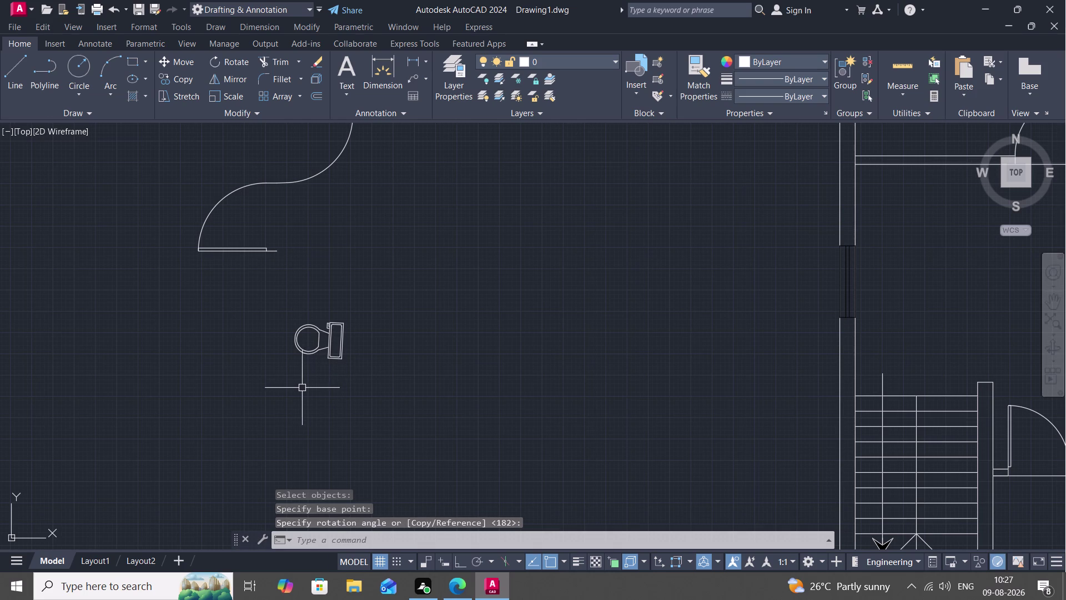
Start a copy (CO) of the toilet fixture, using the toilet itself as the base point.
text(CO)
key(space)
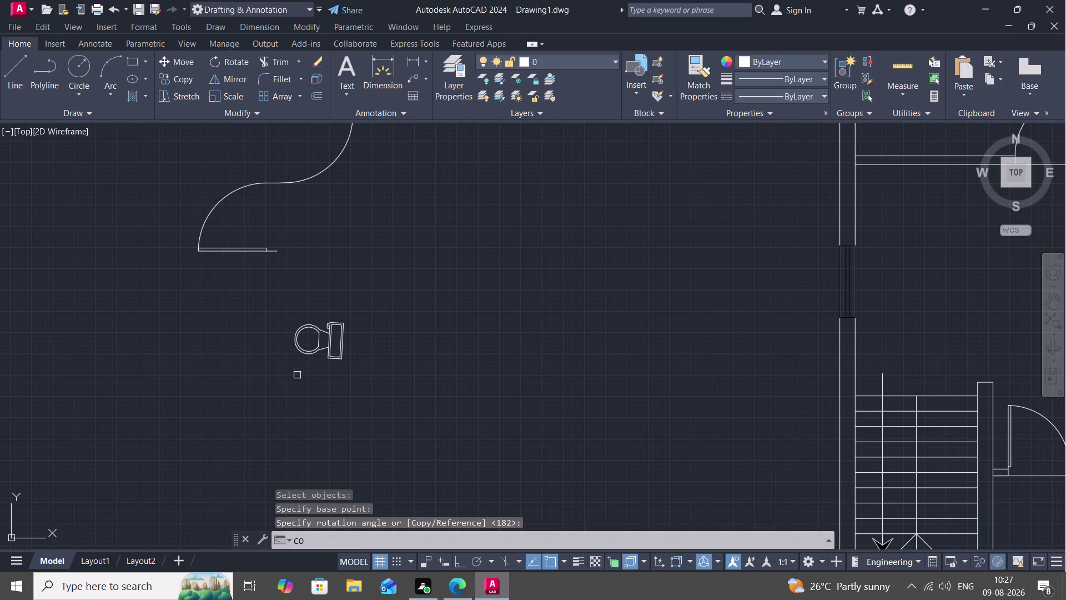
click(339, 346)
right_click(339, 346)
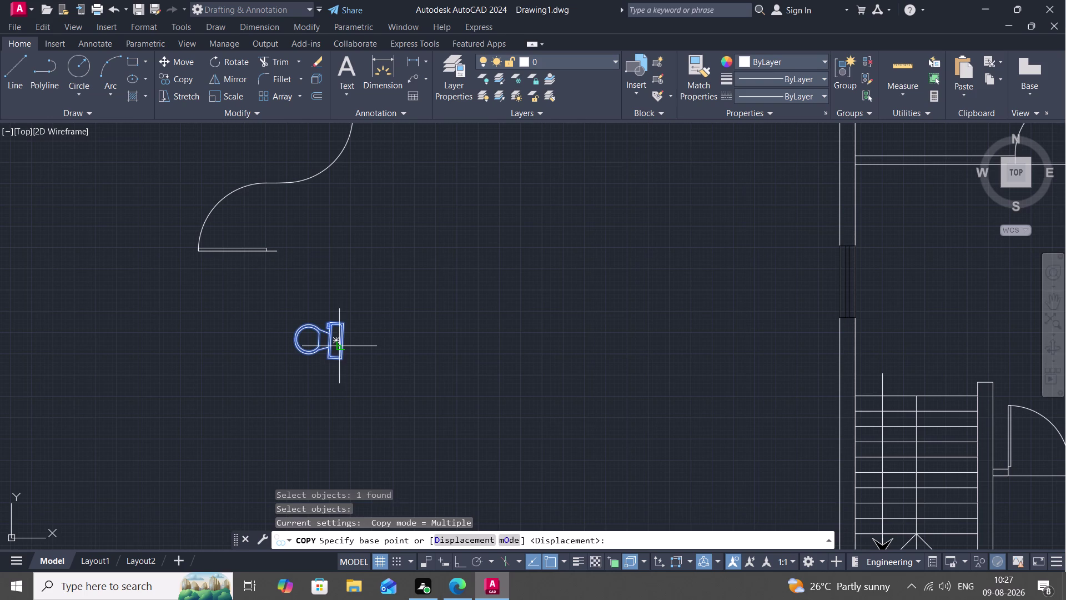
click(339, 346)
Place the toilet copy against the toilet room's right wall and select it.
scroll(down, 3)
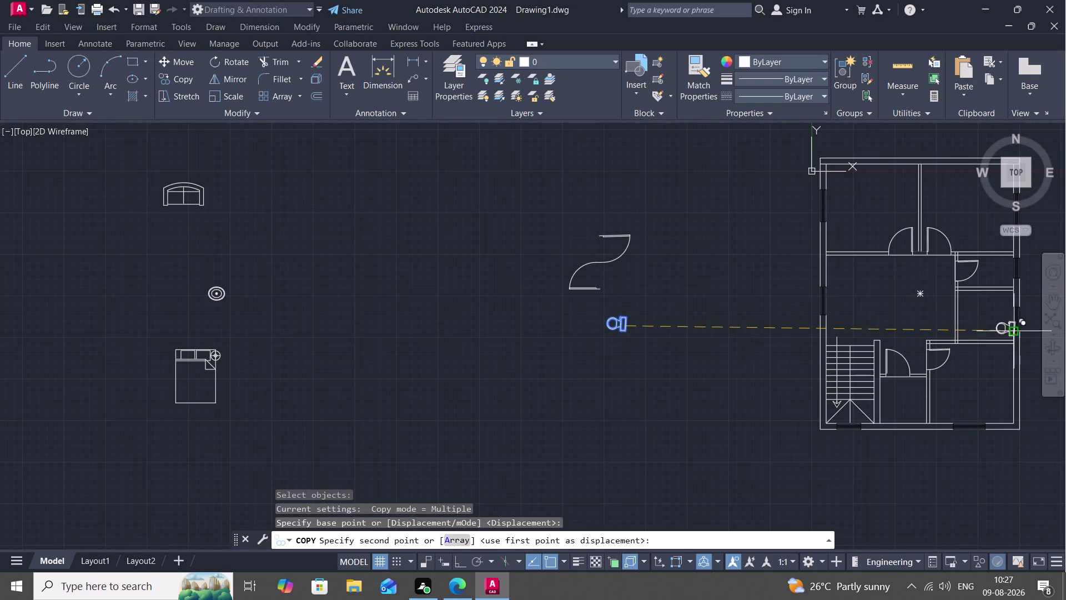
scroll(down, 3)
middle_drag(966, 267, 827, 310)
scroll(up, 3)
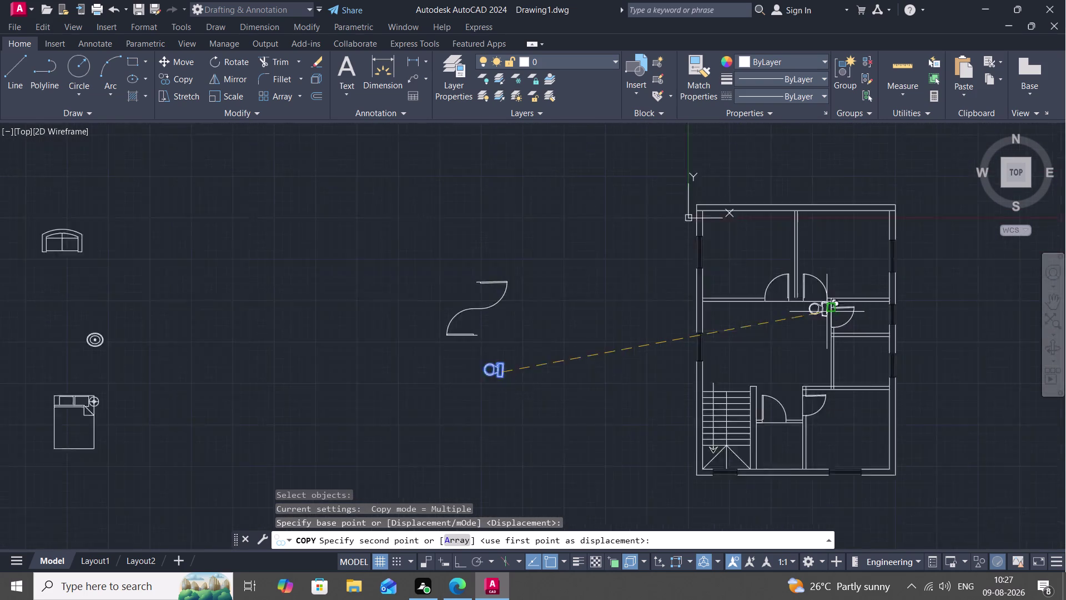
scroll(down, 3)
scroll(up, 3)
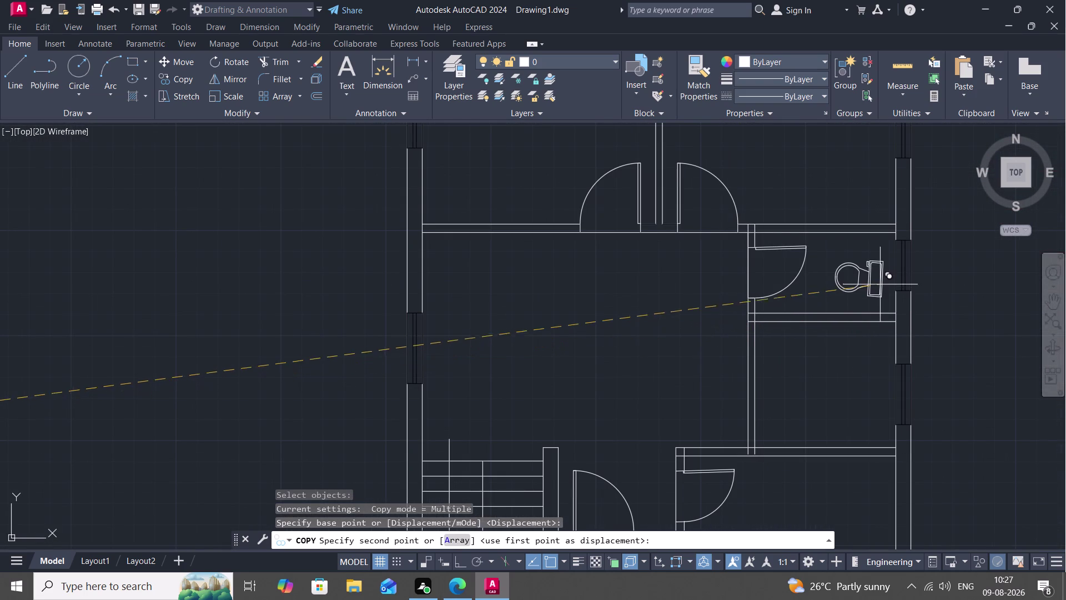
scroll(up, 3)
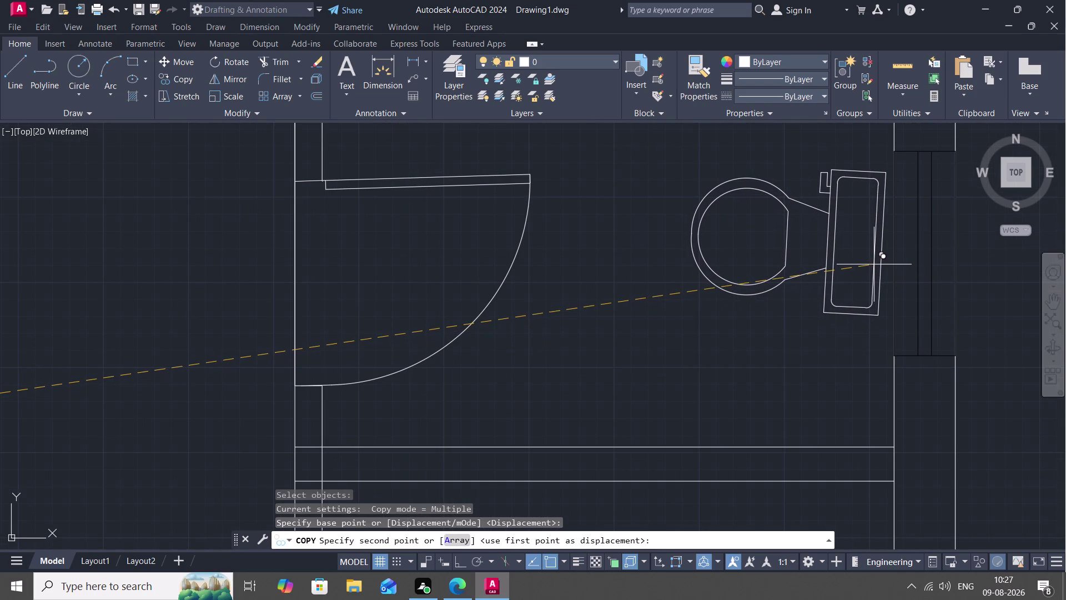
click(873, 264)
key(Escape)
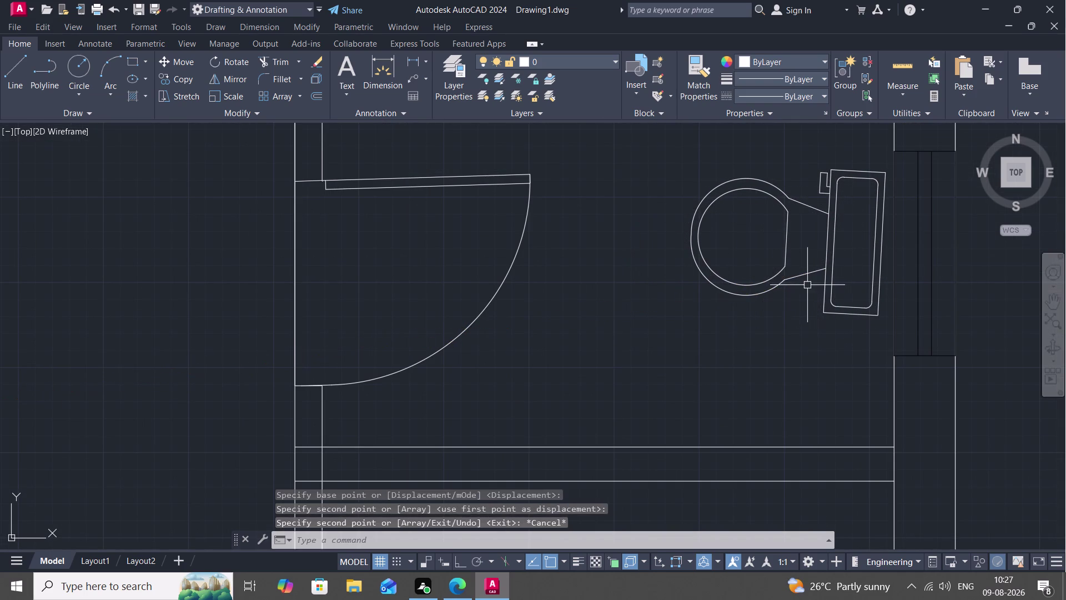
click(780, 275)
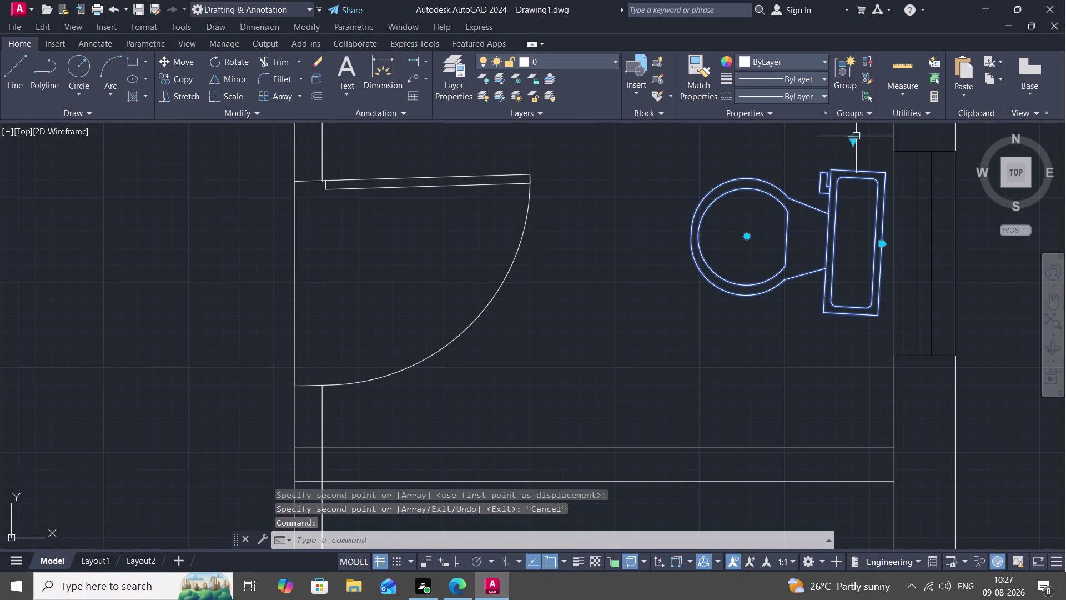
Try the Elongated (Front) toilet style, then revert it to Pullchain (Plan).
click(856, 138)
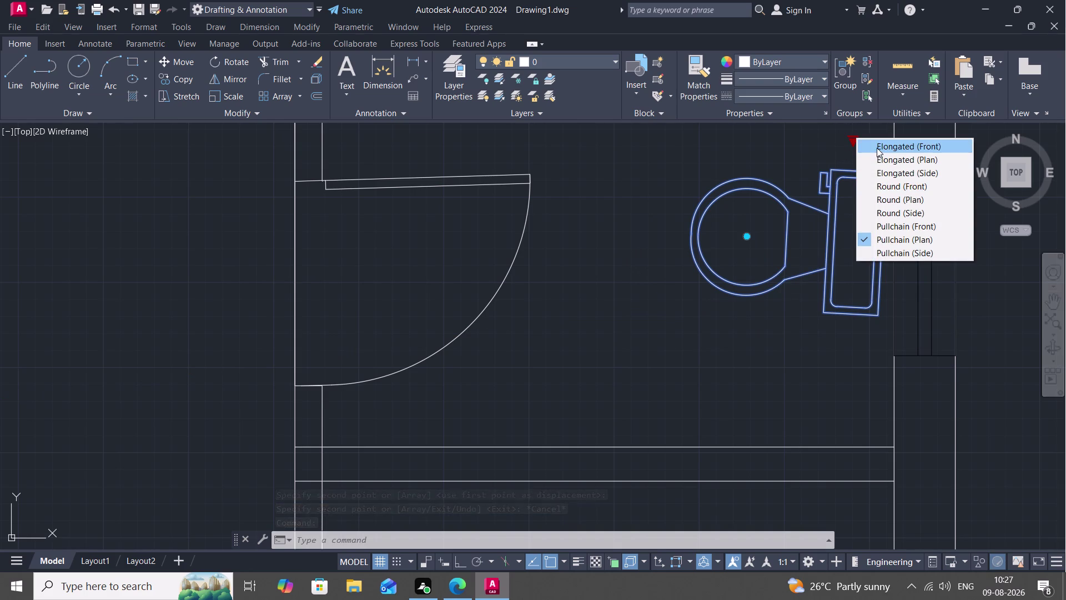
click(876, 147)
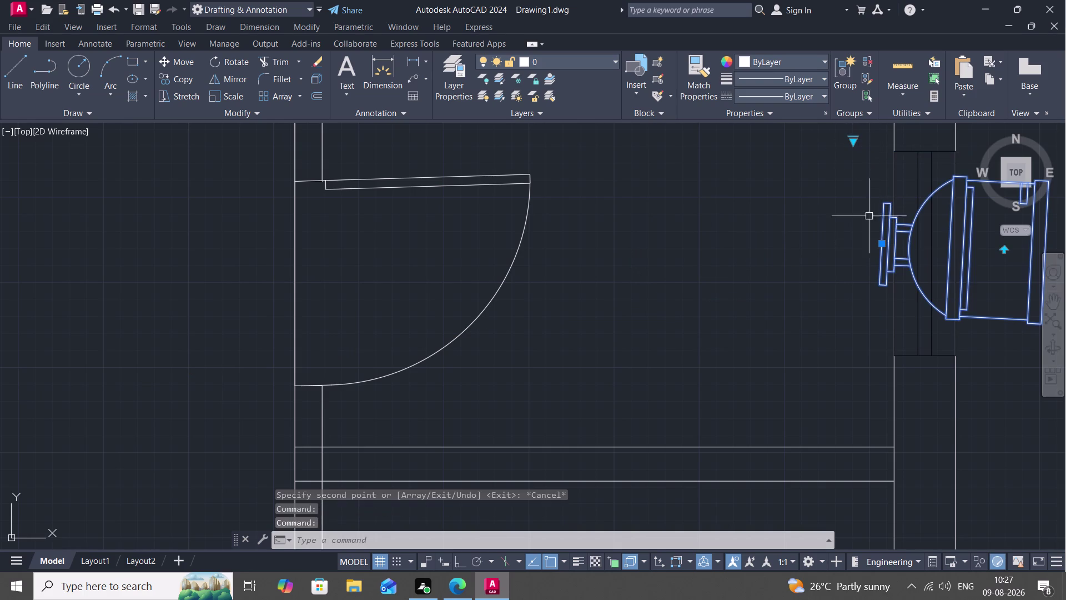
click(854, 141)
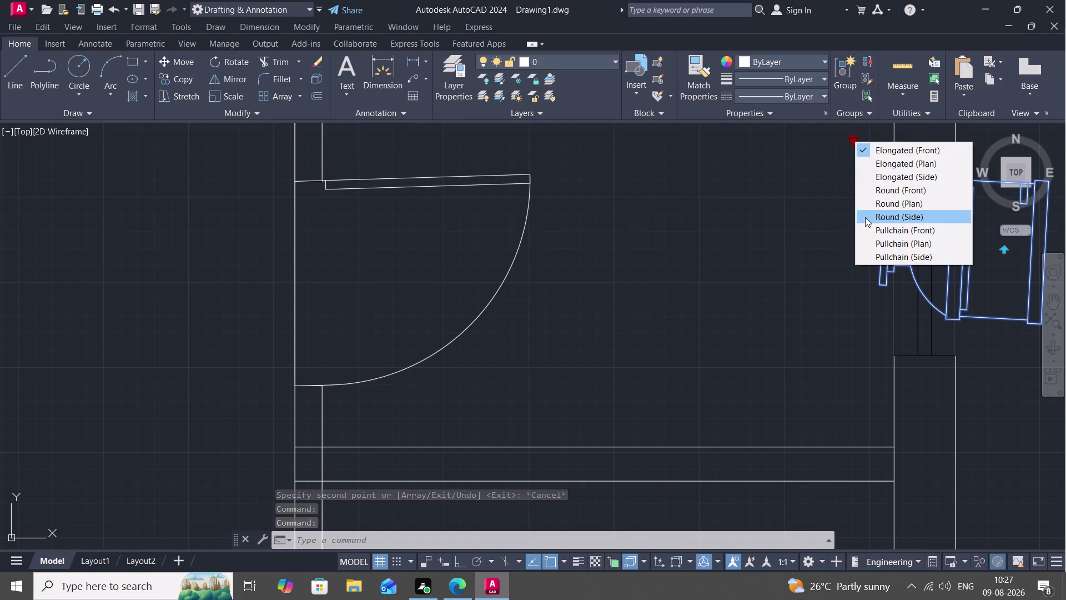
click(870, 246)
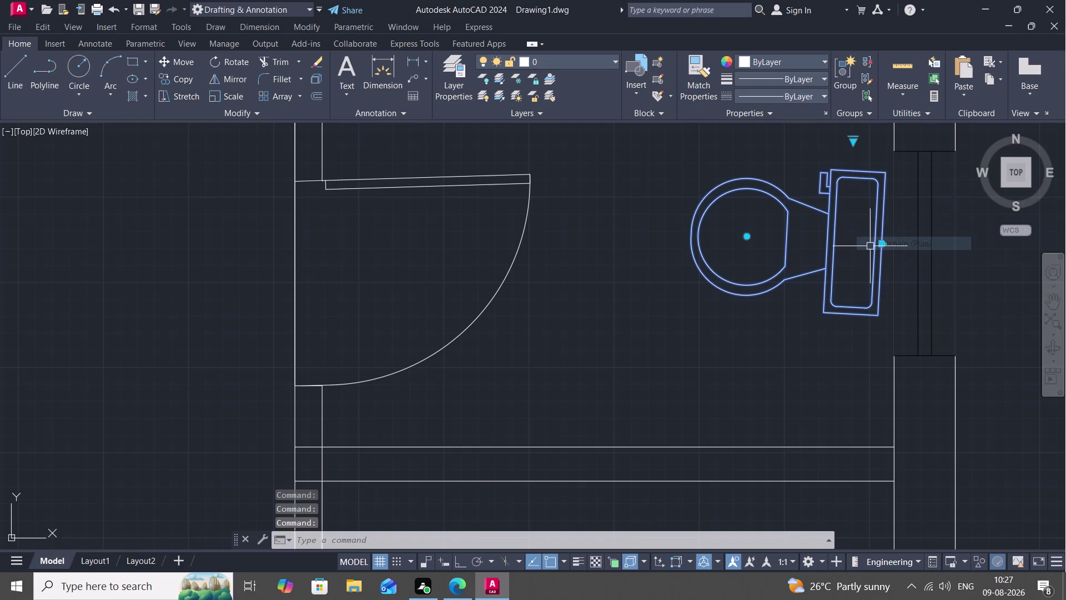
key(Escape)
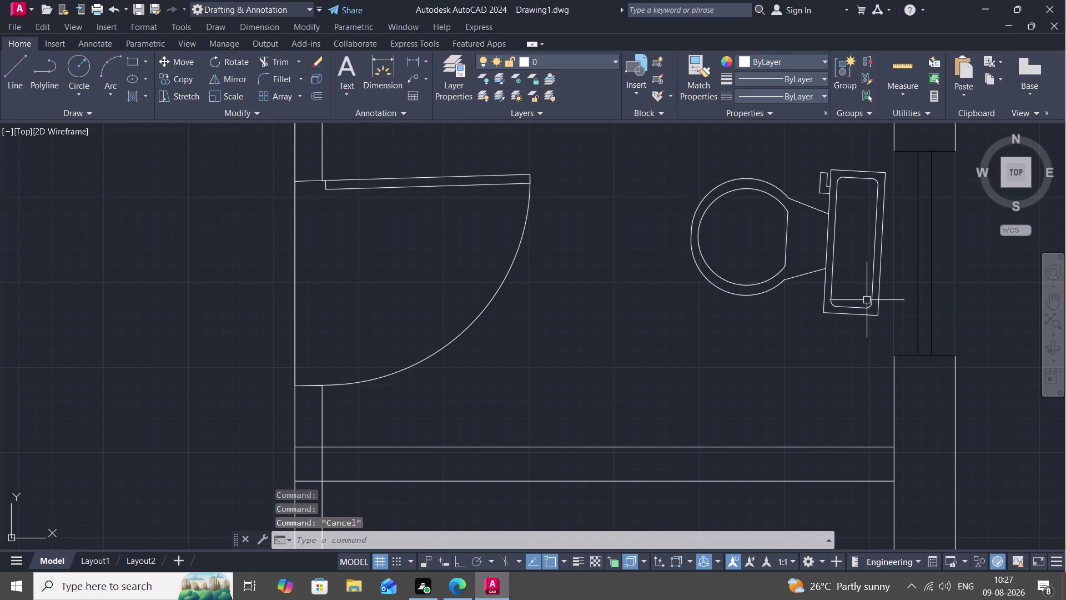
Move the copied toilet slightly to the left.
text(M)
key(space)
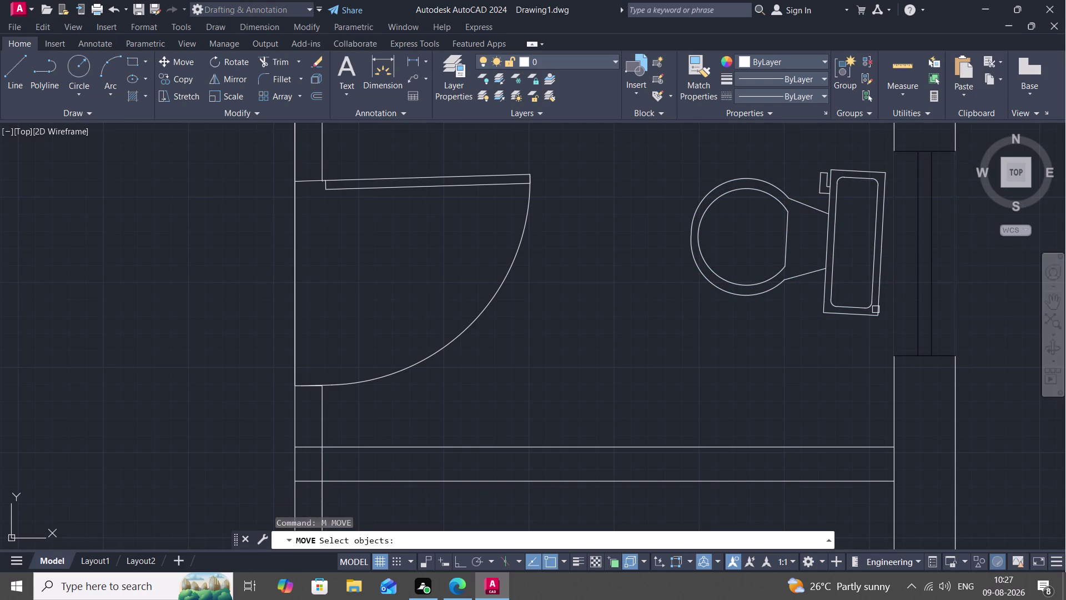
click(879, 269)
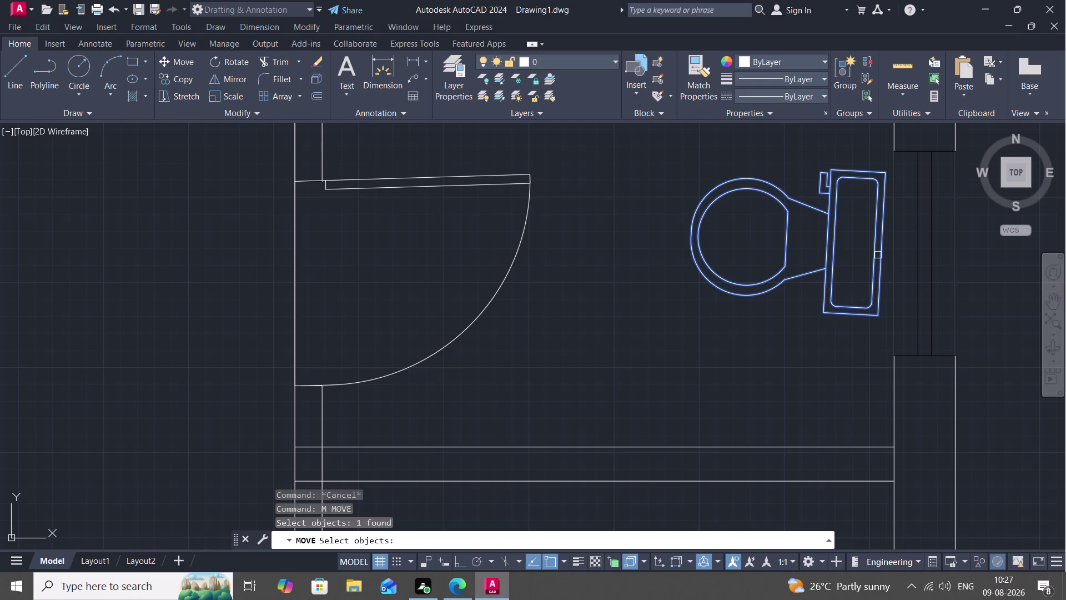
click(878, 255)
right_click(878, 255)
click(884, 249)
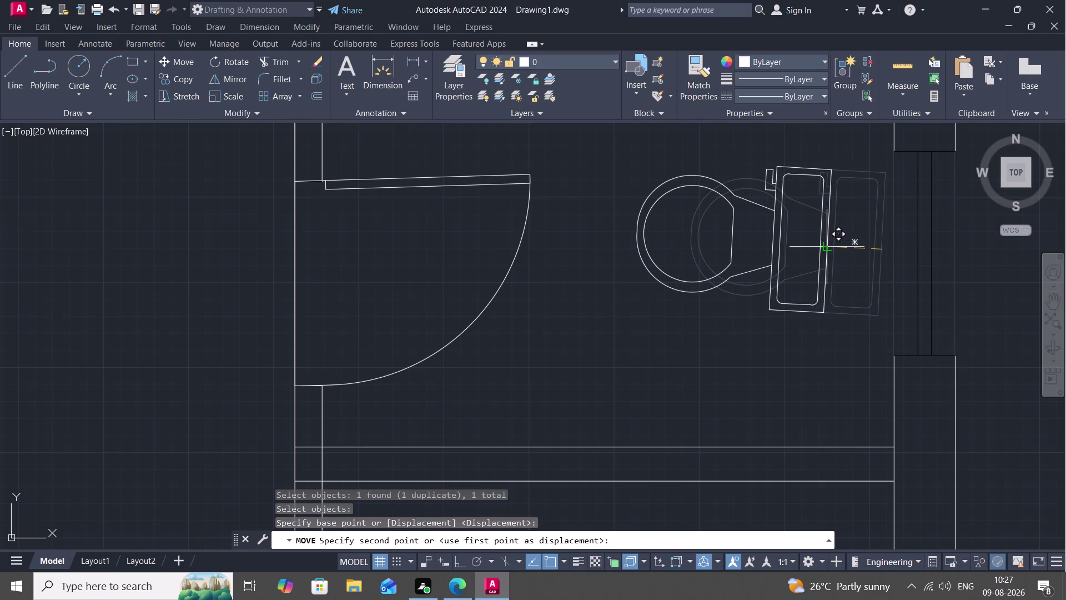
click(826, 246)
key(Escape)
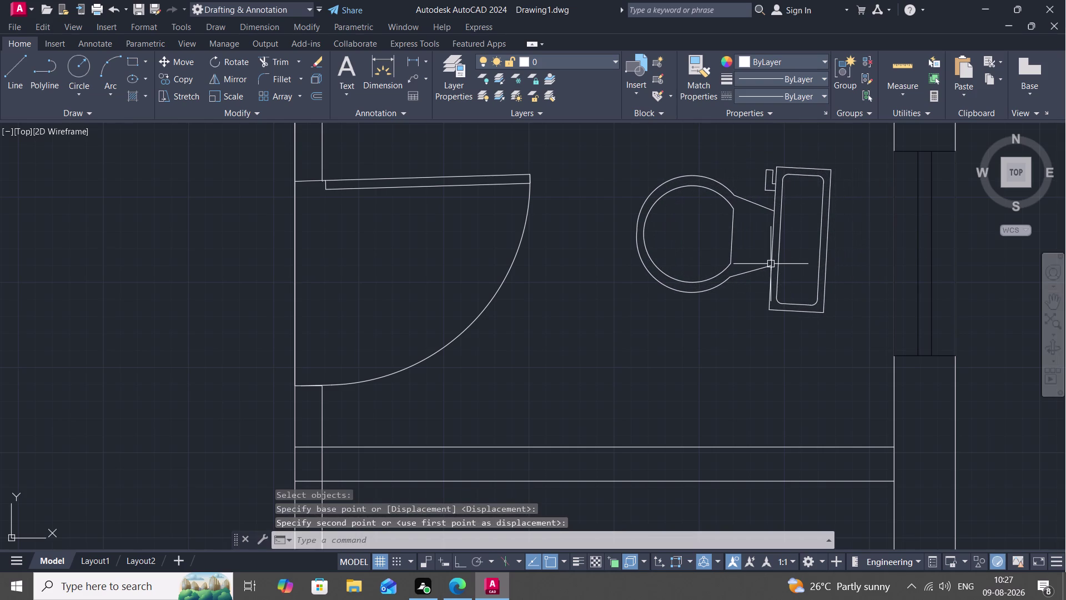
Rotate the toilet so it sits upright in the toilet room.
key(r)
key(o)
key(space)
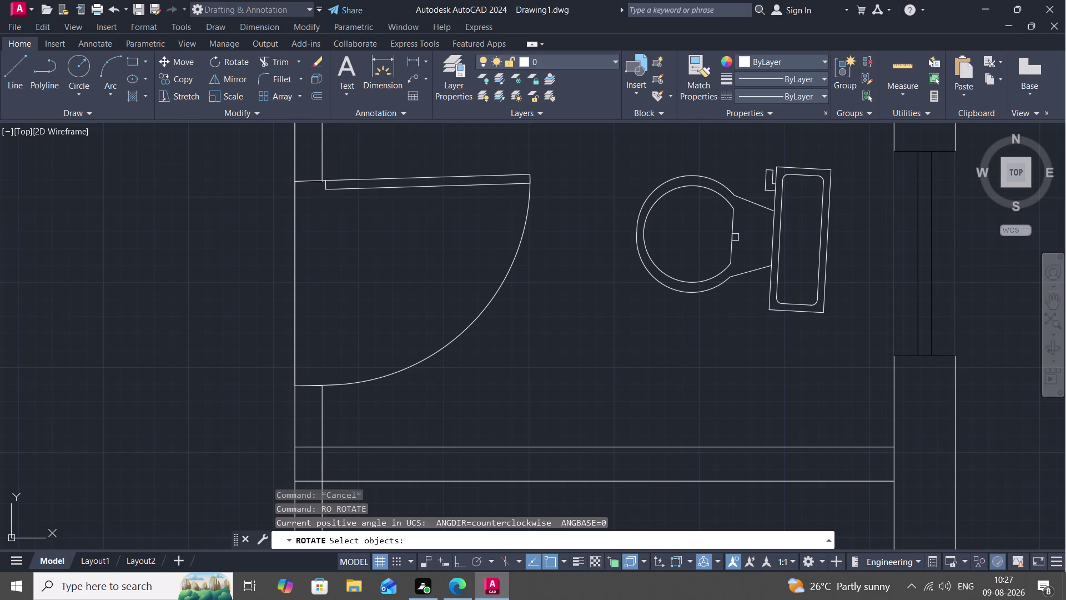
click(735, 237)
right_click(735, 237)
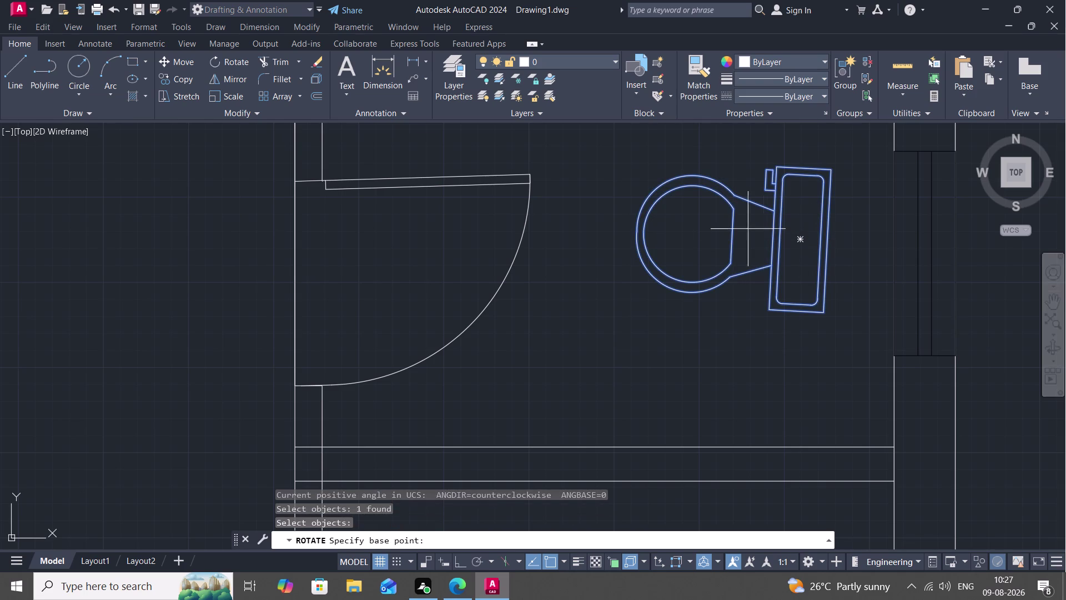
click(638, 231)
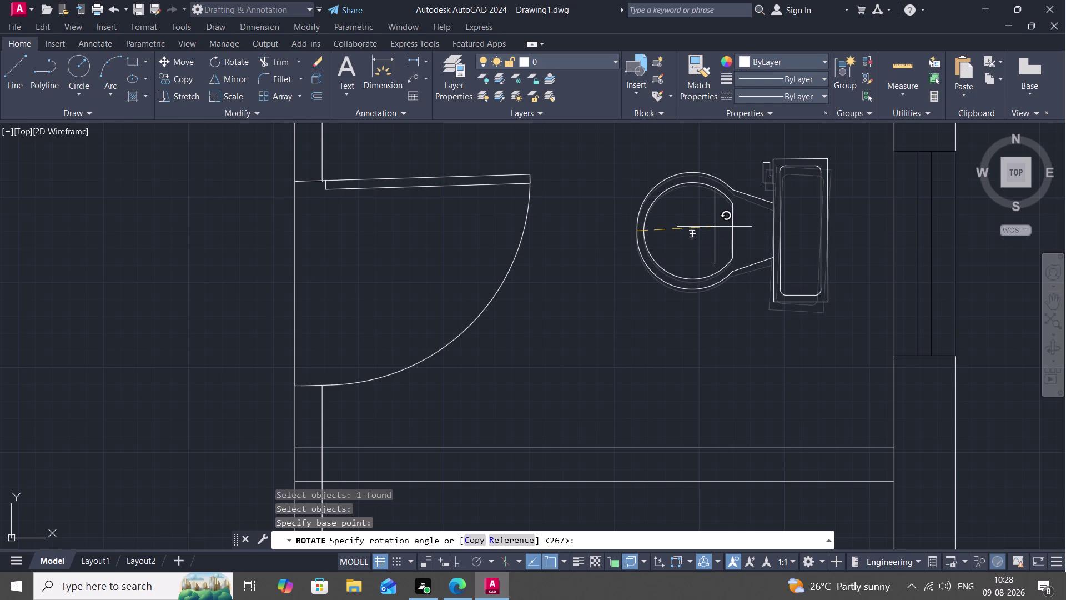
click(714, 227)
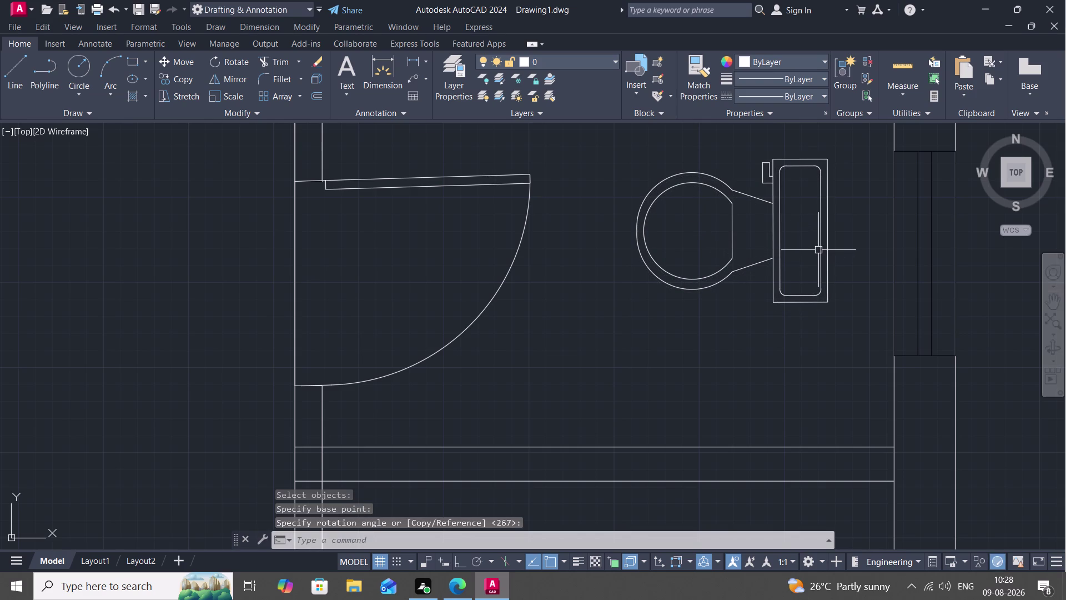
Move the toilet right so its tank rests against the right wall.
text(M)
key(space)
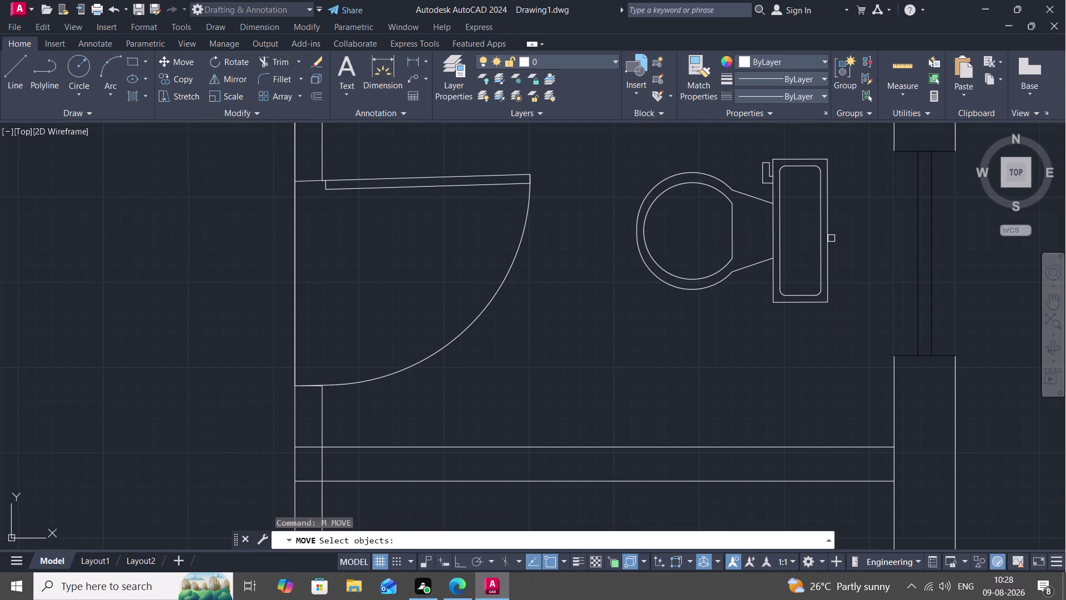
click(830, 234)
right_click(829, 234)
click(829, 234)
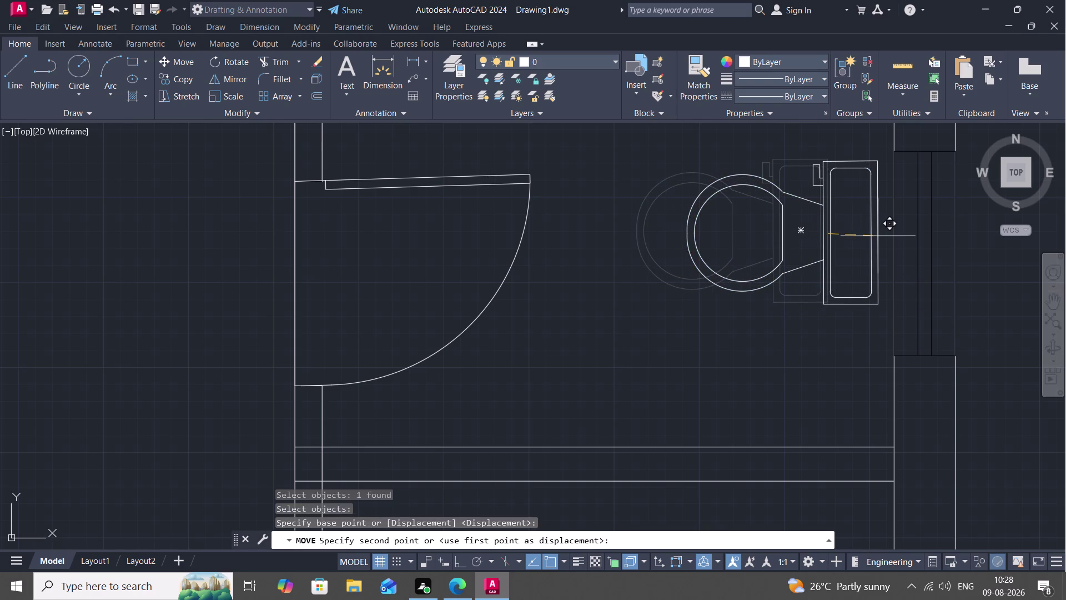
click(878, 235)
scroll(down, 3)
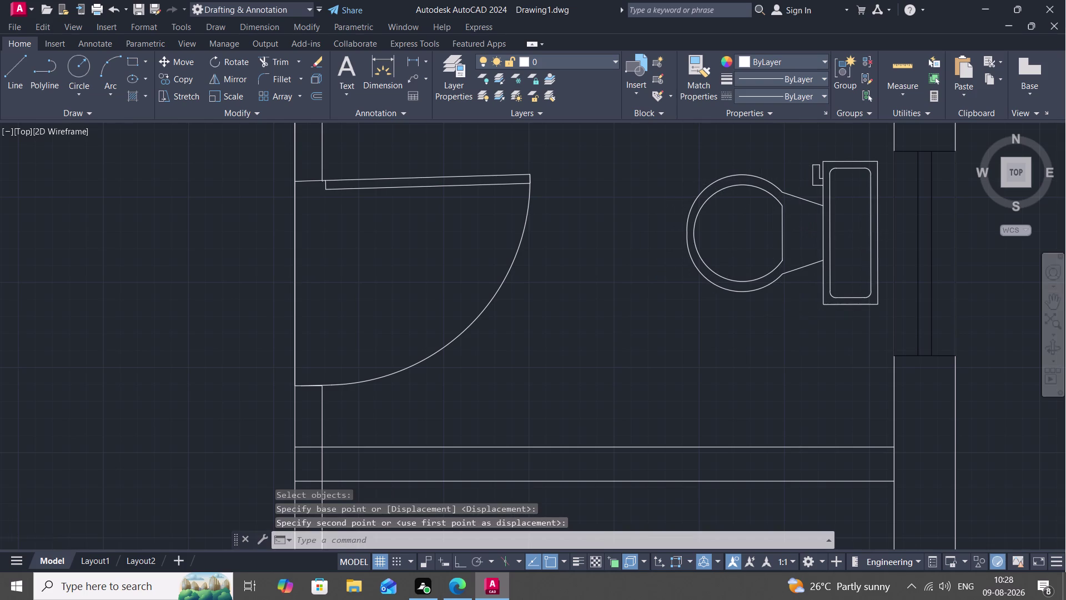
scroll(down, 3)
scroll(down, 3)
scroll(down, 3)
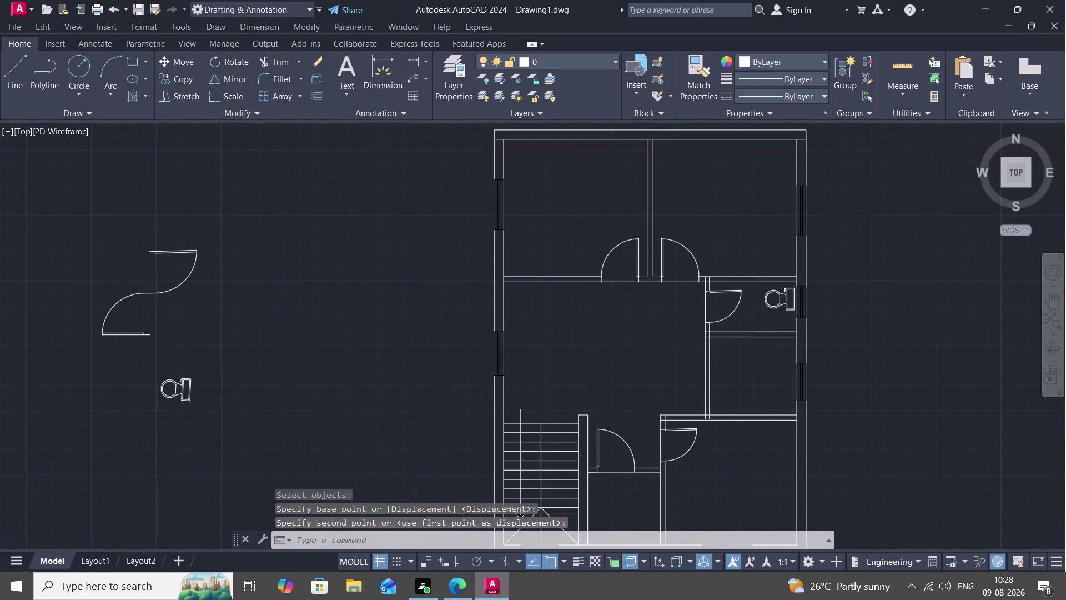
click(764, 61)
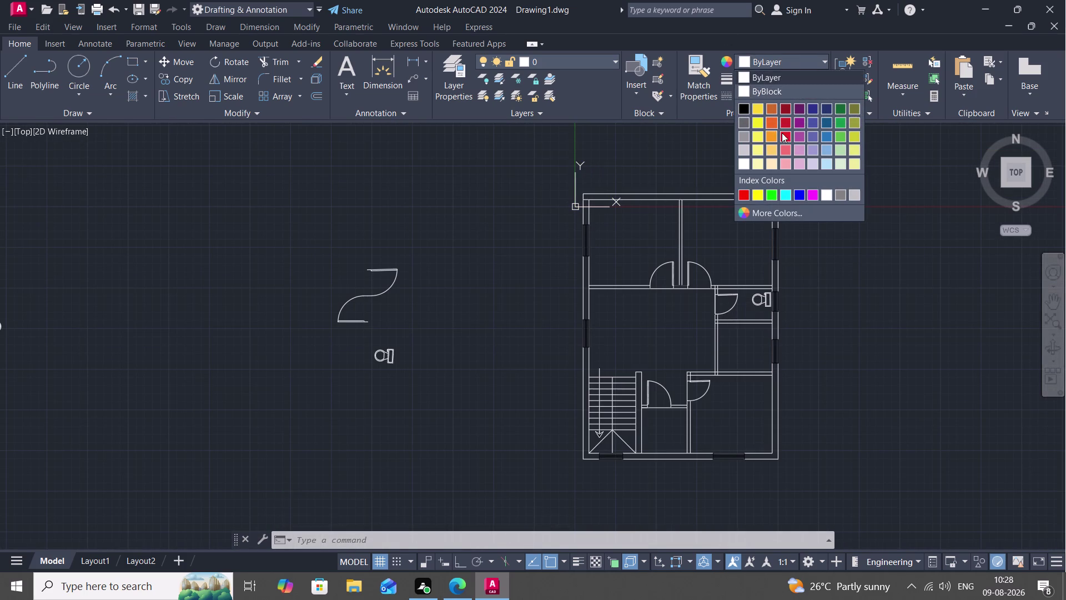
Make blue the current colour and turn the first right-wall window blue.
click(800, 197)
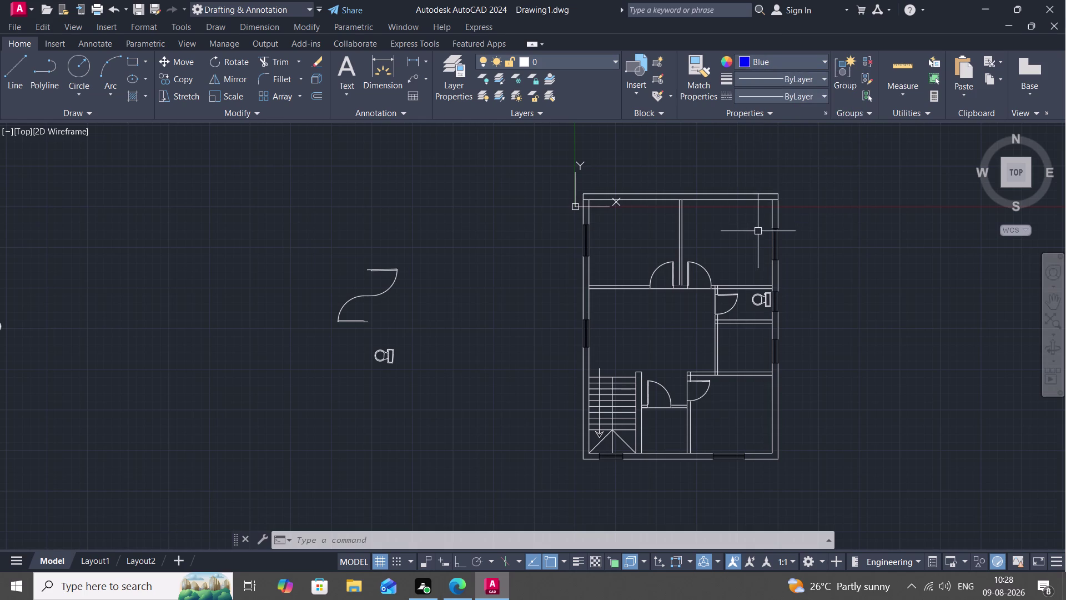
click(701, 62)
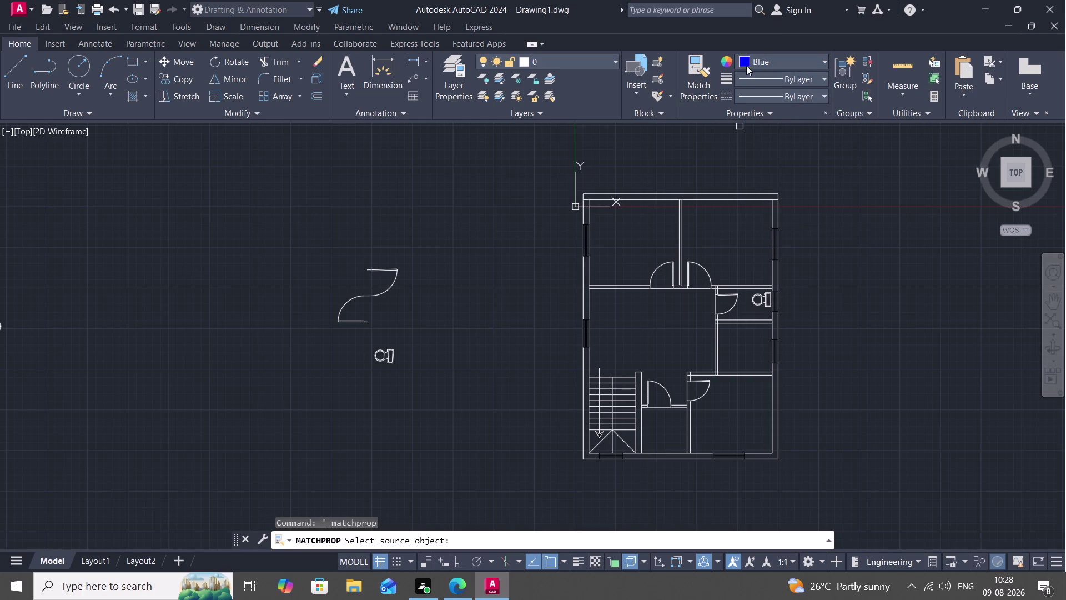
key(space)
click(775, 251)
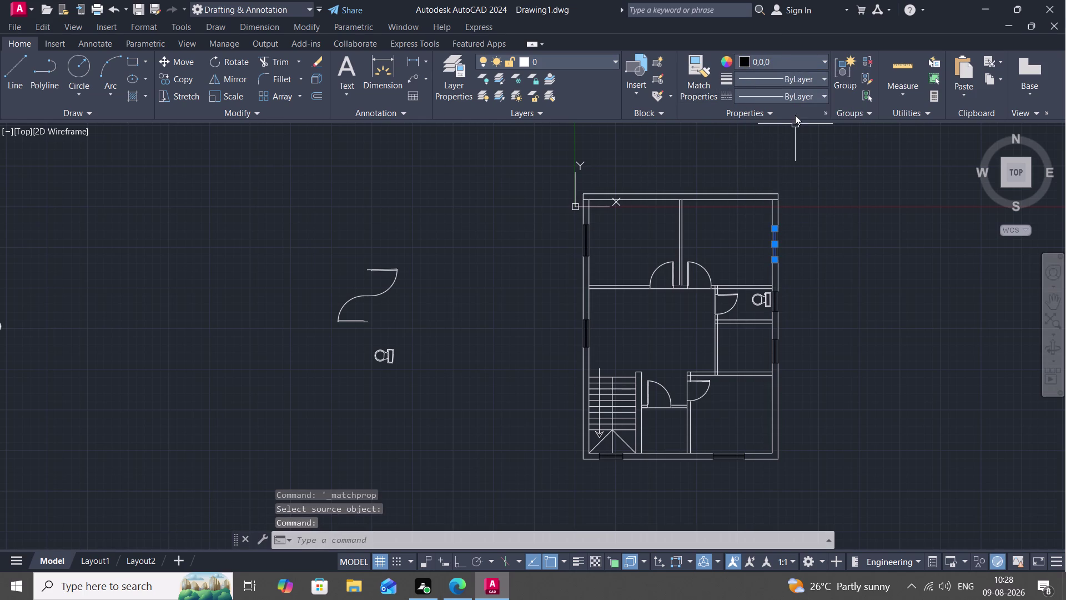
click(781, 56)
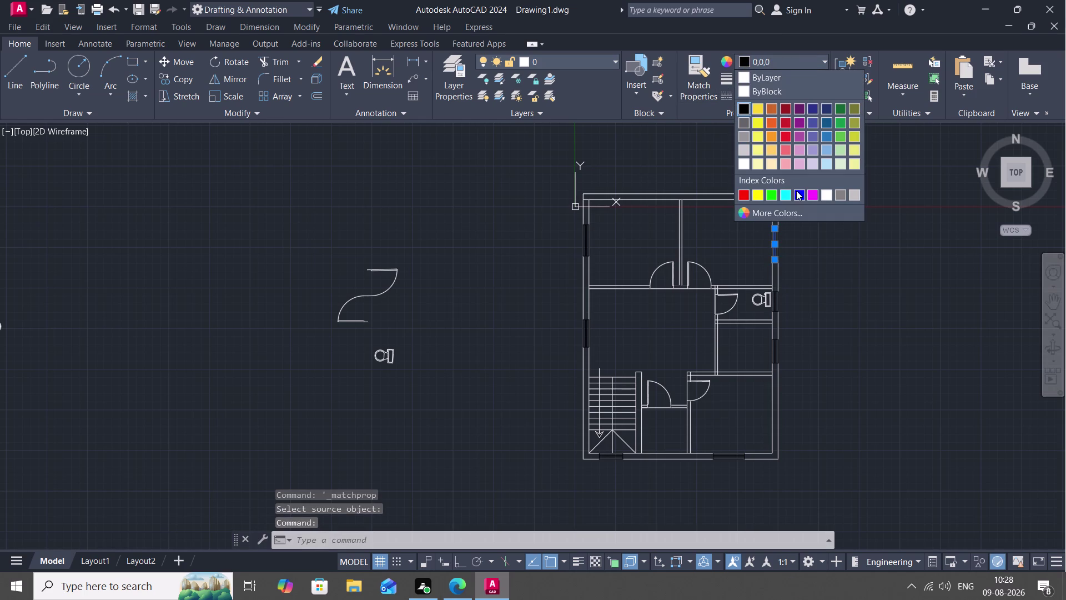
click(801, 194)
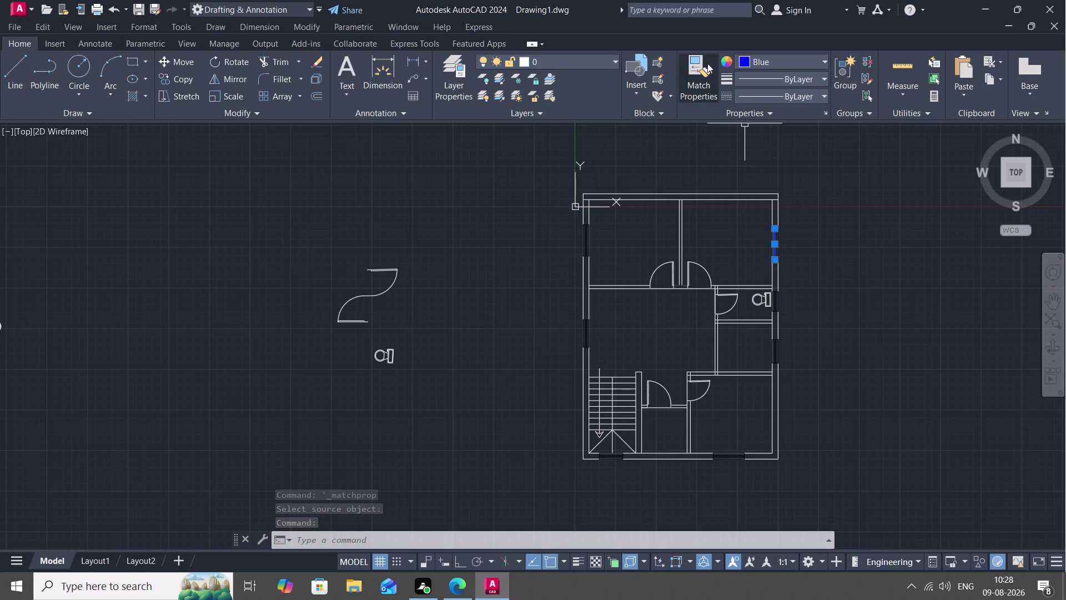
click(702, 64)
key(space)
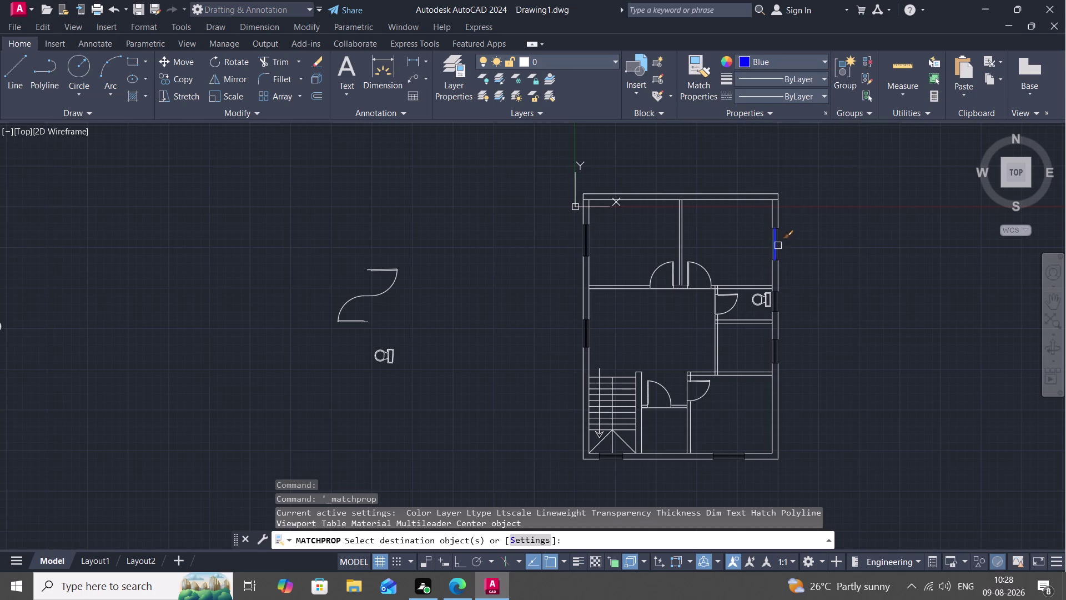
scroll(up, 3)
scroll(up, 3)
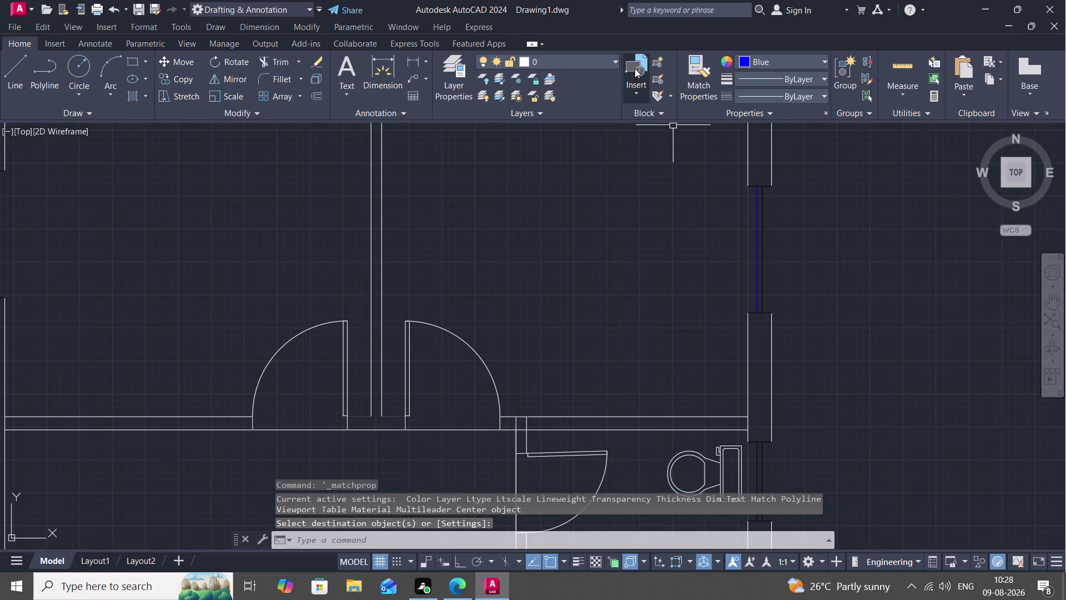
Match the blue window's properties onto that window's remaining lines and lower edge.
click(700, 68)
click(754, 241)
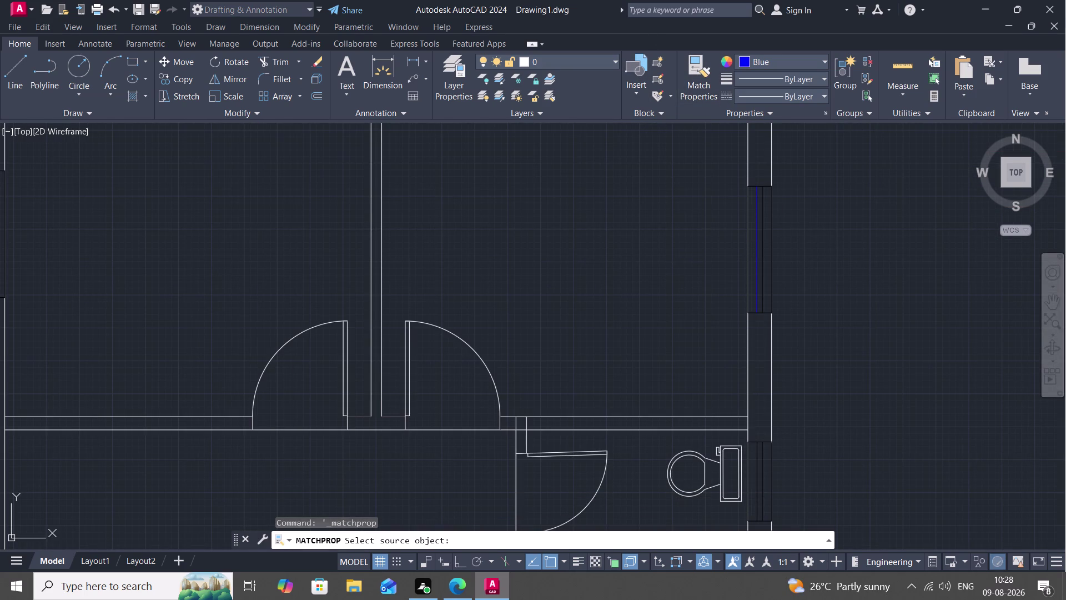
click(763, 246)
click(772, 250)
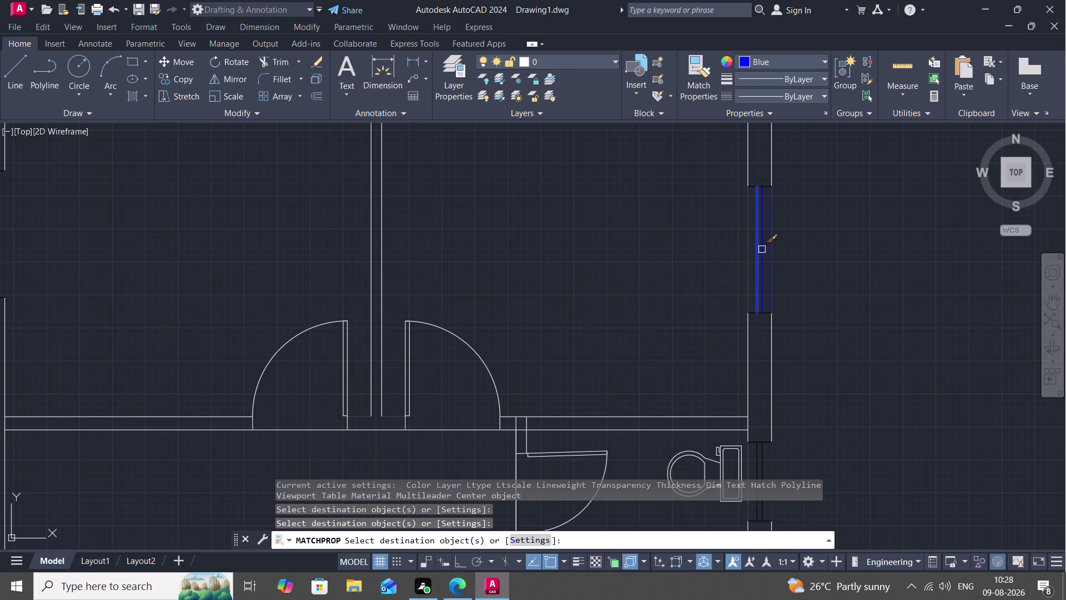
click(747, 243)
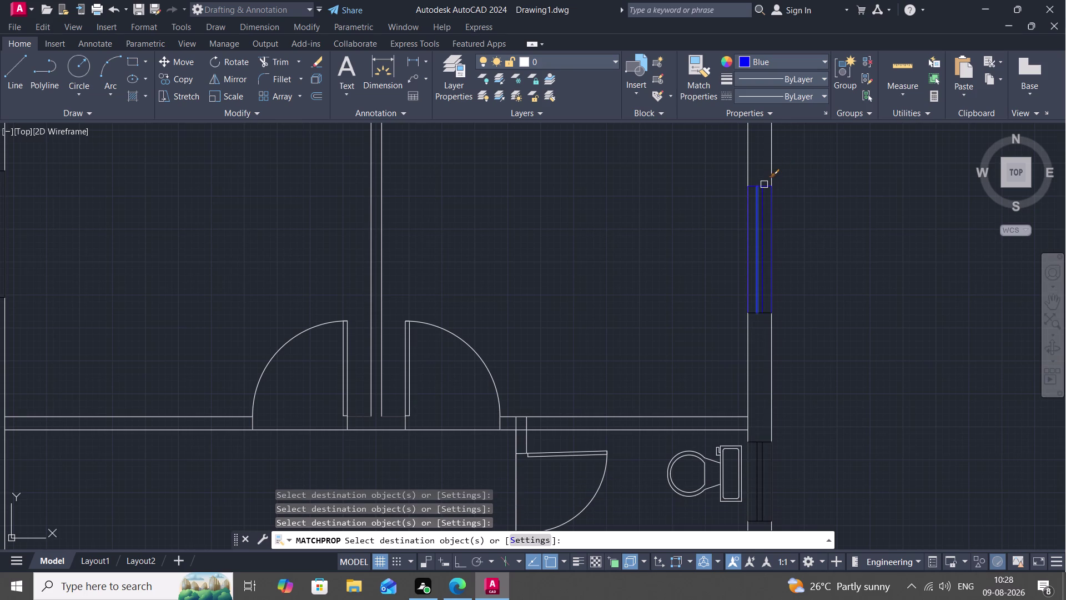
click(770, 187)
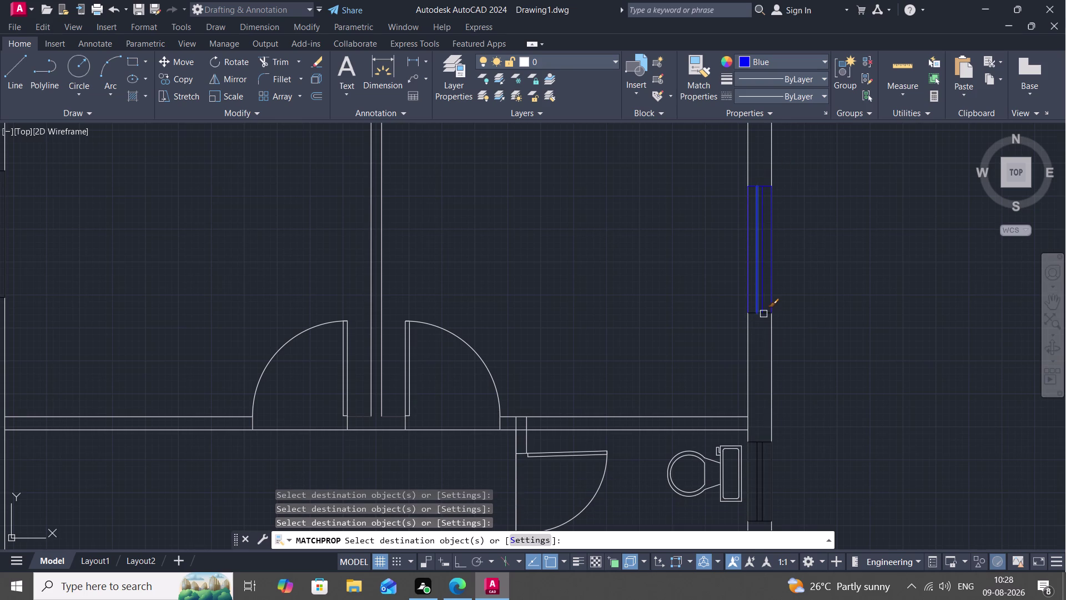
click(763, 314)
scroll(up, 3)
click(757, 311)
scroll(up, 3)
scroll(down, 3)
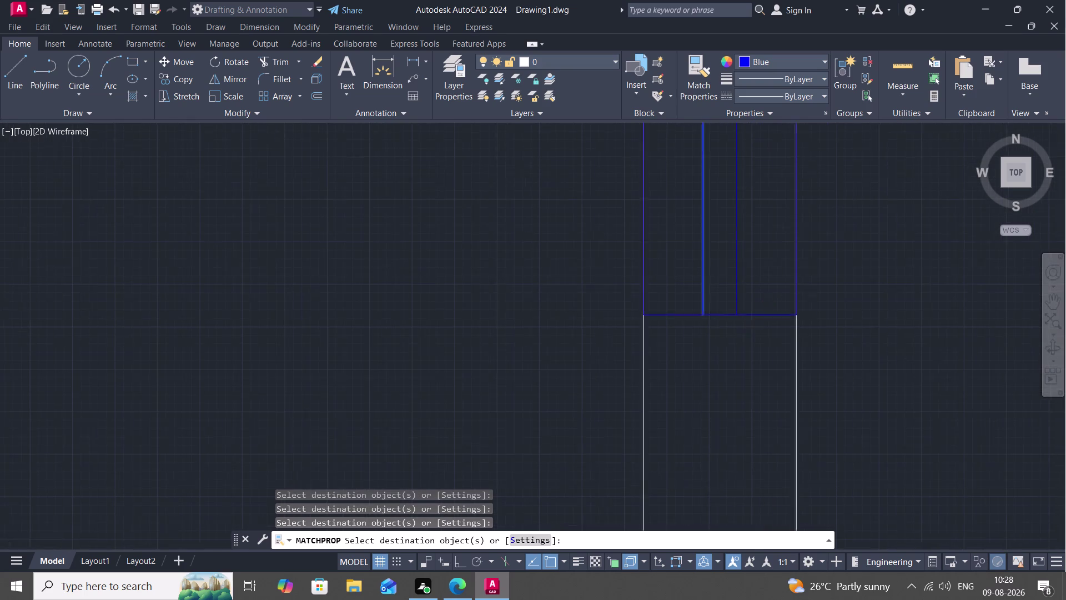
scroll(down, 3)
Turn the next right-wall window's edge and side lines blue.
middle_drag(739, 332, 697, 36)
scroll(down, 3)
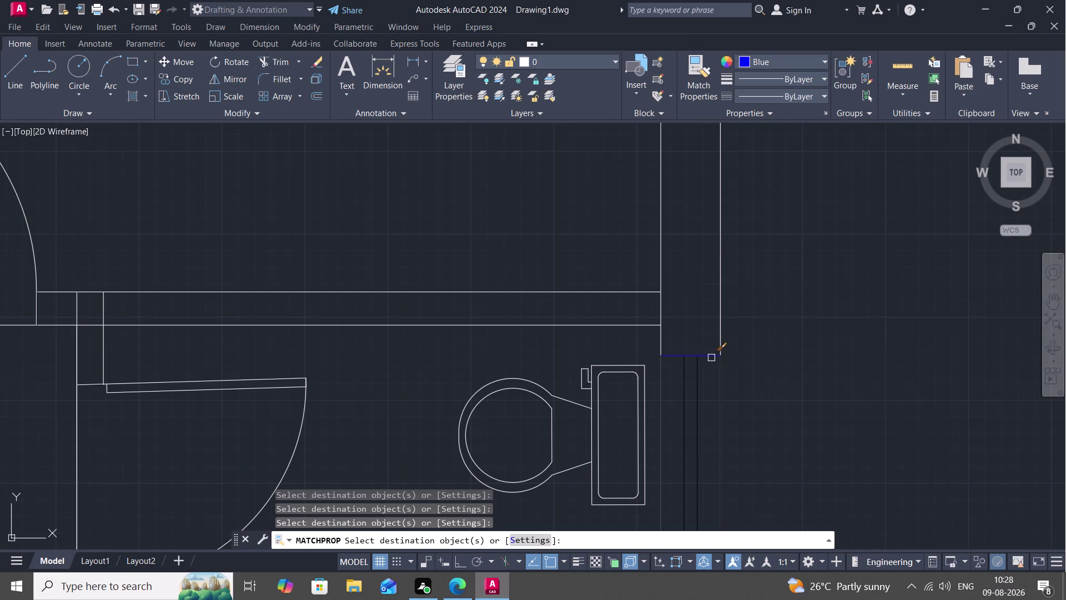
click(712, 358)
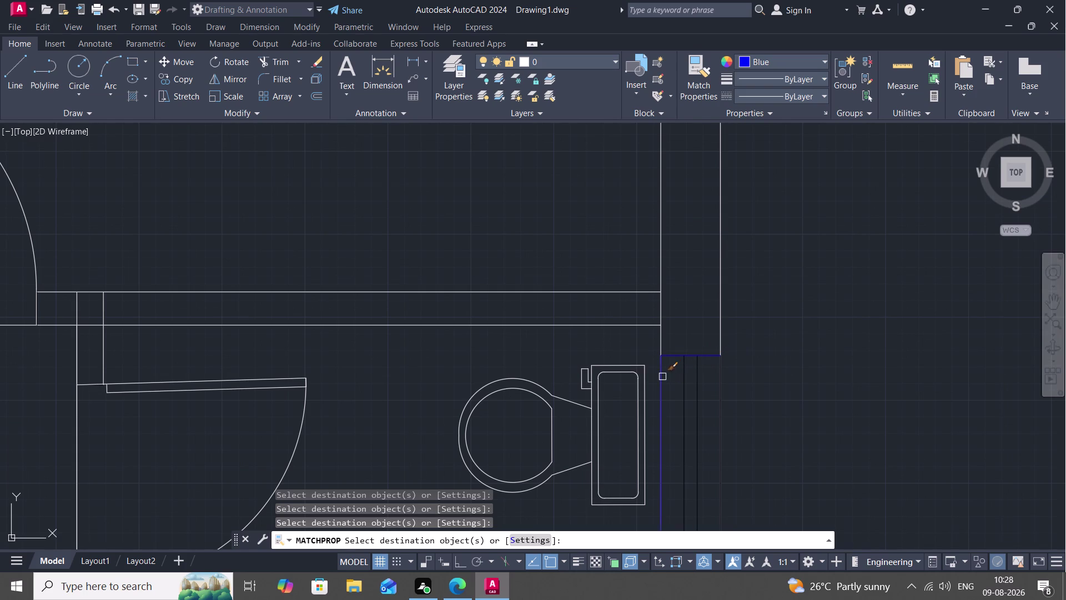
click(661, 376)
click(685, 370)
click(699, 374)
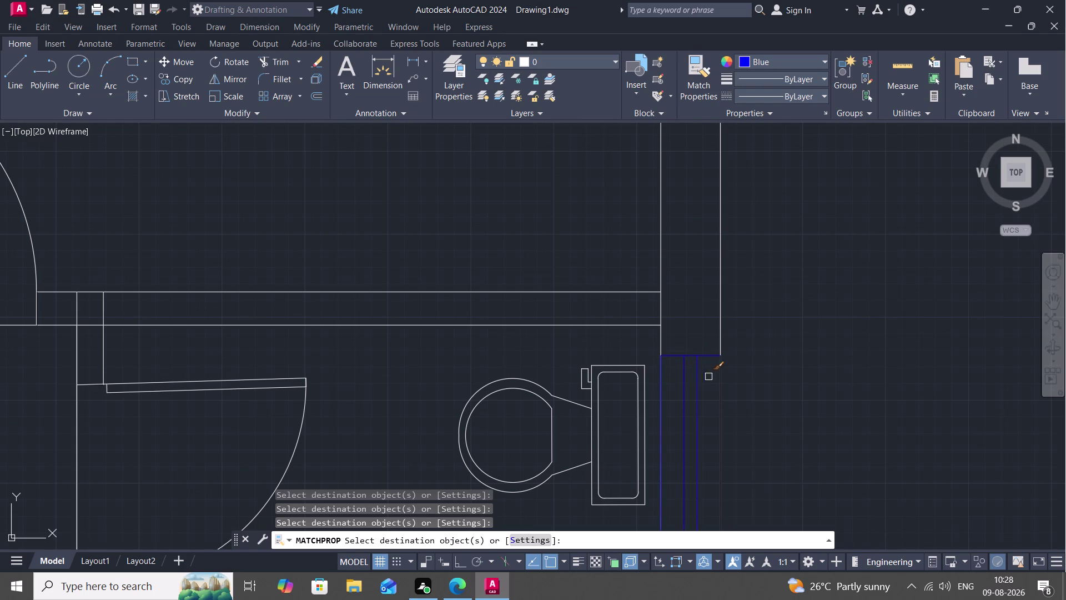
click(721, 382)
scroll(down, 3)
Turn the window beside the toilet blue.
middle_drag(706, 377, 766, 157)
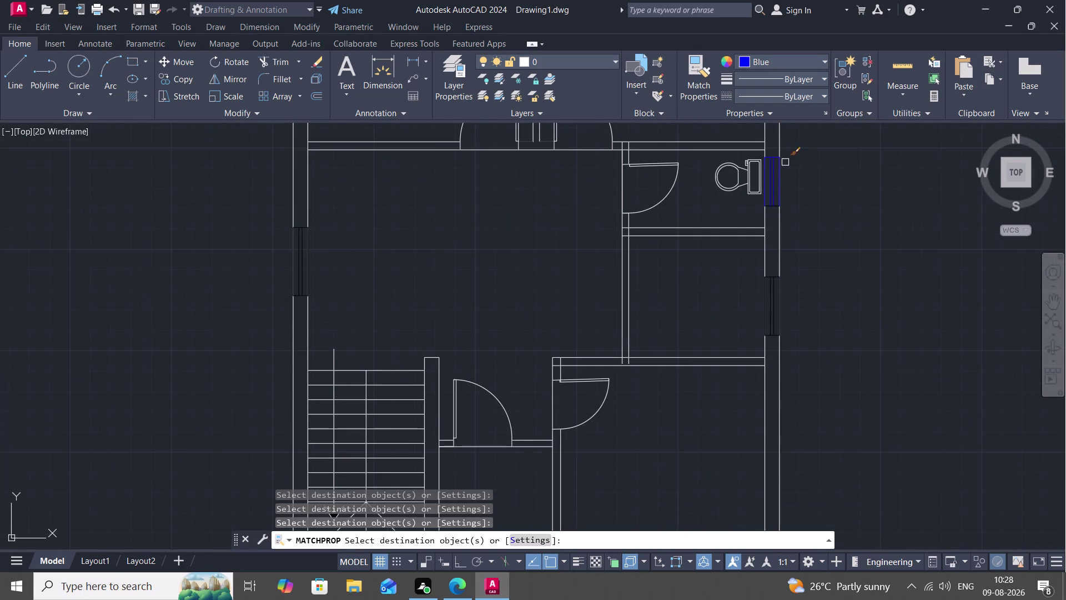
scroll(down, 3)
scroll(up, 3)
click(735, 187)
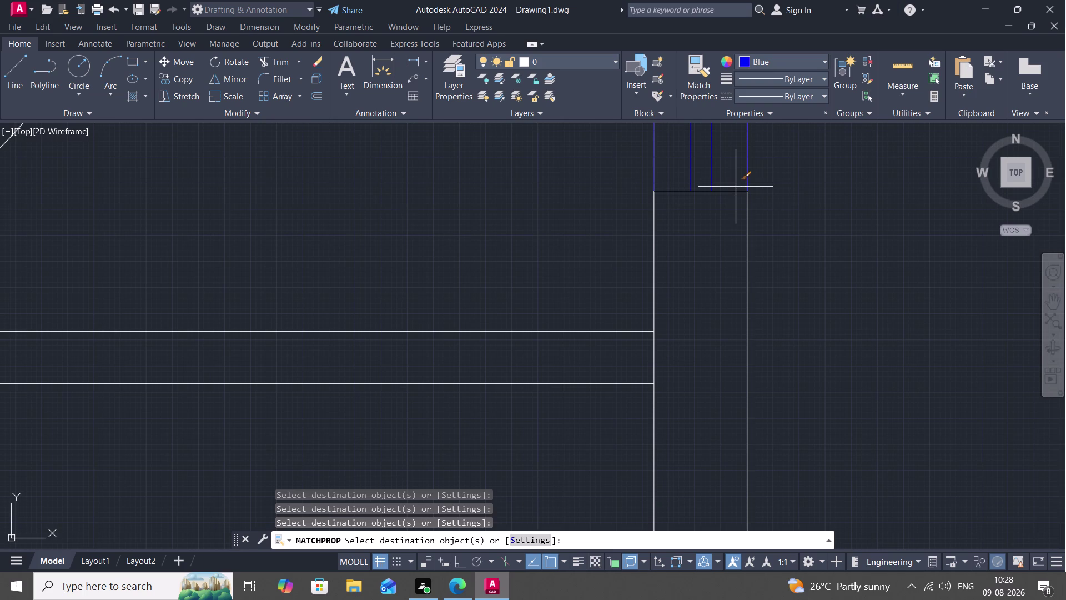
click(732, 191)
scroll(down, 3)
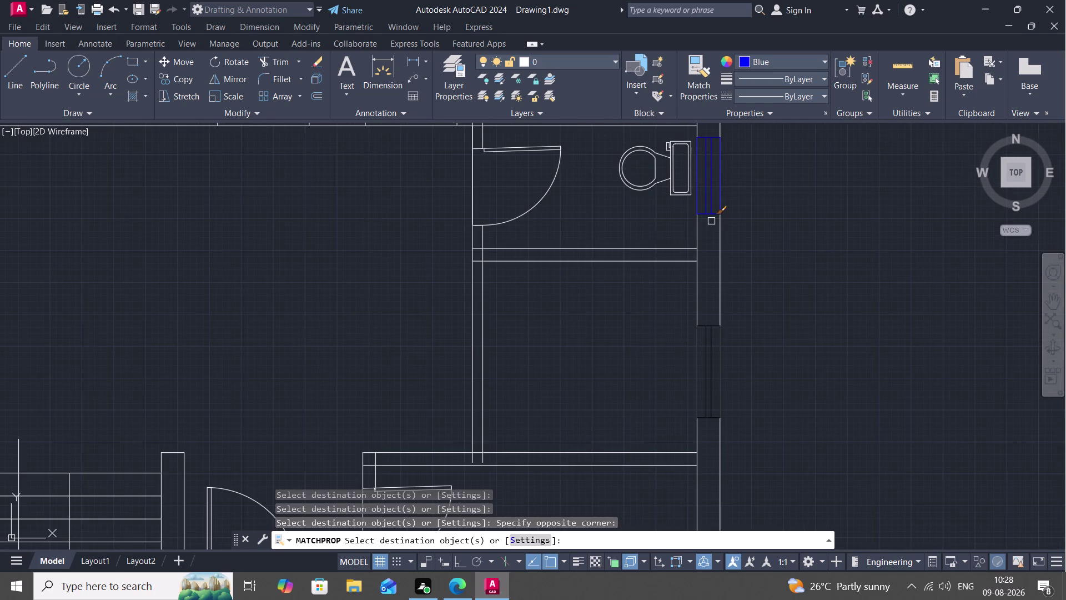
scroll(down, 3)
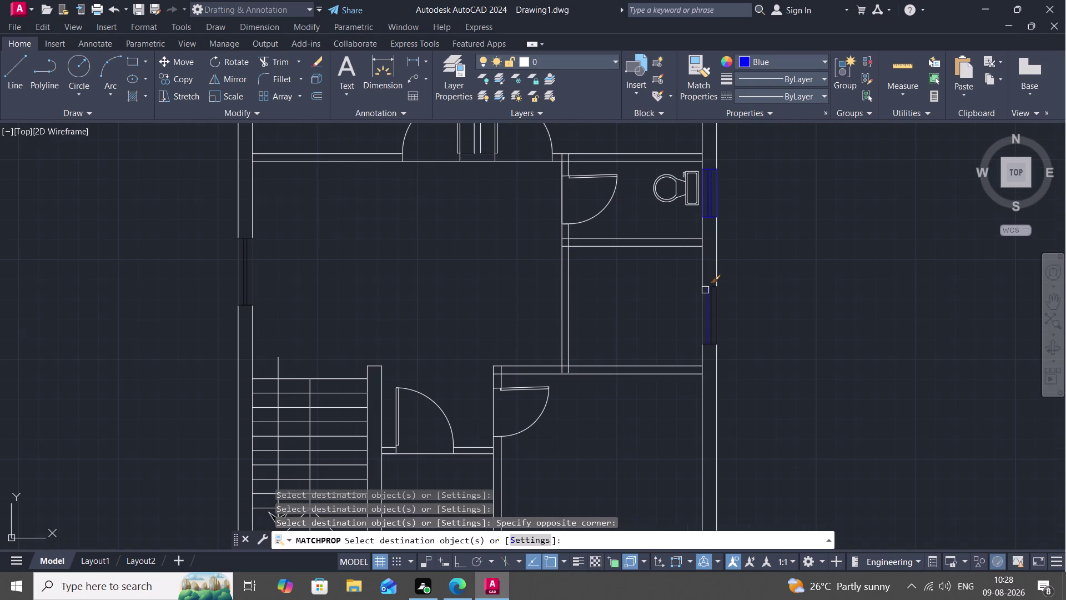
scroll(up, 3)
Match the blue window onto the next window's edge and the lower window's lines.
key(space)
key(space)
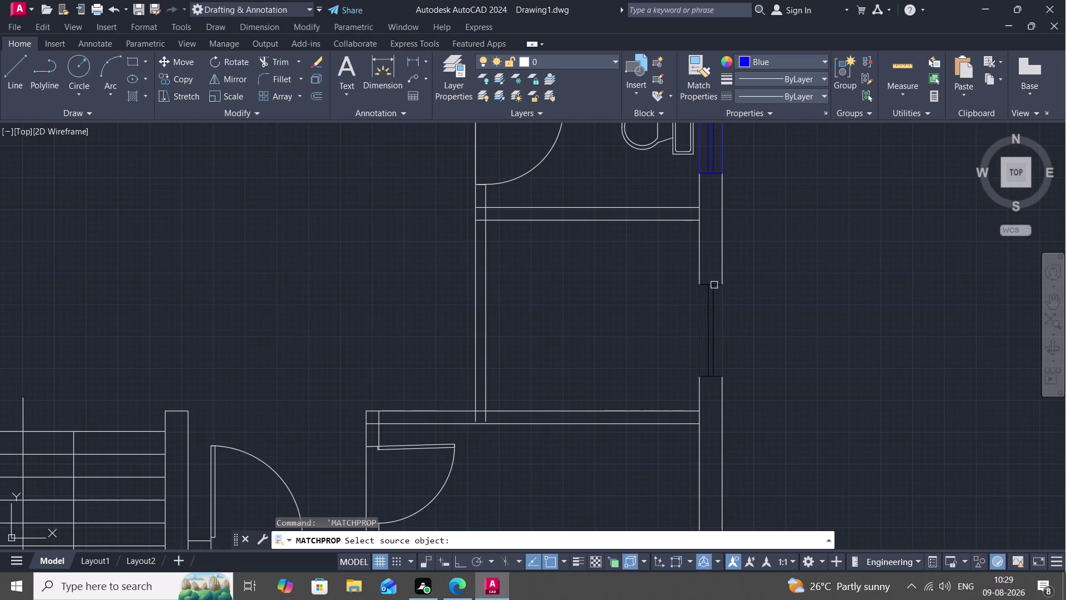
click(714, 286)
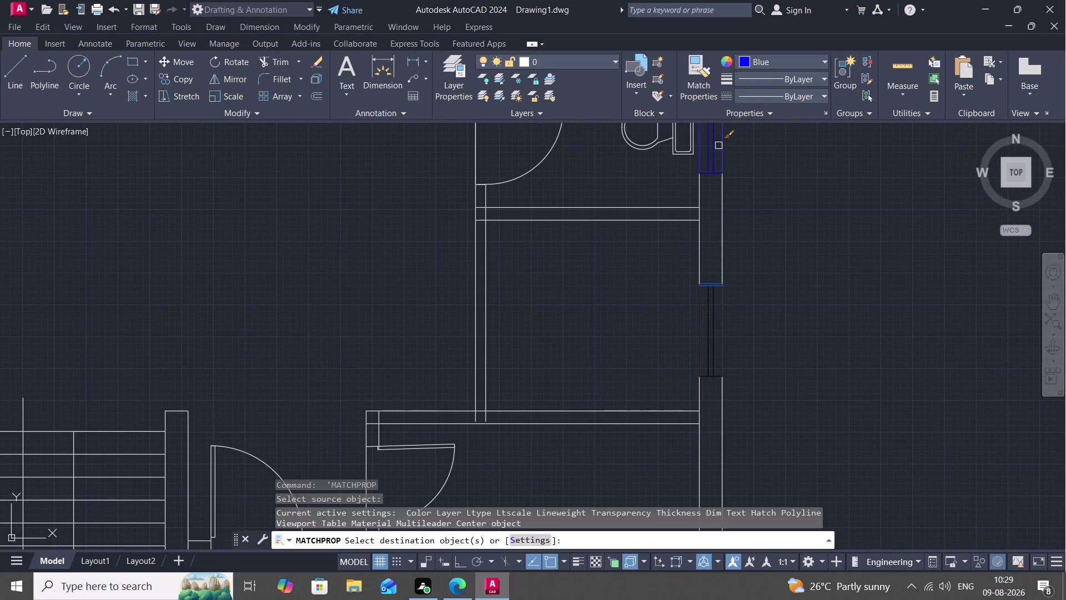
click(693, 72)
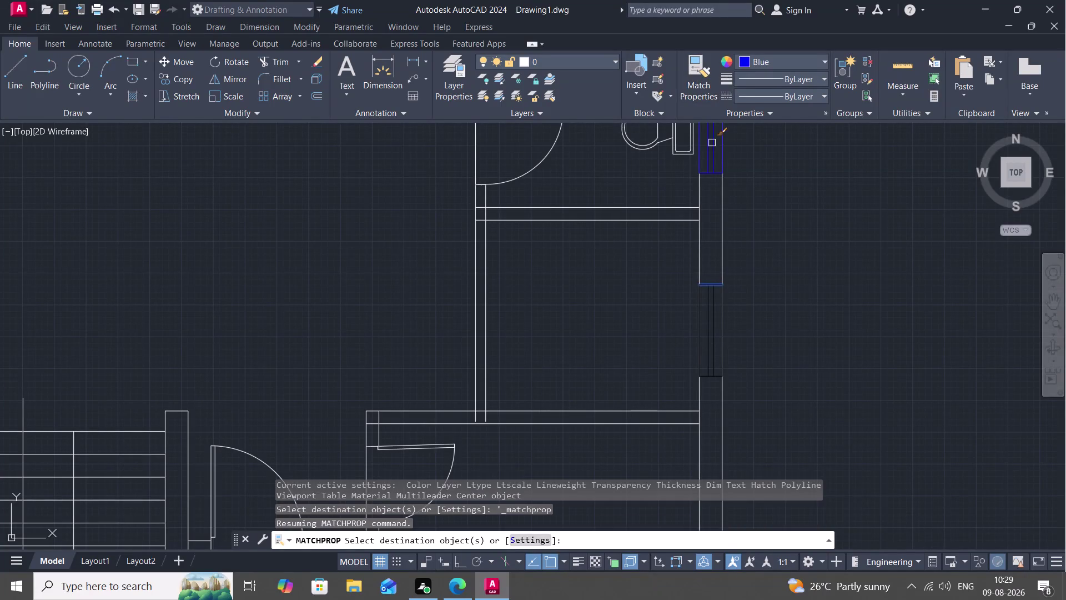
click(711, 153)
click(716, 302)
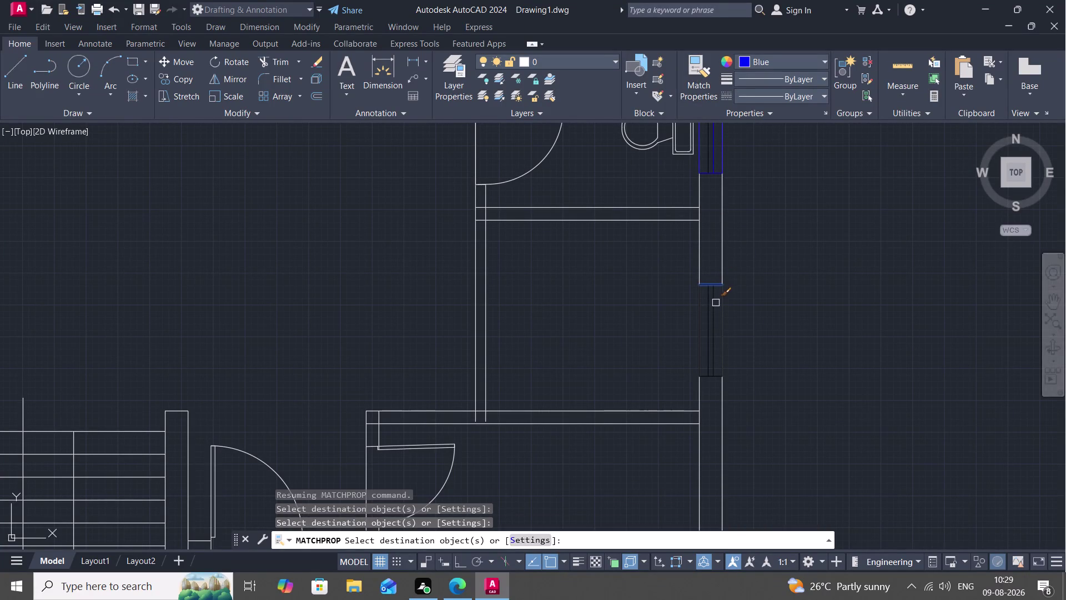
scroll(up, 3)
key(space)
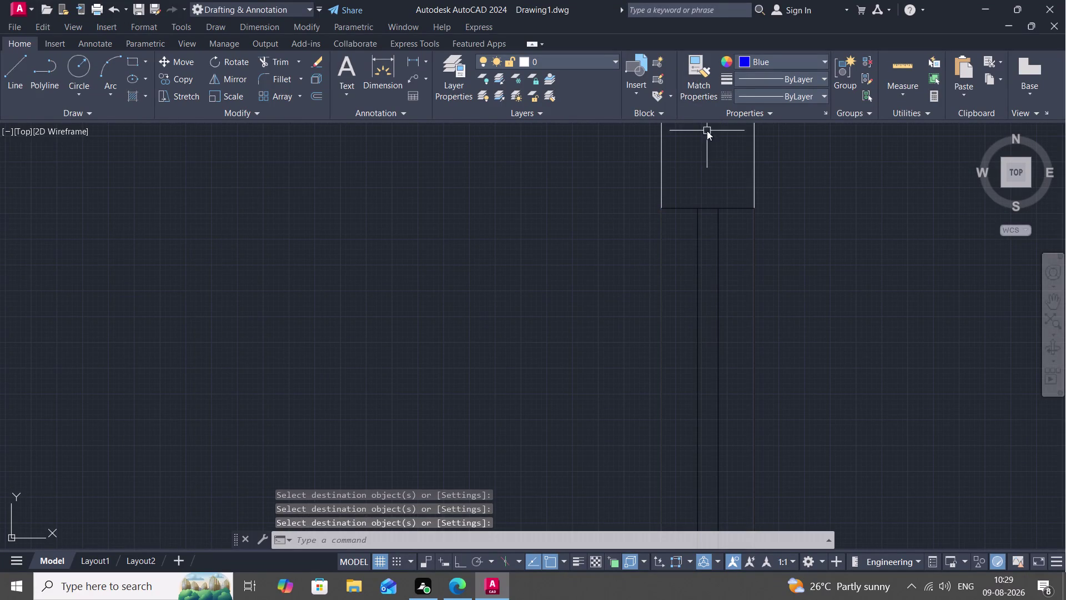
Match the blue window's properties onto all remaining lines of the lower right-wall window.
click(709, 80)
scroll(down, 3)
middle_drag(704, 153, 686, 297)
click(696, 173)
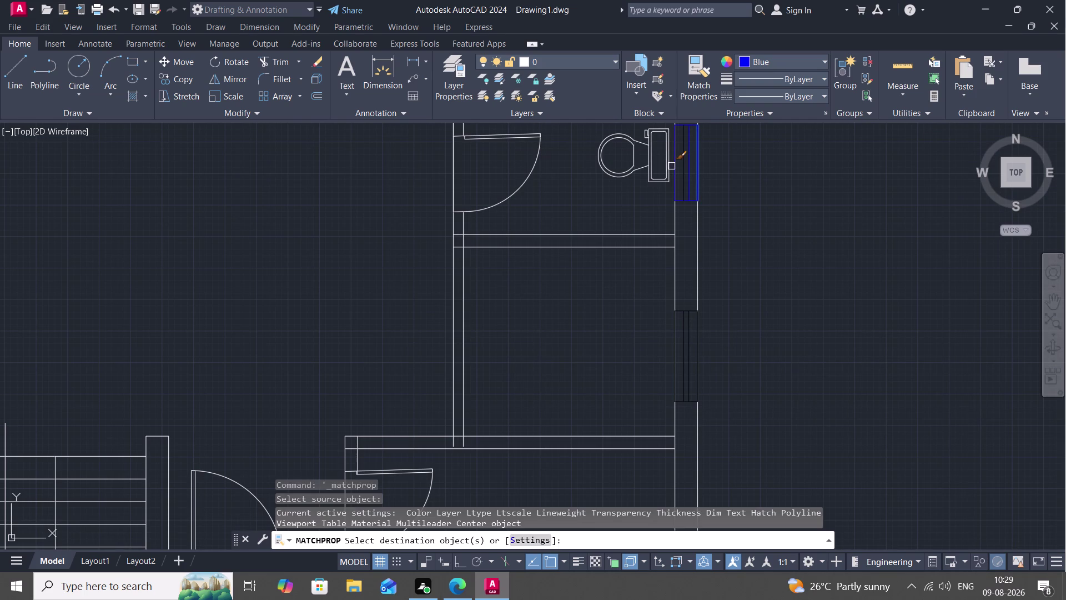
click(684, 170)
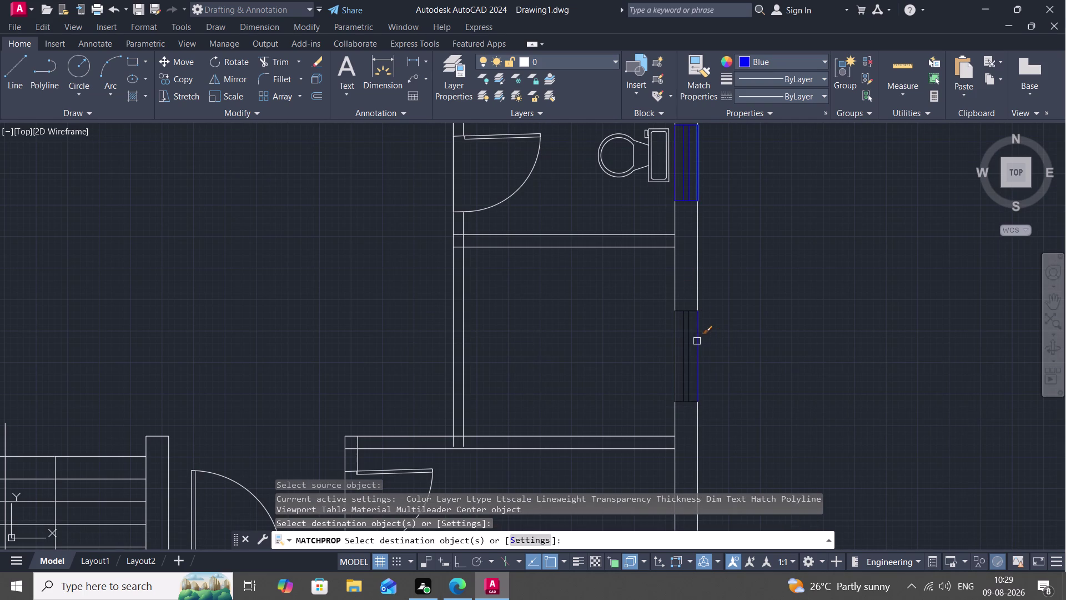
click(696, 341)
click(676, 343)
click(683, 342)
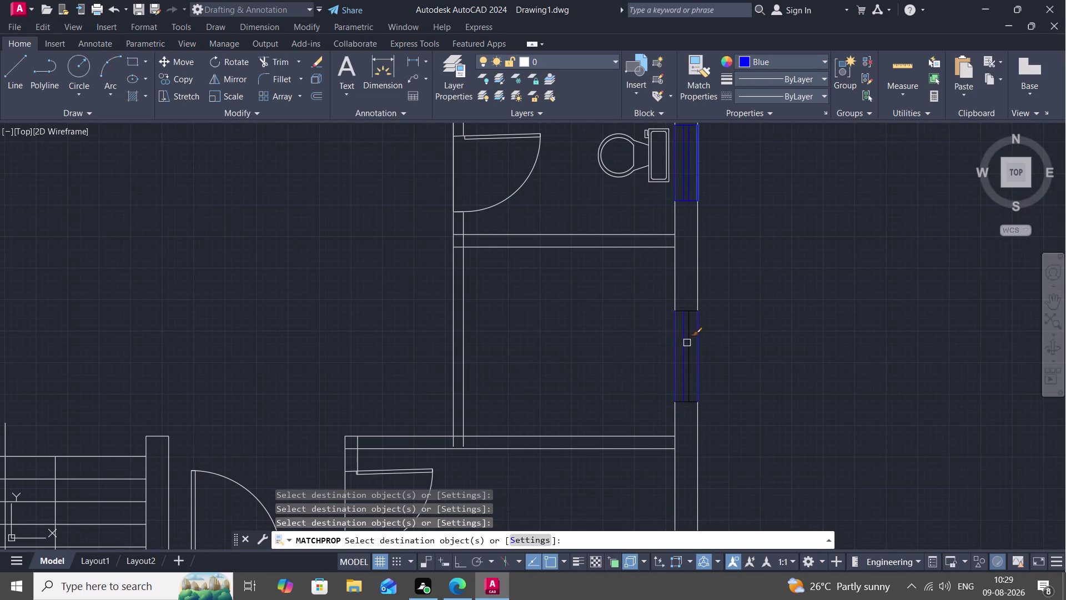
click(689, 344)
click(693, 310)
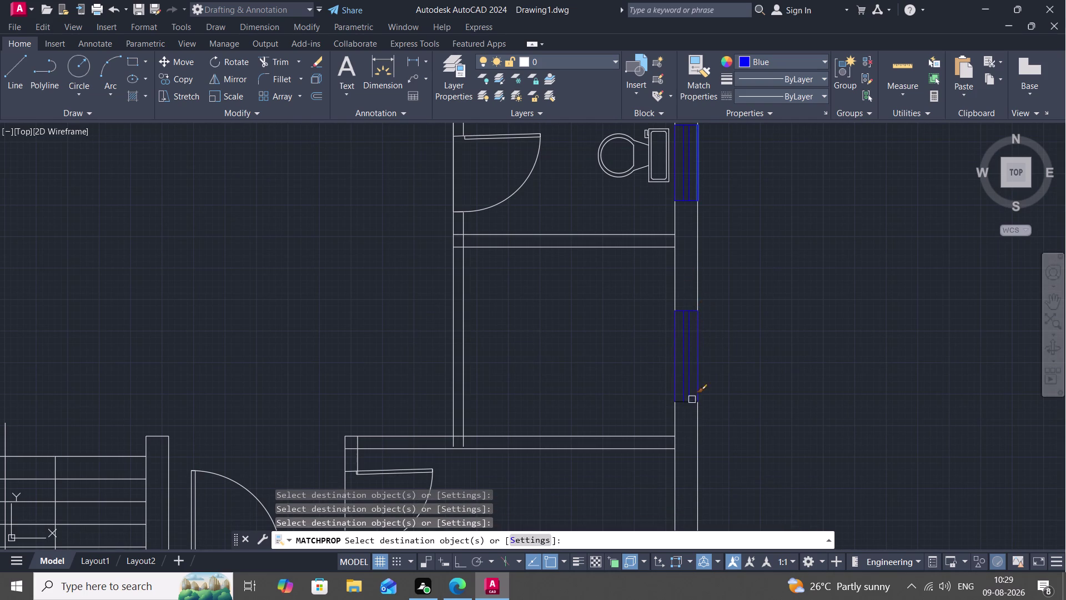
scroll(up, 3)
click(692, 400)
scroll(down, 3)
scroll(down, 3)
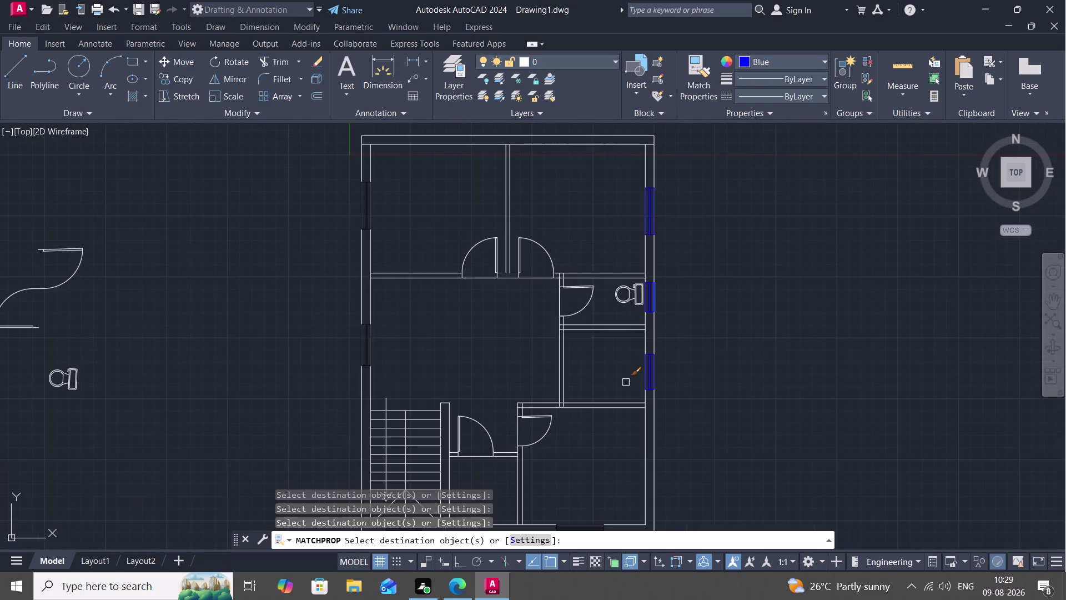
Turn the first bottom-wall window's lines blue.
scroll(up, 3)
middle_drag(625, 382, 662, 192)
click(605, 426)
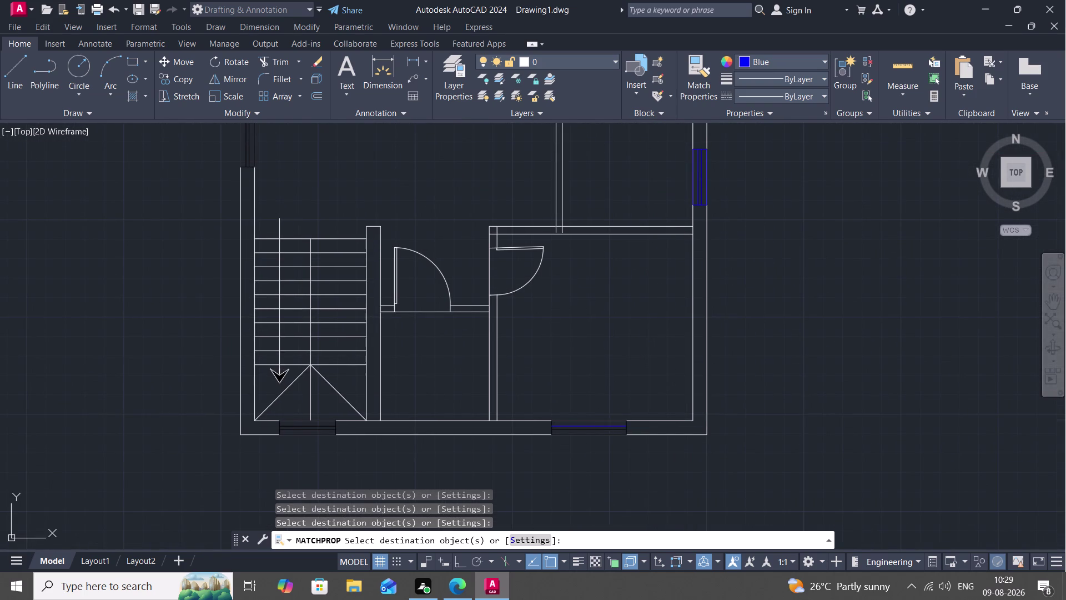
click(609, 435)
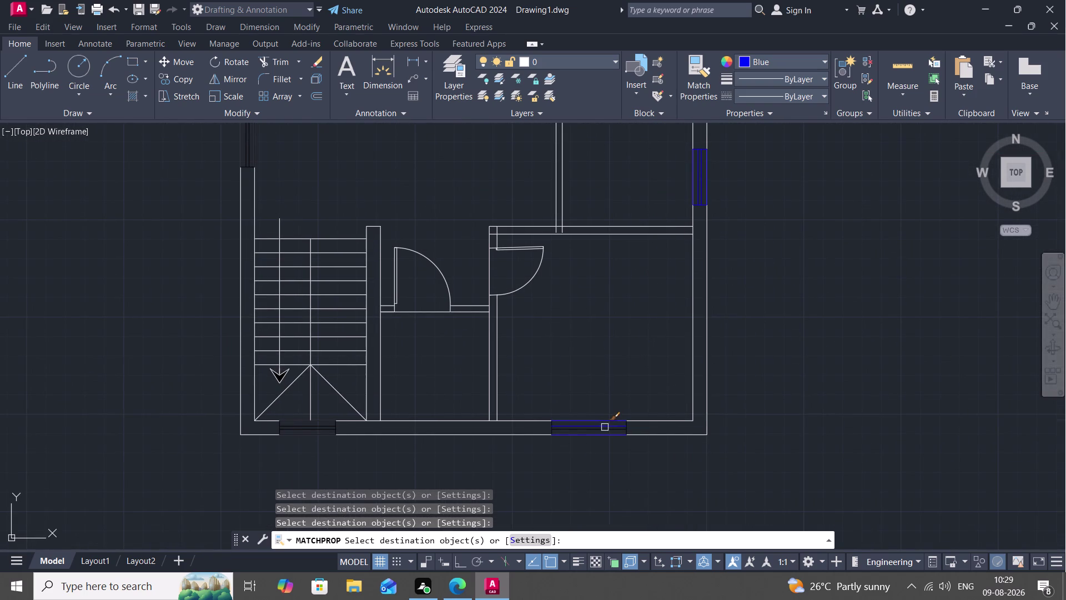
click(604, 427)
click(611, 419)
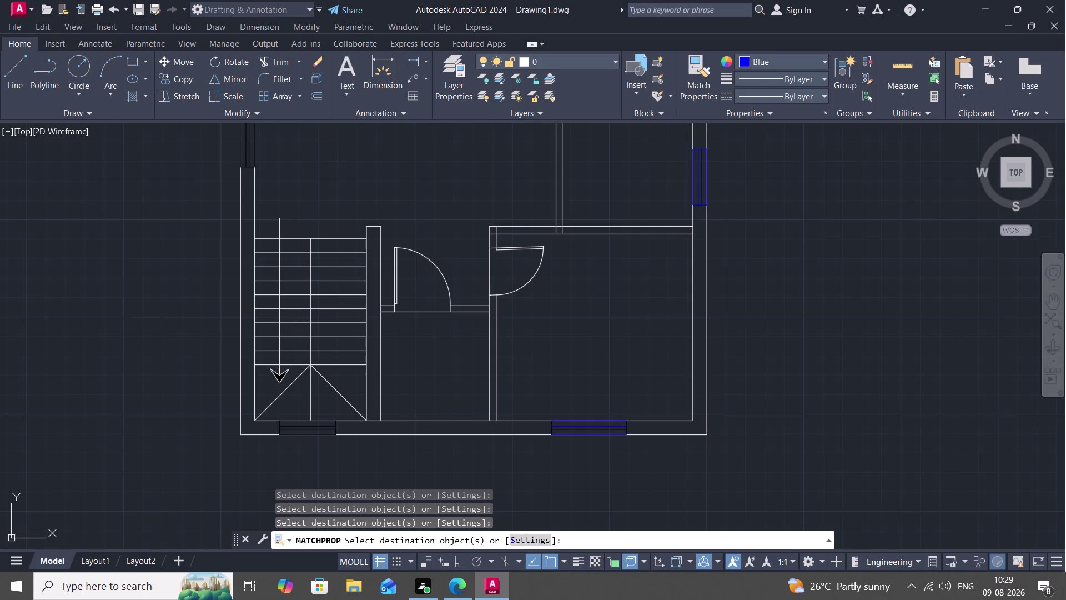
Turn the remaining lines of that bottom window blue.
scroll(down, 3)
scroll(up, 3)
scroll(down, 3)
scroll(up, 3)
click(605, 429)
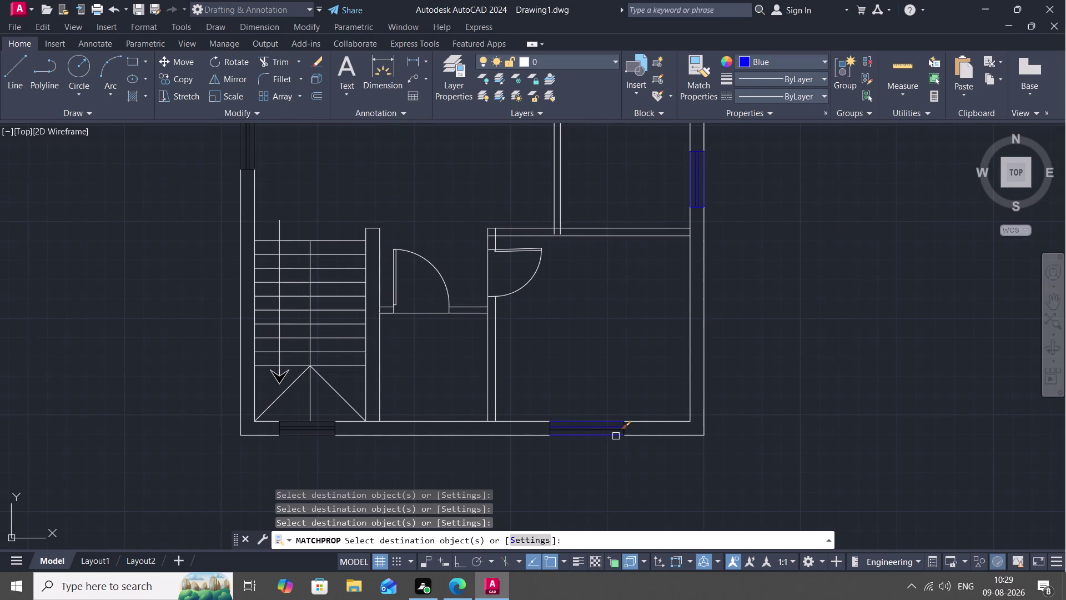
click(614, 428)
scroll(up, 3)
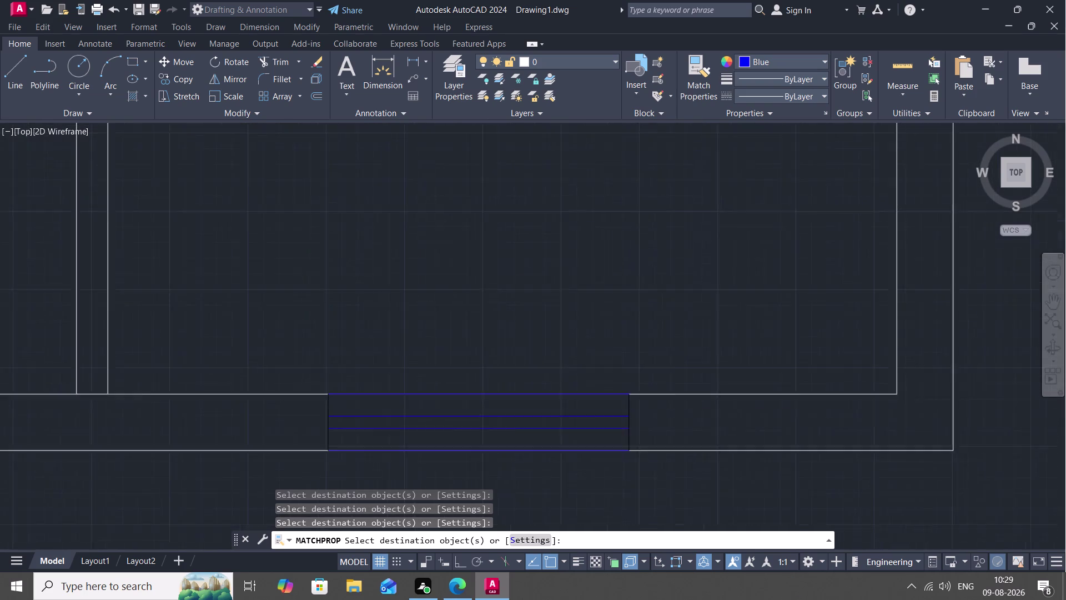
click(633, 435)
click(616, 427)
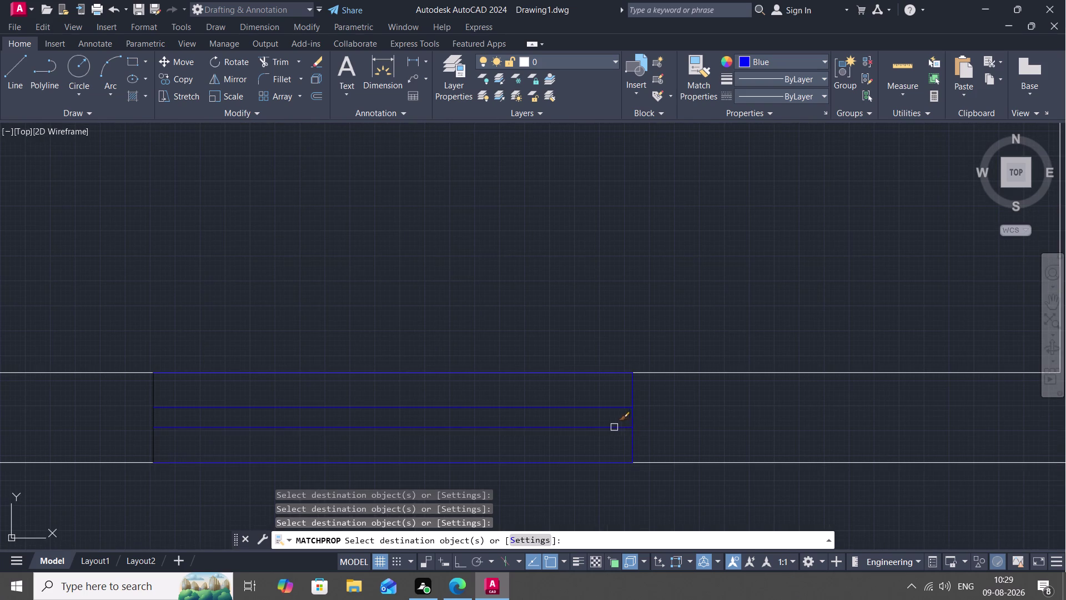
scroll(down, 3)
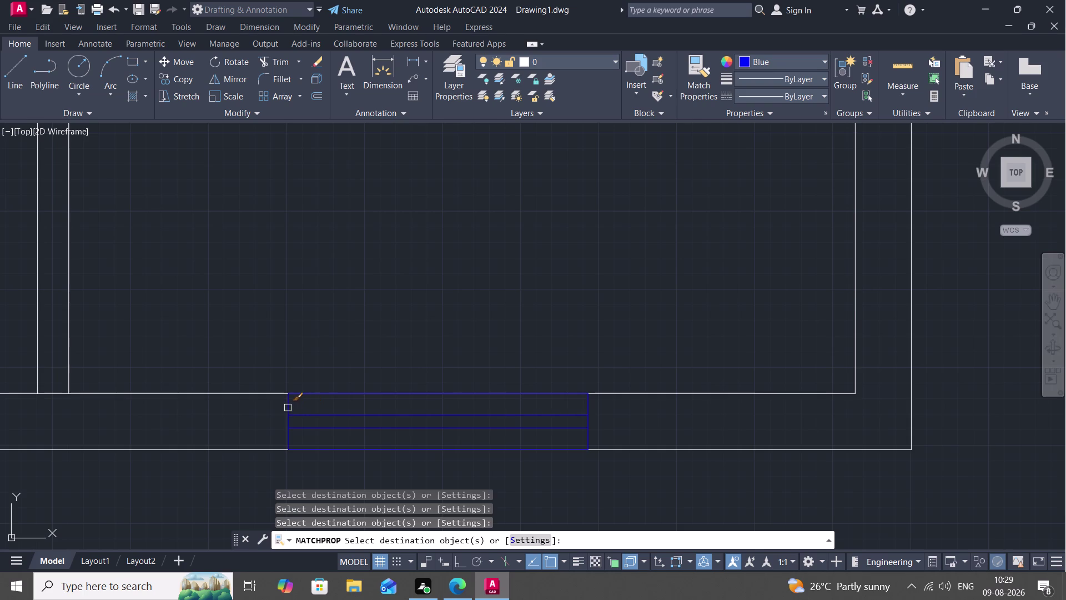
Turn the bottom-left window's lines blue.
click(287, 406)
scroll(down, 3)
scroll(down, 3)
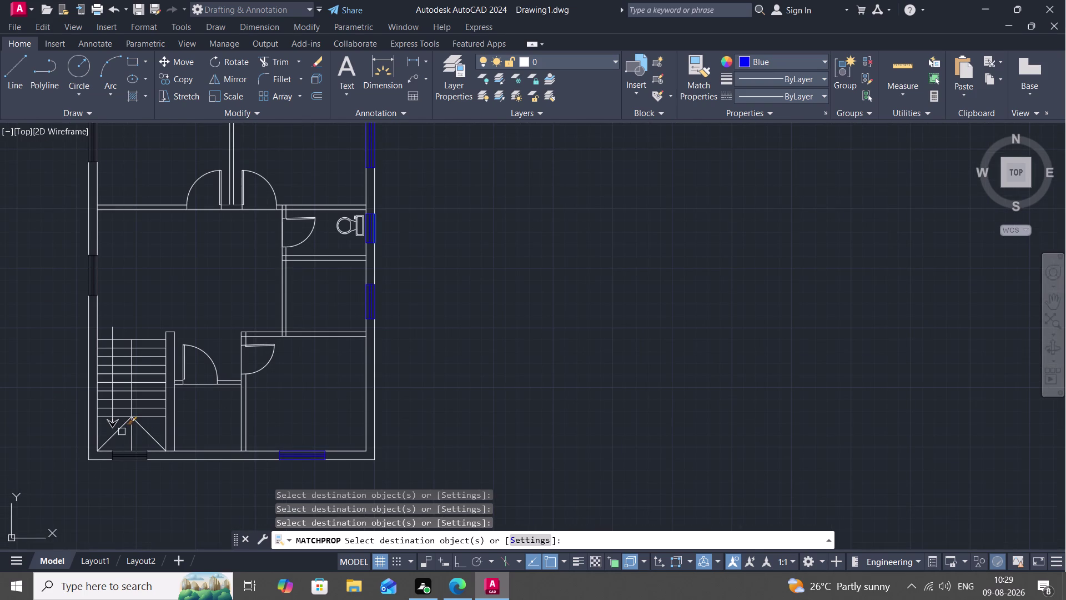
middle_drag(131, 455, 564, 311)
scroll(up, 3)
click(575, 314)
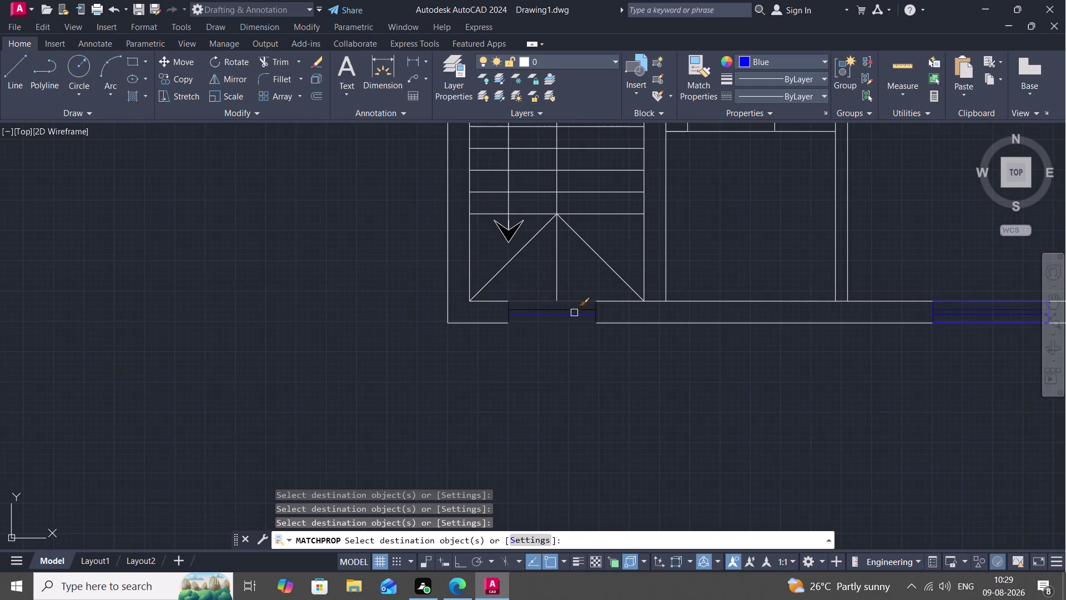
click(577, 307)
scroll(up, 3)
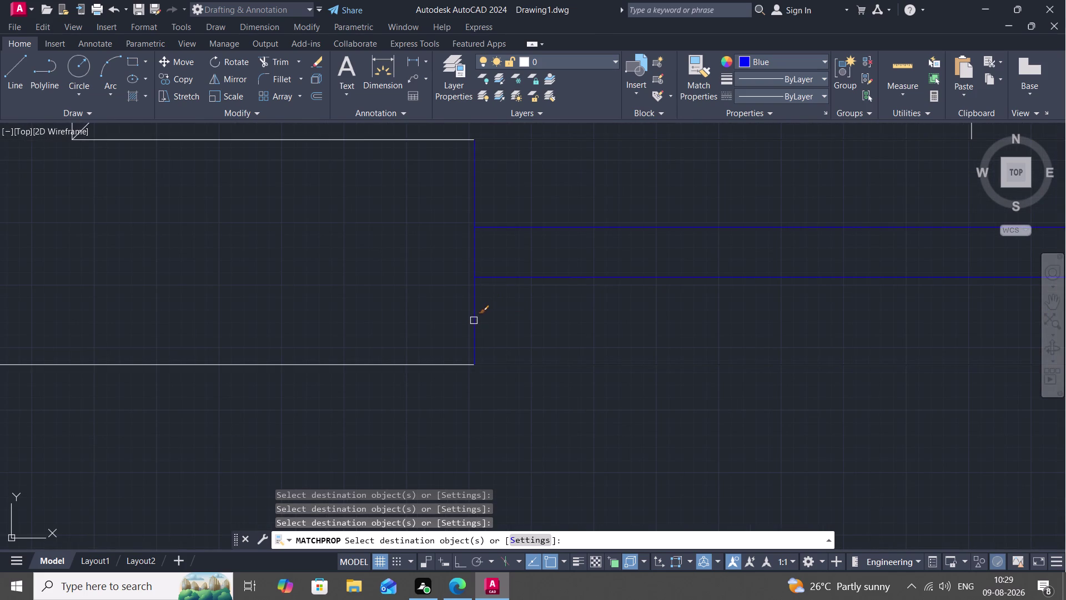
click(473, 321)
click(525, 362)
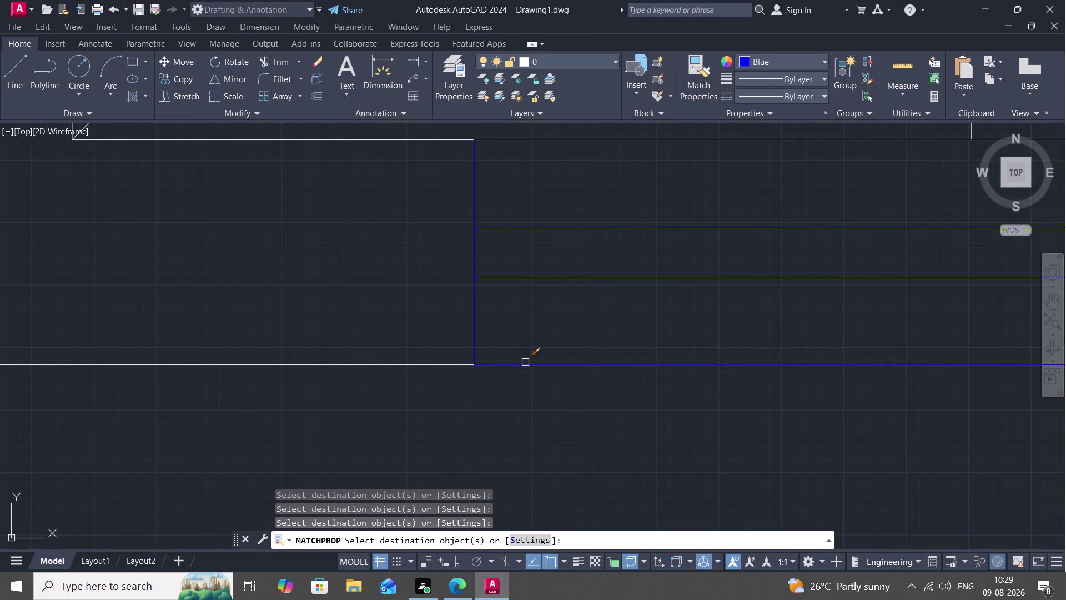
Turn the last lower window lines blue and pan up the floor plan.
scroll(down, 3)
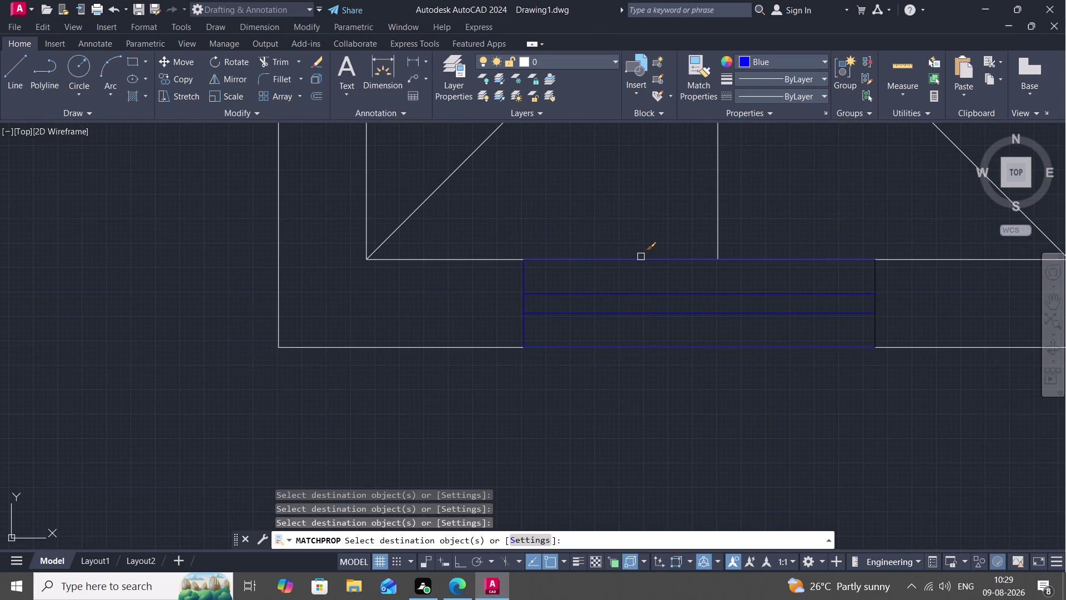
click(640, 256)
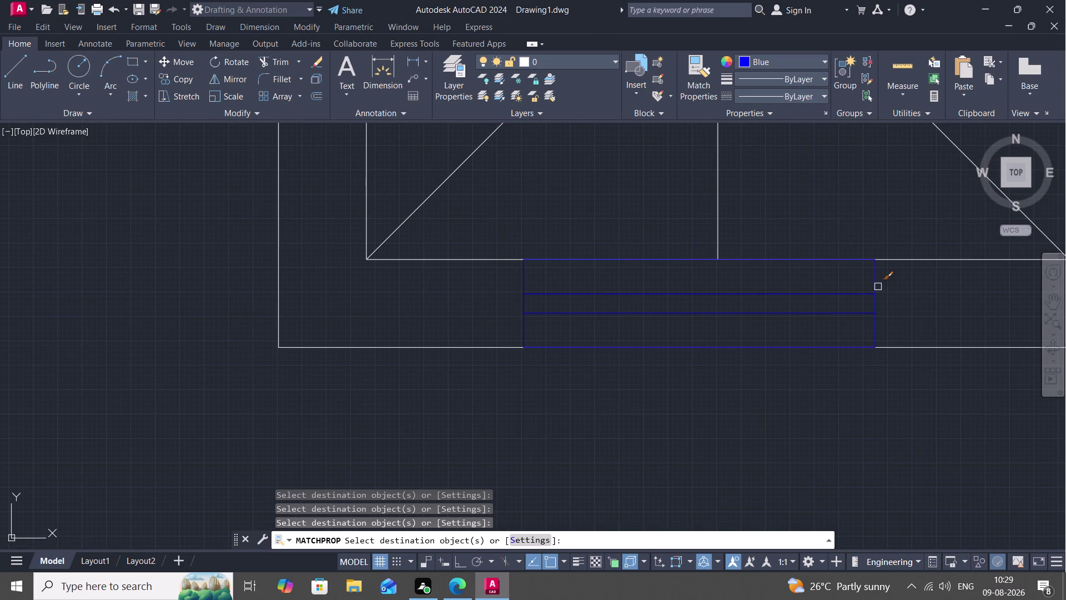
click(876, 279)
scroll(down, 3)
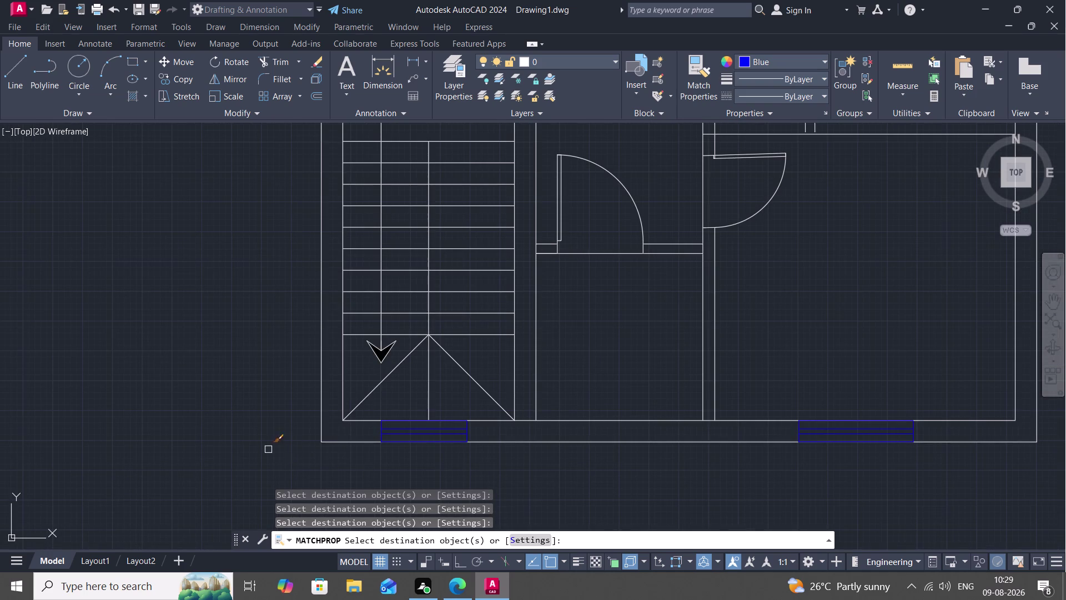
scroll(down, 3)
middle_drag(172, 309, 277, 489)
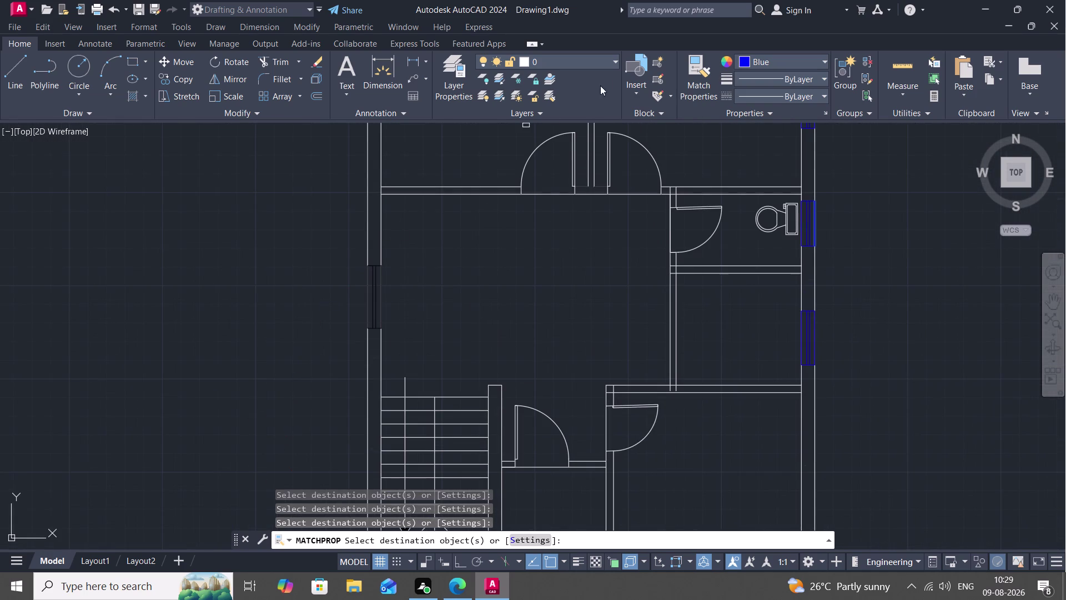
Match the upper left-wall window lines to the blue window properties.
click(374, 284)
scroll(up, 3)
click(359, 289)
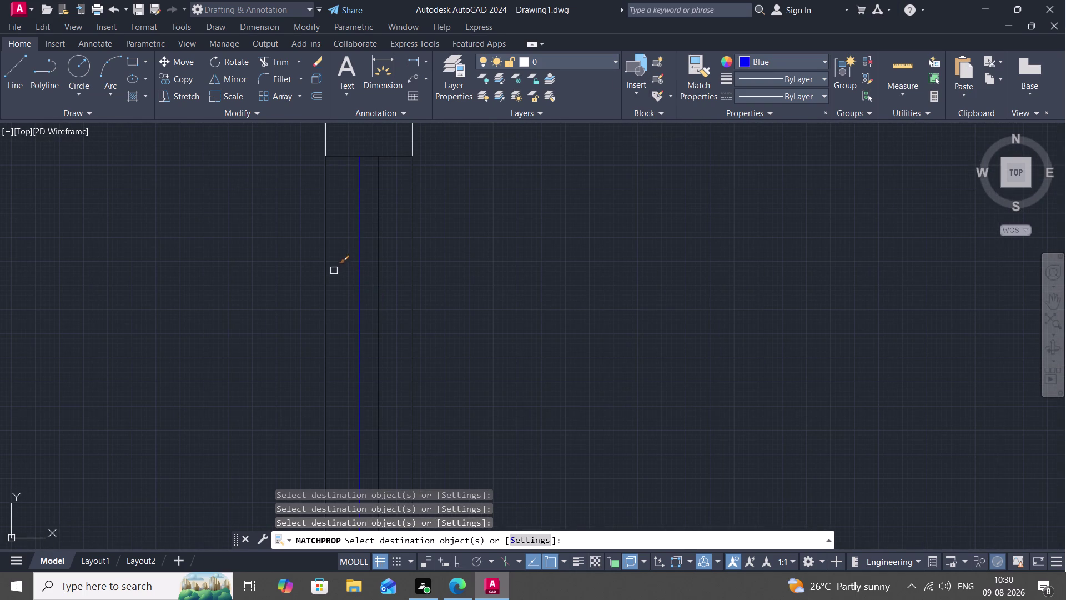
click(325, 265)
click(348, 159)
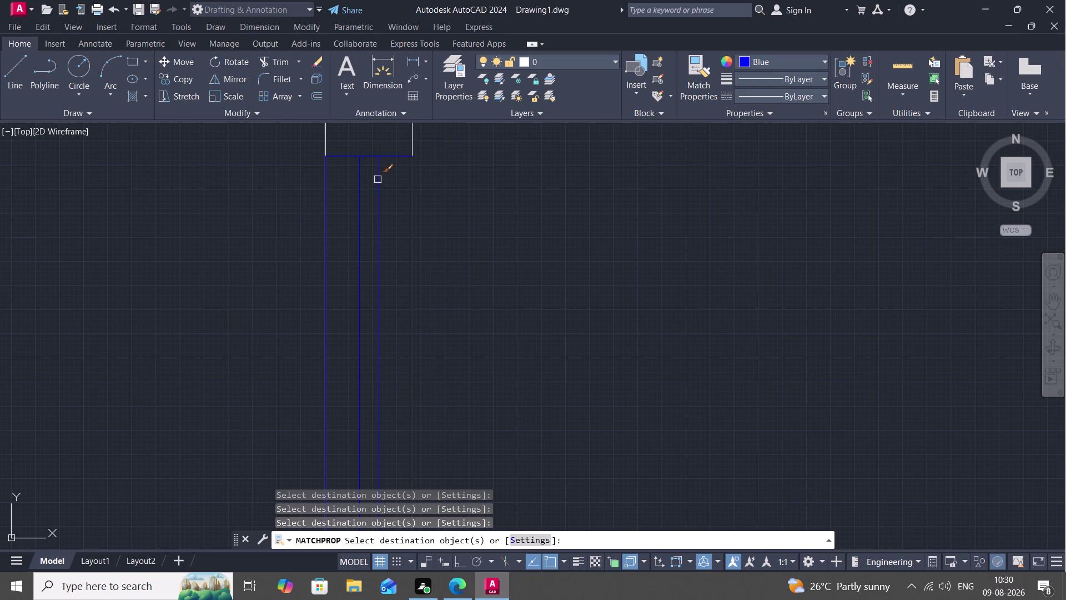
click(380, 180)
click(412, 213)
scroll(down, 3)
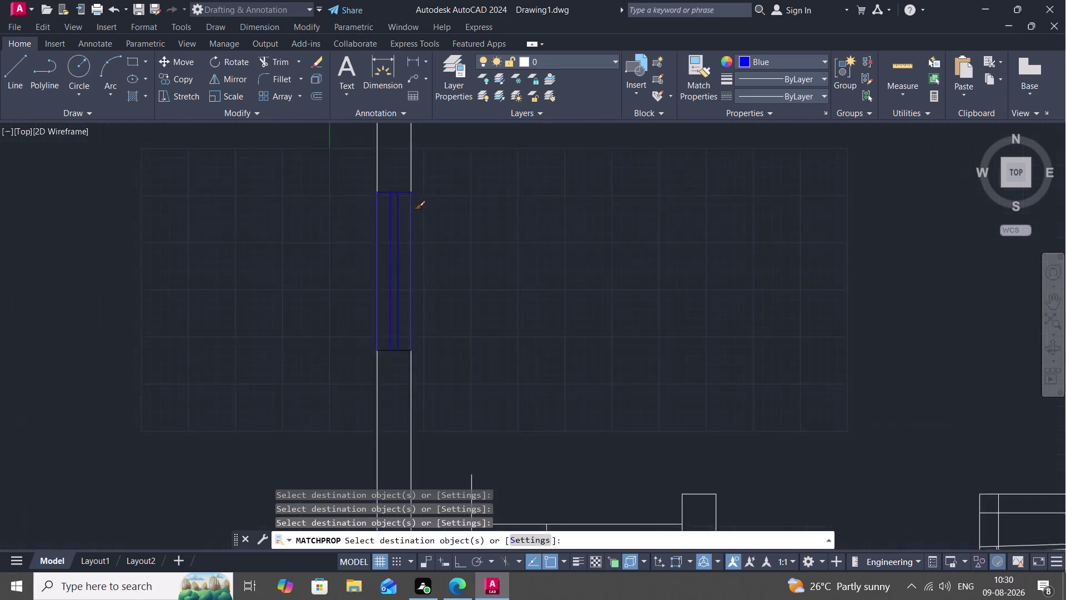
scroll(up, 3)
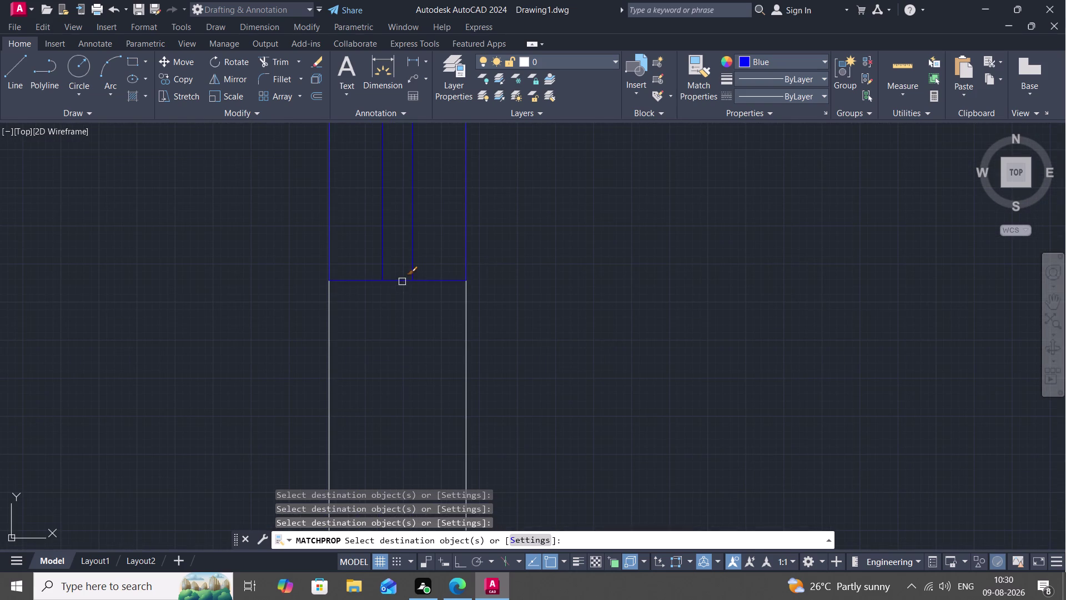
click(402, 280)
scroll(down, 3)
scroll(down, 3)
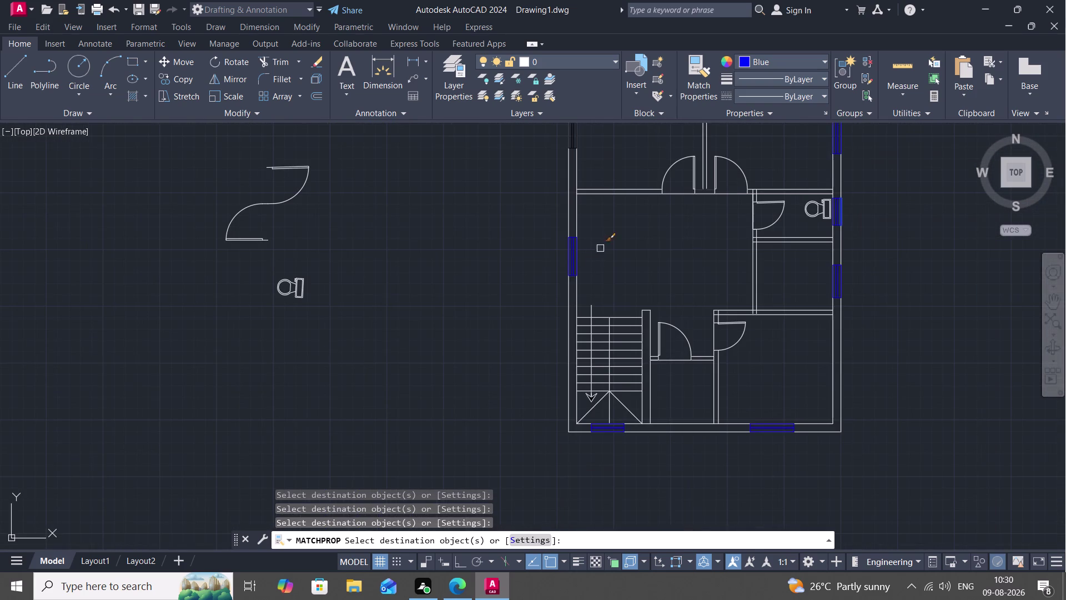
Turn the lower left-wall window lines blue, then end Match Properties.
middle_drag(602, 247, 557, 360)
scroll(up, 3)
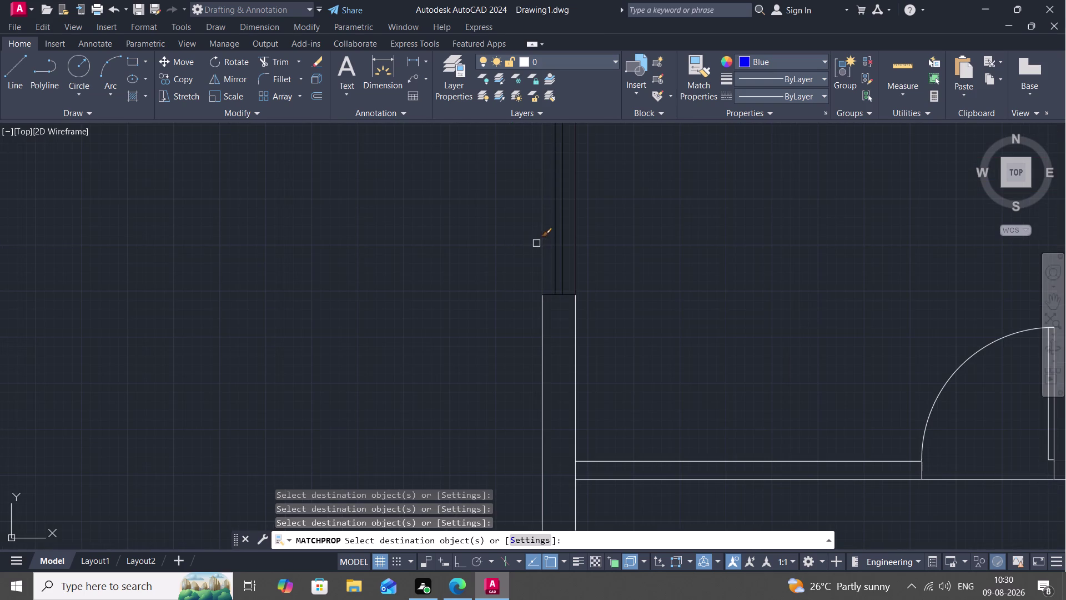
click(544, 236)
drag(554, 232, 559, 231)
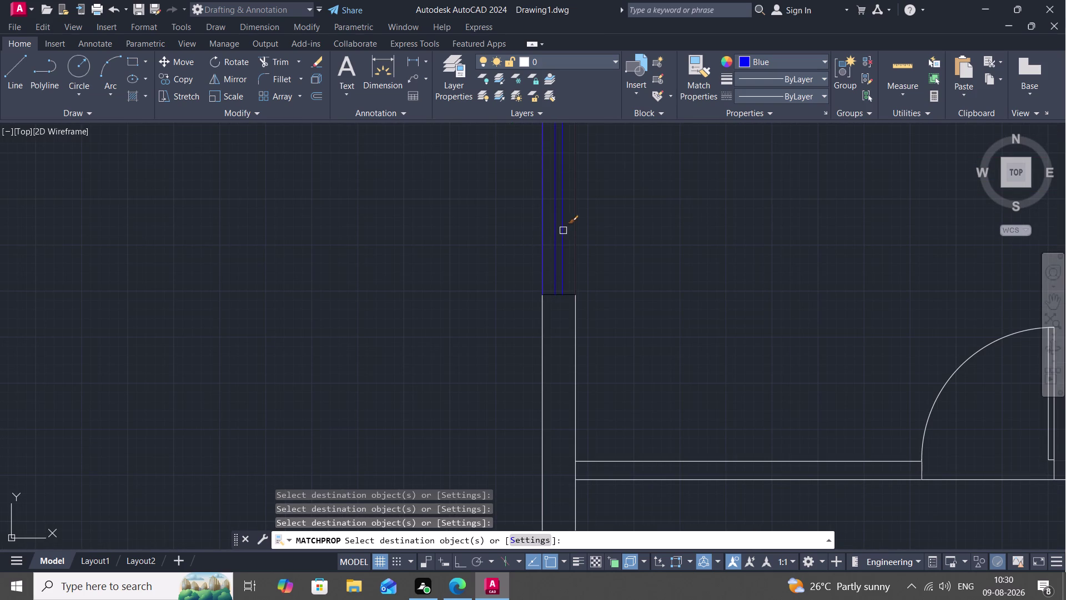
click(563, 230)
click(574, 237)
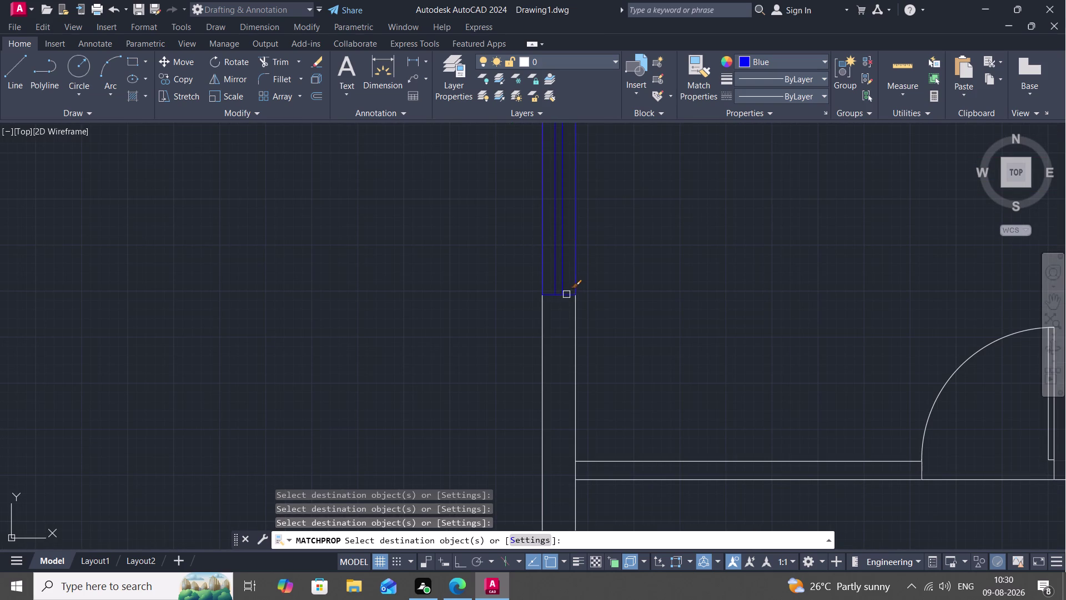
click(566, 294)
scroll(down, 3)
scroll(up, 3)
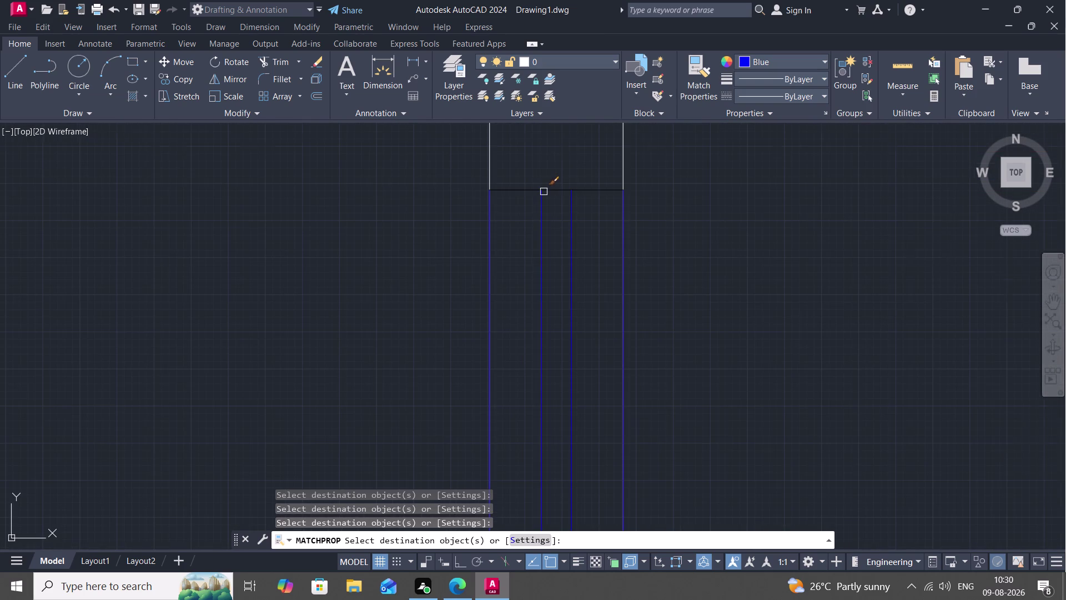
click(552, 192)
scroll(down, 3)
scroll(down, 3)
middle_drag(850, 392, 583, 324)
scroll(down, 3)
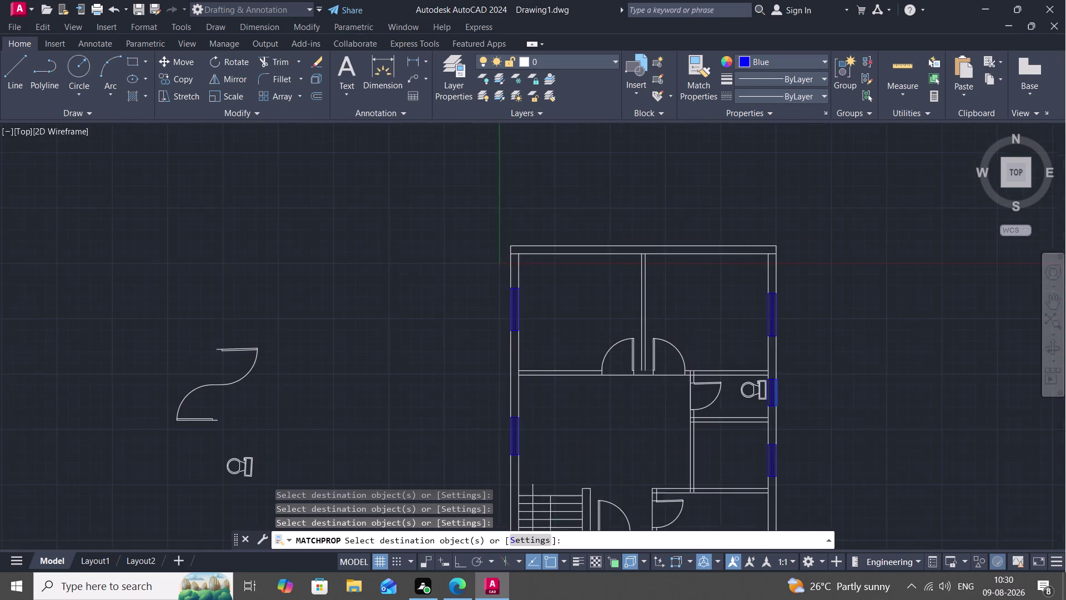
key(Escape)
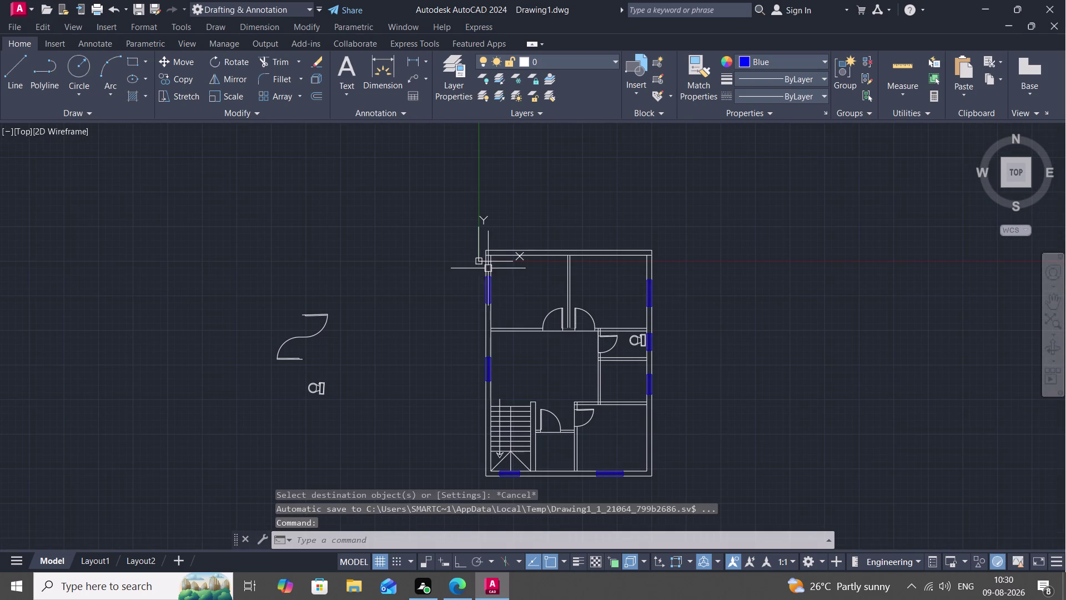
scroll(up, 3)
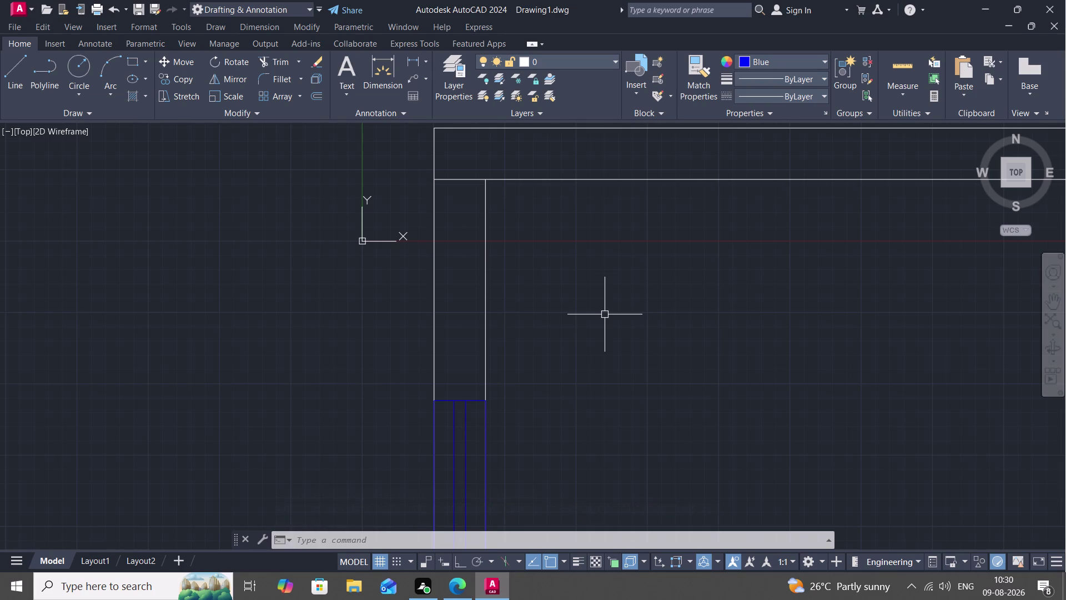
text(J)
key(space)
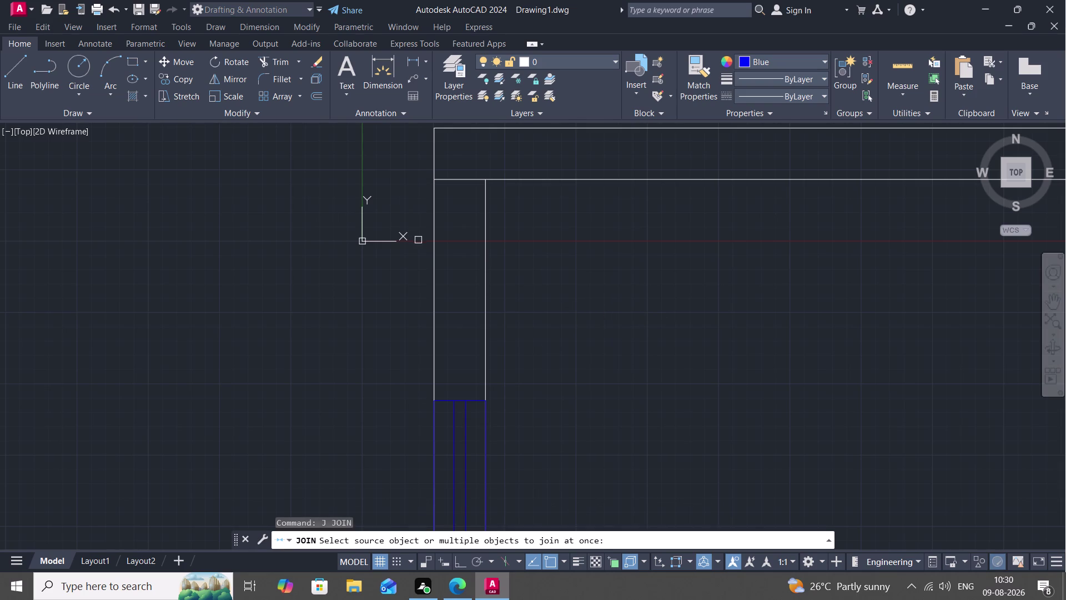
click(432, 253)
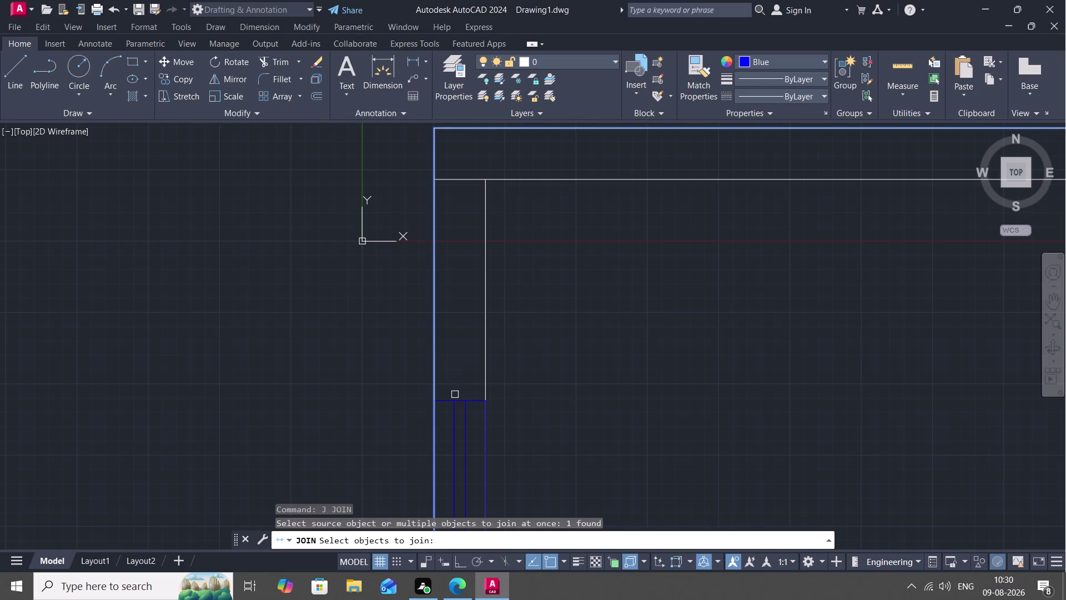
click(460, 397)
click(484, 378)
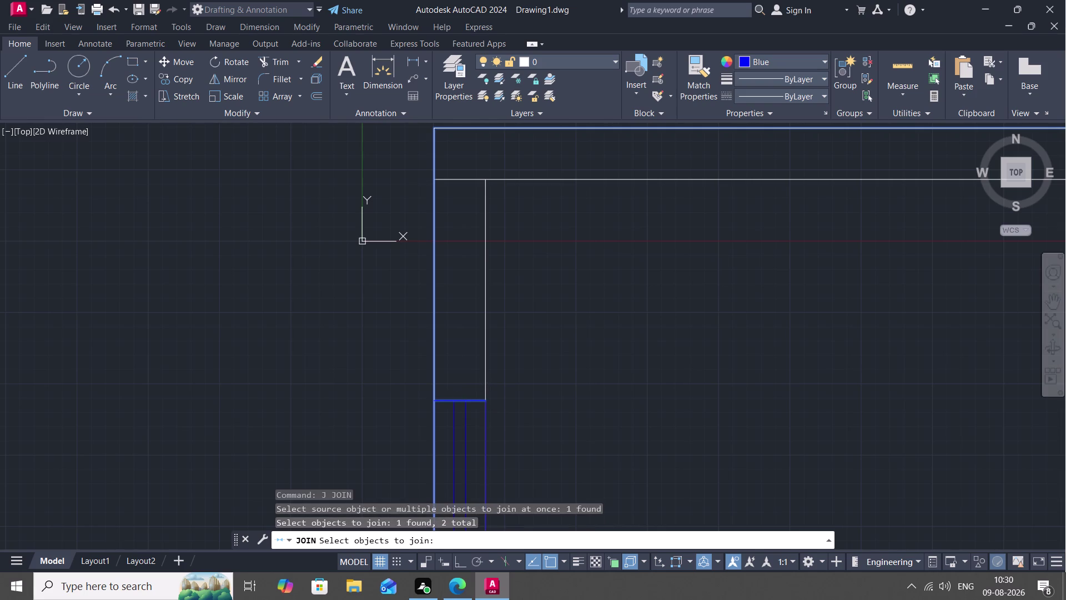
click(529, 177)
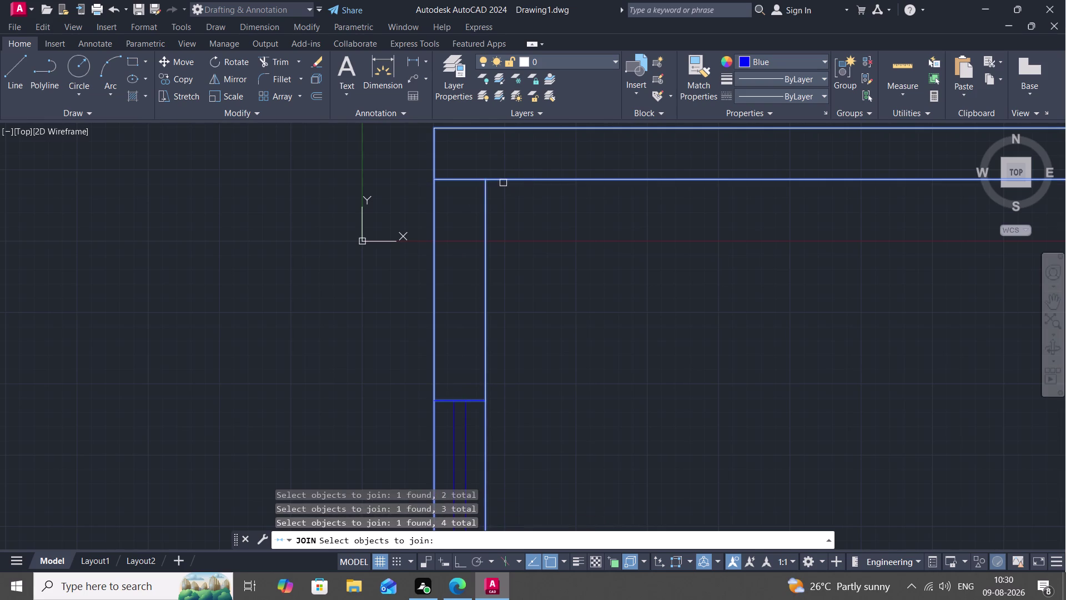
key(Return)
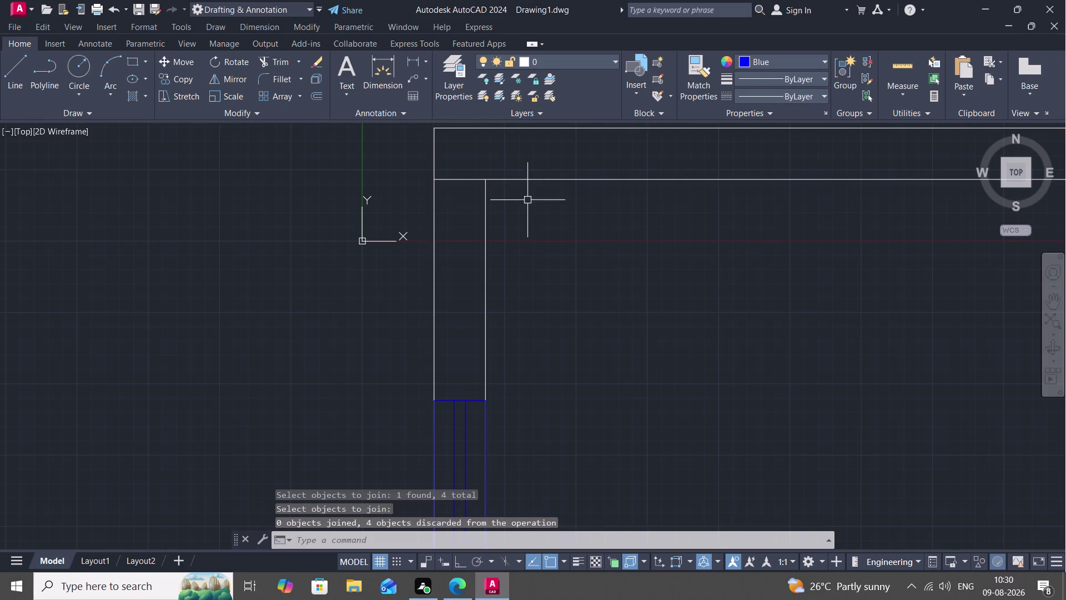
key(h)
key(space)
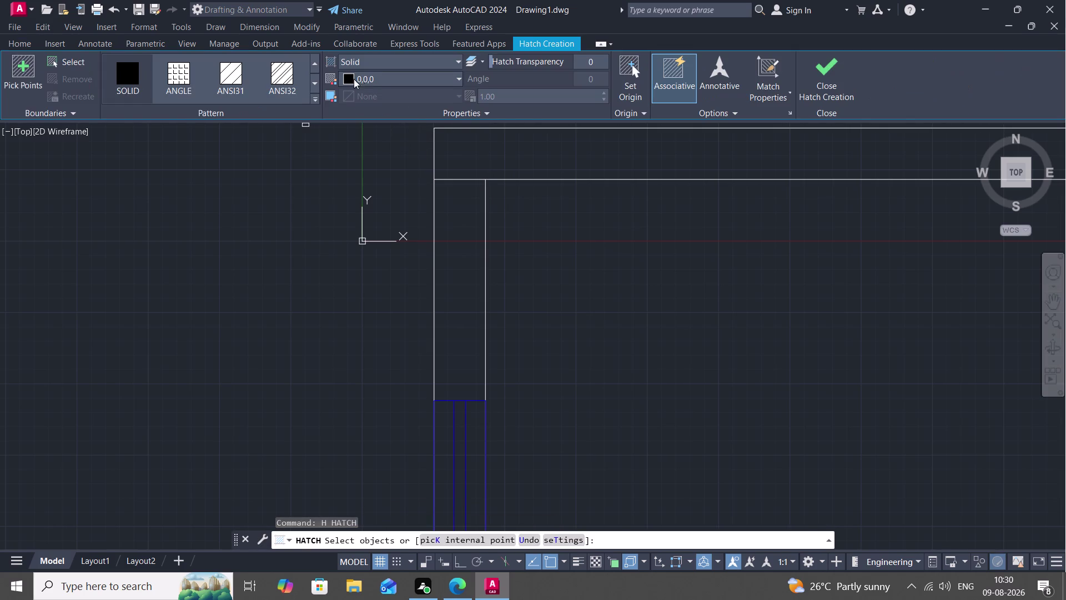
Set the Solid hatch colour to black and pick two wall boundary objects to fill.
click(370, 72)
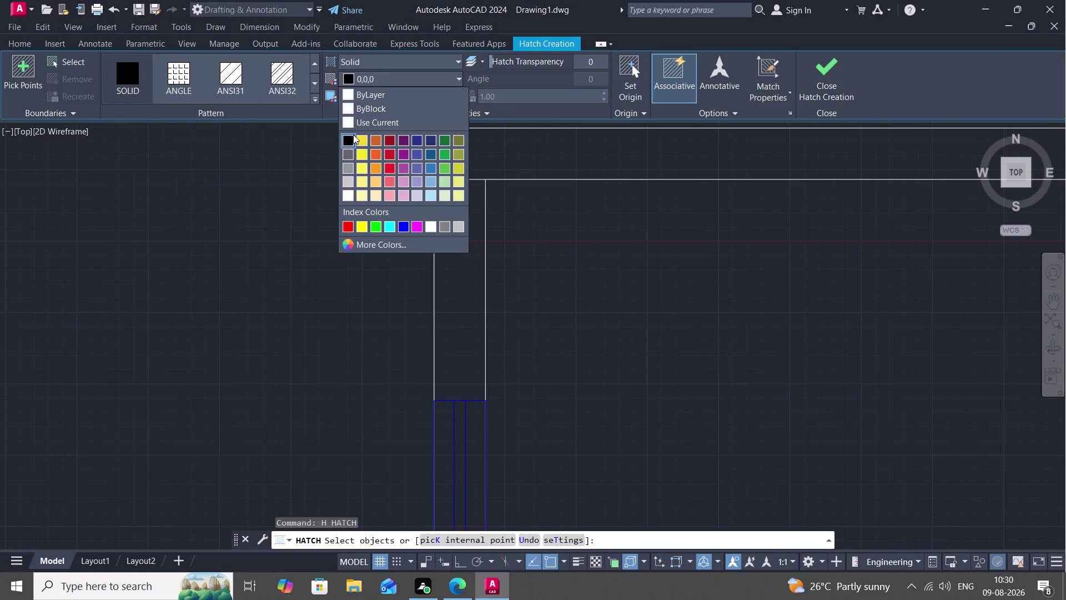
click(350, 136)
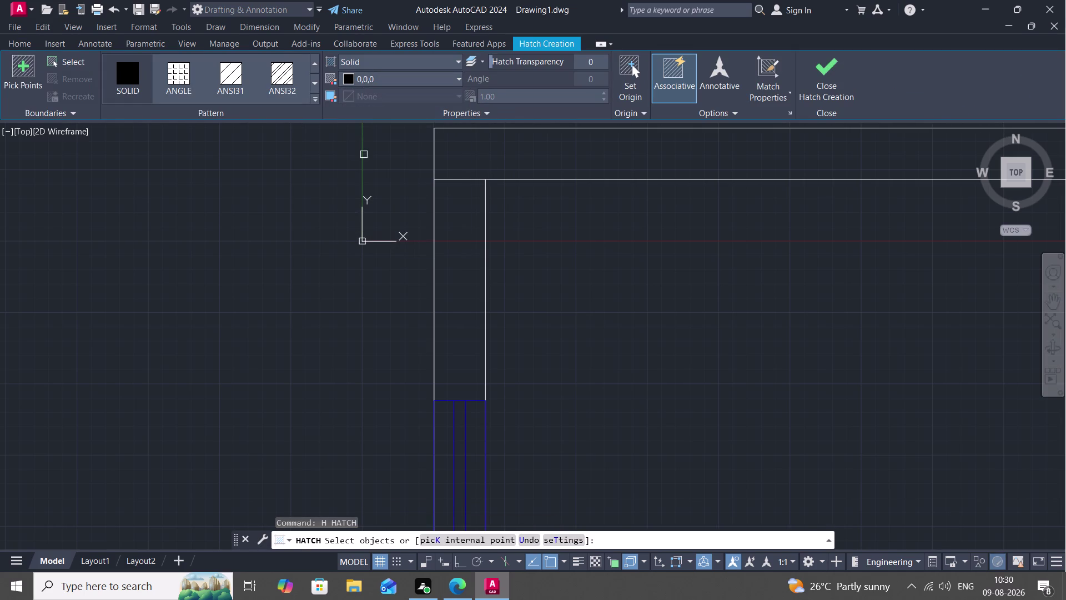
click(432, 229)
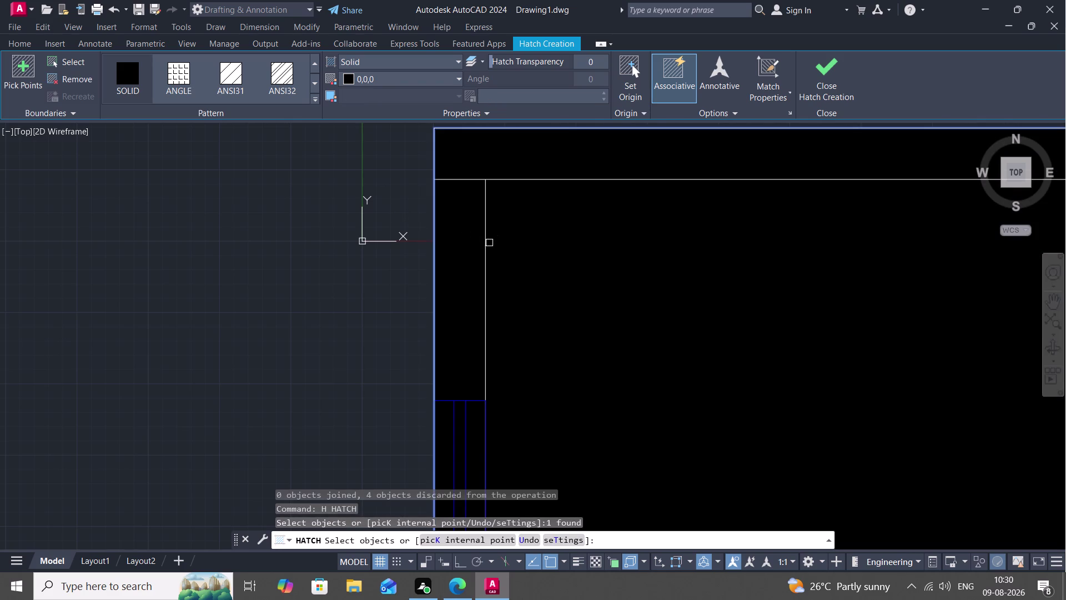
click(486, 239)
key(Escape)
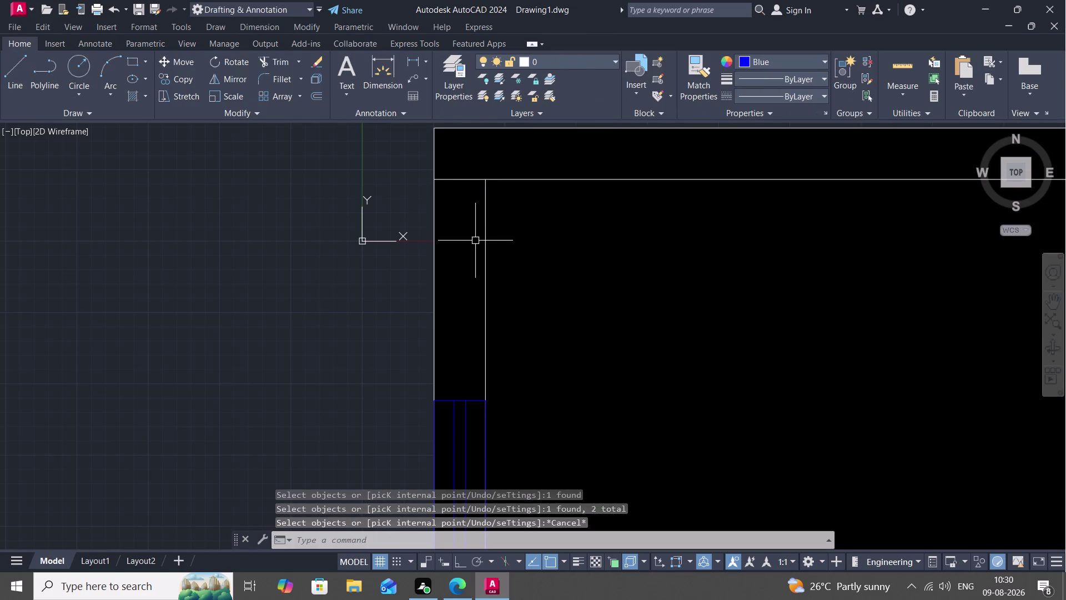
click(520, 248)
key(Delete)
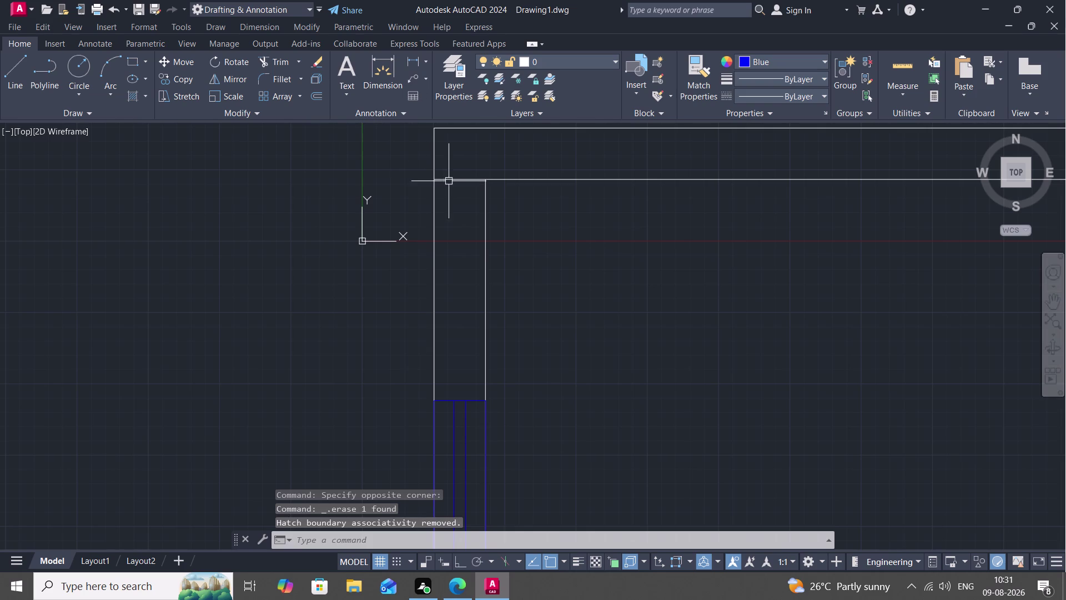
click(503, 181)
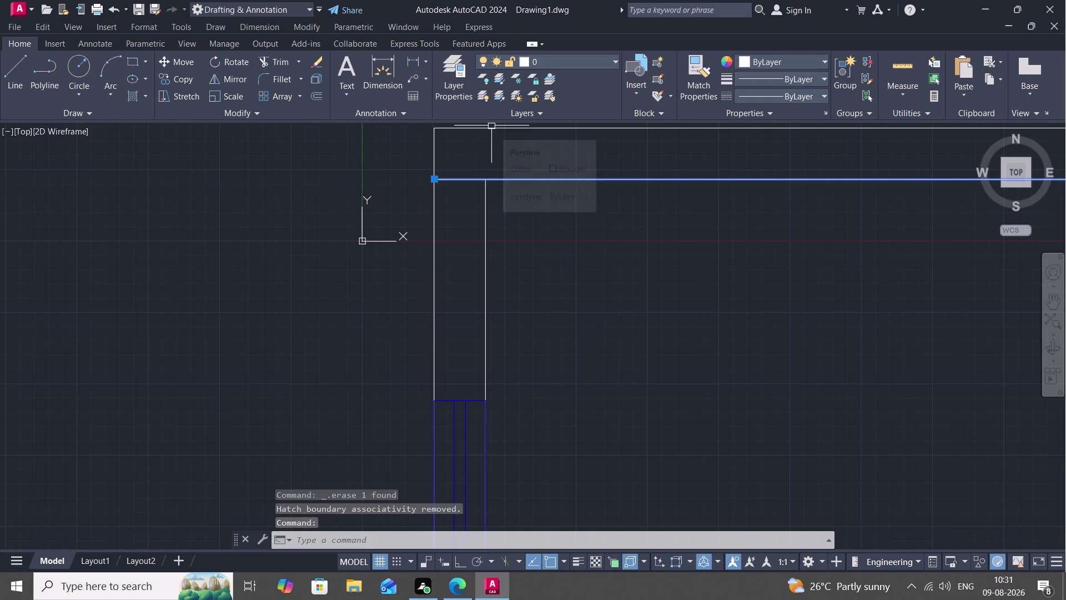
click(491, 125)
key(h)
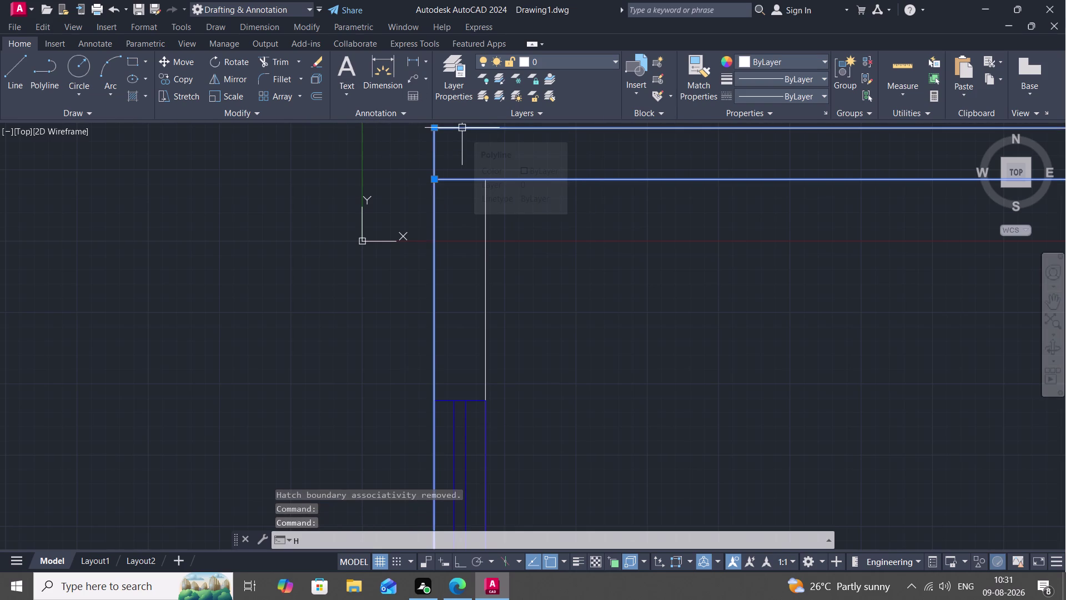
key(Escape)
key(t)
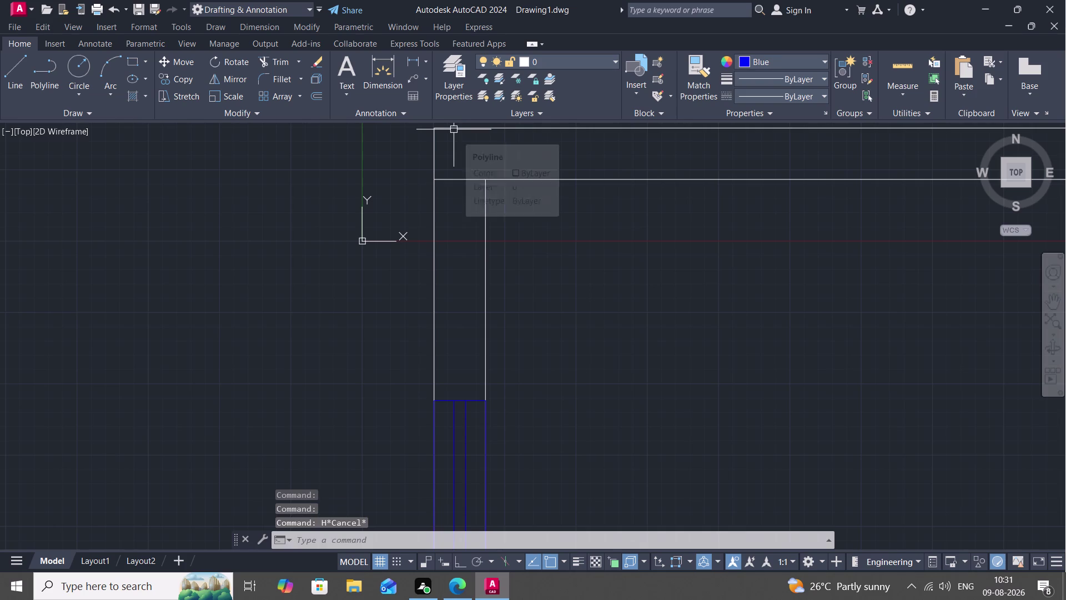
text(R)
key(space)
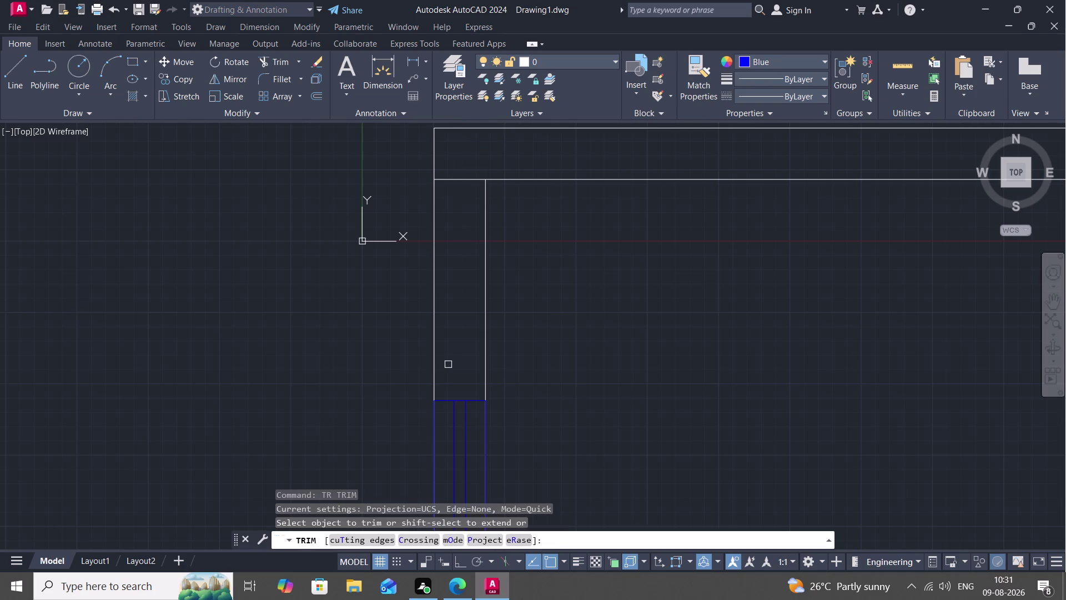
key(Escape)
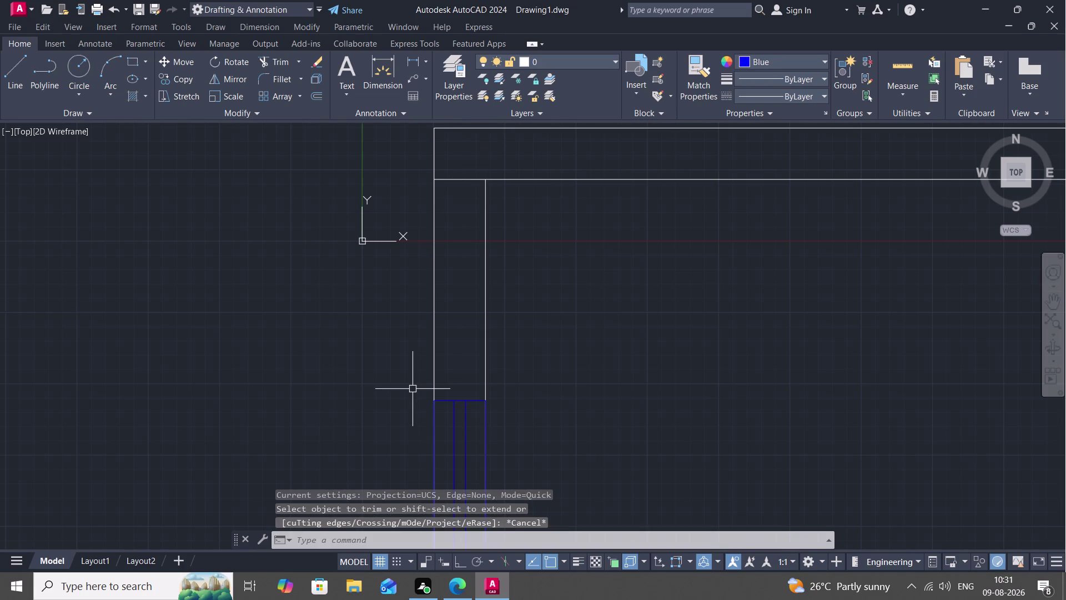
text(L)
key(space)
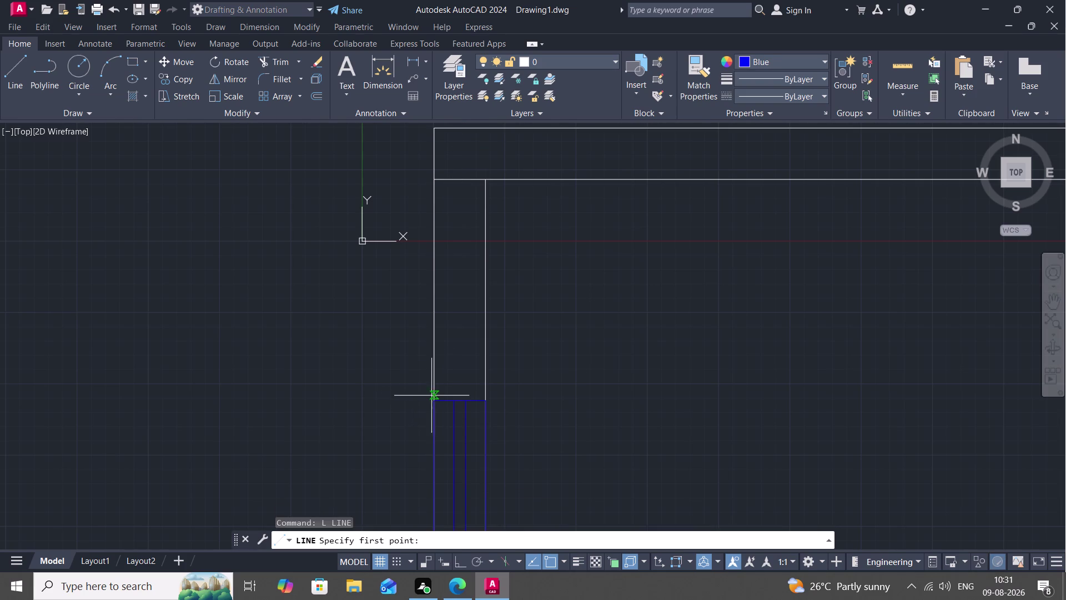
click(430, 398)
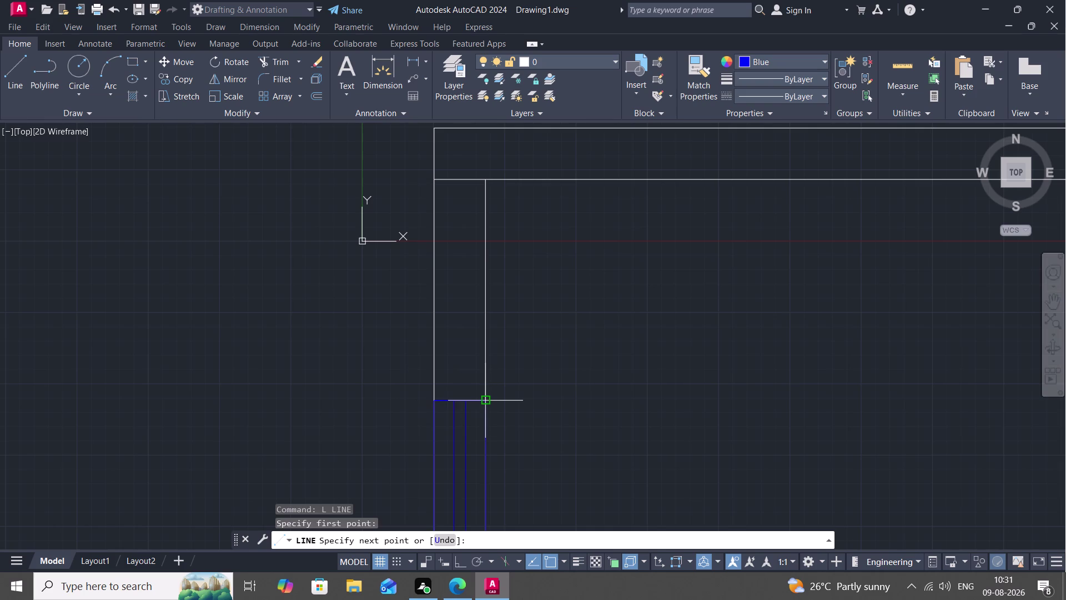
click(484, 398)
key(Escape)
key(b)
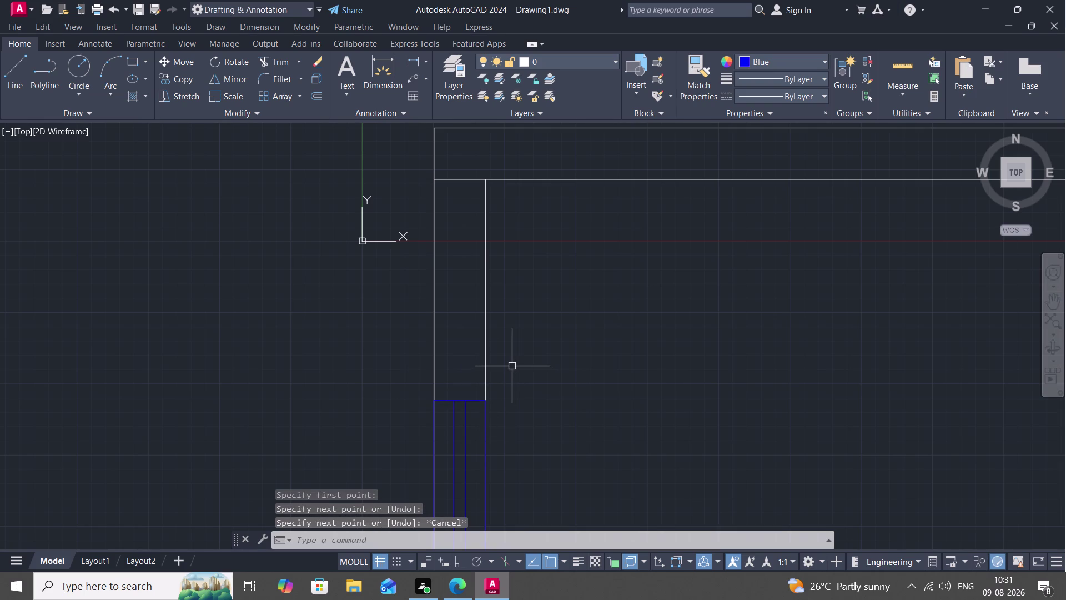
key(r)
key(space)
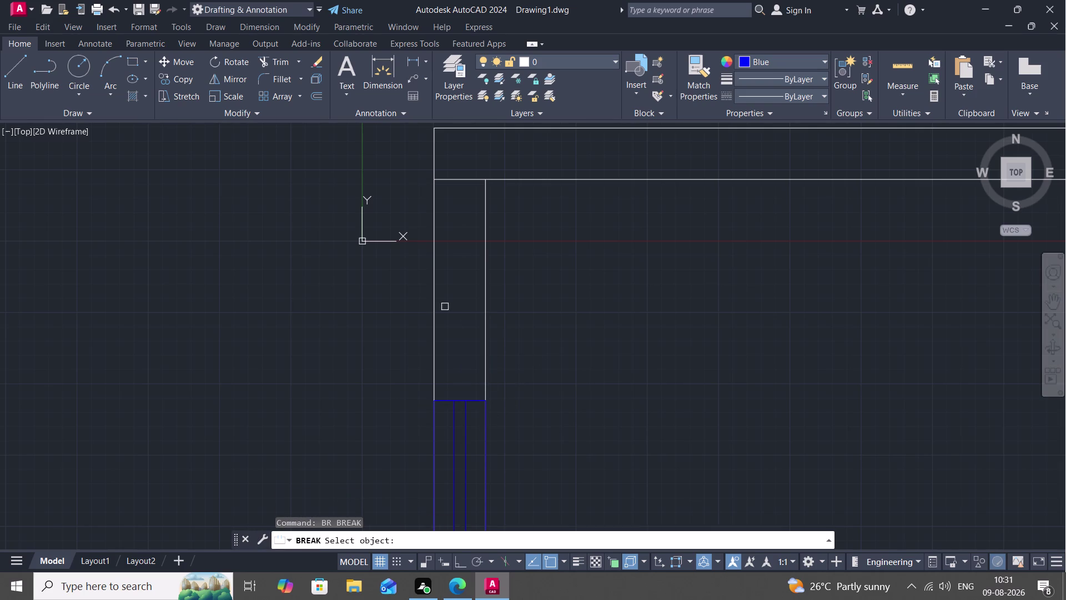
Abandon Break and switch to Break at Point using the BREA alias.
click(432, 287)
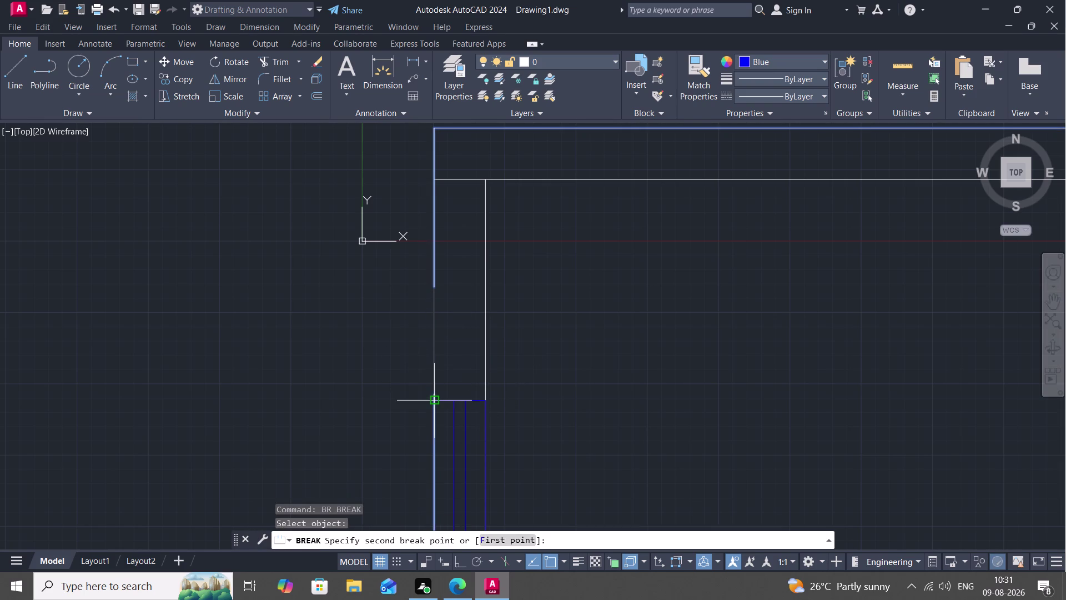
key(Escape)
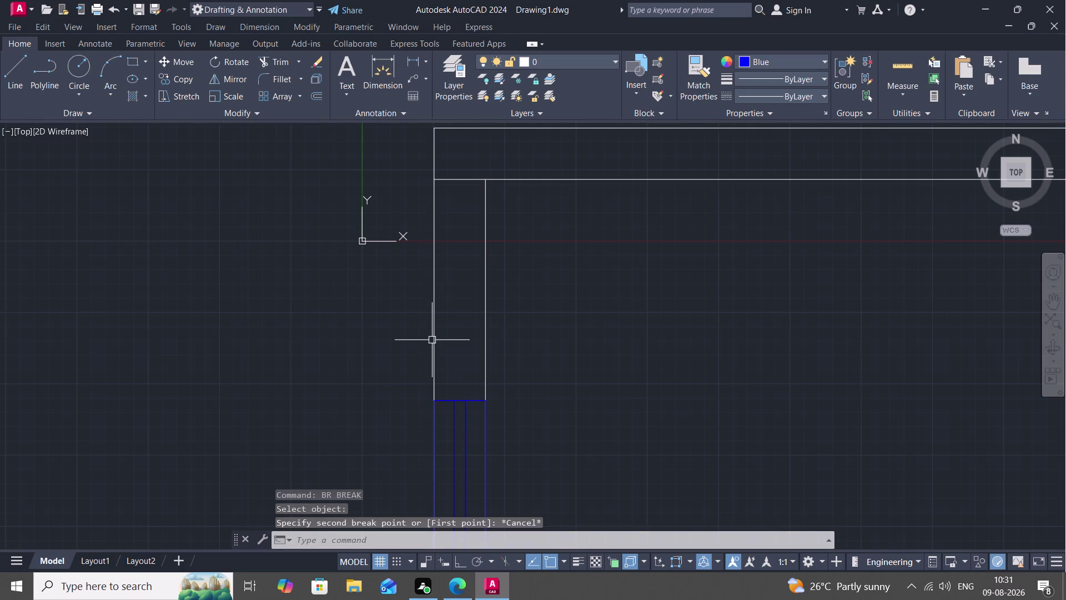
key(b)
key(r)
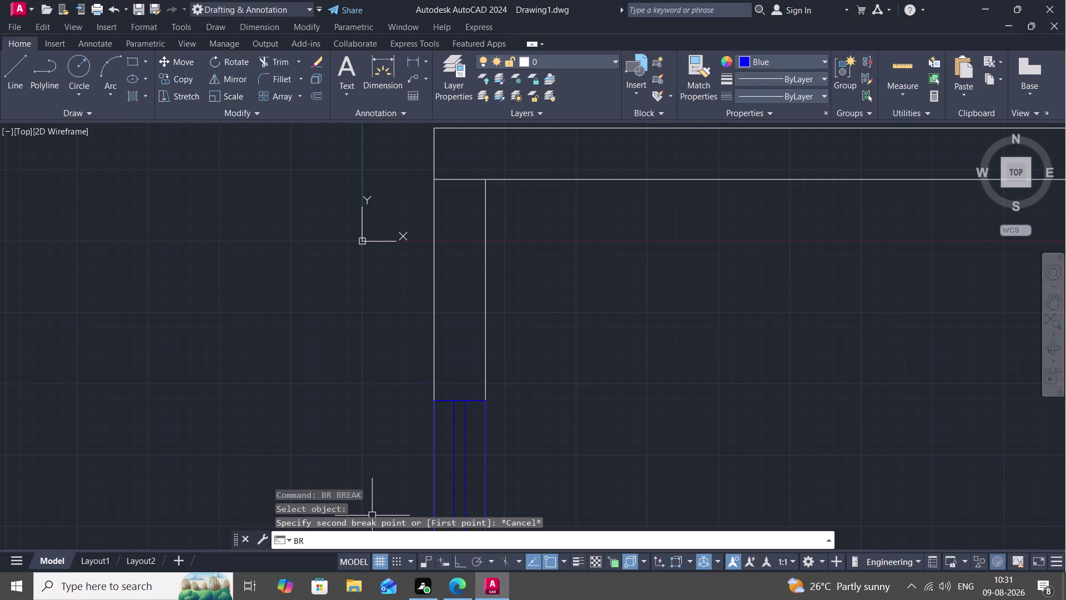
scroll(down, 3)
key(e)
key(a)
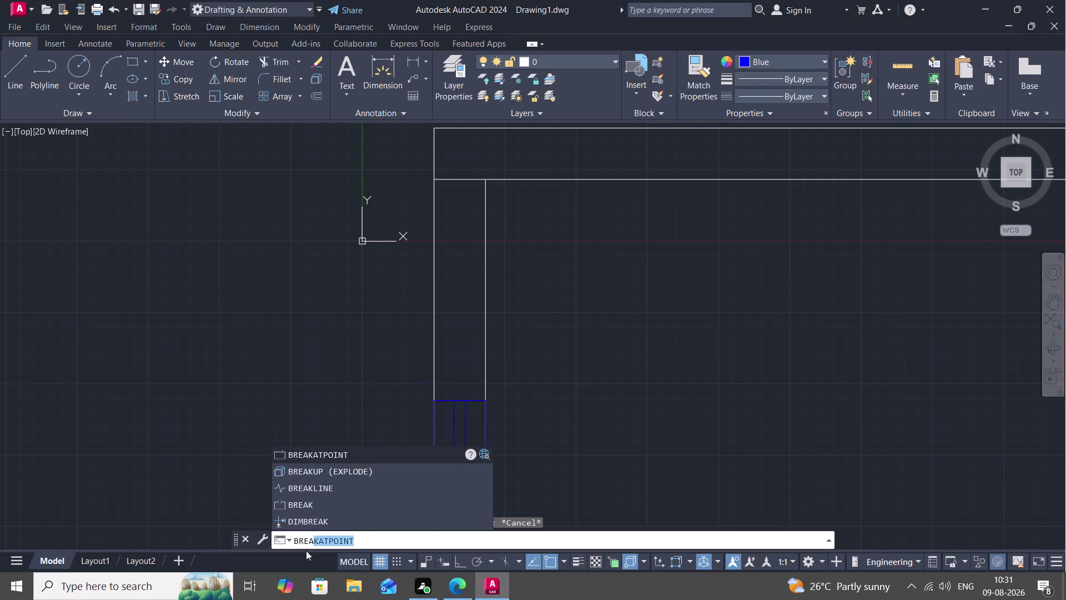
click(336, 451)
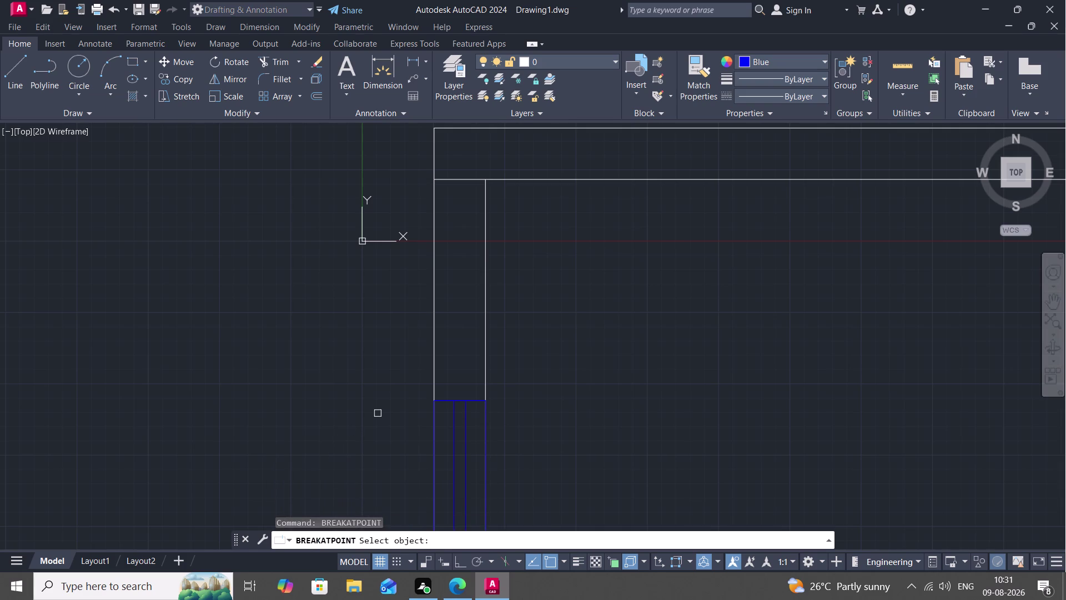
Split both left wall lines at the window top and the inner top line at its corner.
click(434, 352)
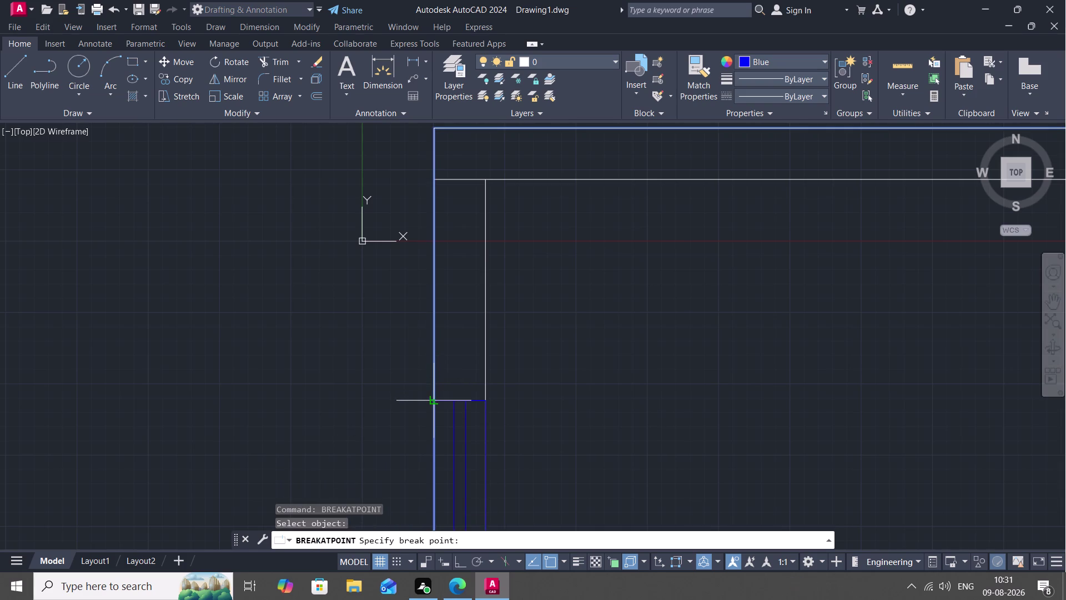
click(434, 399)
key(space)
click(486, 355)
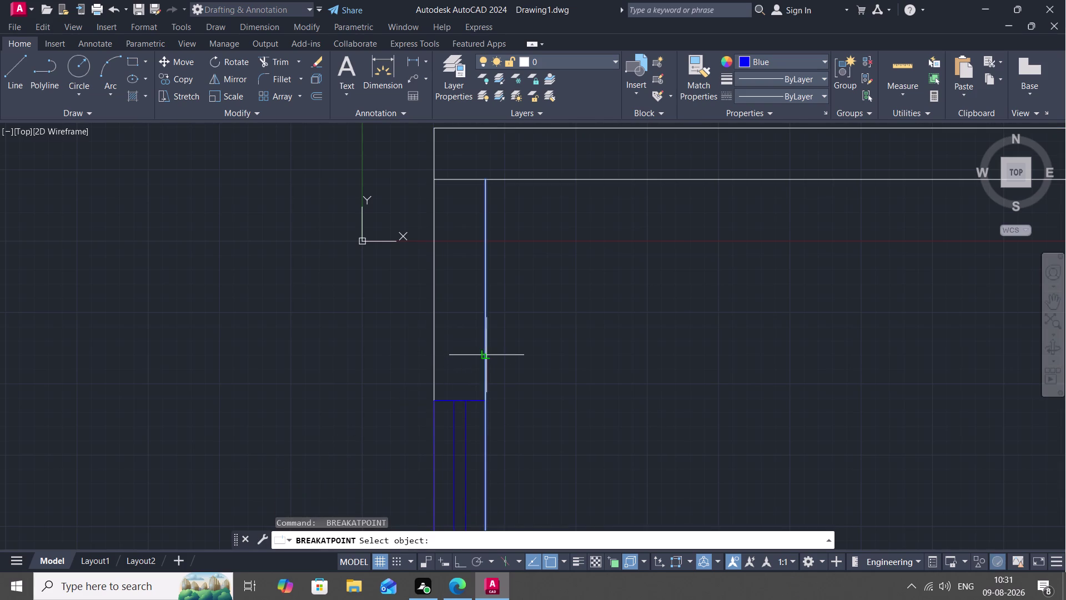
click(485, 397)
key(space)
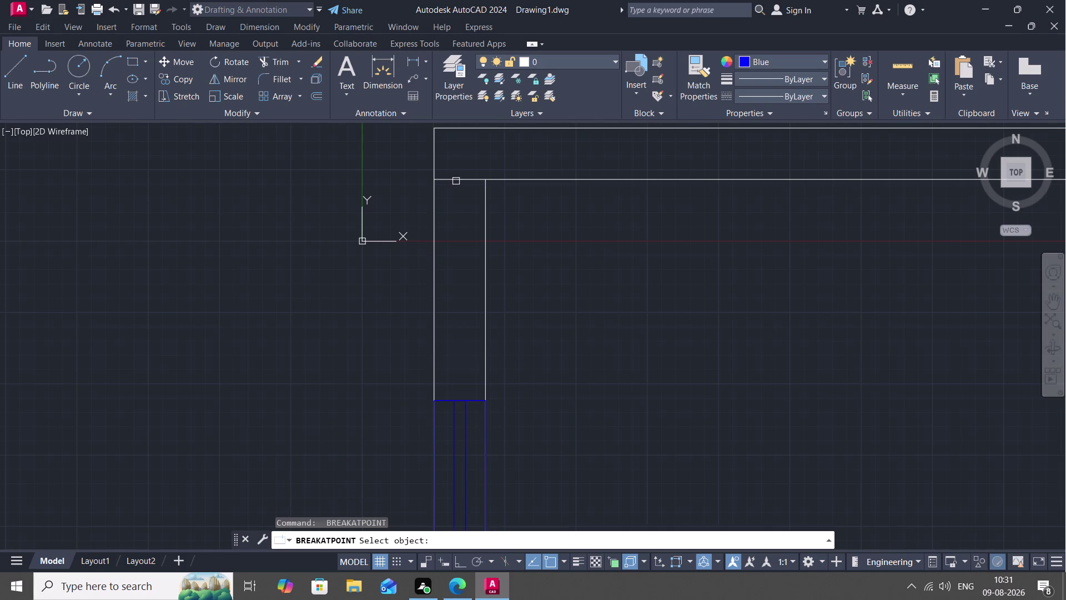
click(505, 180)
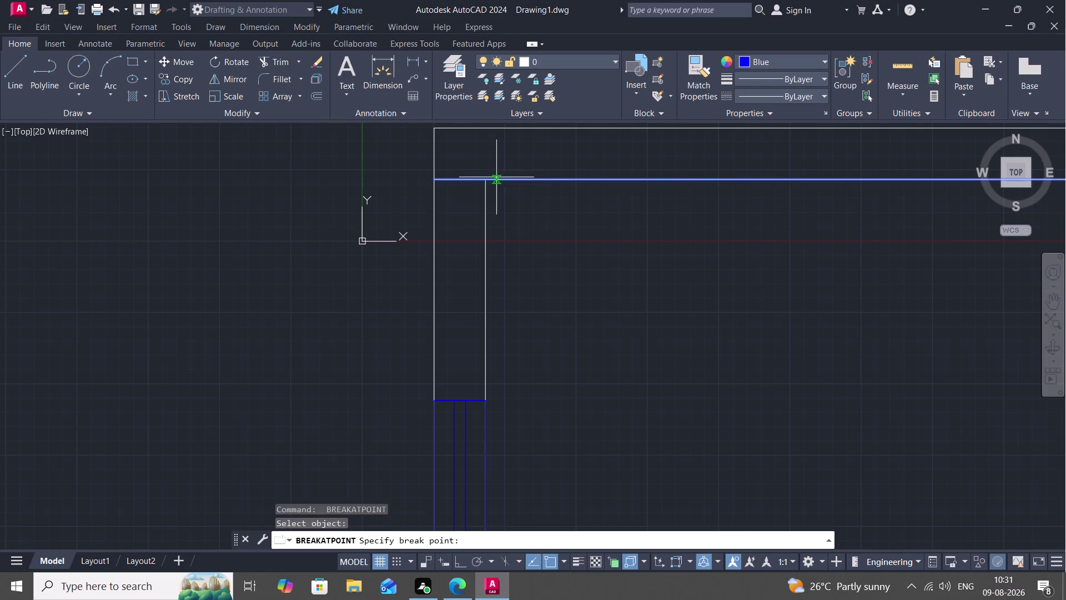
click(486, 180)
key(space)
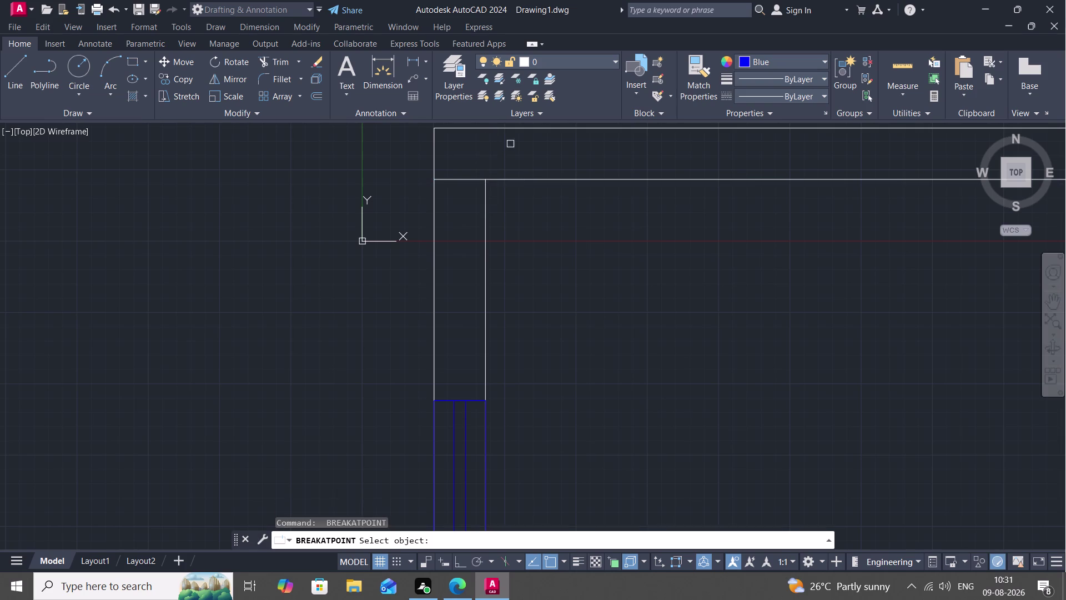
scroll(down, 3)
middle_drag(540, 156, 431, 185)
Split the inner top wall line at its right corner and the inner right wall above the window.
scroll(down, 3)
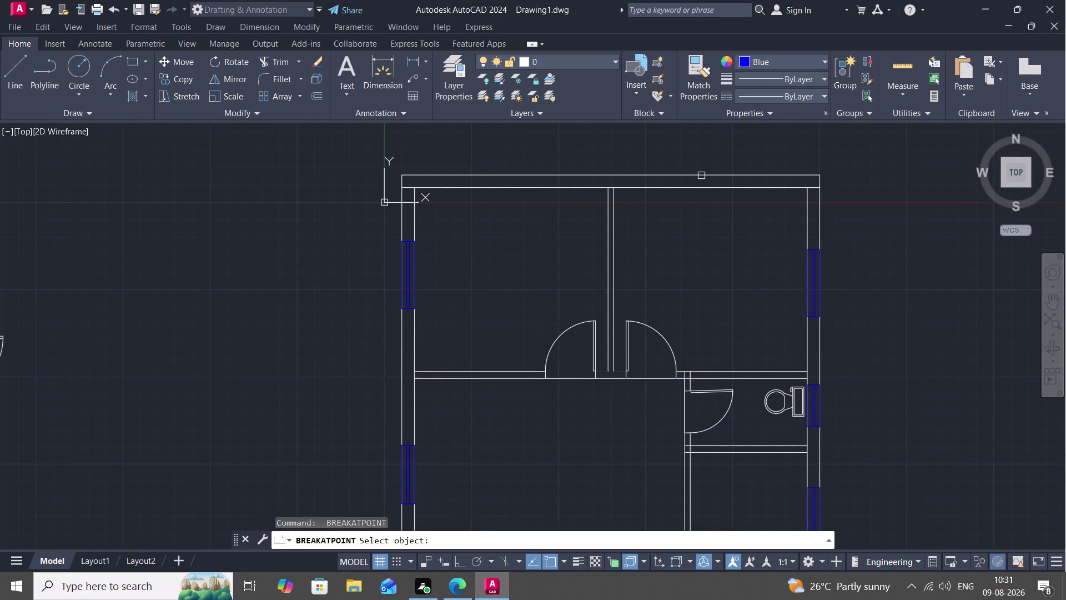
click(712, 187)
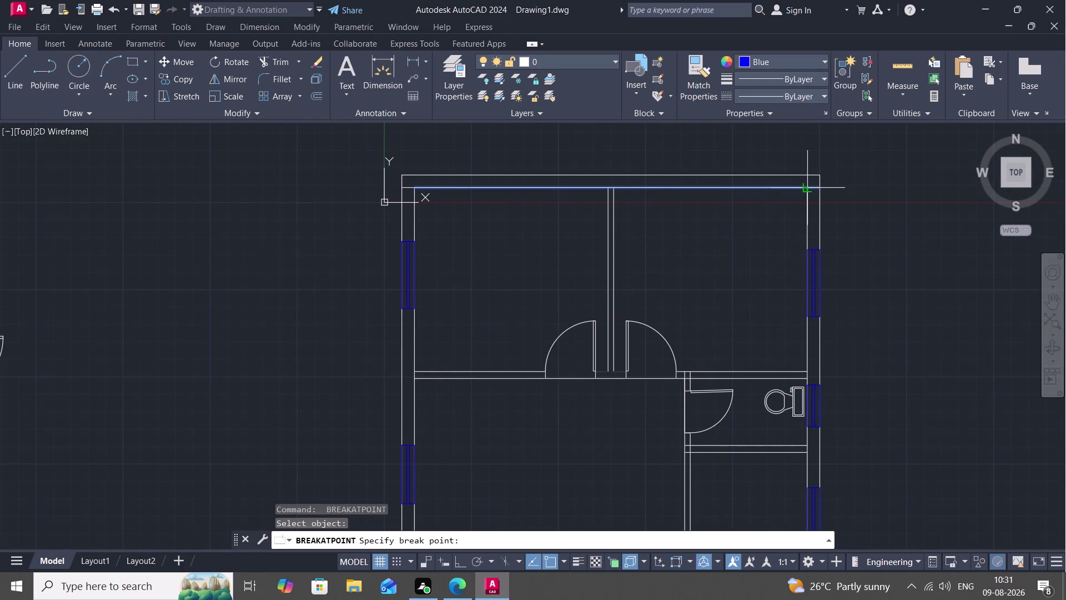
click(809, 189)
key(space)
click(807, 229)
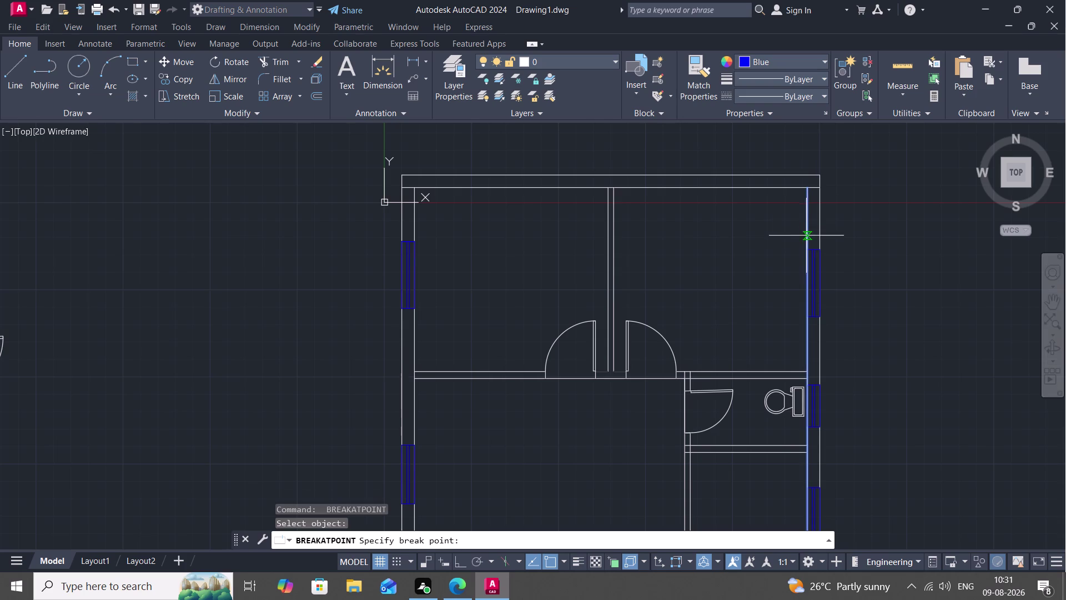
click(807, 246)
key(space)
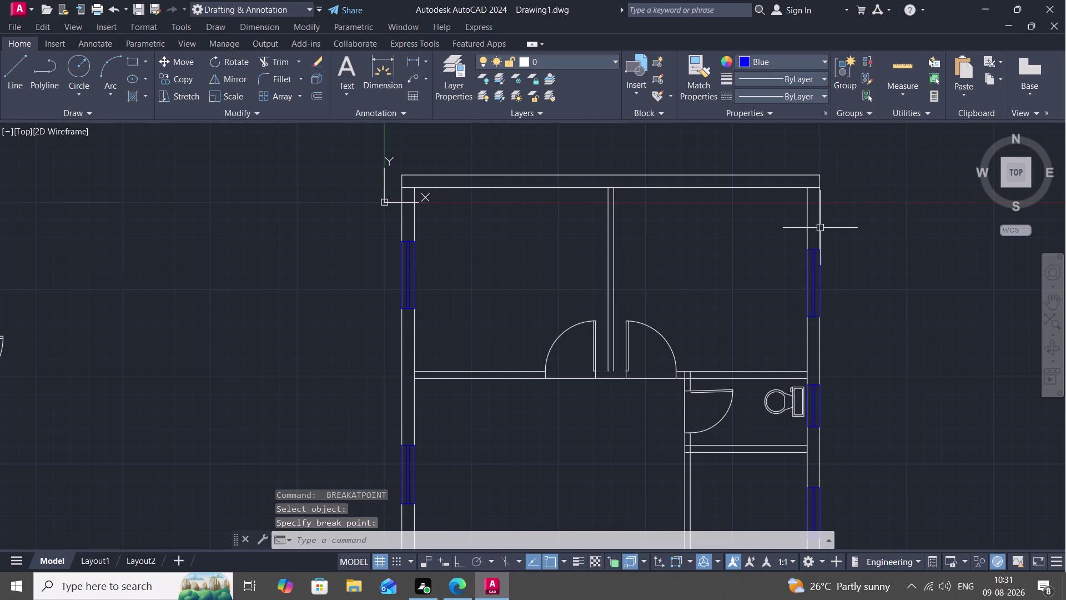
click(820, 228)
click(819, 245)
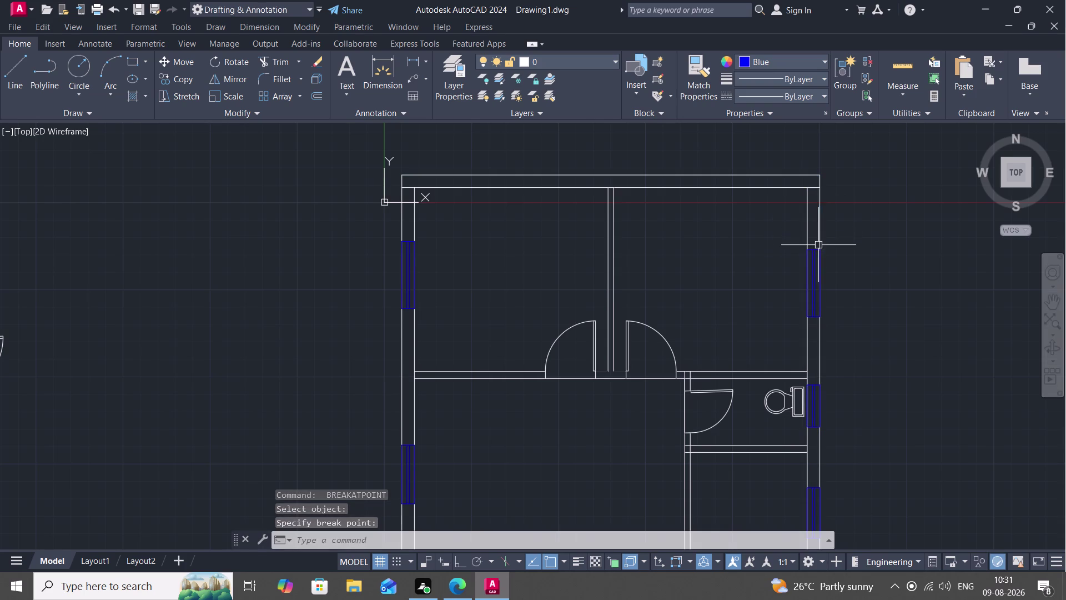
key(space)
click(818, 201)
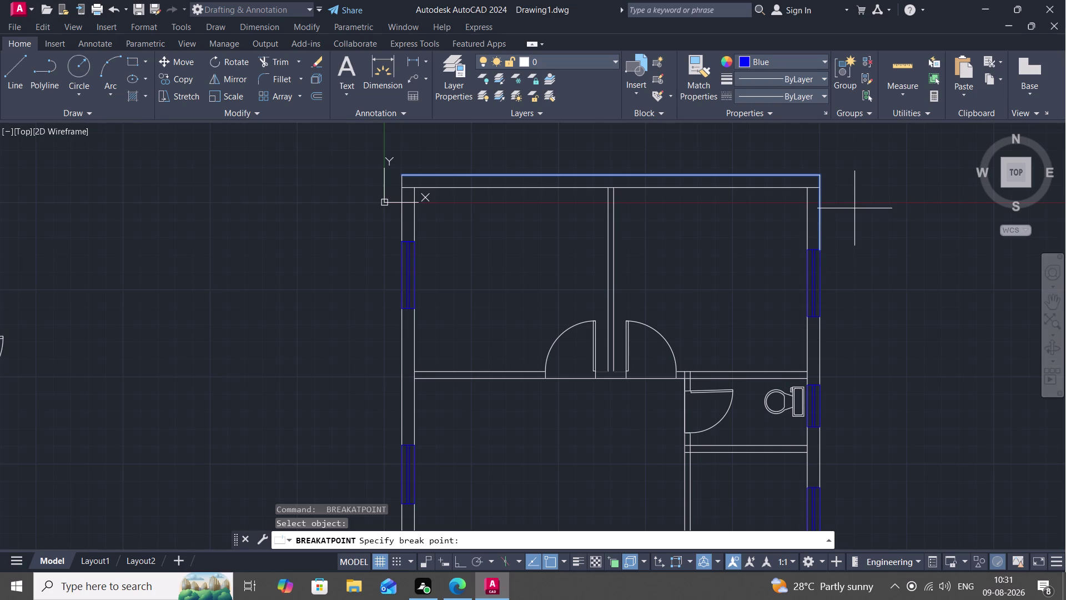
key(Escape)
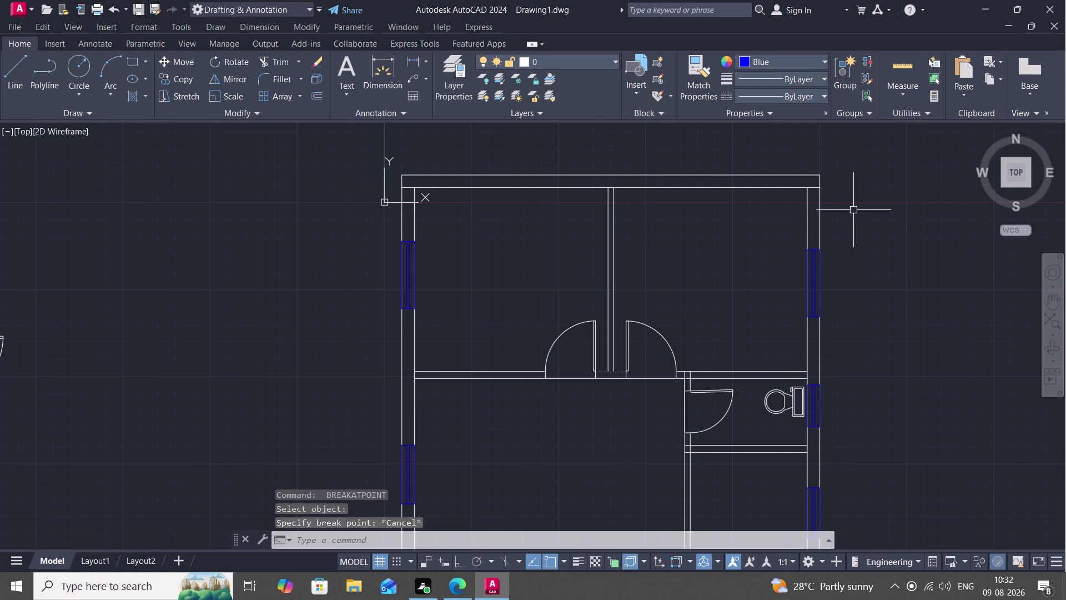
Trim two stray wall-line segments at the top corners.
key(t)
key(r)
key(space)
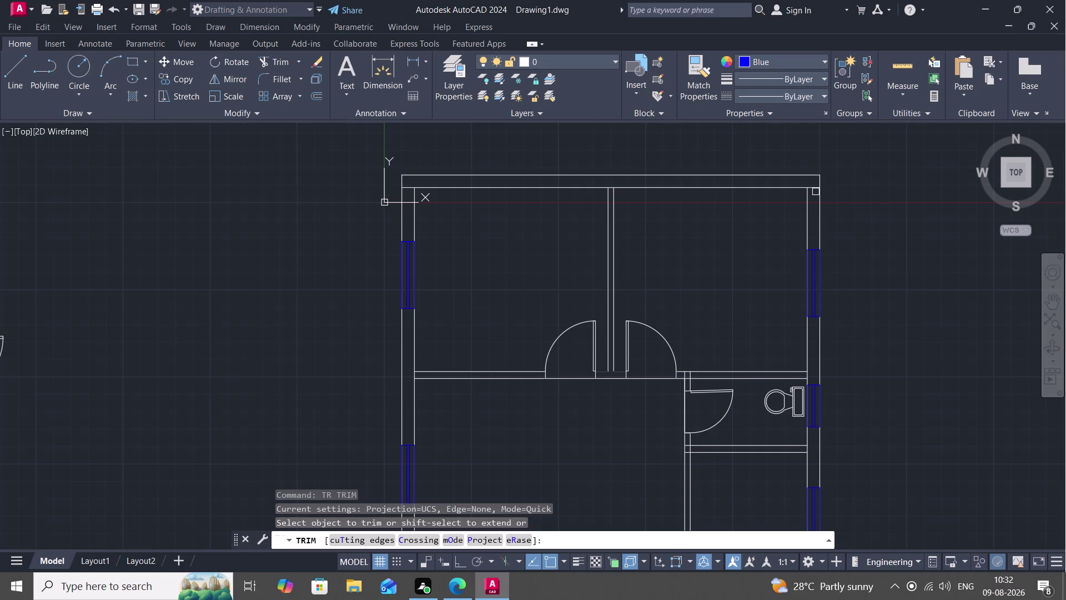
click(813, 190)
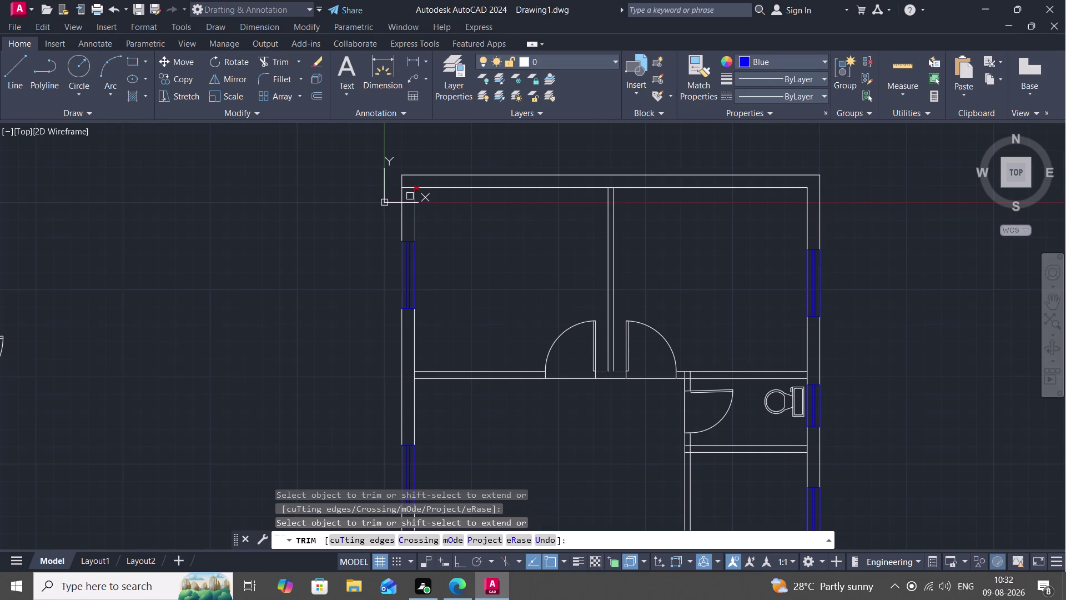
click(406, 185)
key(Escape)
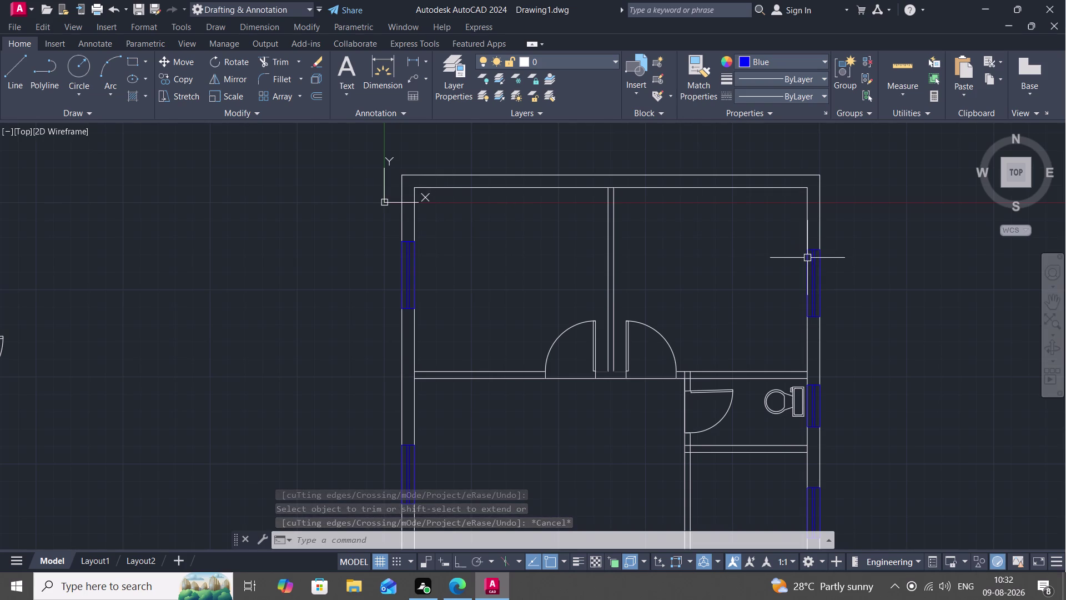
Draw the window line across the right wall and pan back to the full plan.
key(l)
key(space)
scroll(up, 3)
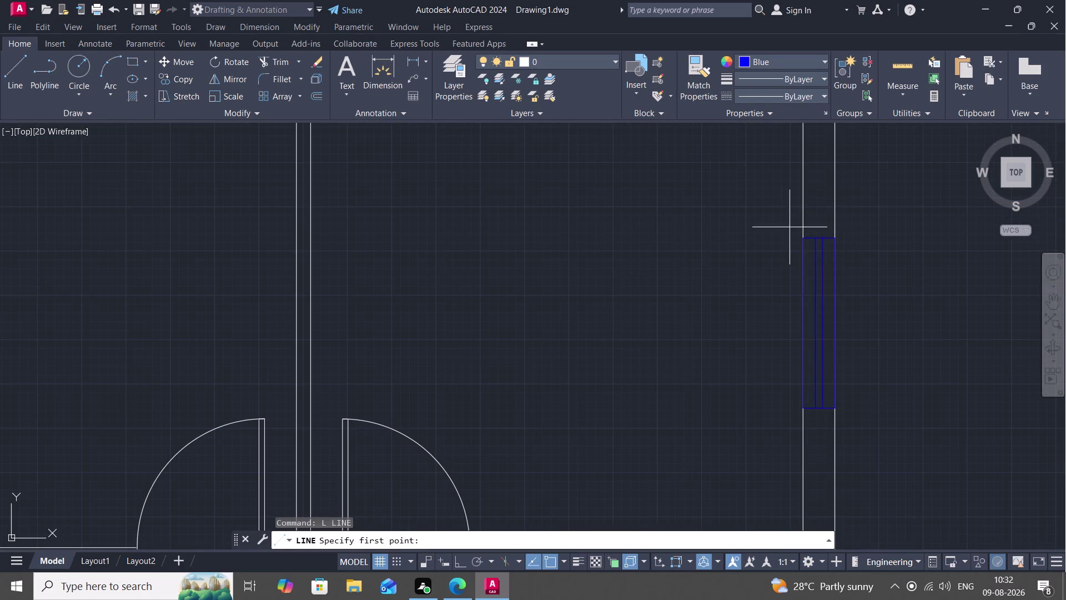
click(803, 237)
click(833, 234)
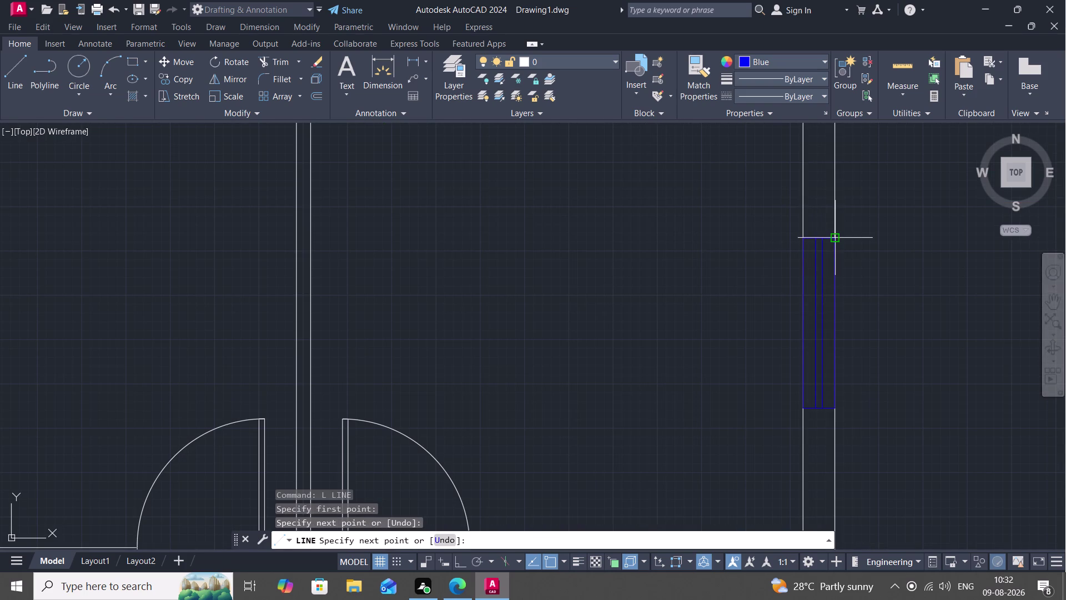
scroll(down, 3)
middle_drag(713, 213, 718, 215)
key(Escape)
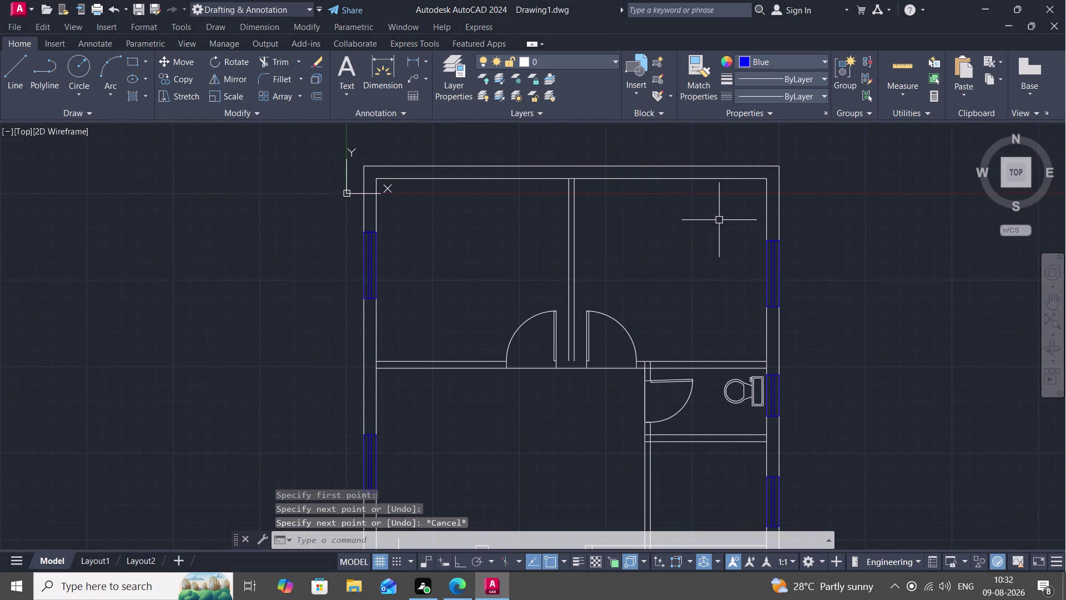
middle_drag(711, 256, 735, 324)
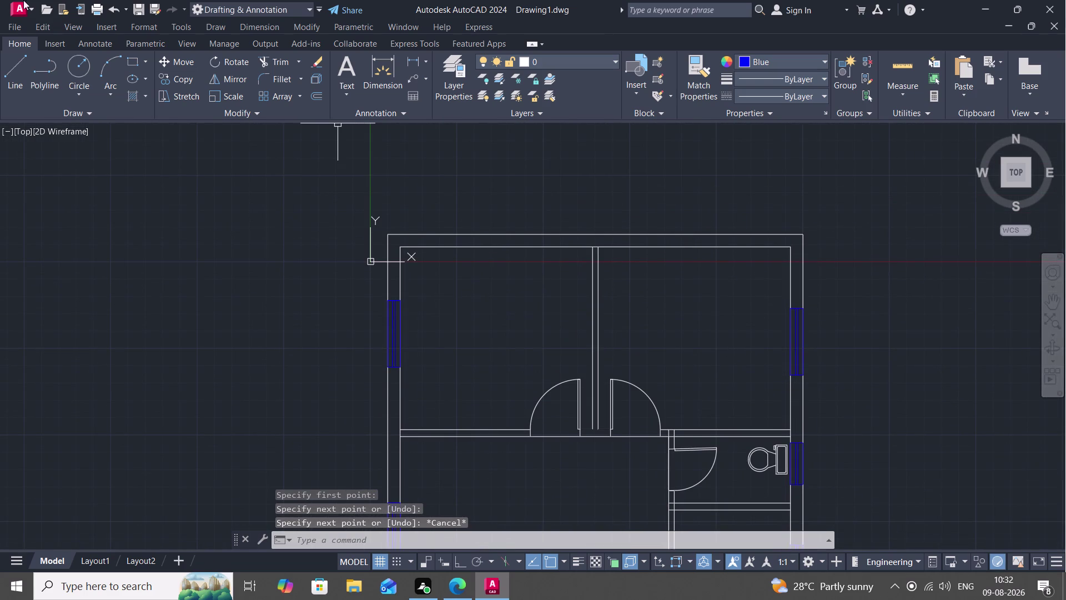
text(H)
key(space)
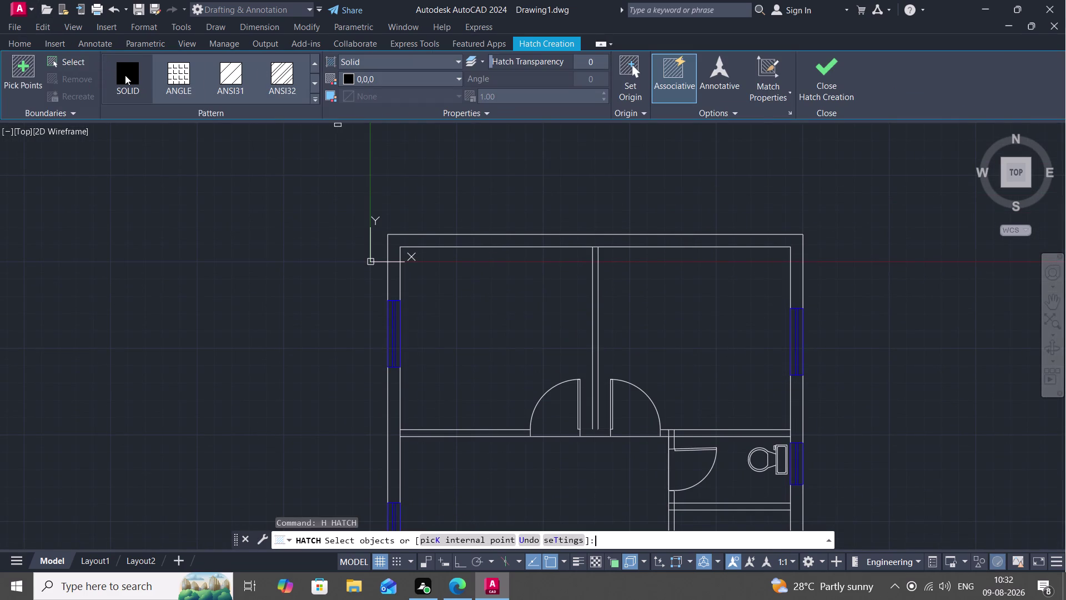
click(280, 75)
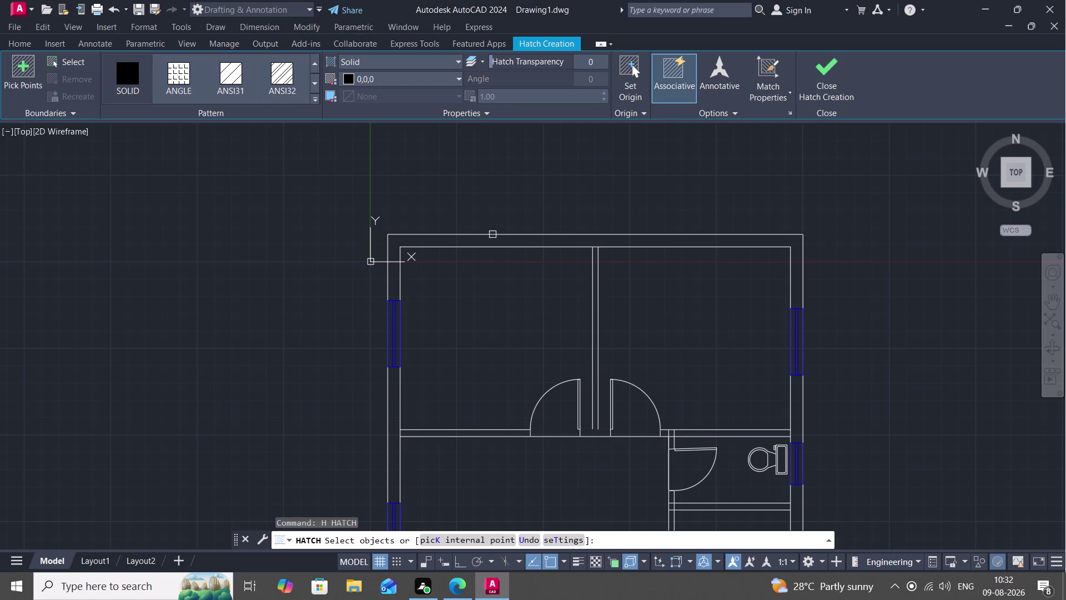
click(492, 232)
click(496, 246)
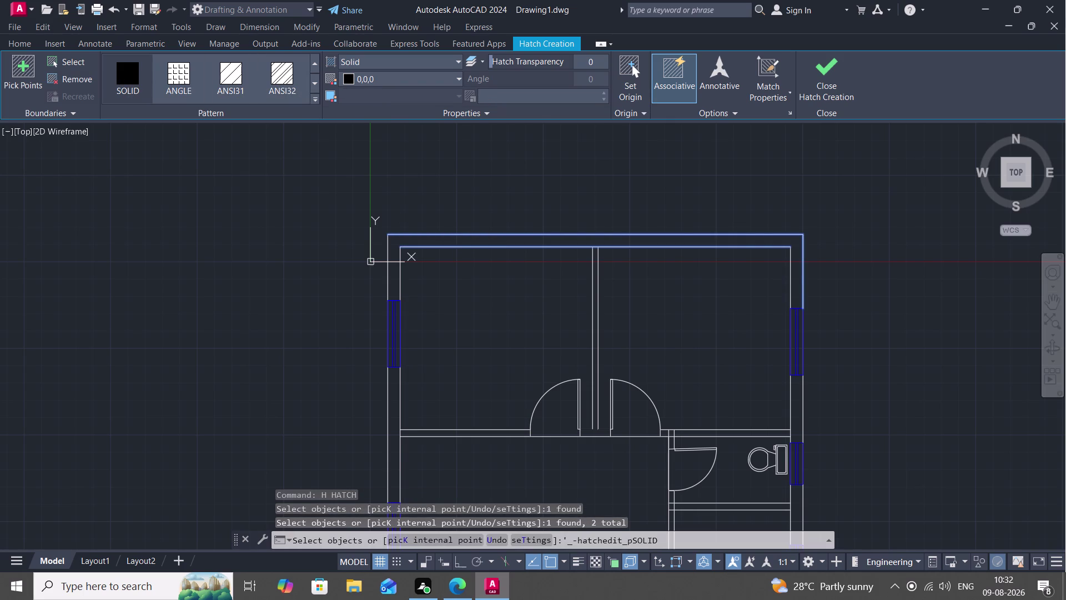
click(399, 285)
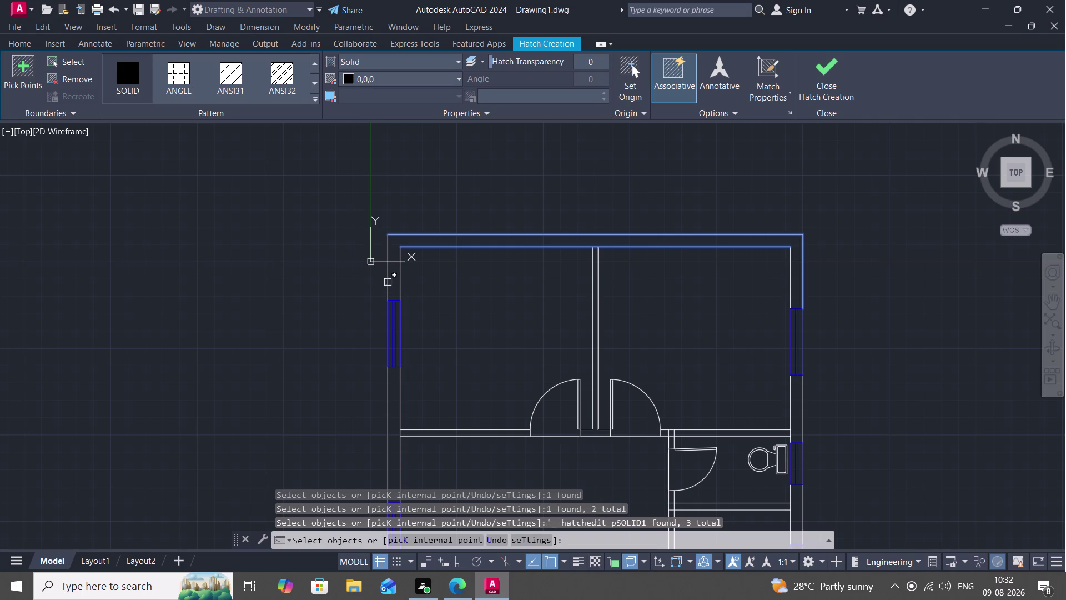
click(385, 276)
click(386, 275)
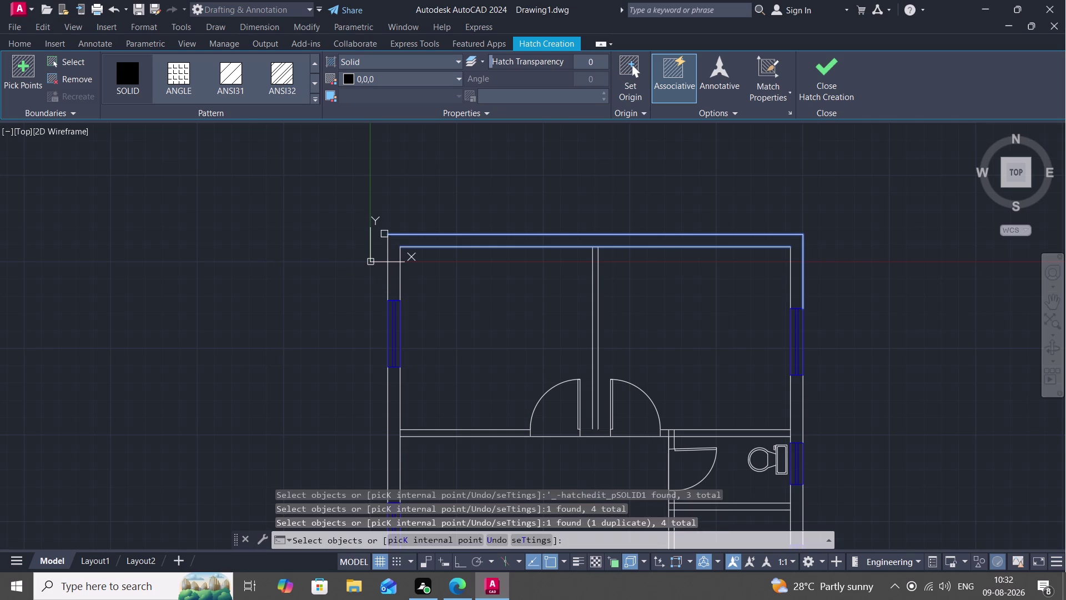
key(space)
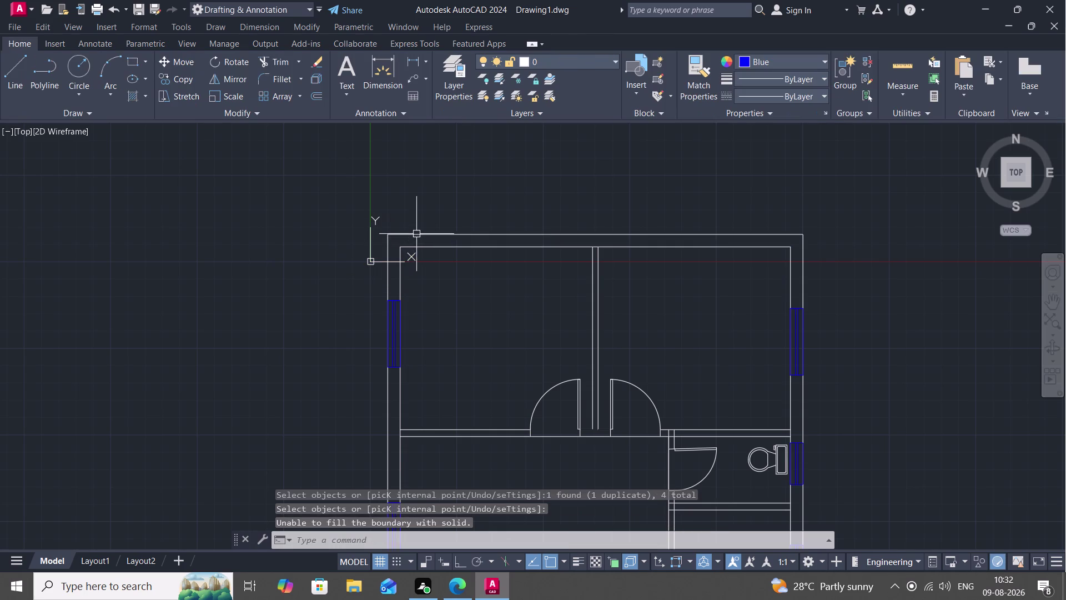
key(y)
key(space)
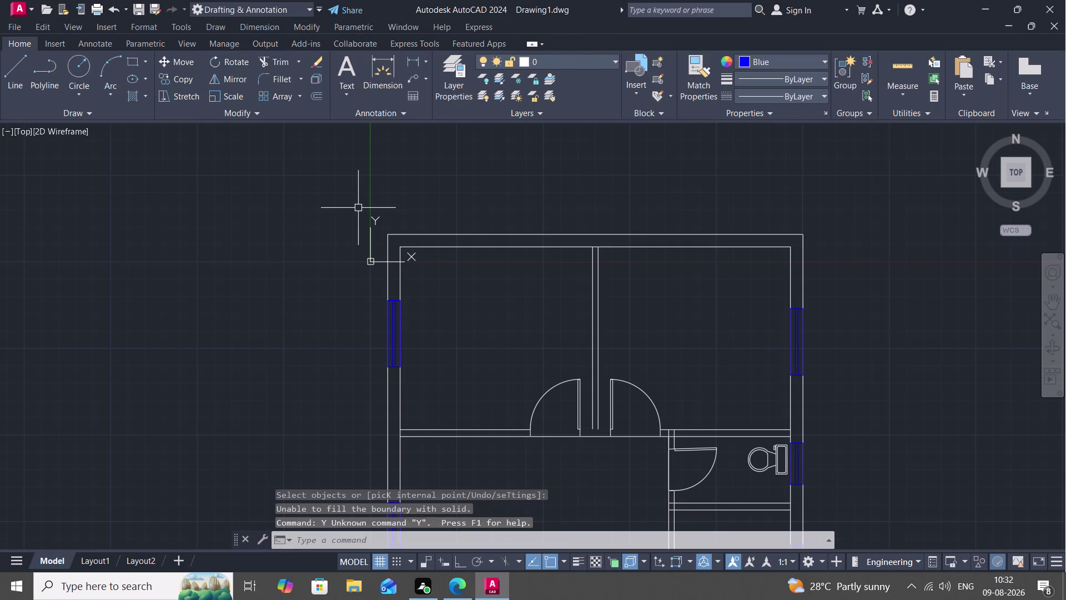
text(H)
key(space)
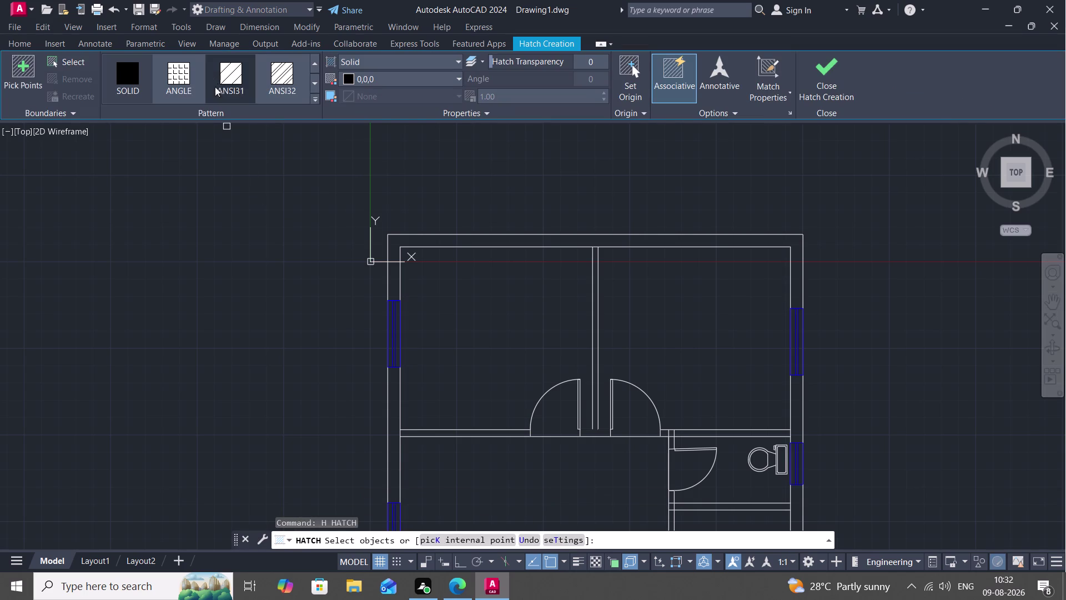
click(119, 83)
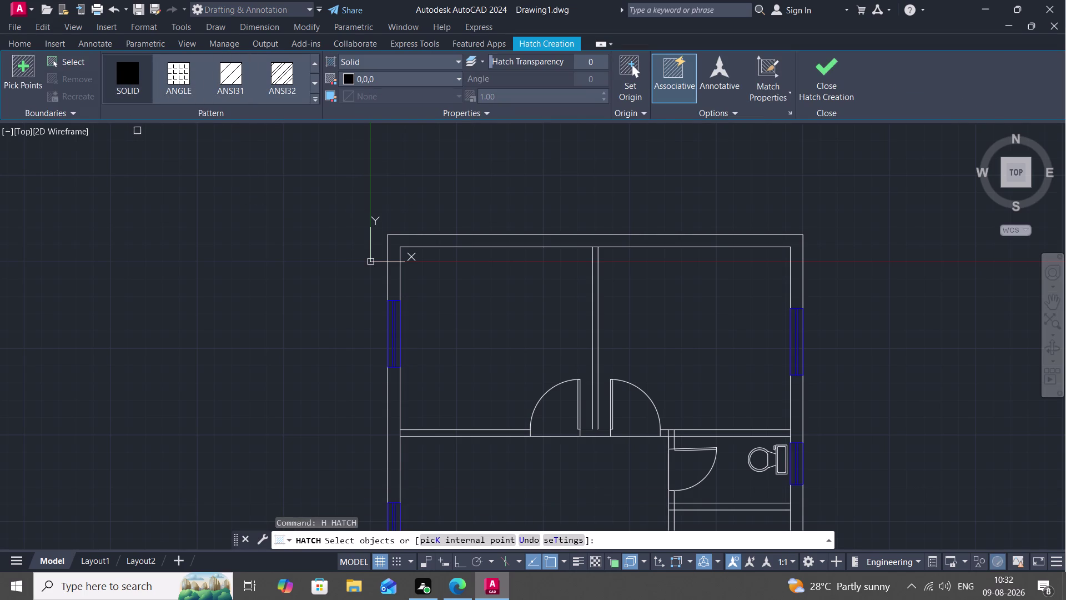
click(450, 234)
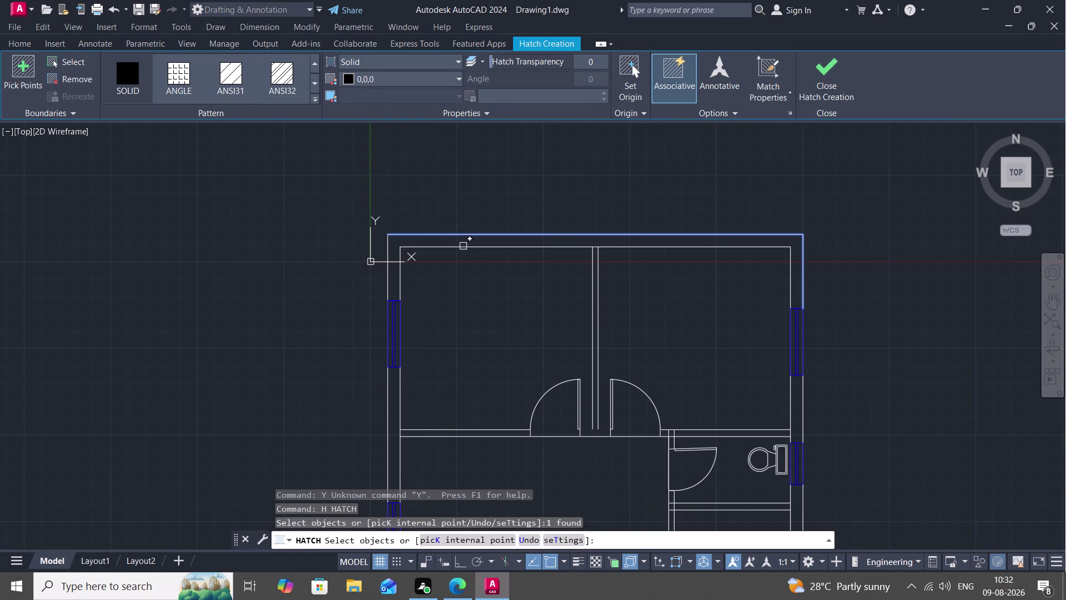
click(464, 247)
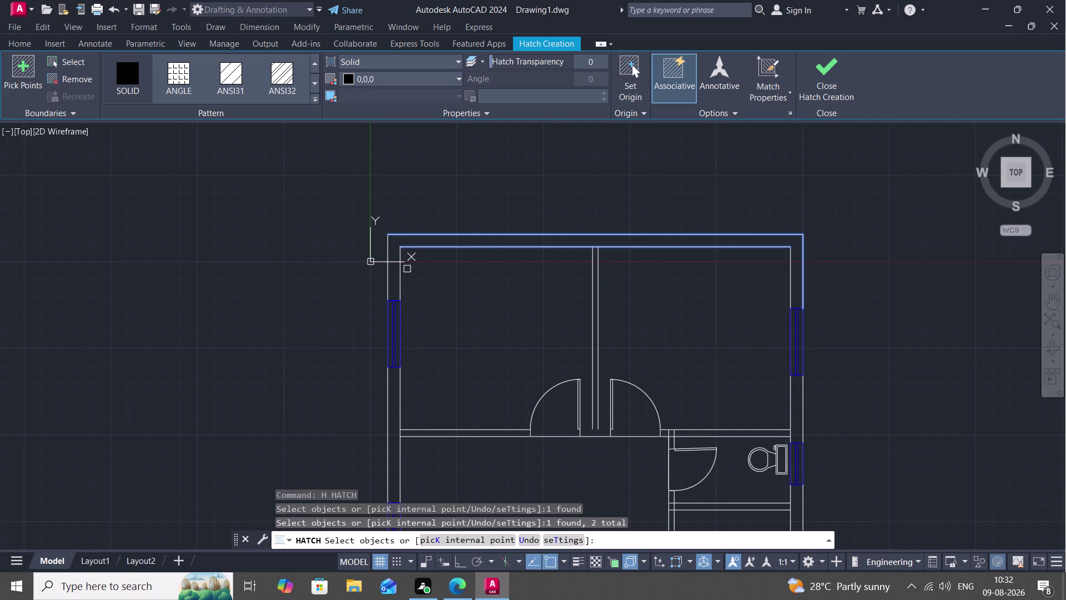
click(401, 276)
click(387, 279)
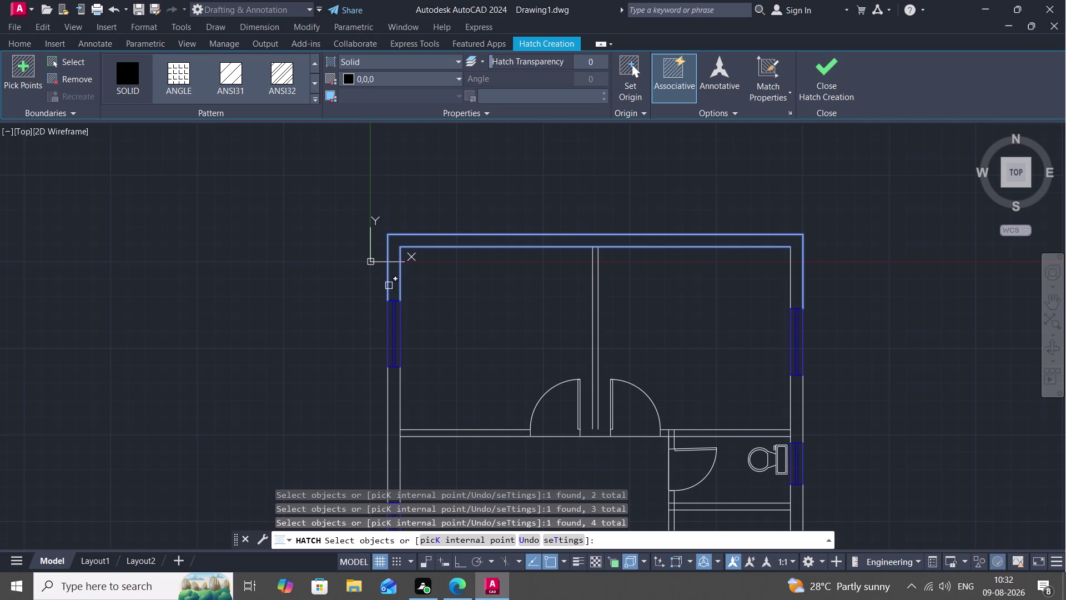
click(393, 297)
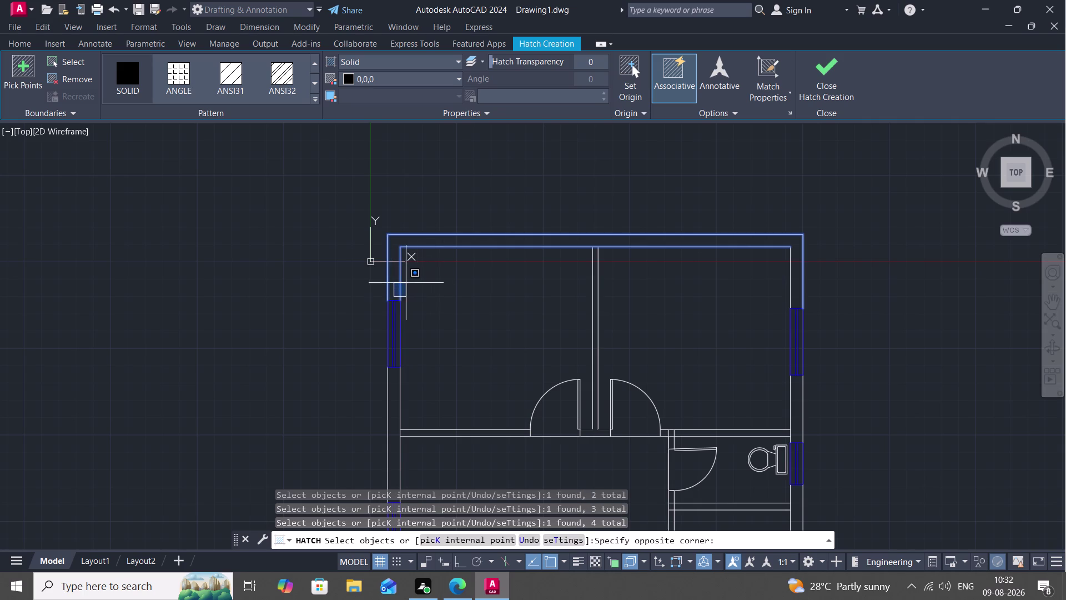
key(Escape)
click(404, 78)
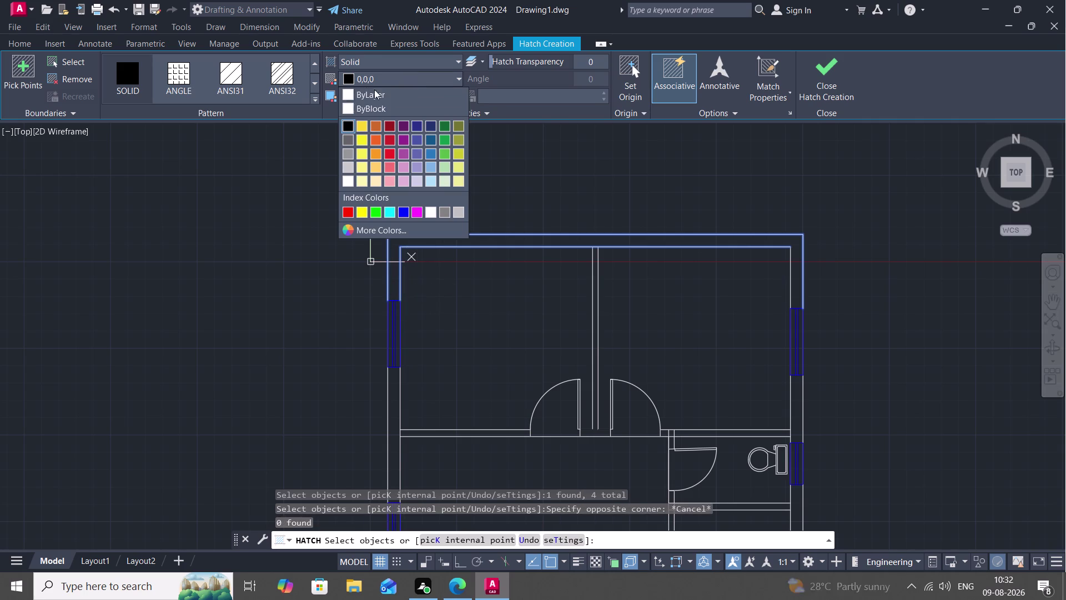
click(347, 127)
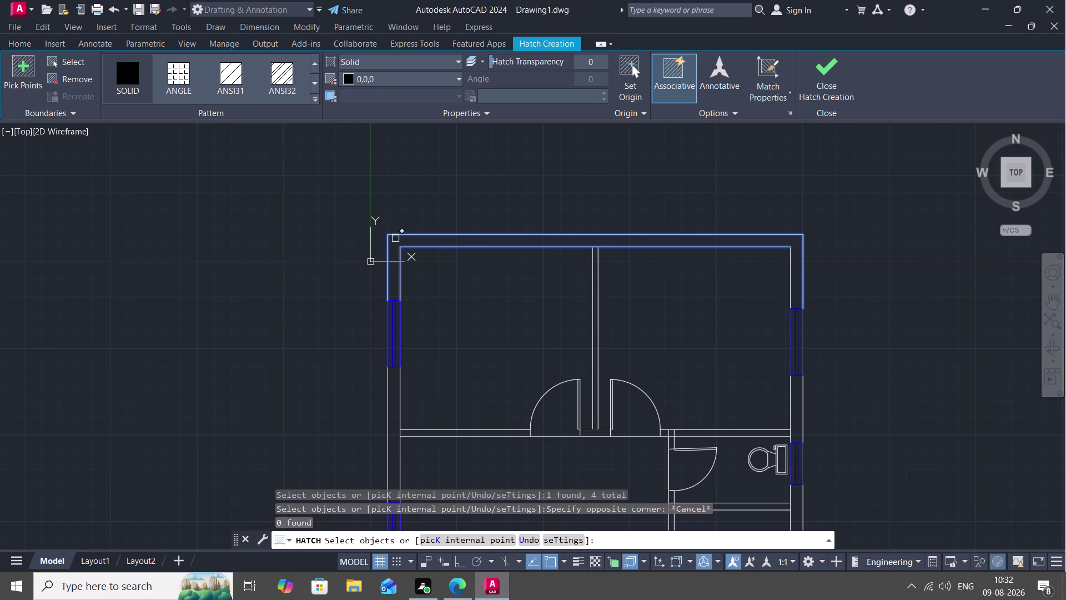
click(791, 275)
click(798, 309)
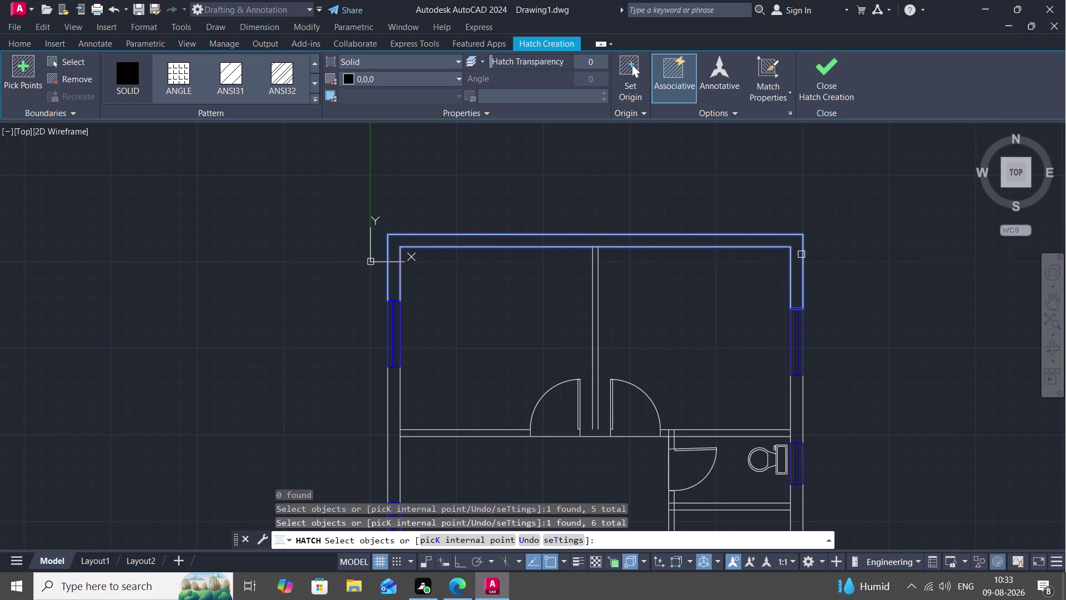
key(Escape)
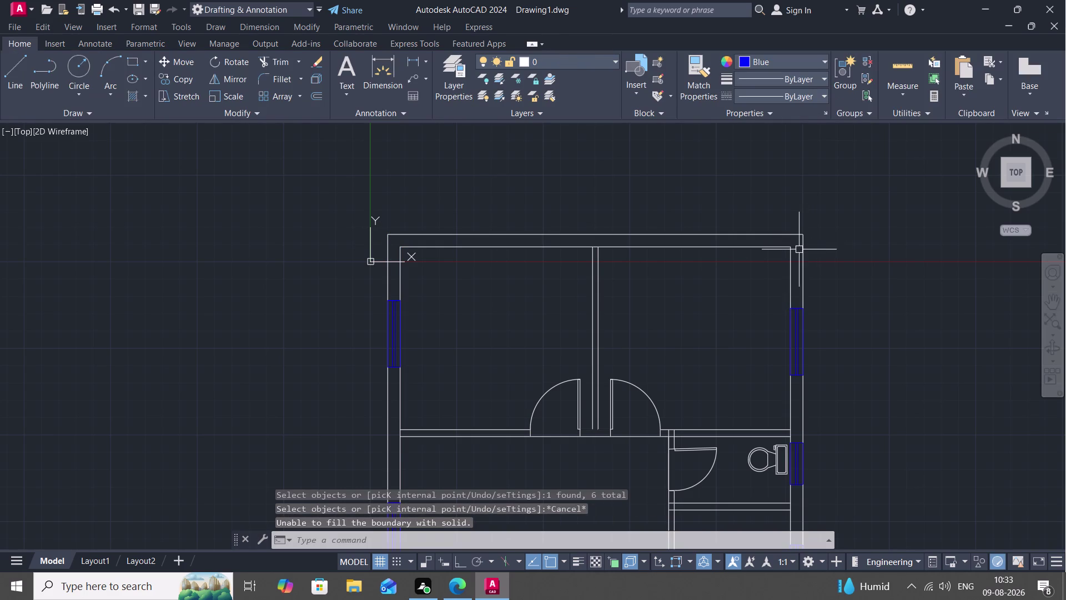
Start JOIN and select the left wall segments, including the short wall end.
key(j)
key(space)
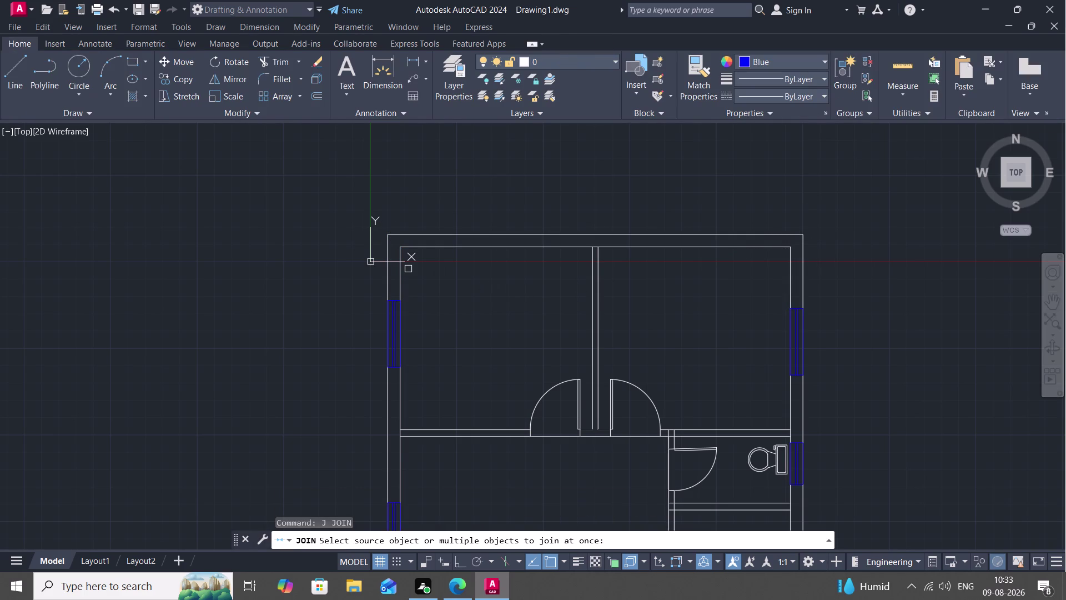
click(404, 272)
key(Escape)
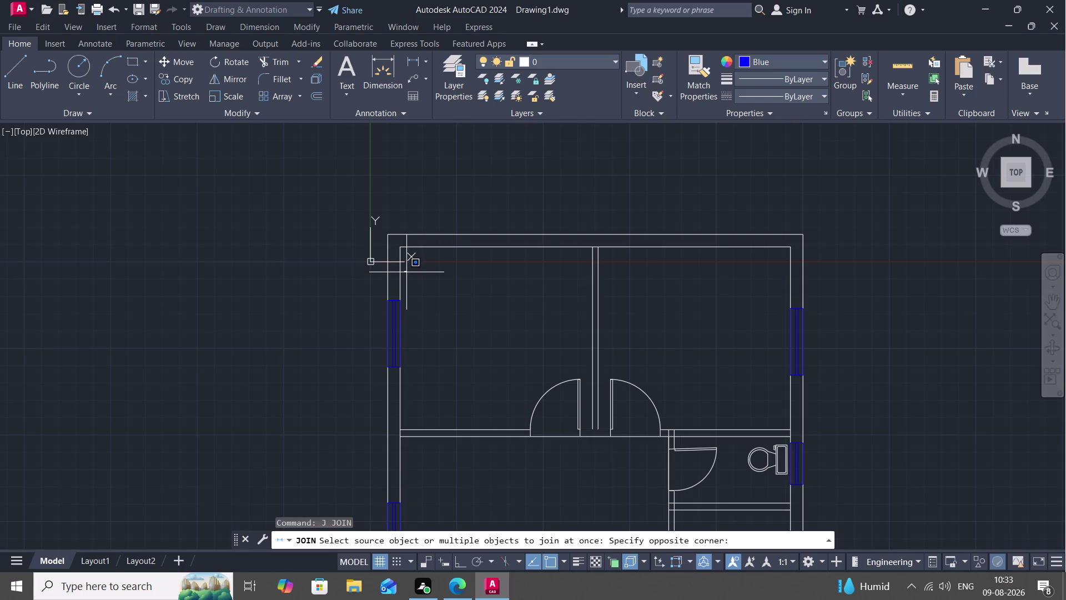
click(401, 274)
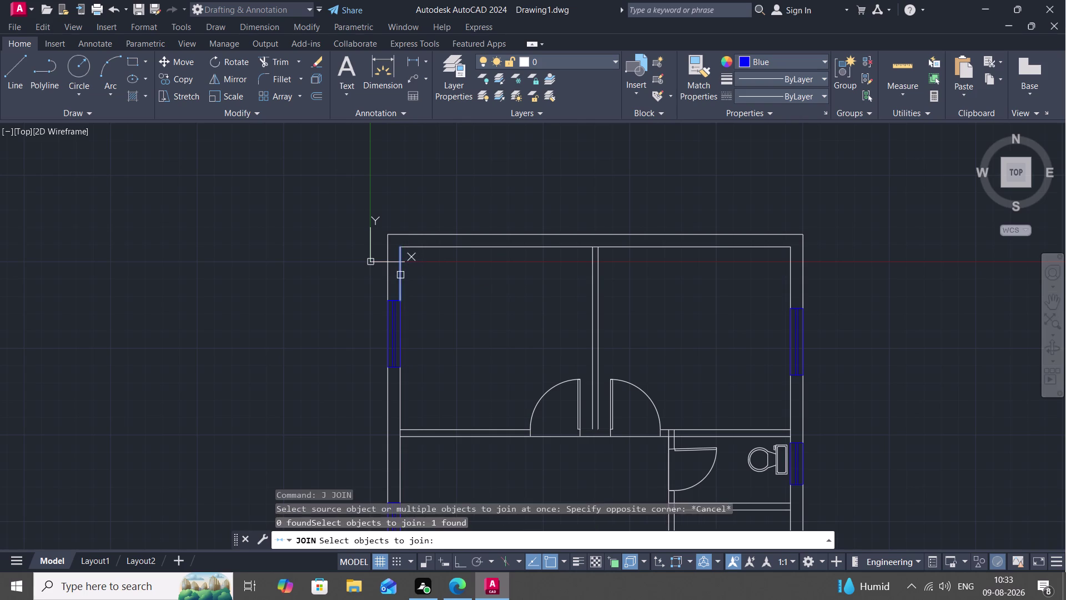
click(386, 268)
click(393, 296)
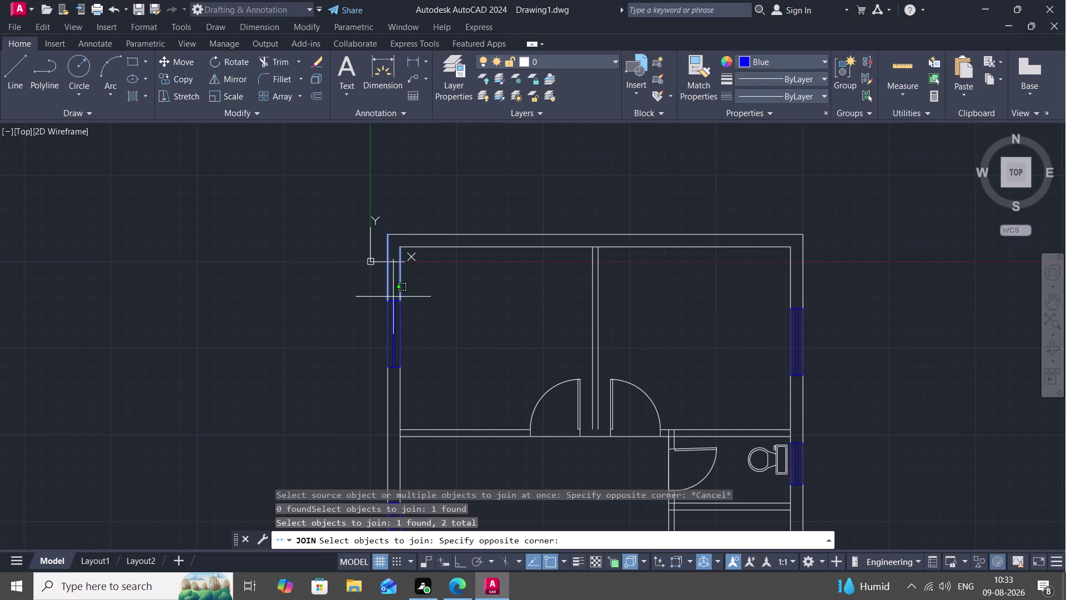
scroll(up, 3)
key(Escape)
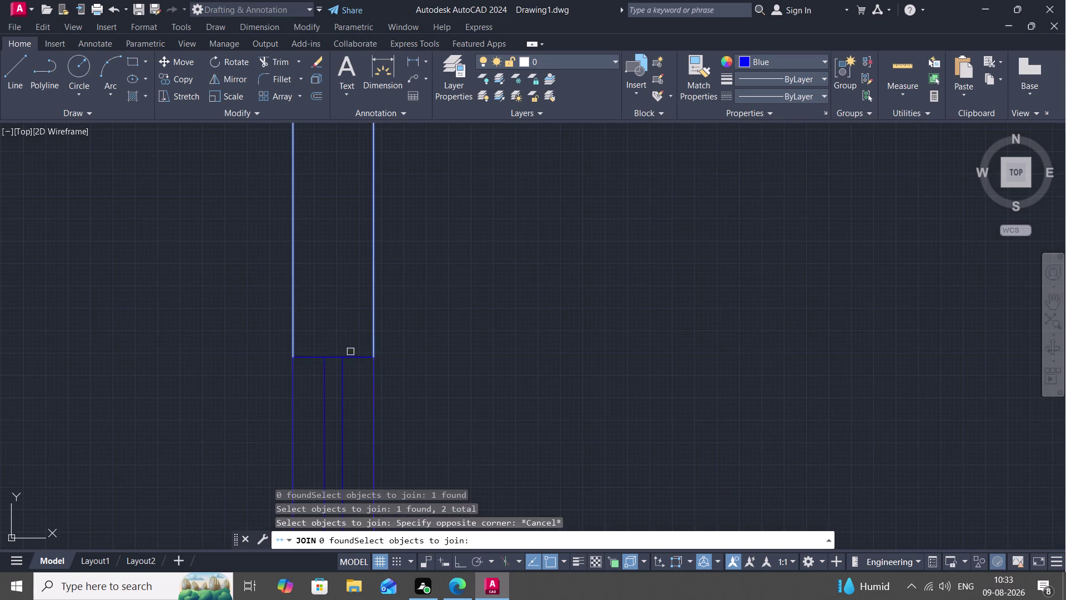
click(356, 356)
scroll(down, 3)
middle_drag(350, 229, 349, 234)
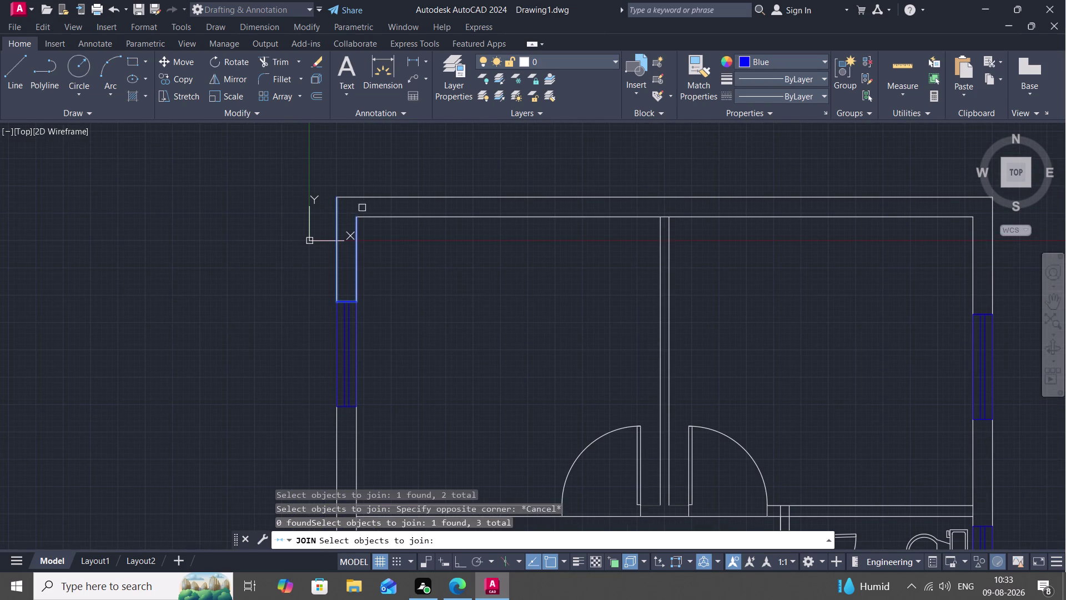
Add the outer and inner top lines and two right wall segments, joining them into one polyline.
click(390, 199)
click(412, 219)
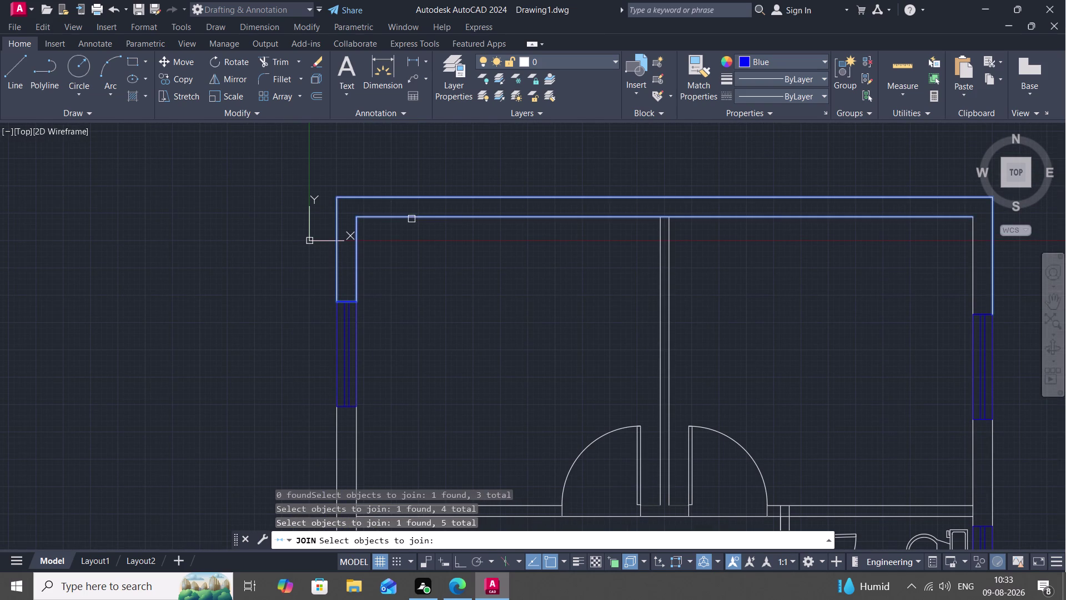
click(974, 278)
click(983, 311)
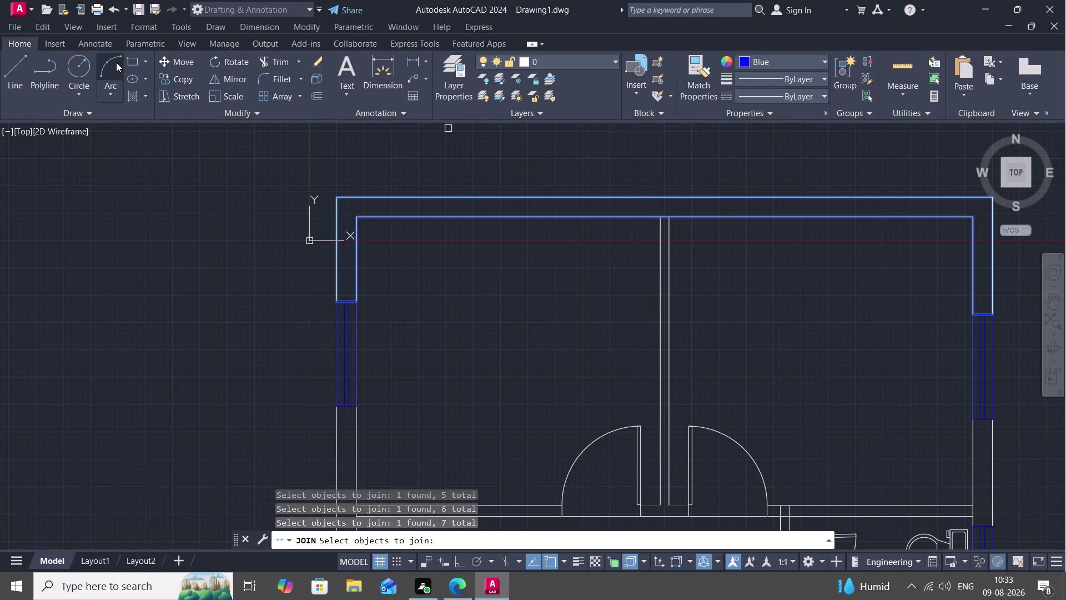
key(Return)
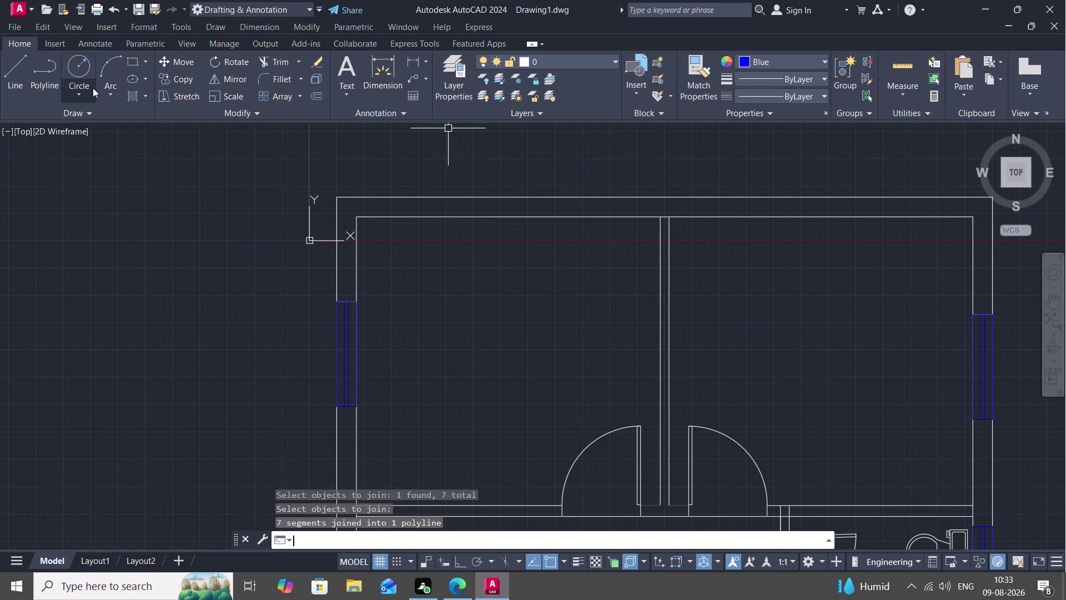
key(h)
key(space)
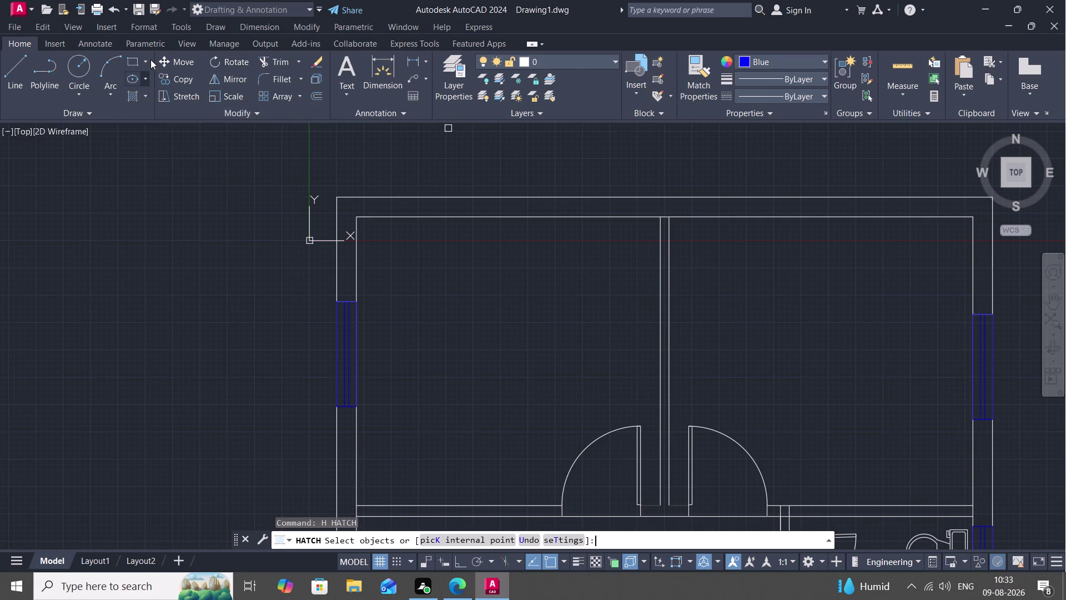
Fill the joined top wall polyline with the solid black hatch.
click(127, 82)
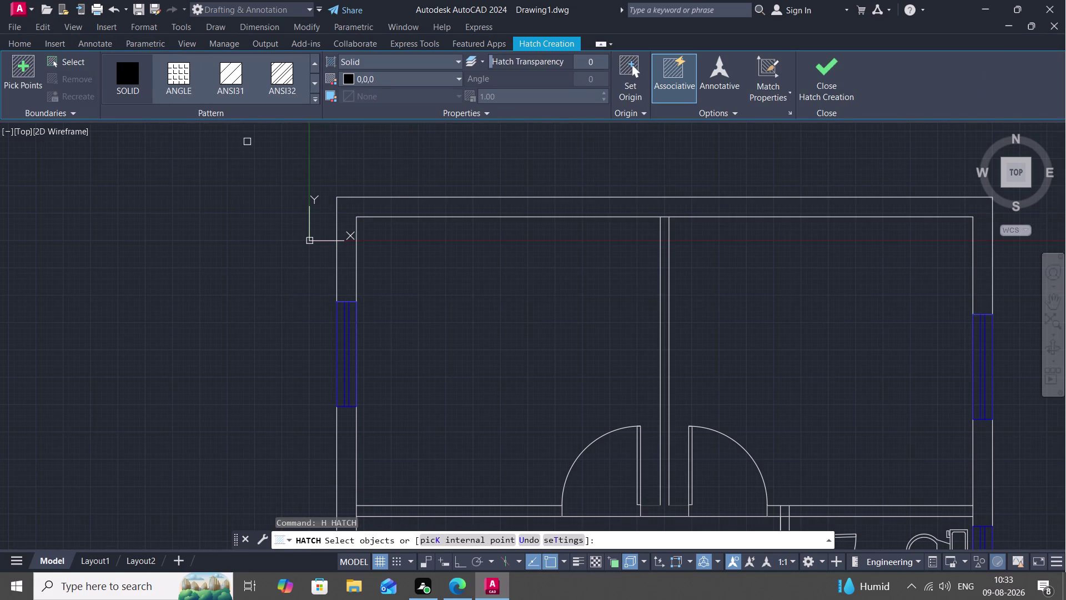
click(396, 198)
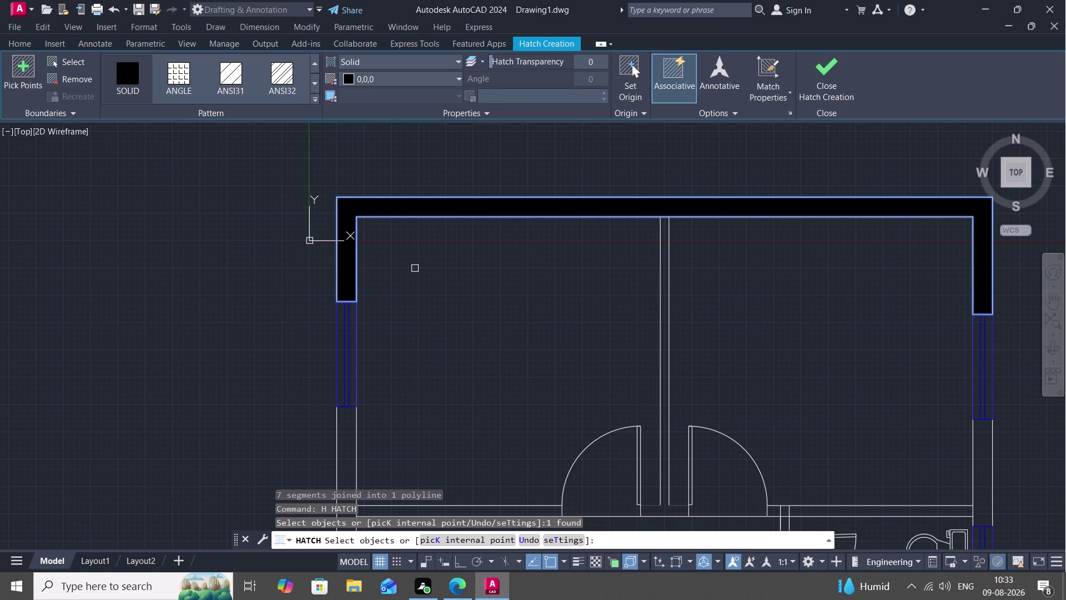
key(Escape)
scroll(down, 3)
scroll(up, 3)
scroll(down, 3)
scroll(up, 3)
scroll(down, 3)
Pan and zoom around the plan to inspect the top wall fill and central doorway.
middle_drag(411, 276, 463, 83)
scroll(down, 3)
middle_drag(473, 140, 476, 216)
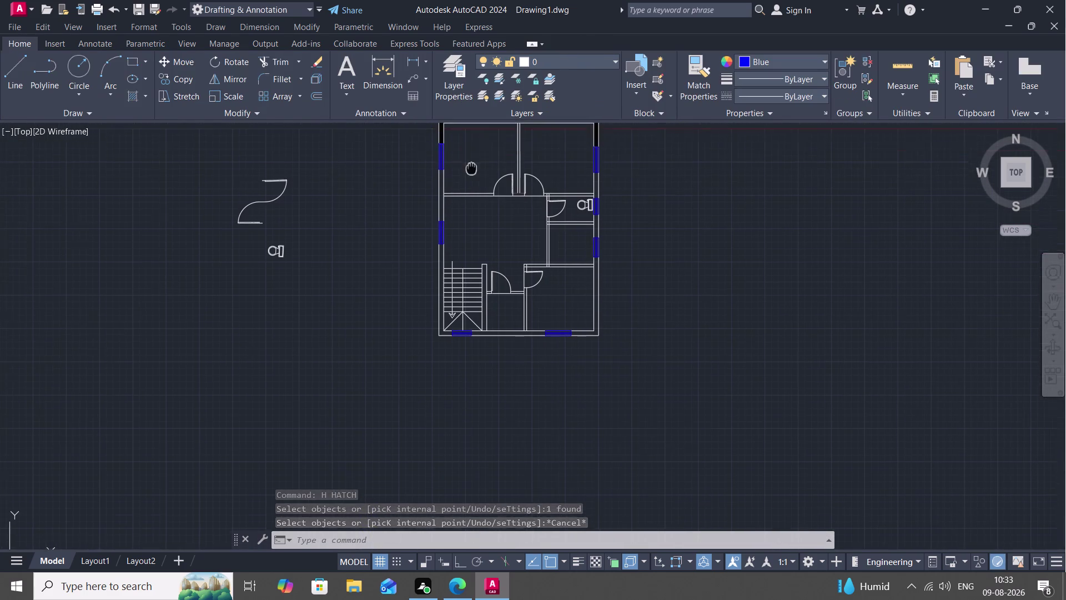
middle_drag(476, 216, 470, 288)
scroll(up, 3)
scroll(down, 3)
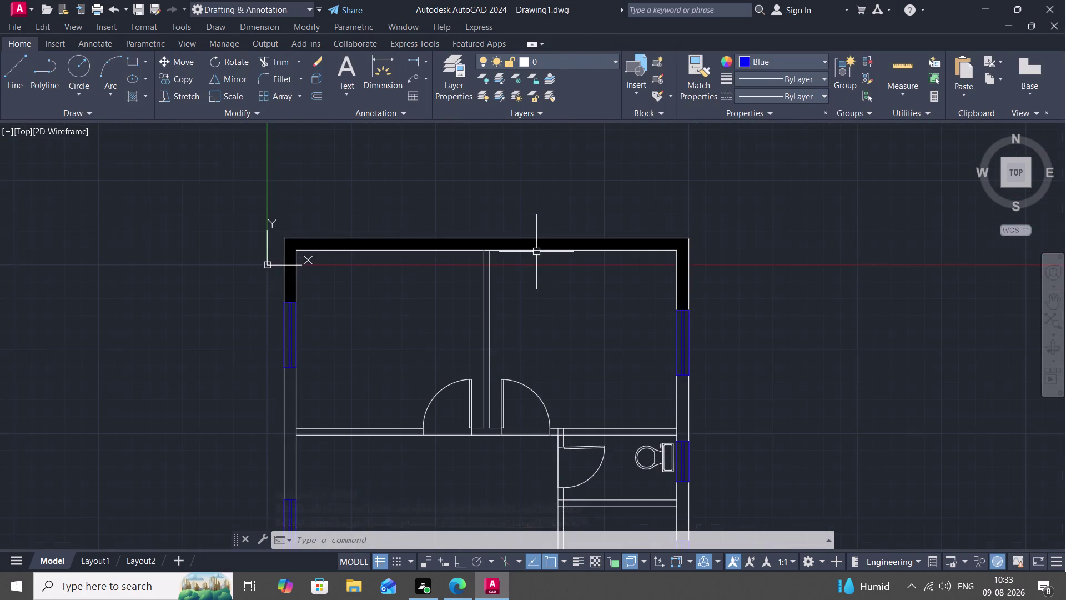
scroll(up, 3)
middle_drag(536, 250, 584, 99)
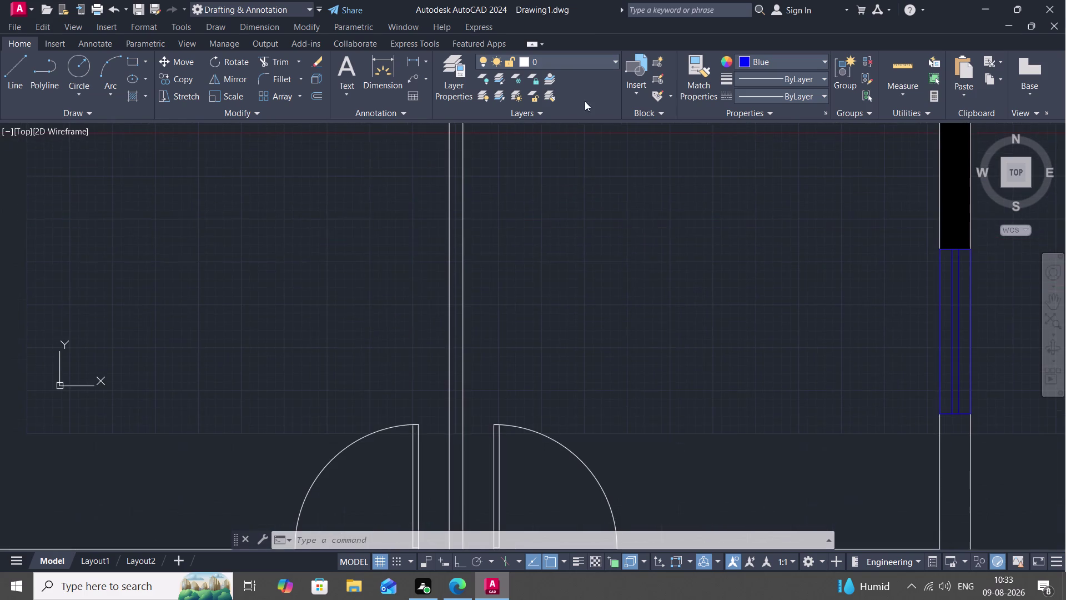
scroll(up, 3)
scroll(down, 3)
scroll(up, 3)
scroll(down, 3)
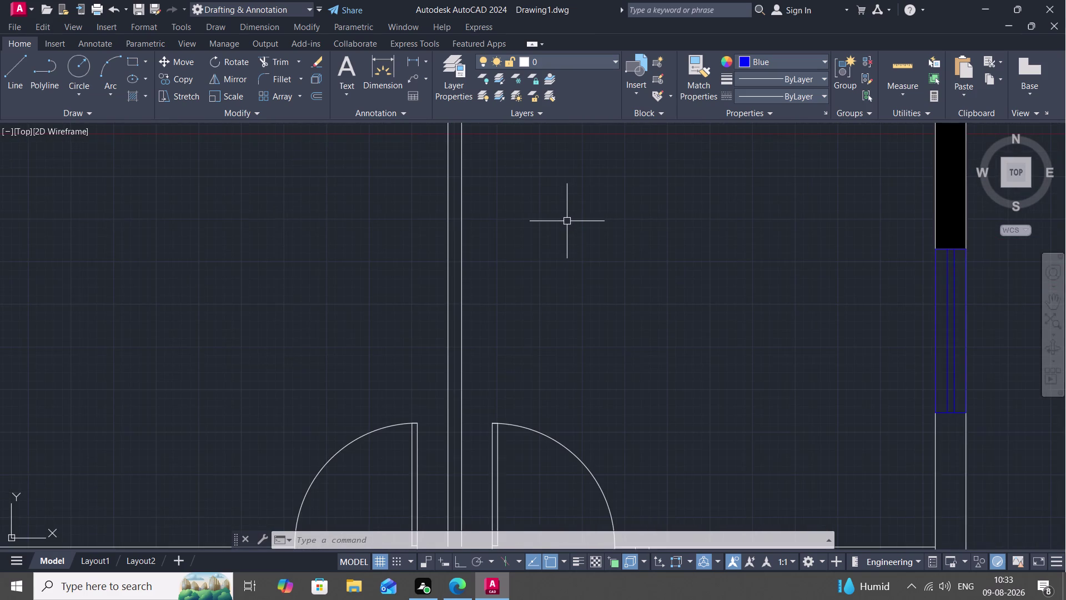
scroll(down, 3)
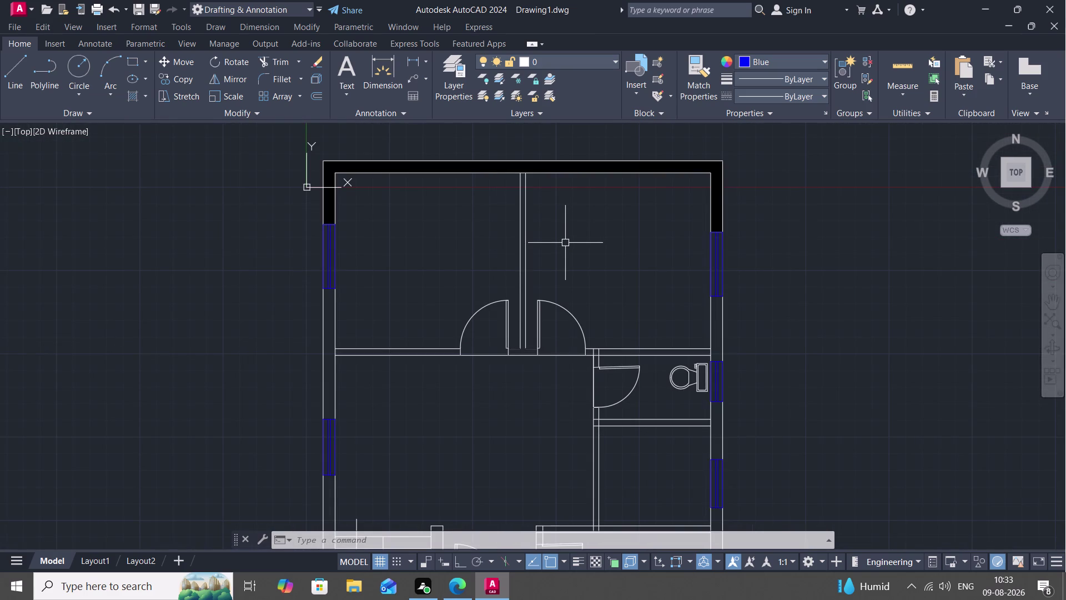
Try joining two wall segments at the doorway, then abandon the join.
key(j)
key(space)
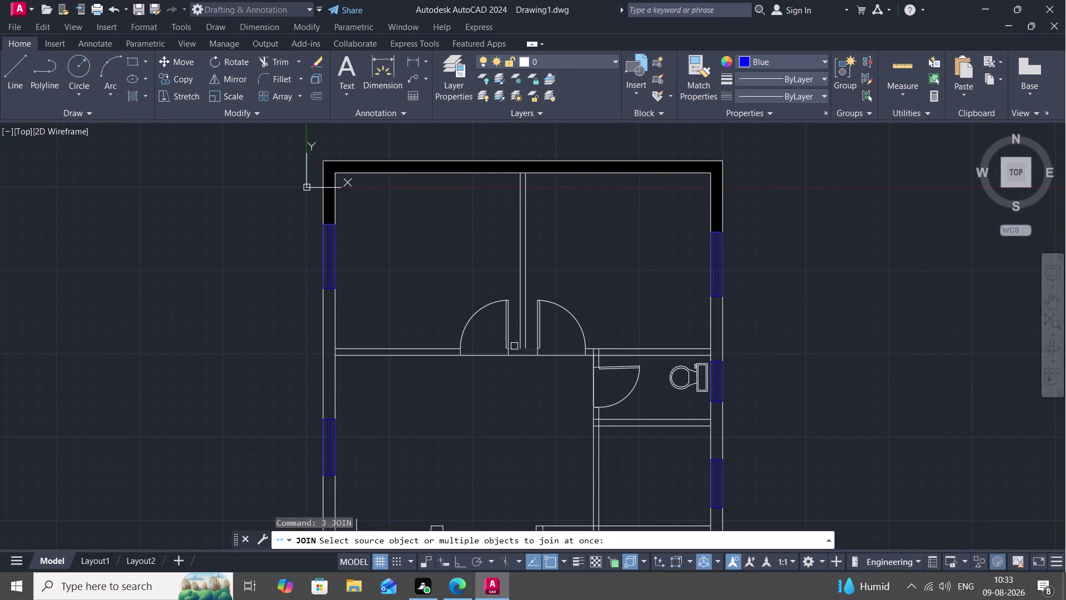
click(514, 346)
scroll(up, 3)
scroll(down, 3)
scroll(up, 3)
scroll(down, 3)
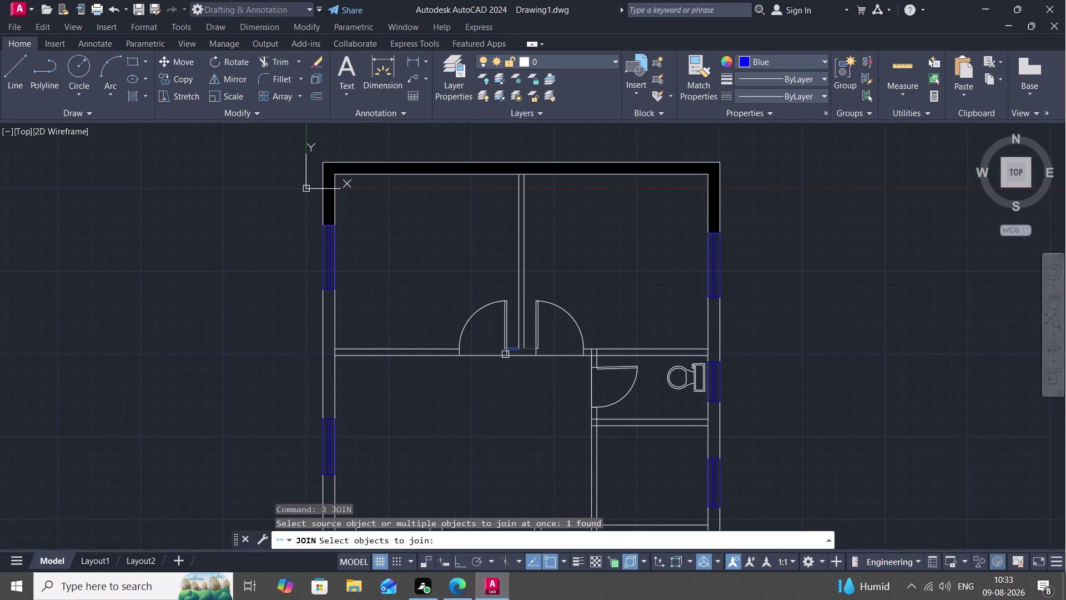
scroll(up, 3)
scroll(down, 3)
scroll(up, 3)
click(497, 350)
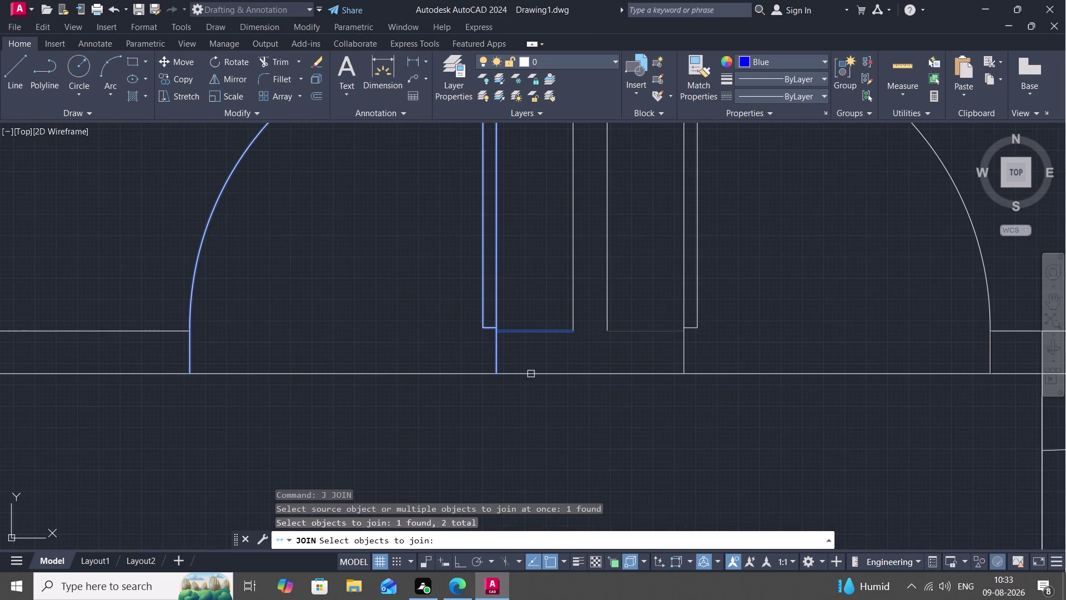
key(Escape)
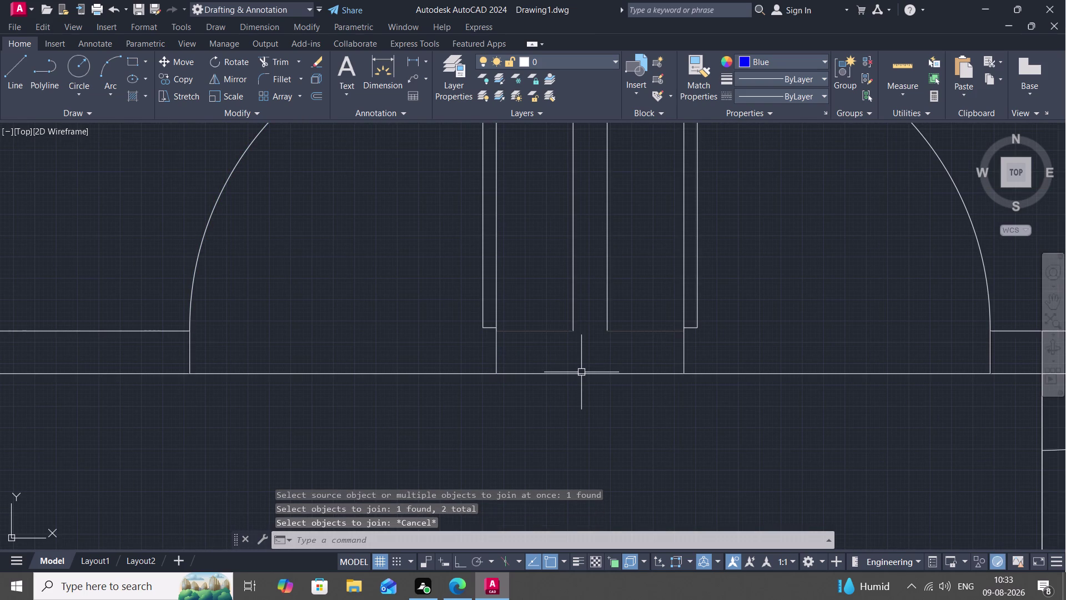
Draw short vertical lines from the left and right jamb ends down to the lower wall line.
key(l)
key(space)
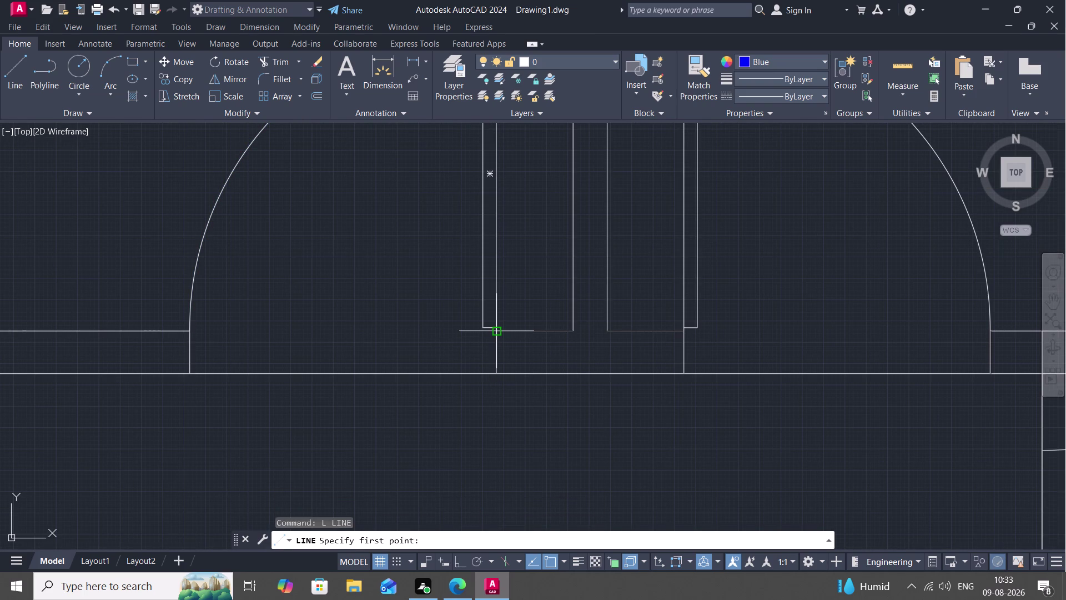
click(495, 334)
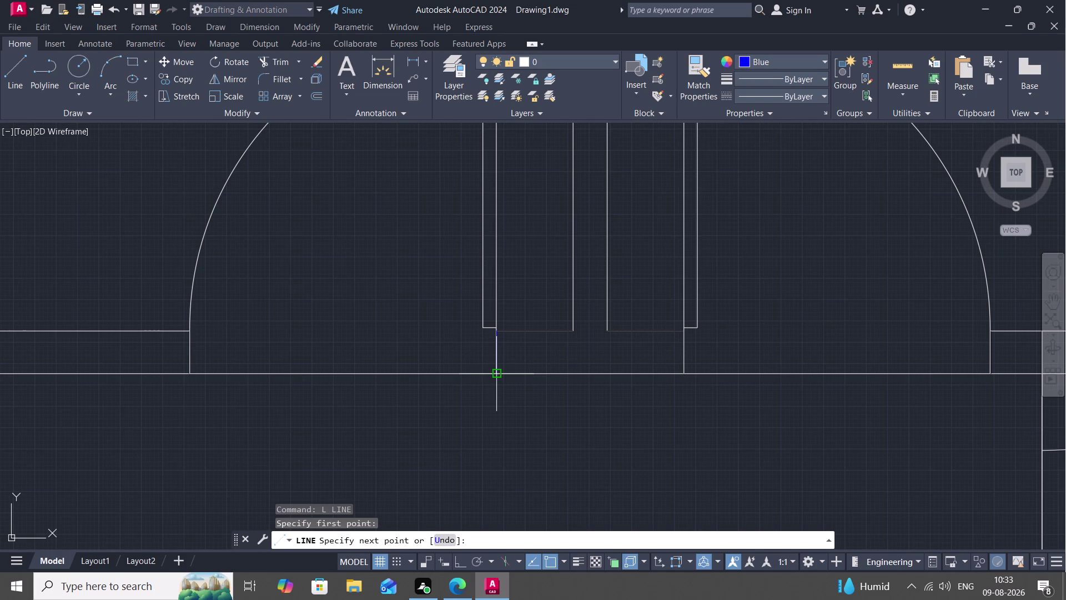
click(495, 377)
key(space)
key(space)
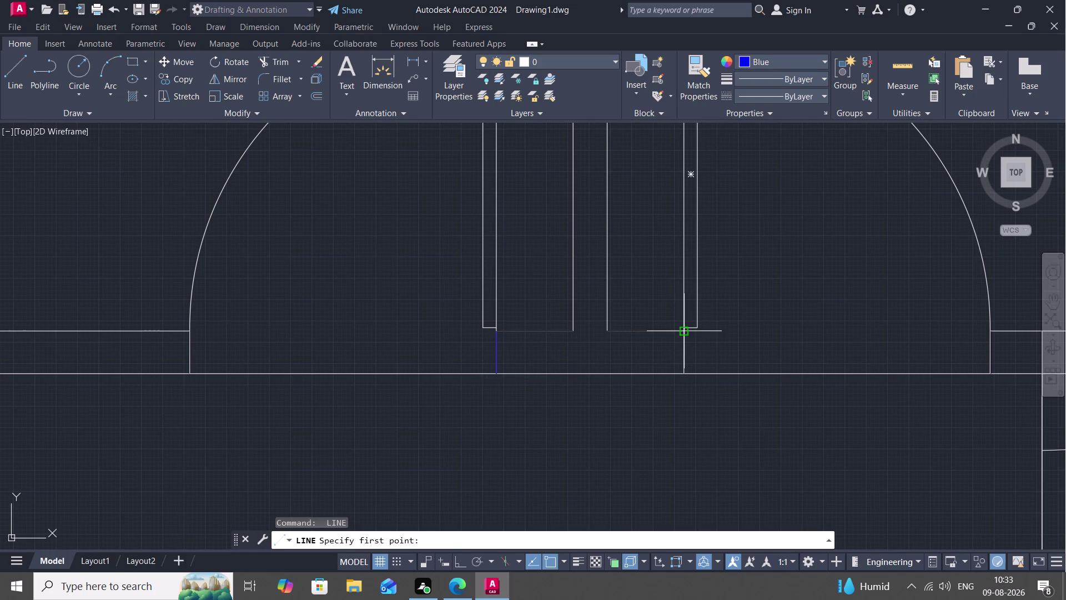
click(683, 331)
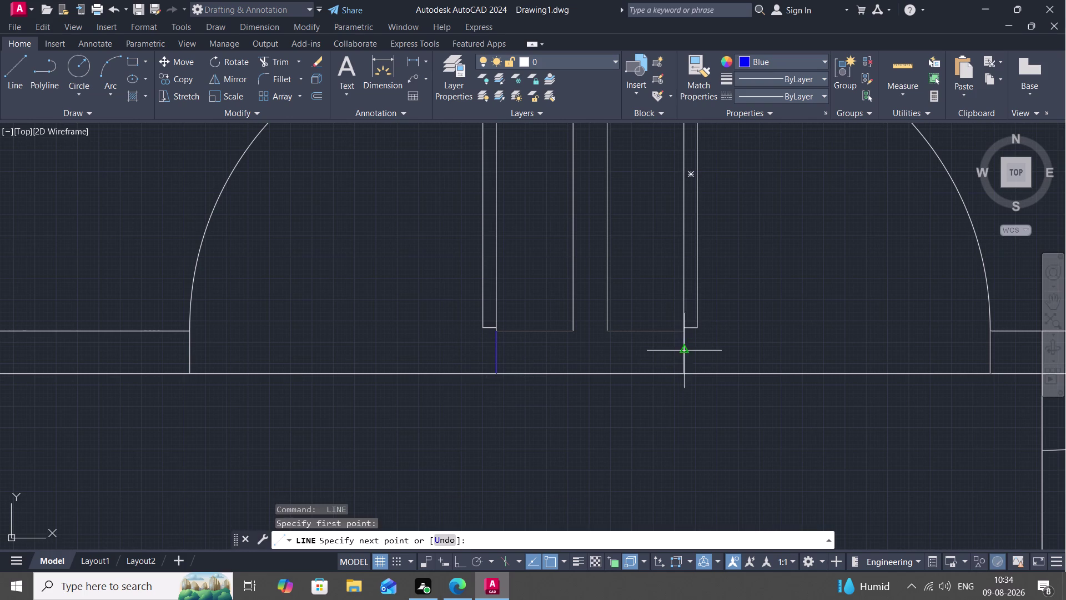
click(680, 377)
key(space)
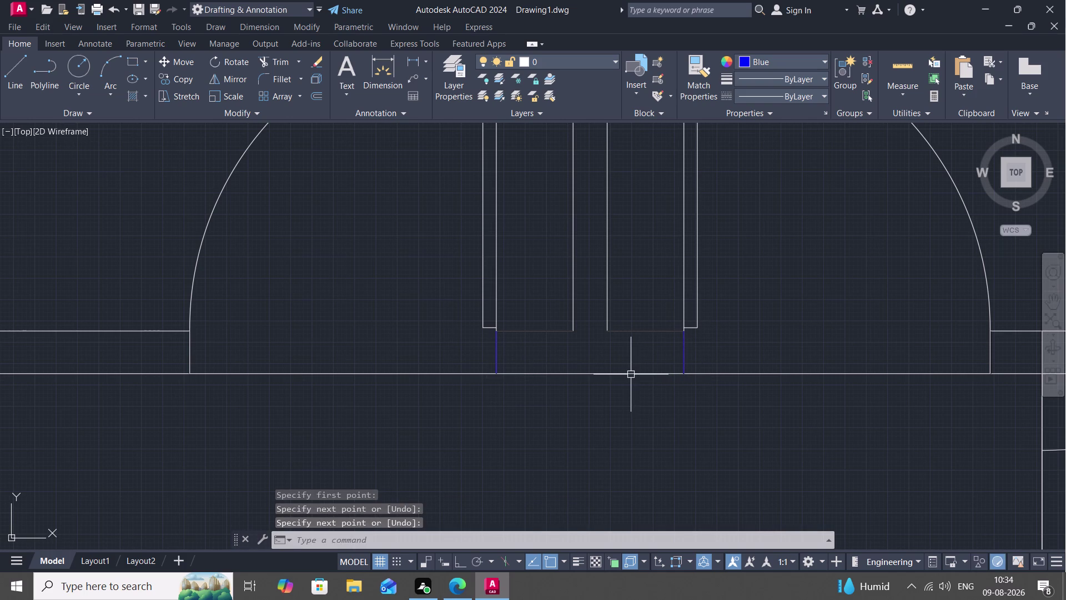
key(j)
key(space)
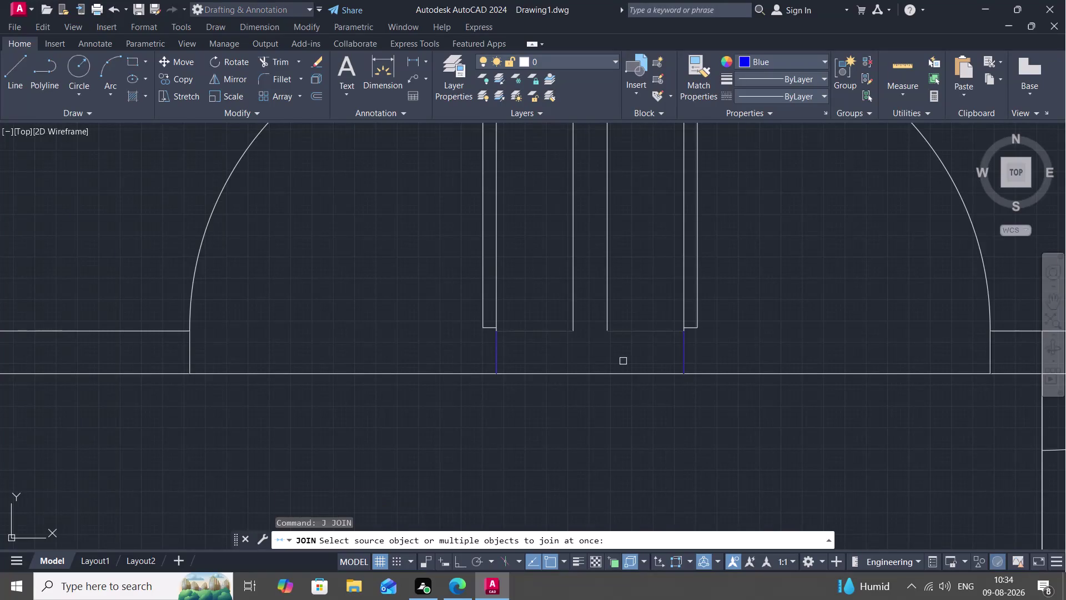
Cancel the join and attempt to enter the BREAK command, correcting a typo.
click(626, 374)
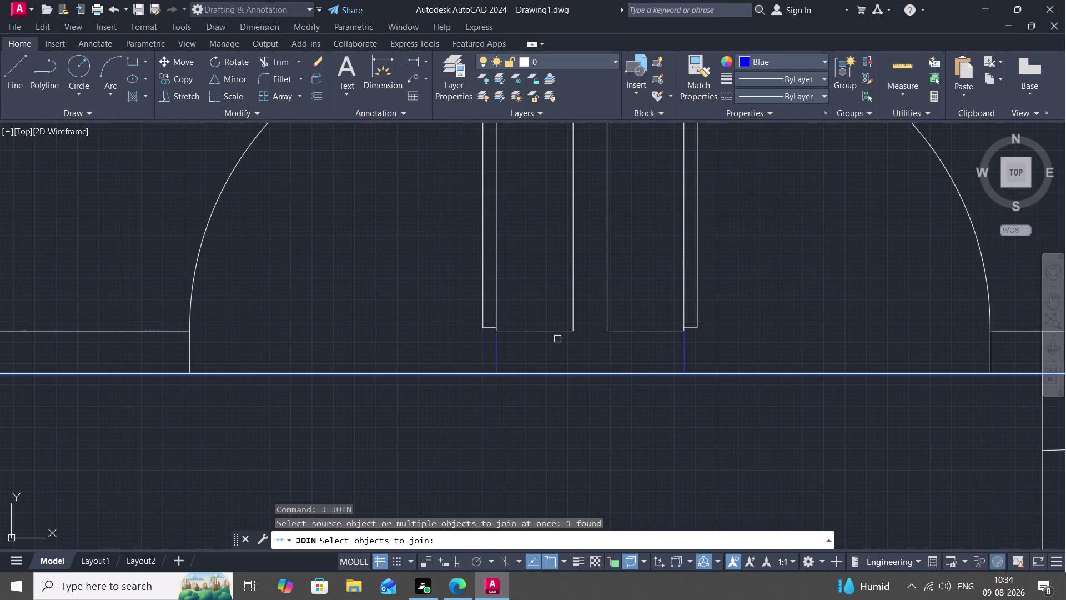
key(Escape)
key(b)
key(r)
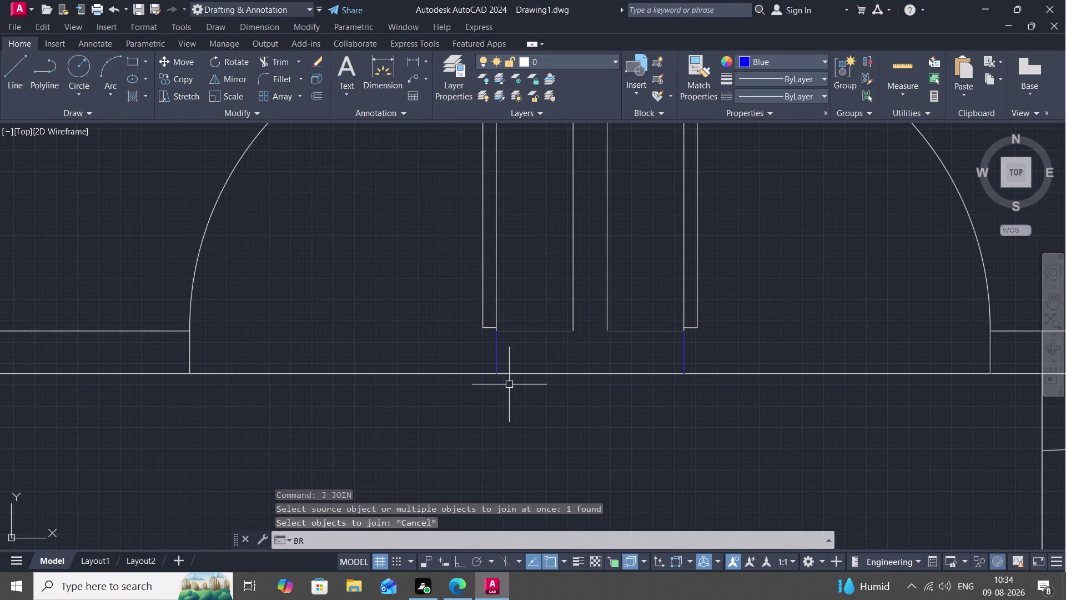
text(EA)
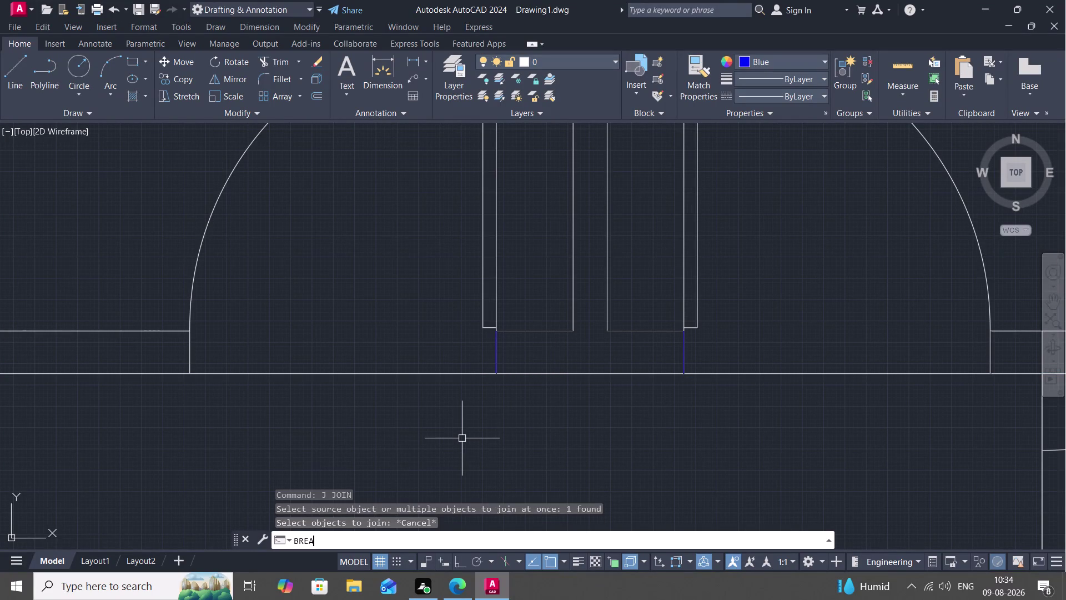
text(H)
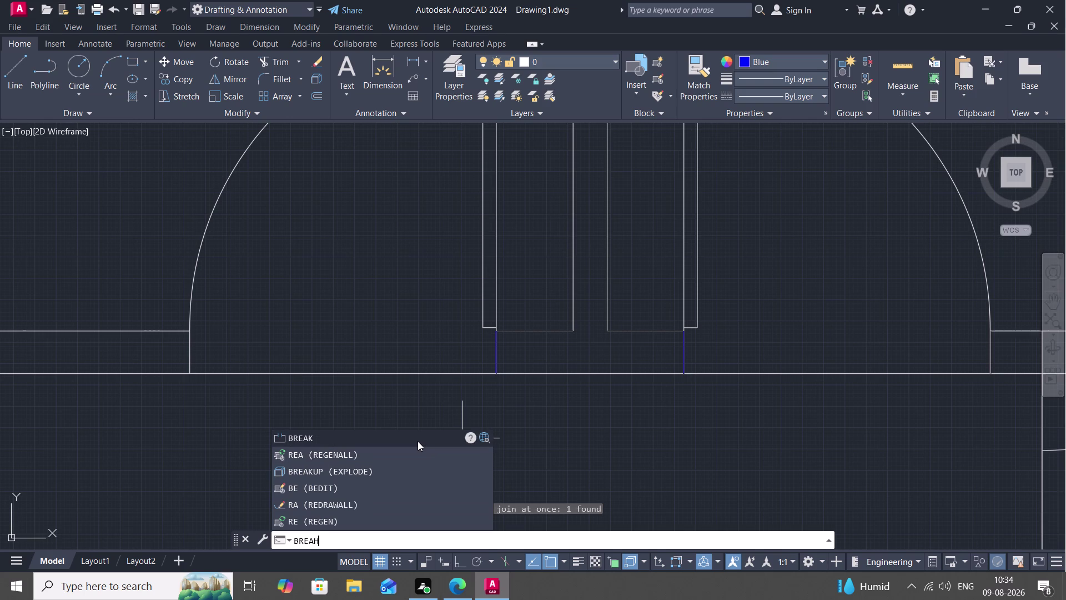
key(BackSpace)
click(405, 445)
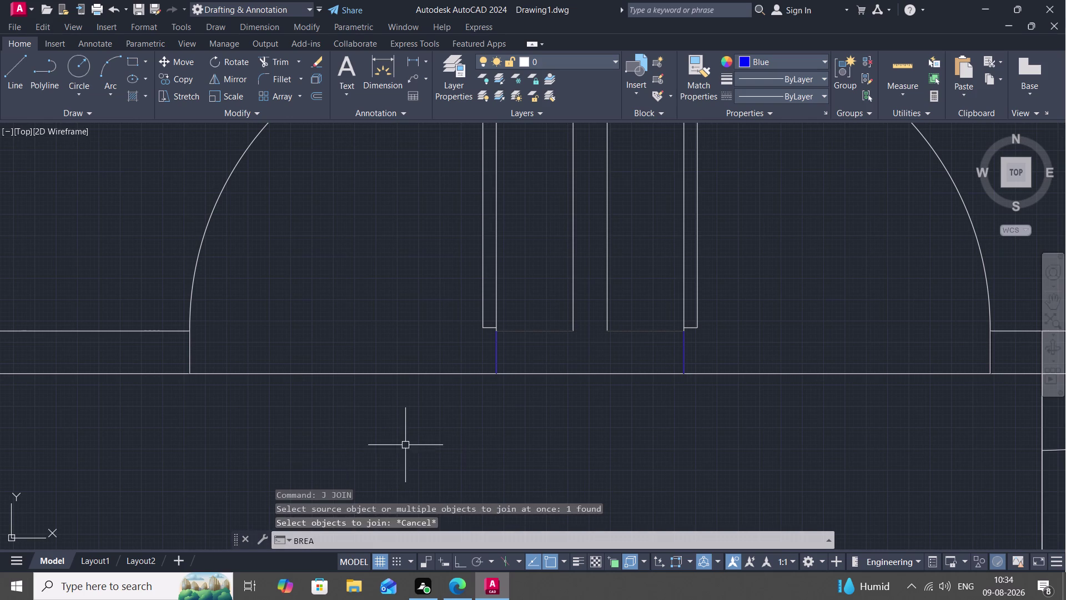
key(space)
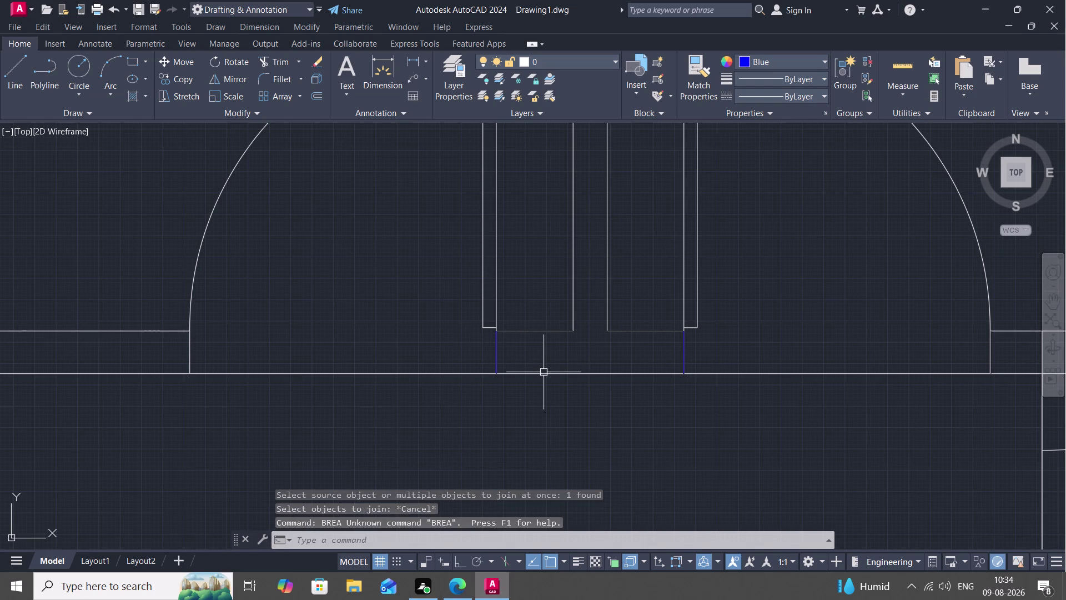
Use Break at Point to split the lower wall line at the left and right jambs.
key(b)
key(r)
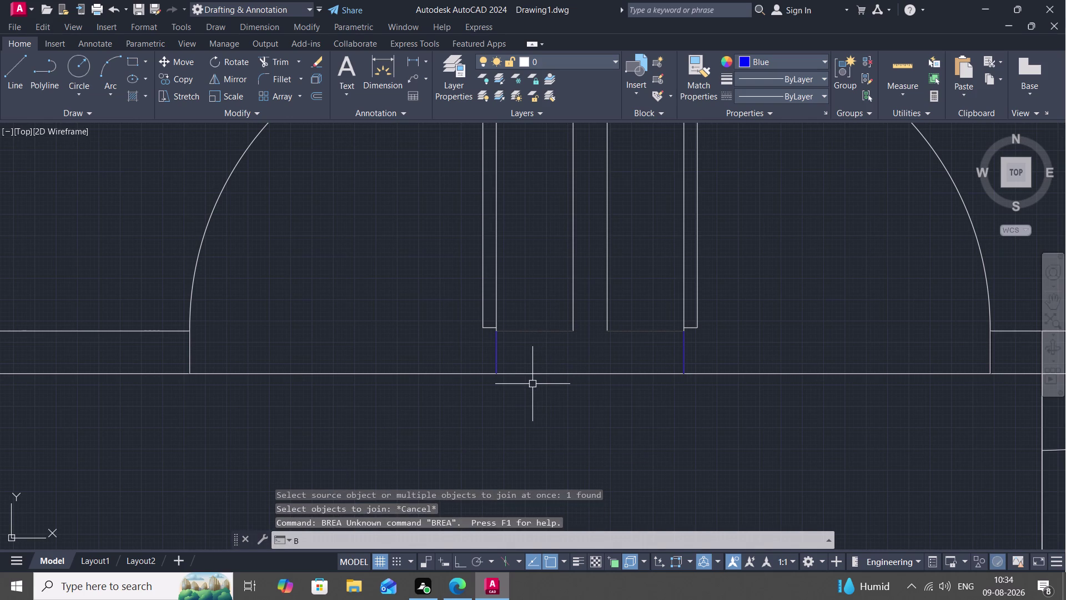
text(E)
text(AK)
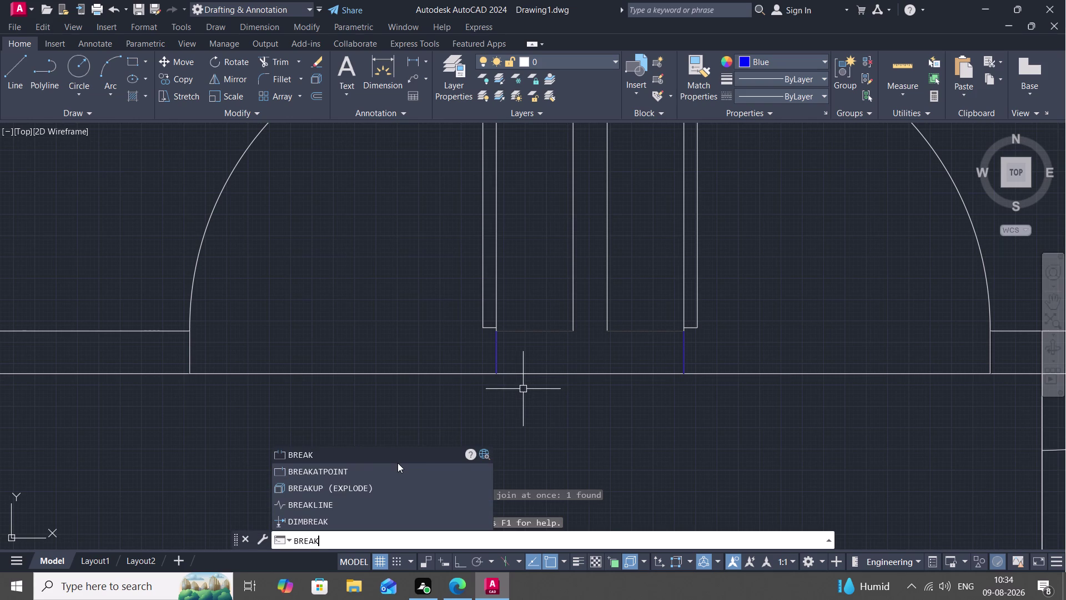
click(398, 466)
click(514, 371)
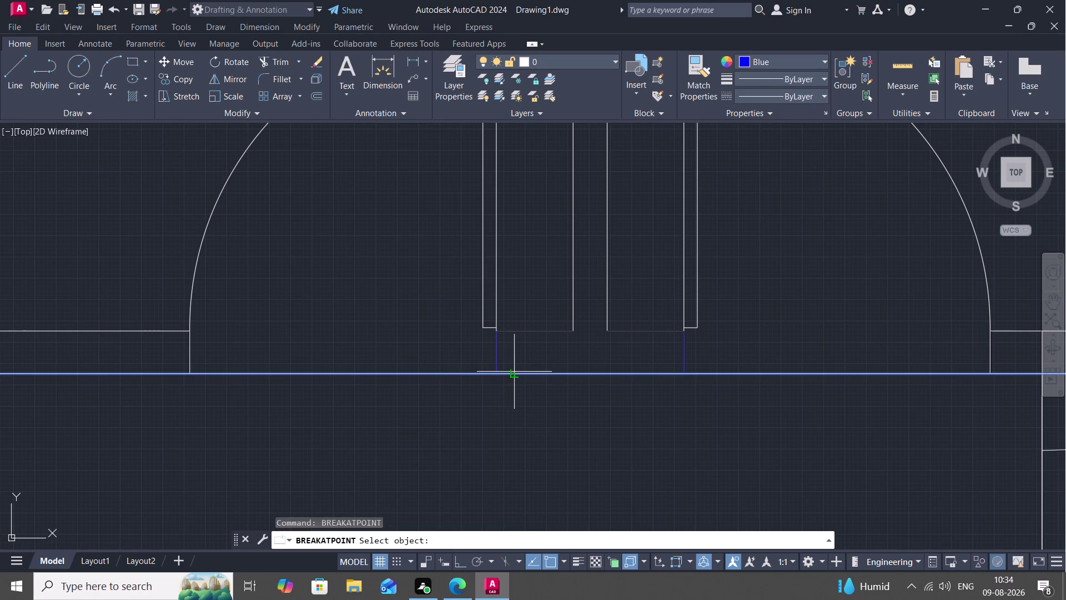
click(497, 369)
key(space)
click(525, 374)
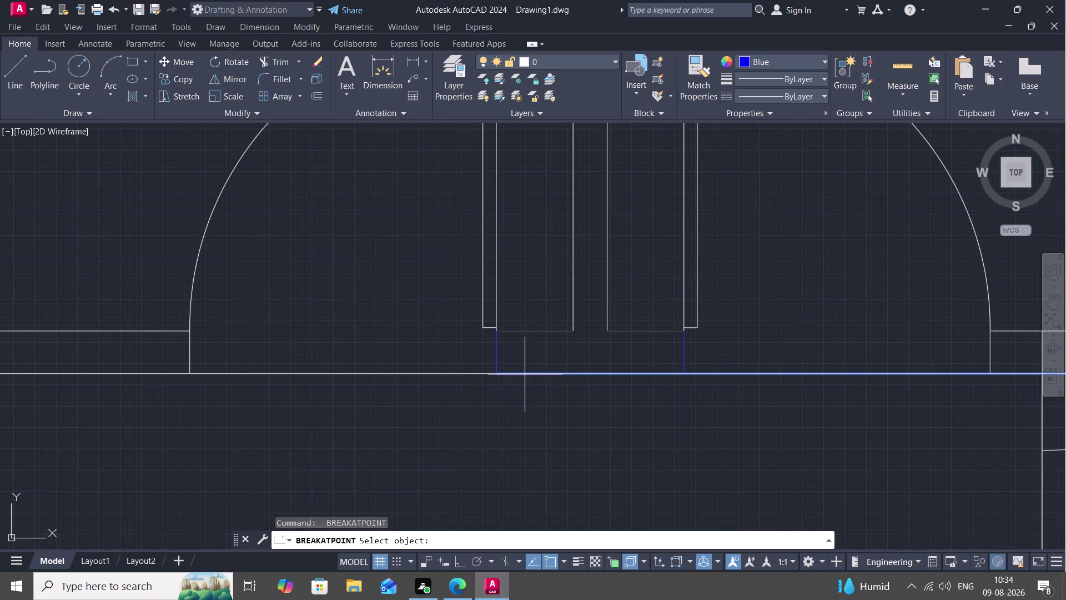
click(684, 374)
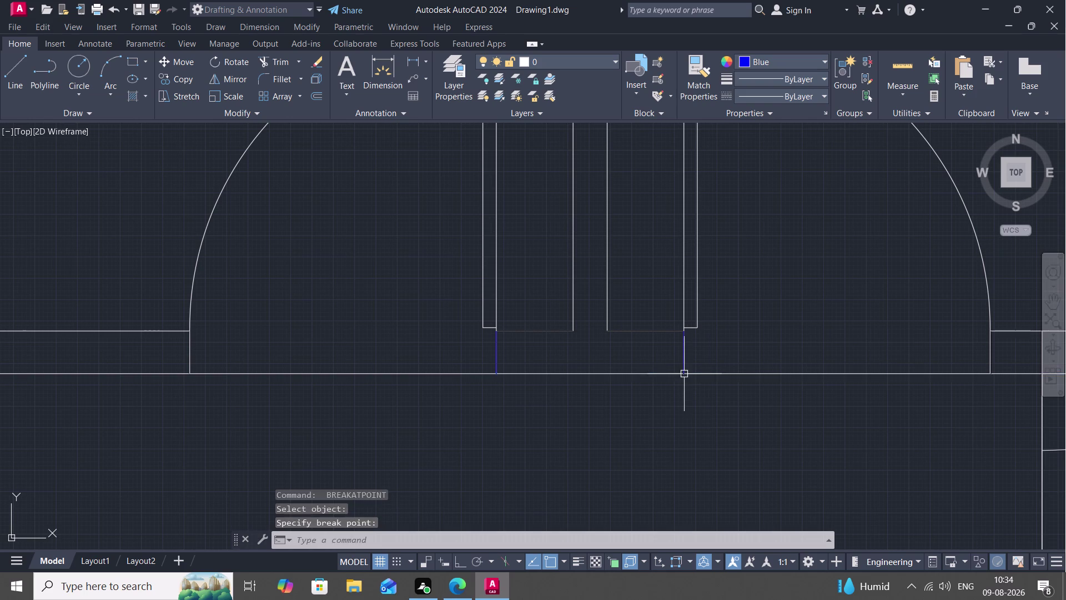
Split the left and right partition lines where they meet the top wall.
scroll(down, 3)
scroll(down, 3)
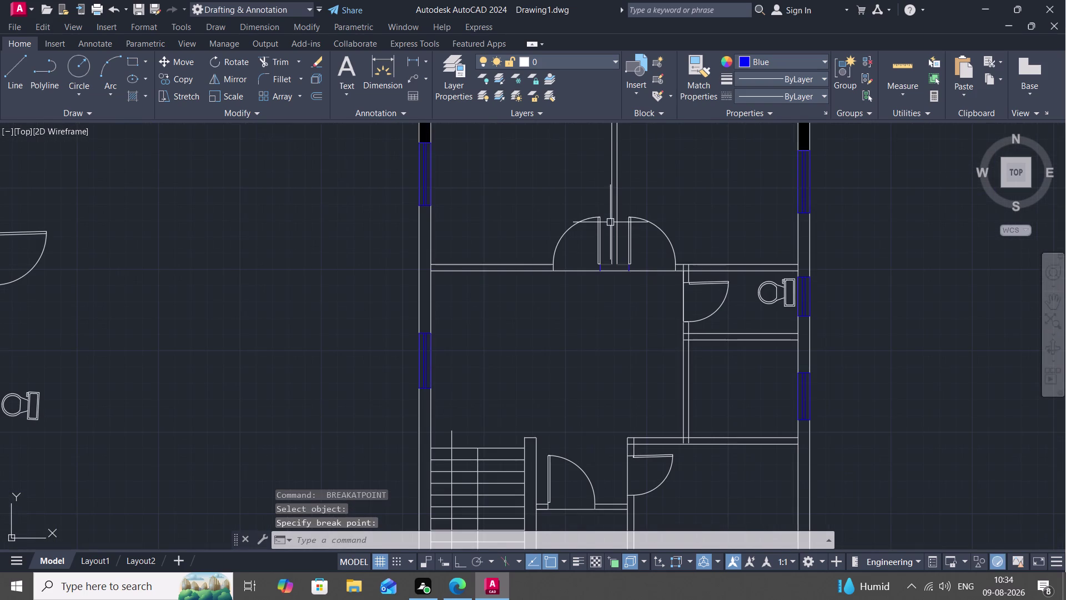
middle_drag(610, 222, 569, 382)
scroll(down, 3)
scroll(down, 3)
scroll(up, 3)
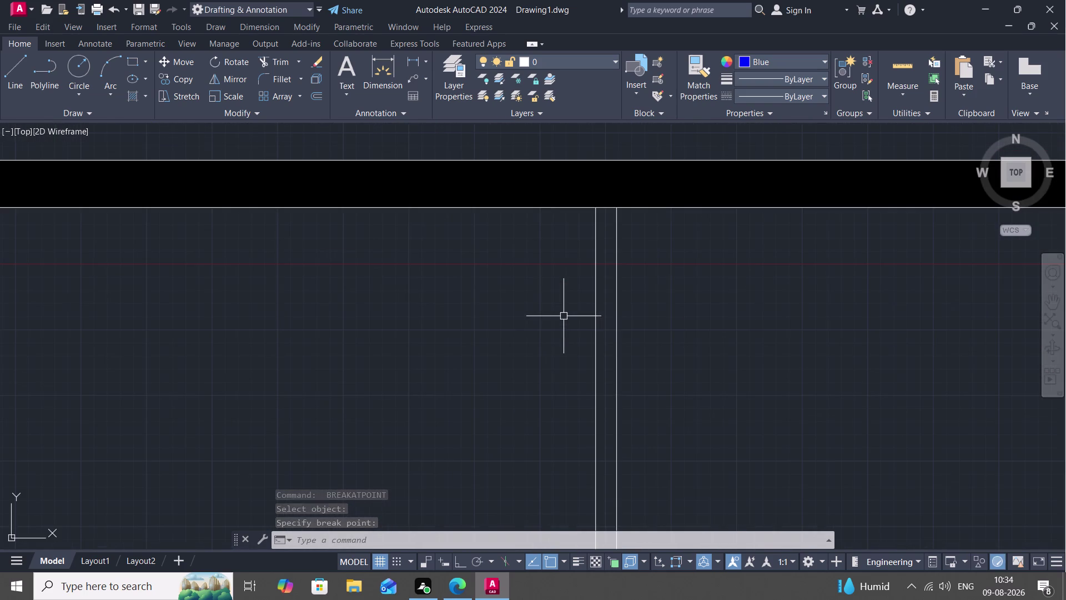
key(space)
click(596, 256)
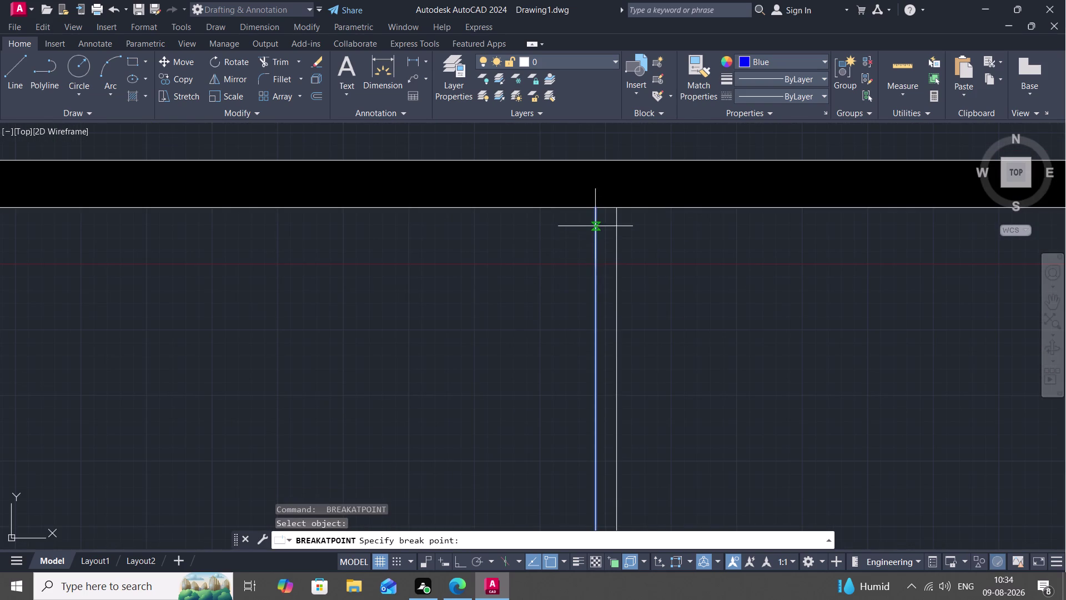
click(598, 206)
key(space)
click(618, 222)
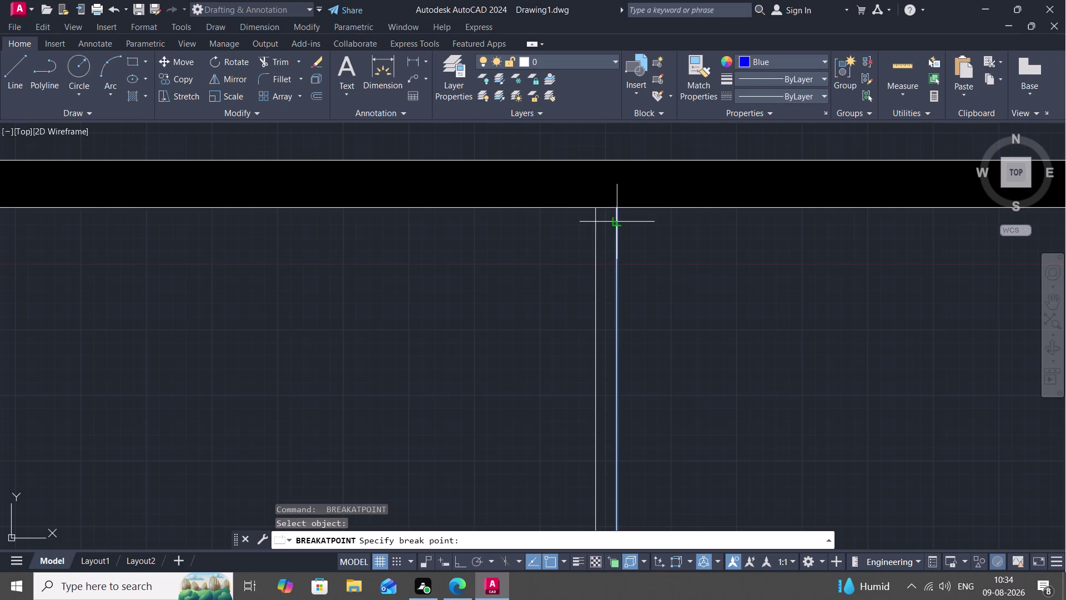
click(618, 206)
Break the top wall line at a partition point.
scroll(up, 3)
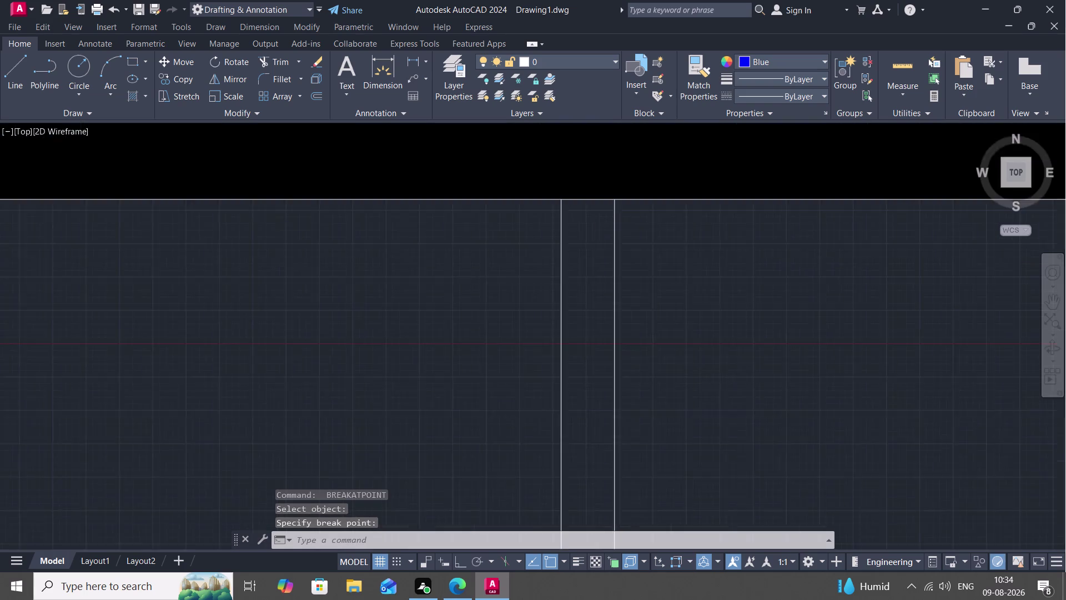
scroll(up, 3)
middle_drag(617, 211, 717, 290)
key(space)
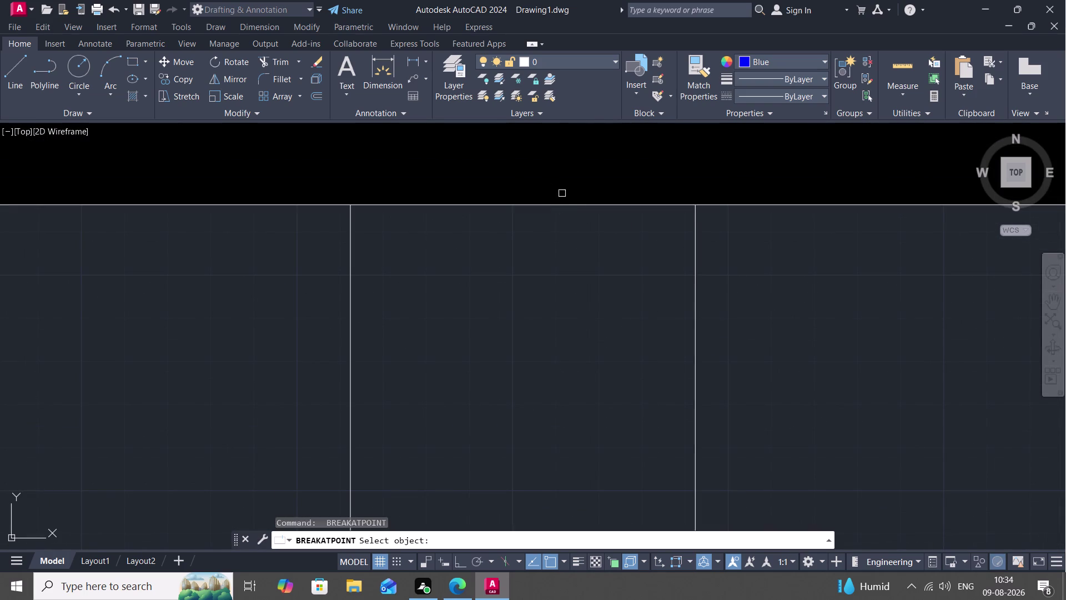
click(577, 203)
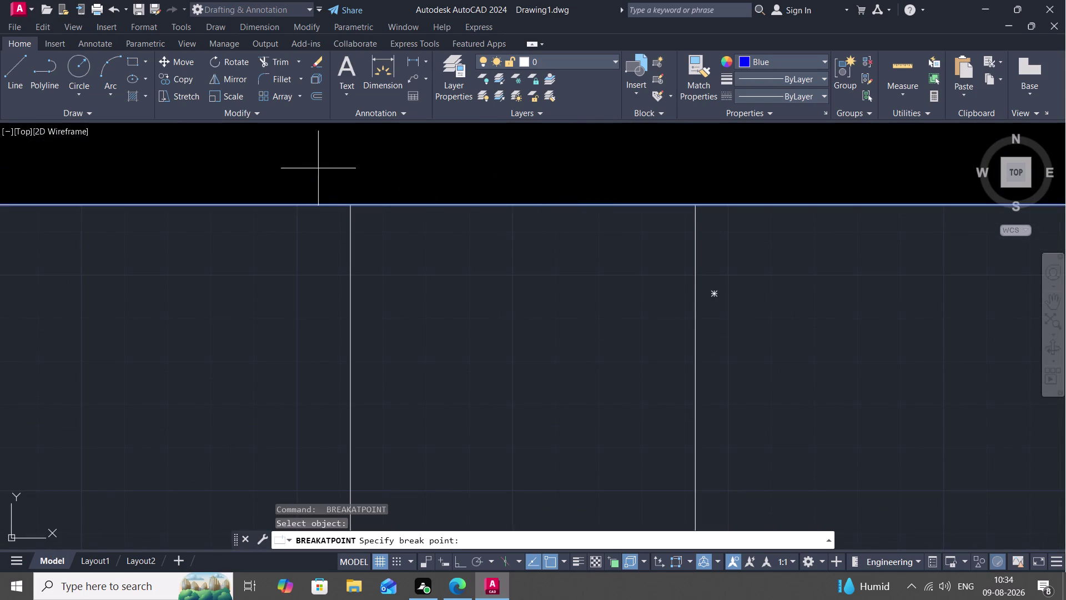
click(350, 207)
Split the top wall segment right of the left partition where the right partition meets it.
key(space)
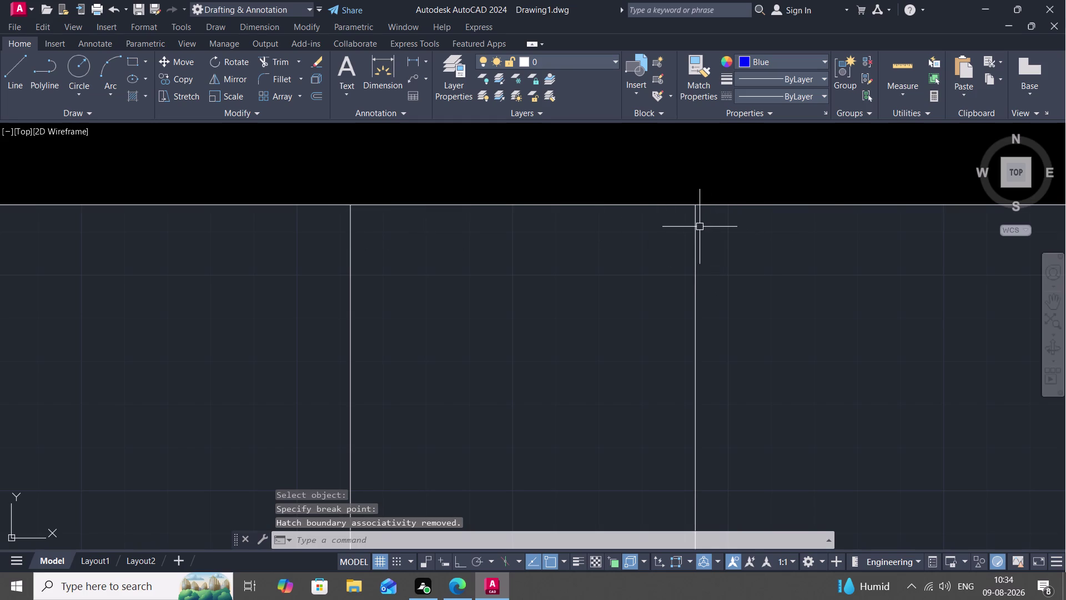
click(696, 226)
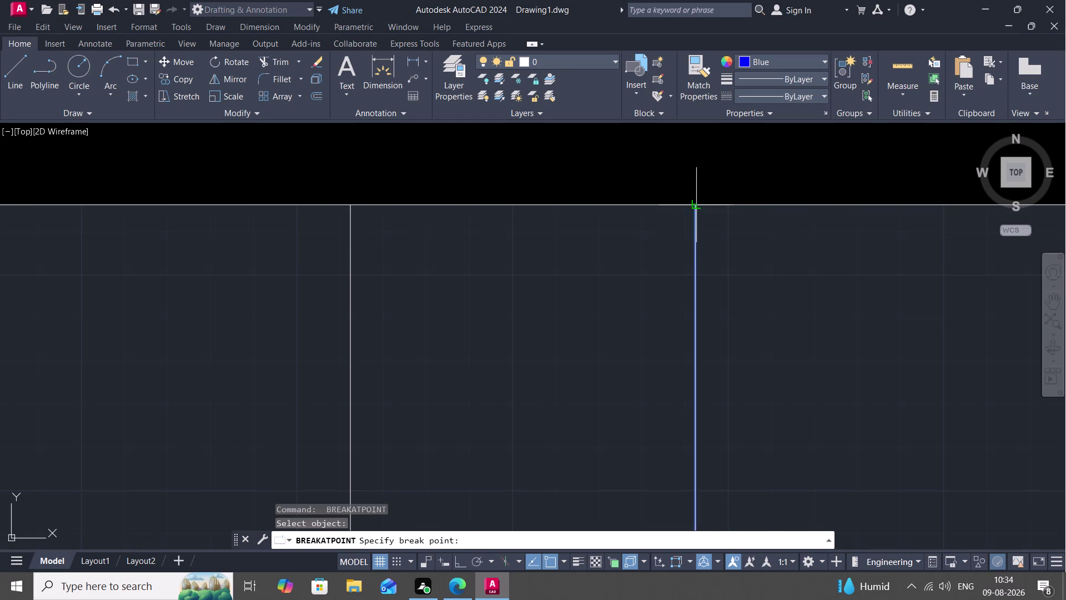
key(space)
key(space)
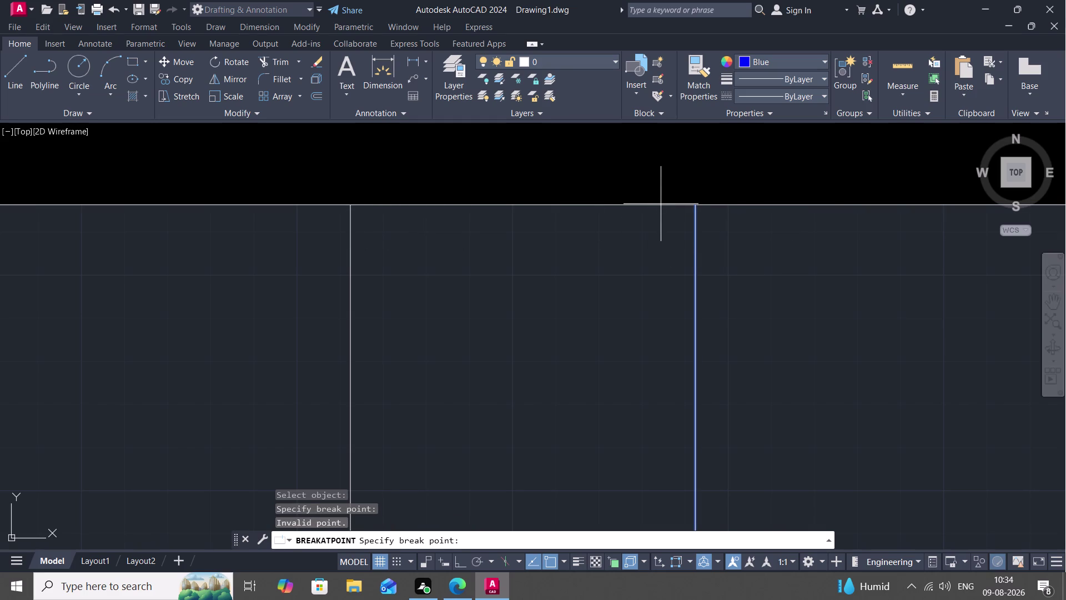
click(661, 204)
click(661, 206)
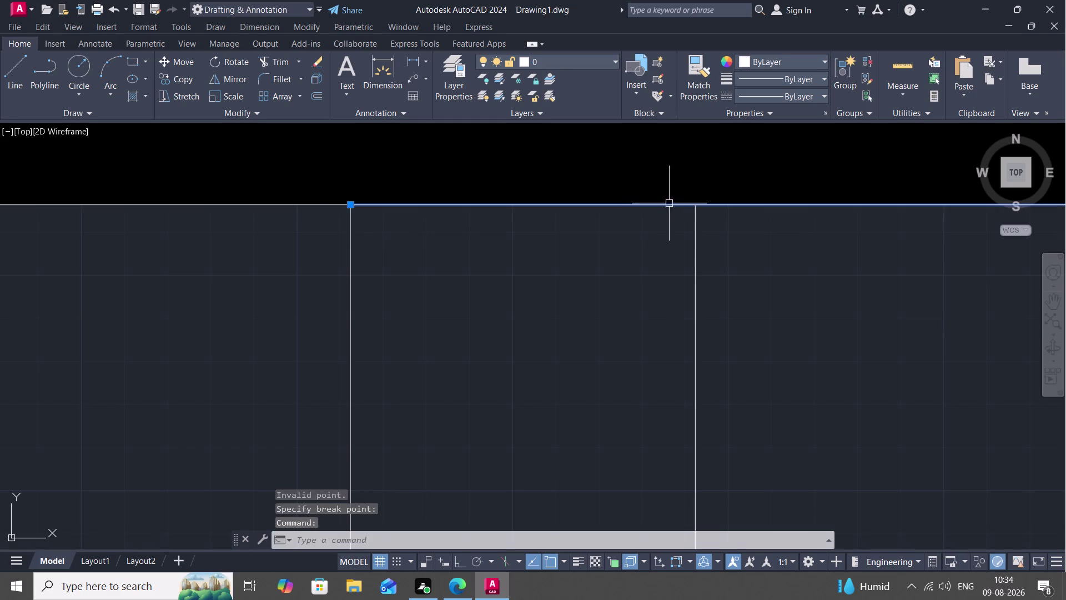
key(space)
click(694, 205)
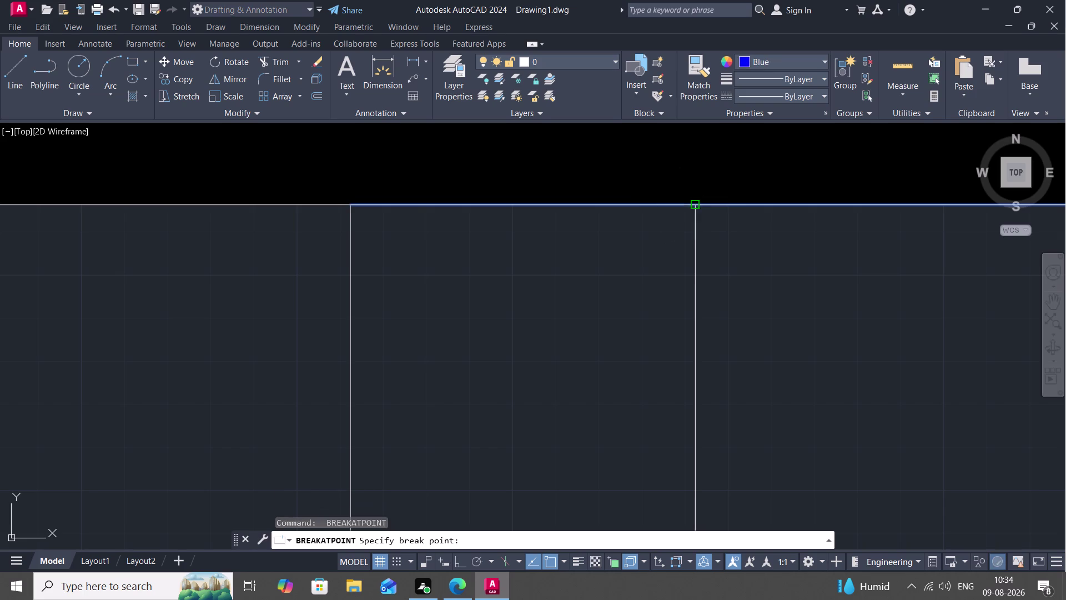
Pick the top wall segment between the partitions and center the partition in view.
key(space)
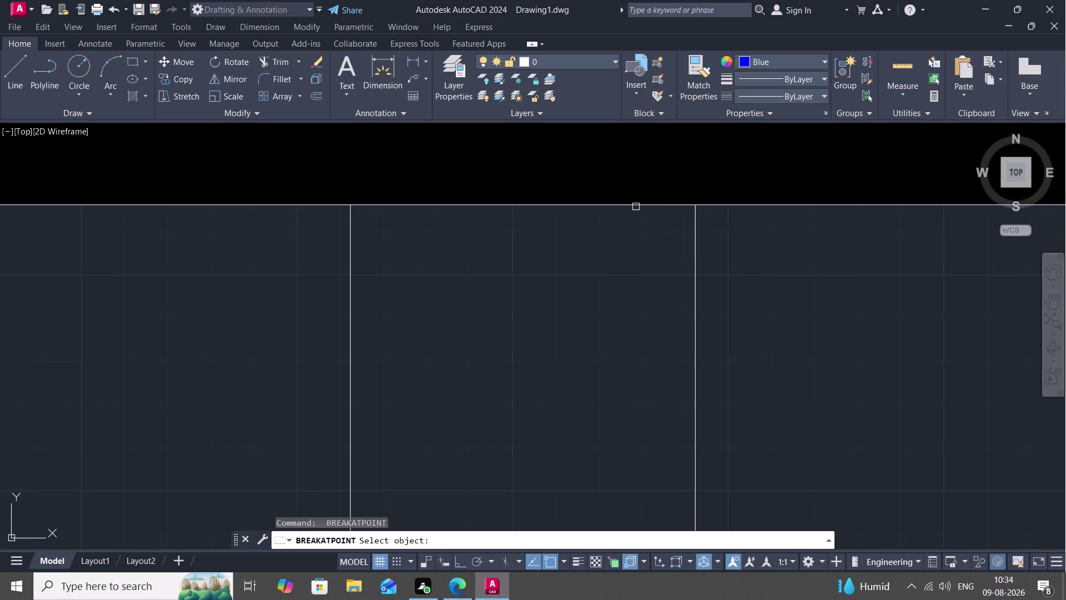
click(641, 202)
scroll(down, 3)
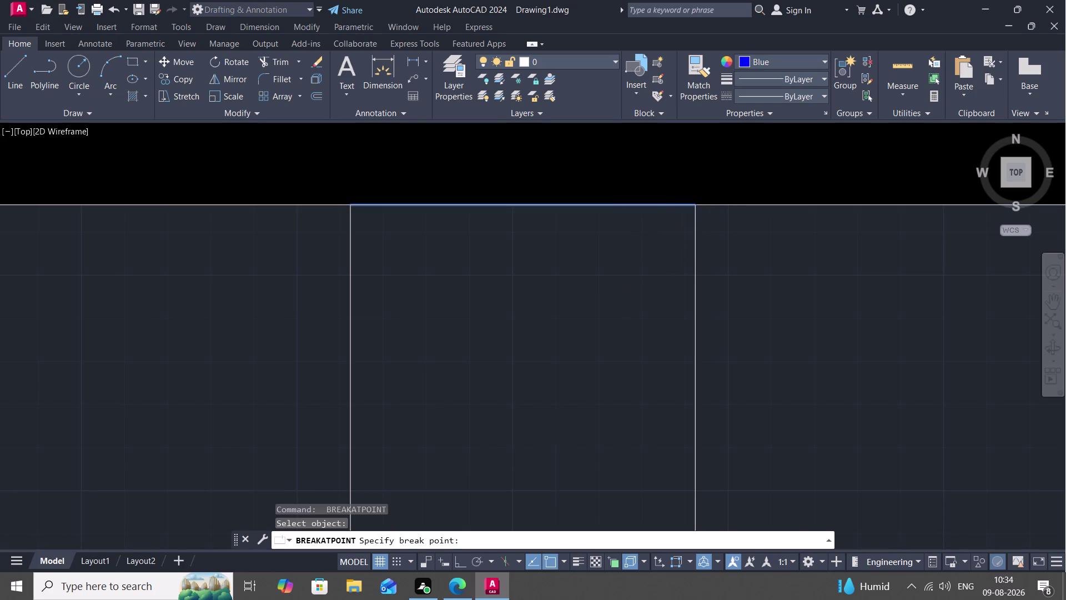
scroll(down, 3)
middle_drag(613, 263, 617, 213)
scroll(down, 3)
scroll(down, 3)
middle_drag(588, 279, 583, 274)
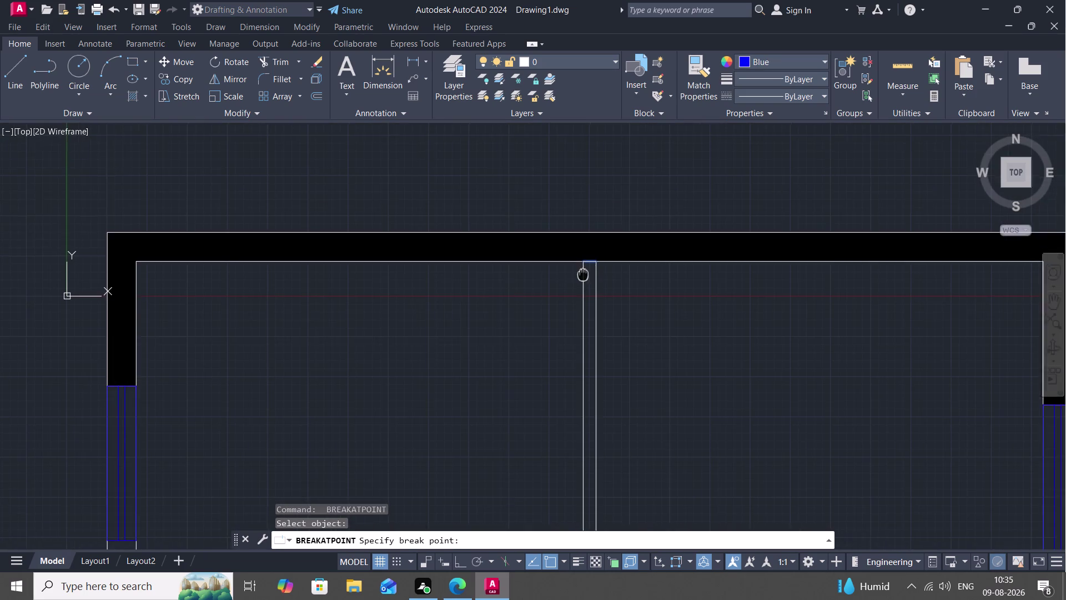
middle_drag(583, 274, 565, 222)
scroll(down, 3)
middle_drag(598, 274, 572, 240)
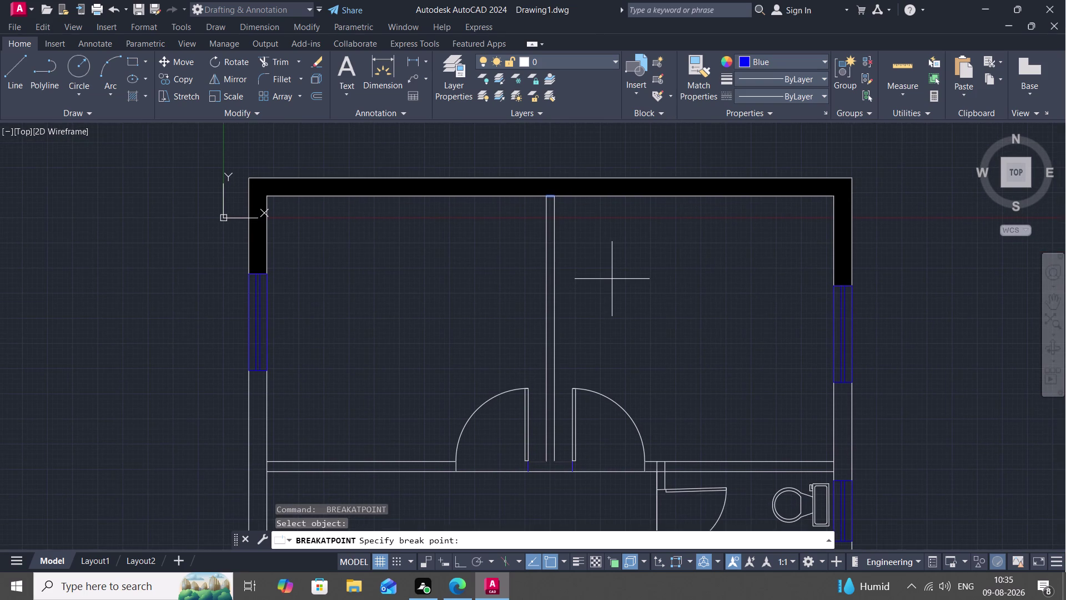
Cancel the pending break and an accidental LINE command.
key(Escape)
key(l)
key(space)
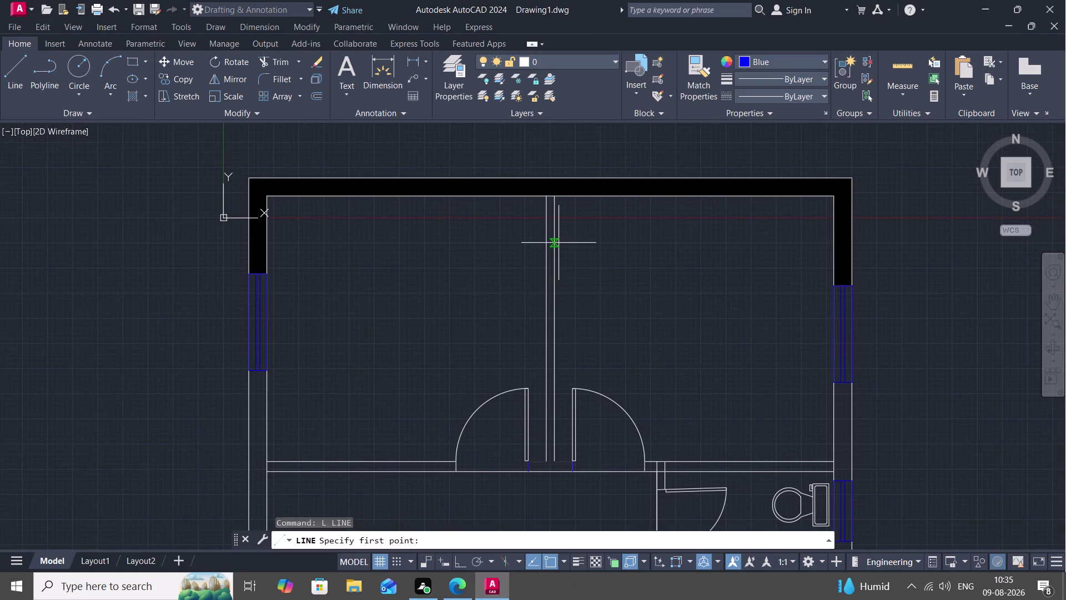
scroll(up, 3)
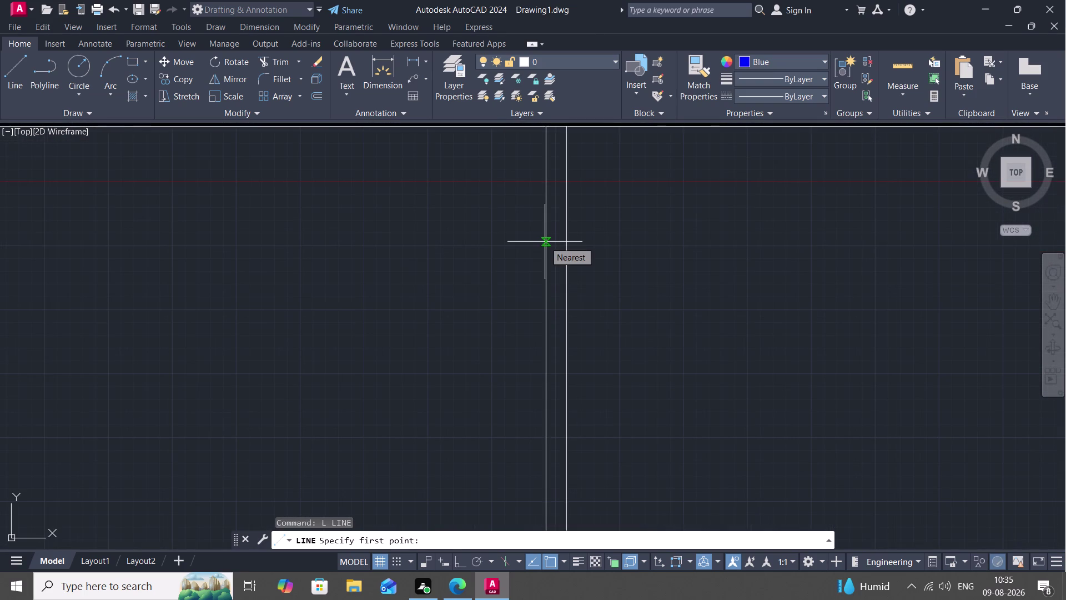
key(space)
key(Escape)
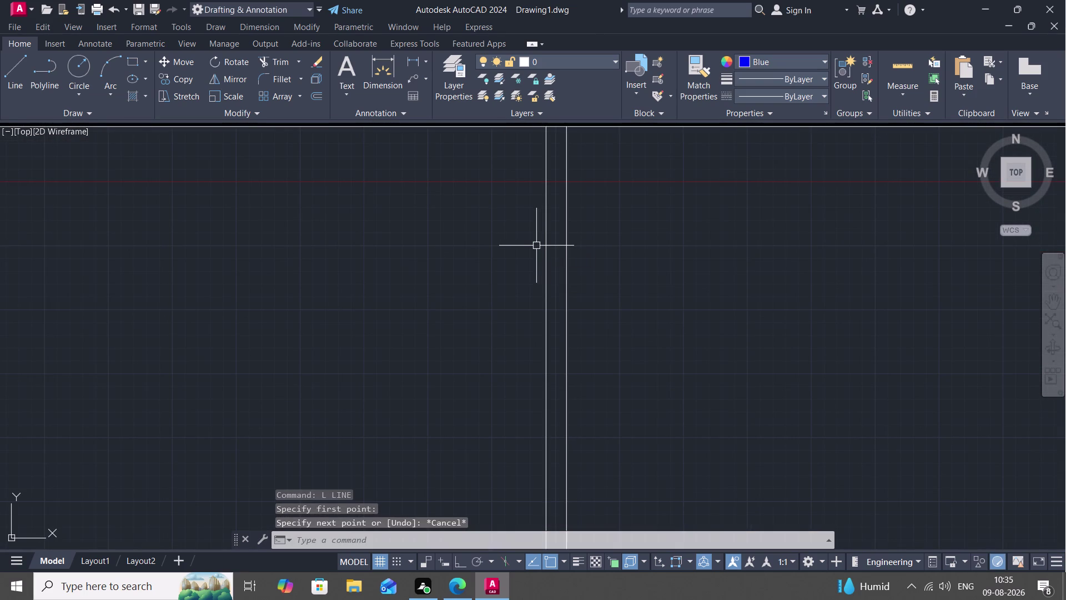
Start JOIN and select both partition lines and the short top segment between them.
text(J)
key(space)
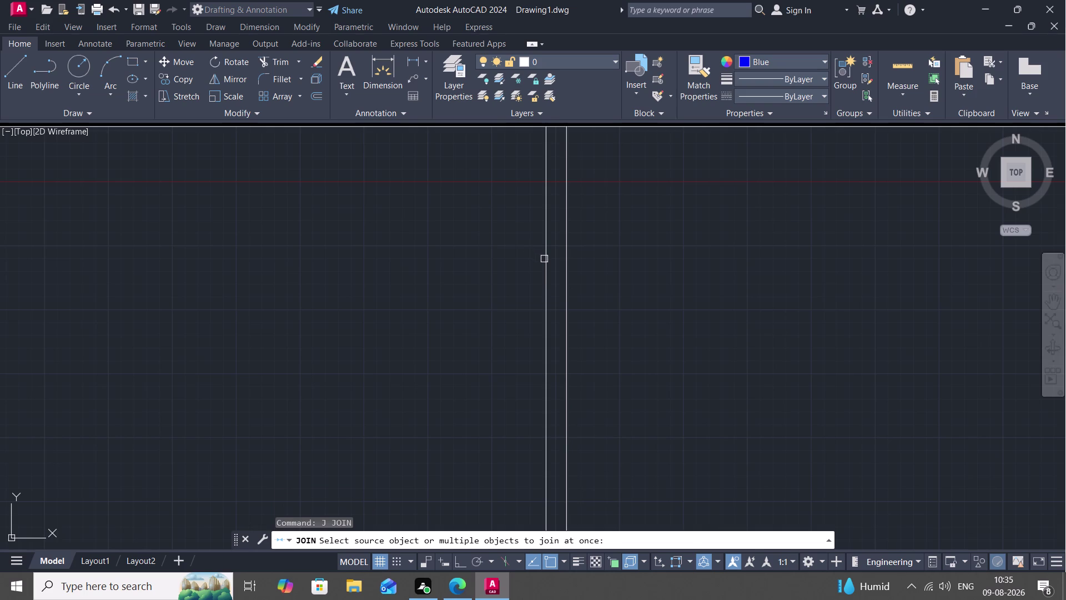
click(544, 258)
click(567, 267)
scroll(down, 3)
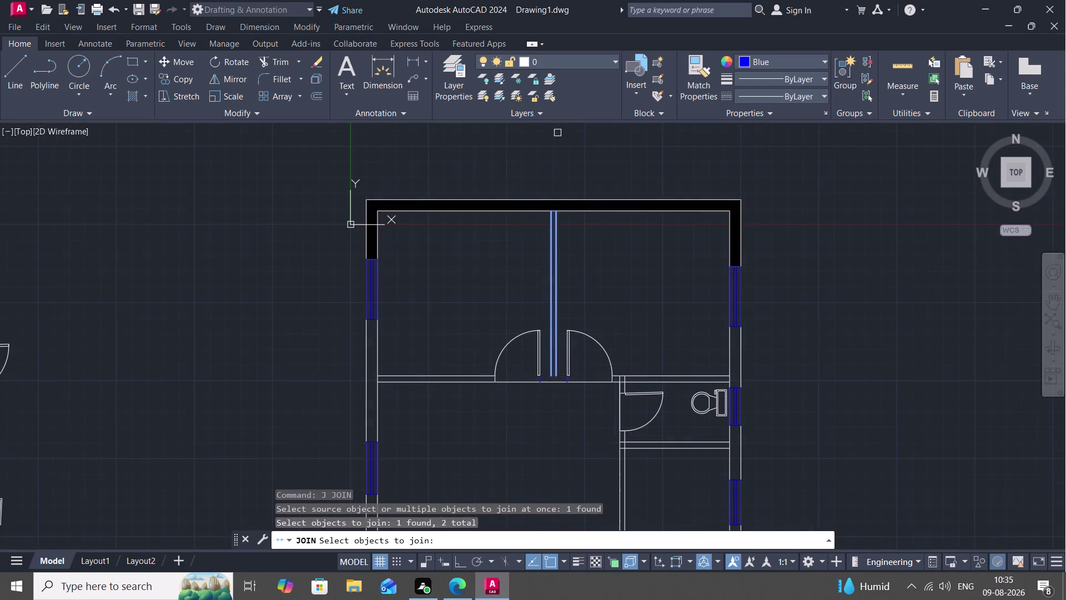
scroll(up, 3)
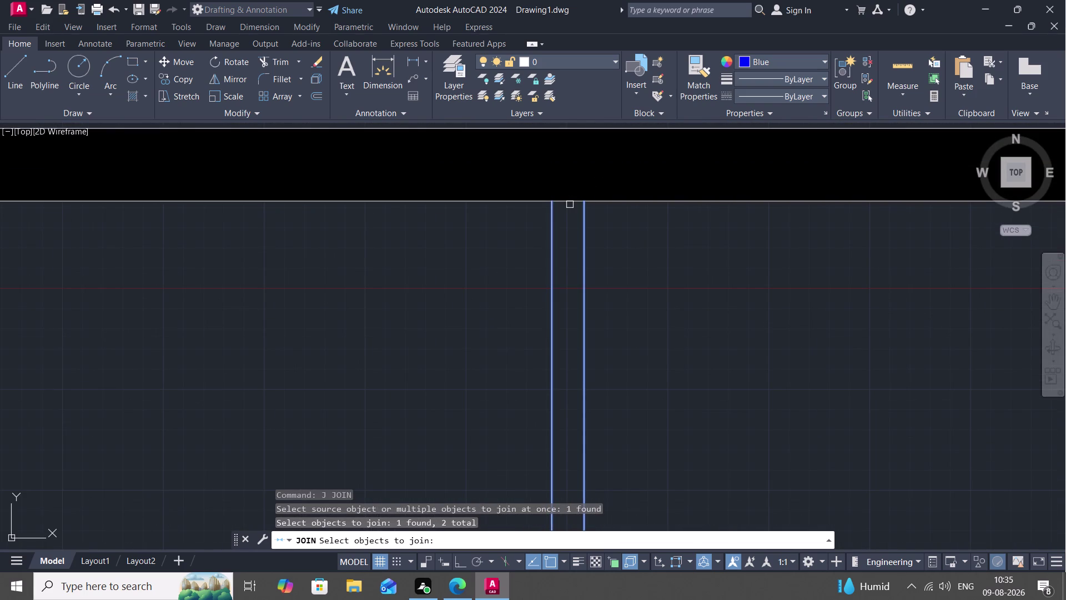
click(570, 202)
Add the lower partition segment and four bottom segments, and complete the join.
scroll(down, 3)
middle_drag(578, 275, 541, 191)
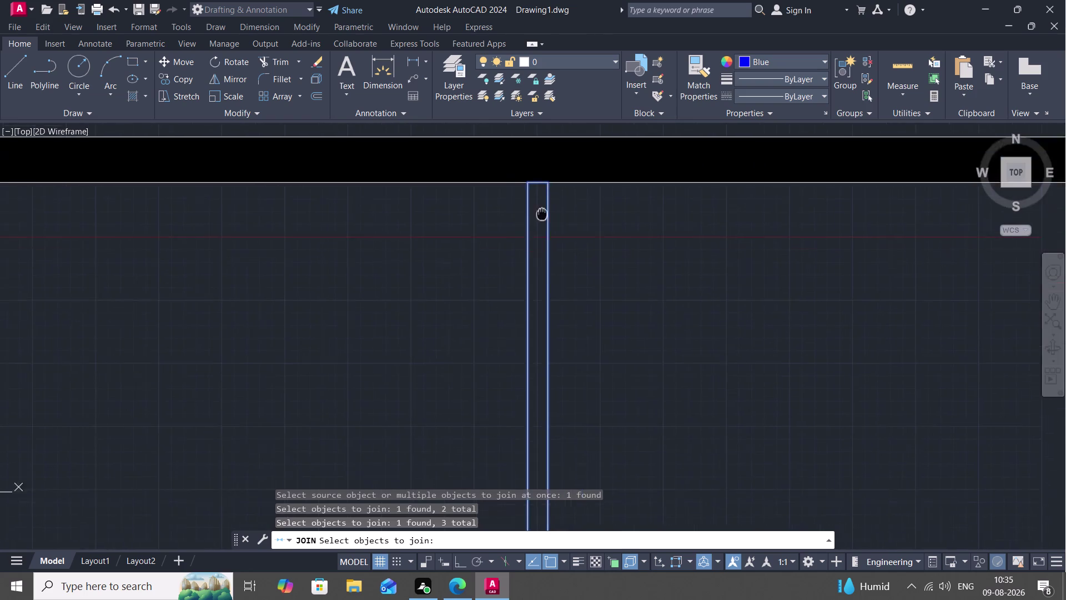
middle_drag(541, 191, 564, 80)
scroll(down, 3)
middle_drag(559, 522, 612, 272)
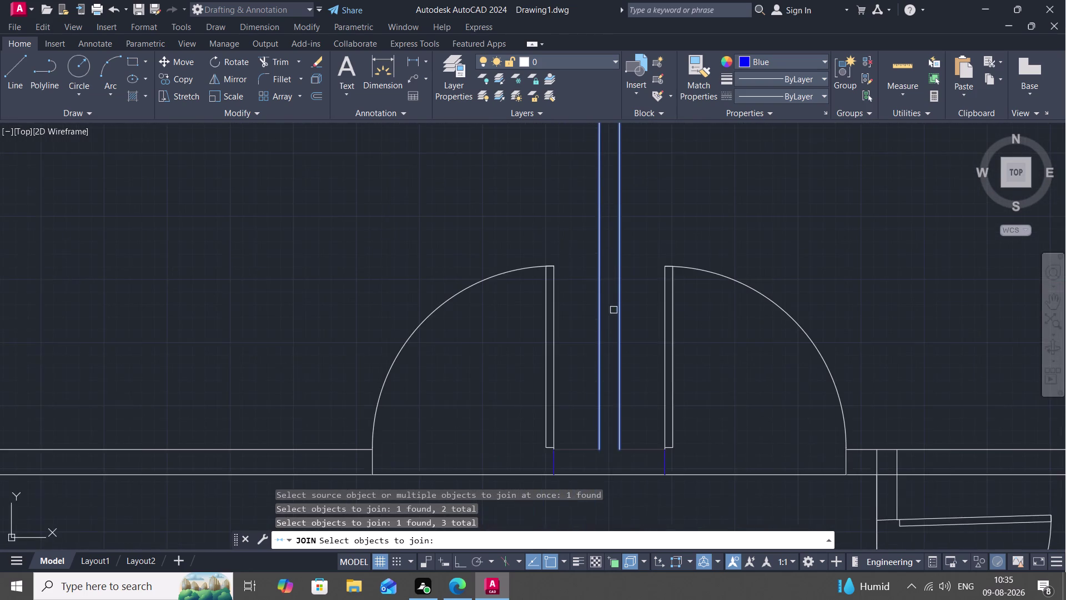
scroll(down, 3)
click(588, 404)
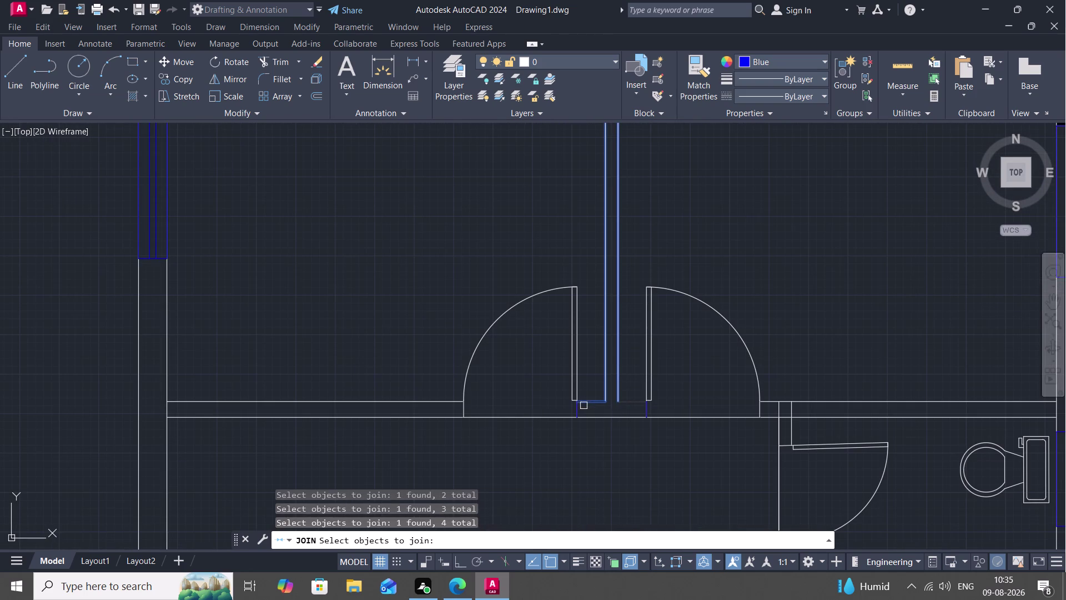
click(578, 409)
click(630, 401)
click(644, 411)
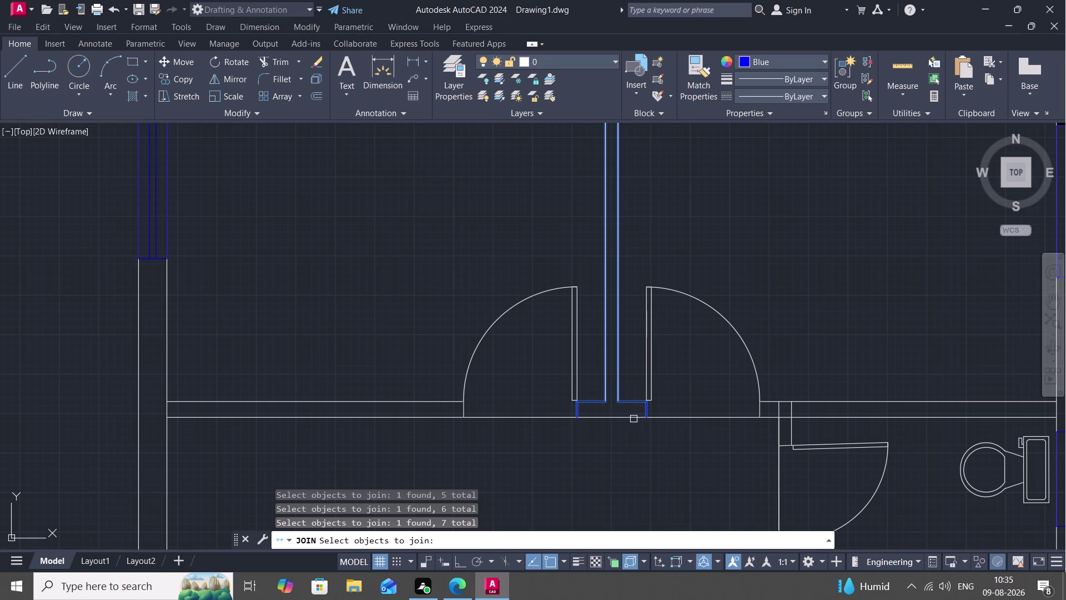
click(630, 419)
scroll(down, 3)
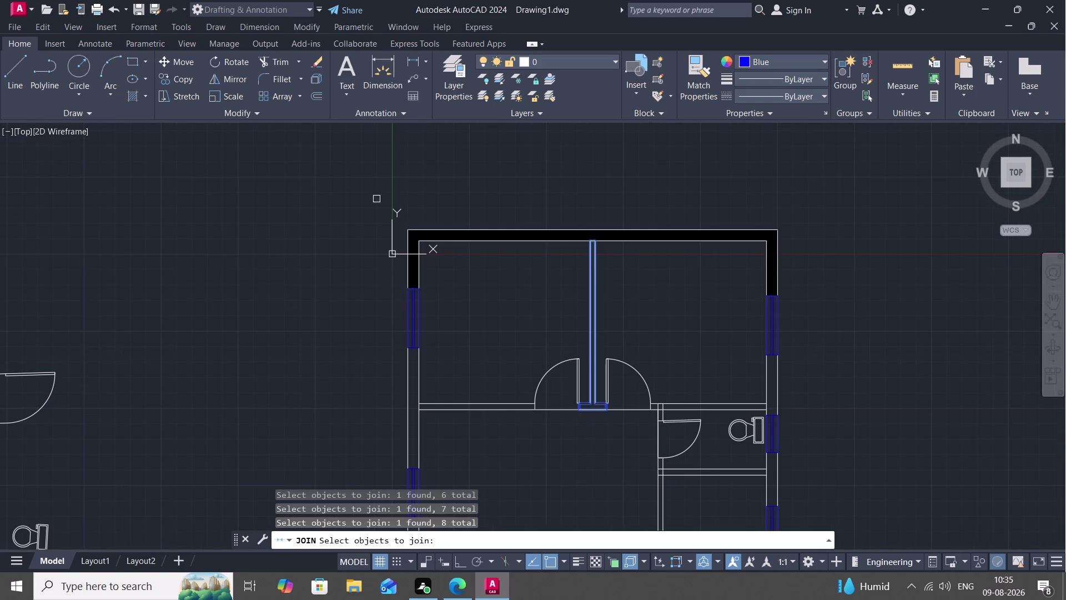
key(Return)
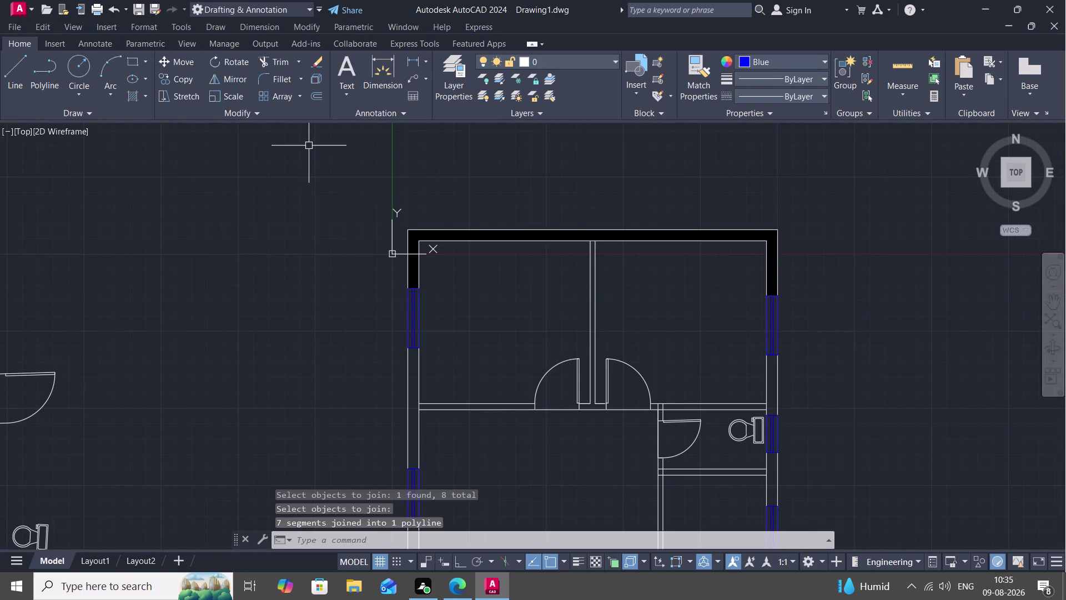
Start HATCH with the SOLID pattern and switch to selecting boundary objects.
key(j)
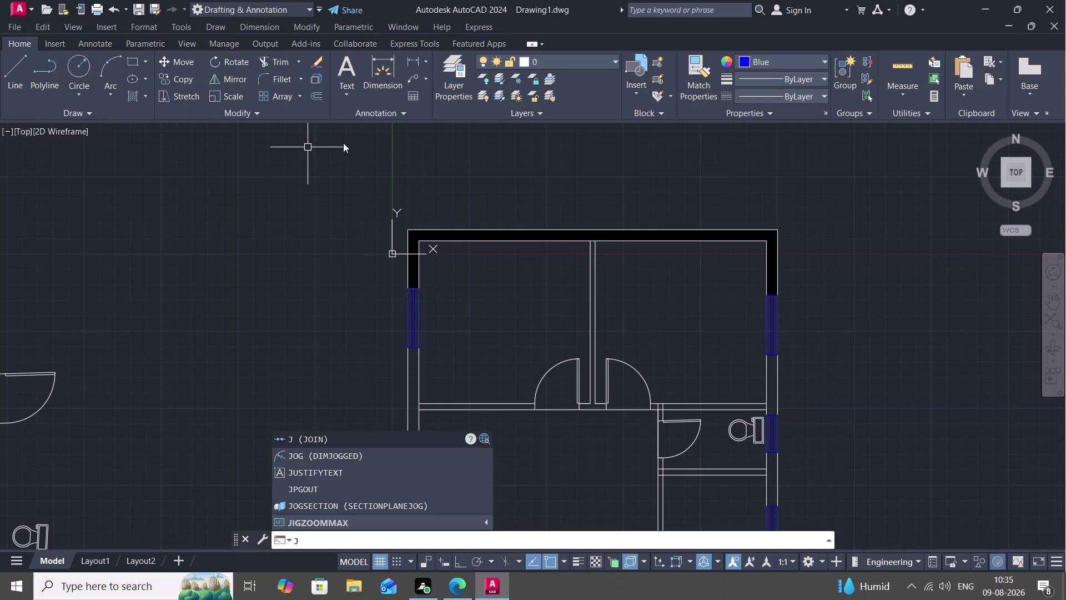
key(BackSpace)
text(H)
key(space)
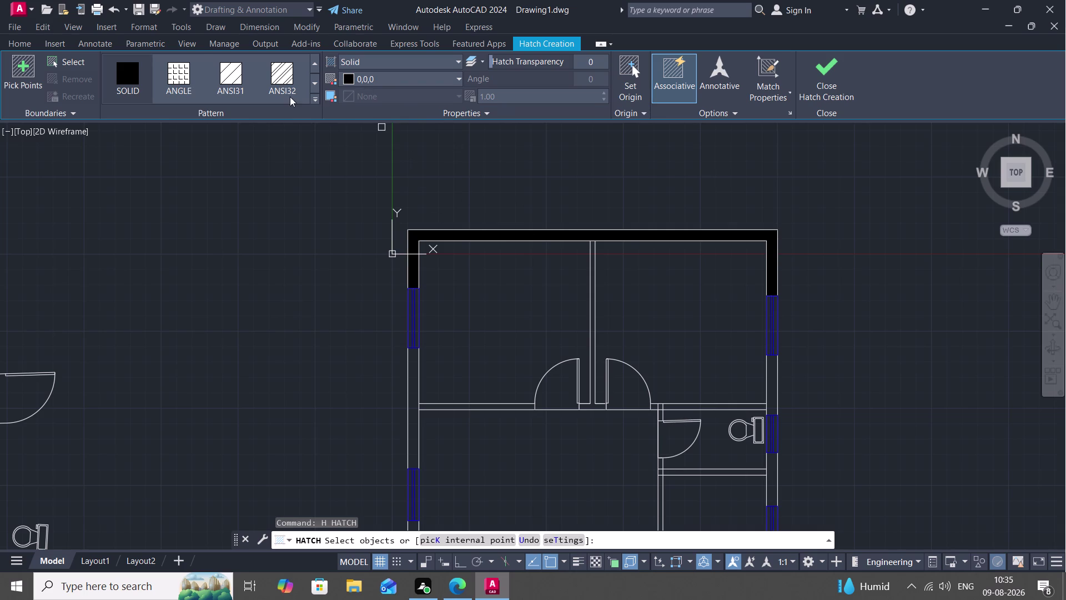
click(119, 90)
Pick the central partition polyline so it fills solid black.
scroll(up, 3)
scroll(down, 3)
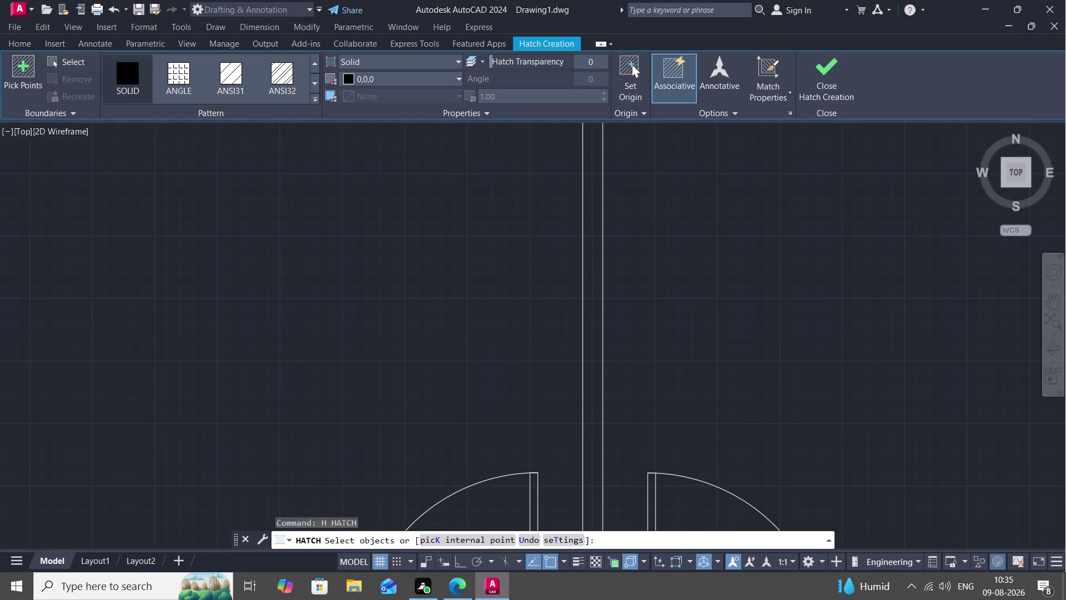
scroll(down, 3)
click(580, 317)
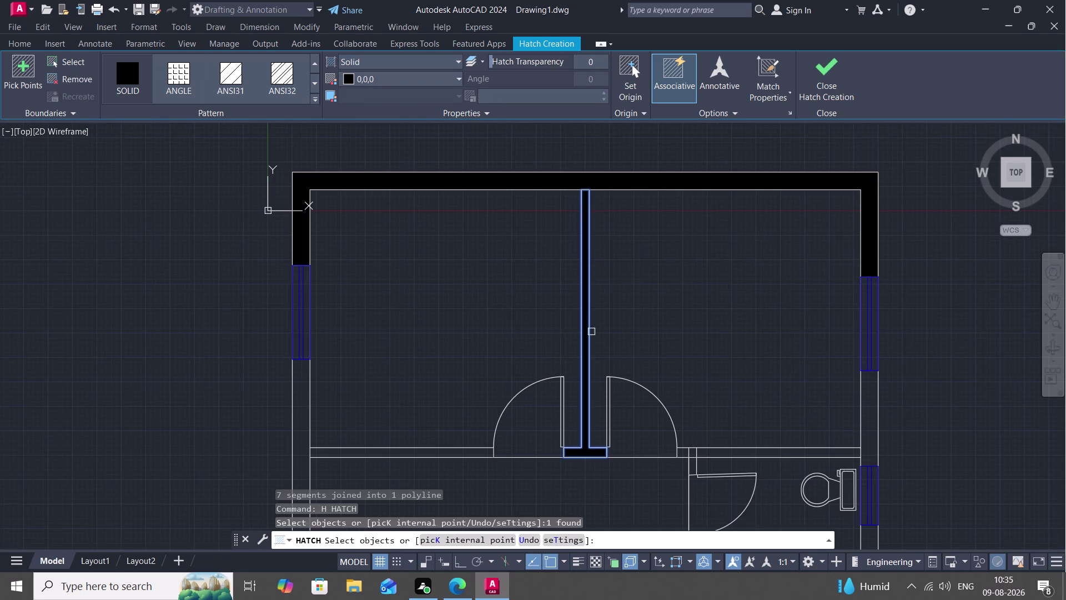
key(Escape)
scroll(down, 3)
middle_drag(514, 321, 641, 307)
scroll(up, 3)
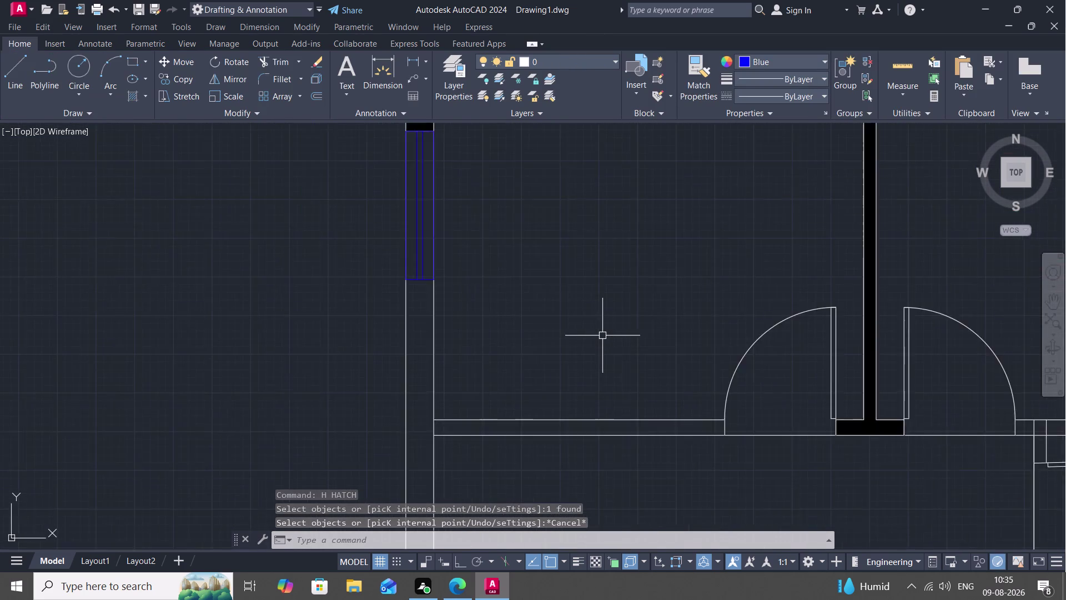
scroll(up, 3)
middle_drag(602, 334, 609, 314)
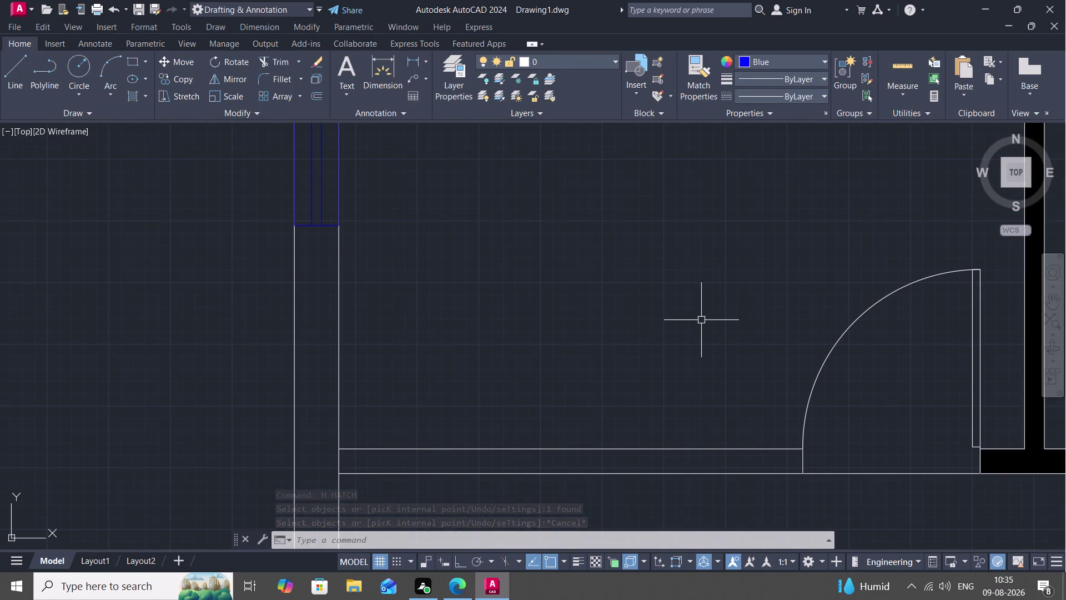
Start joining the inner and outer wall lines, then cancel the join.
key(j)
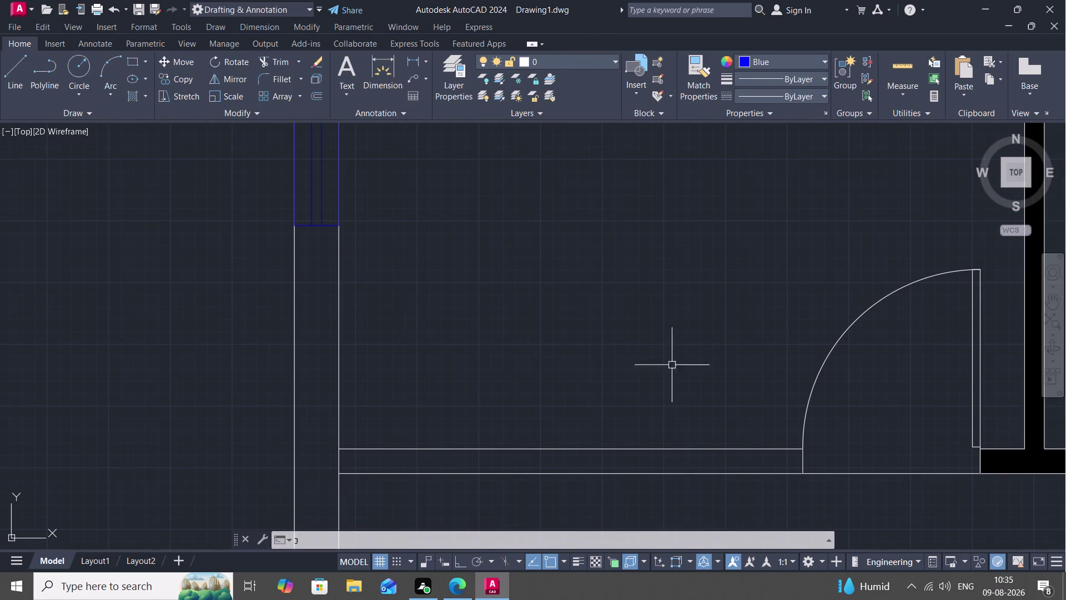
key(space)
click(641, 447)
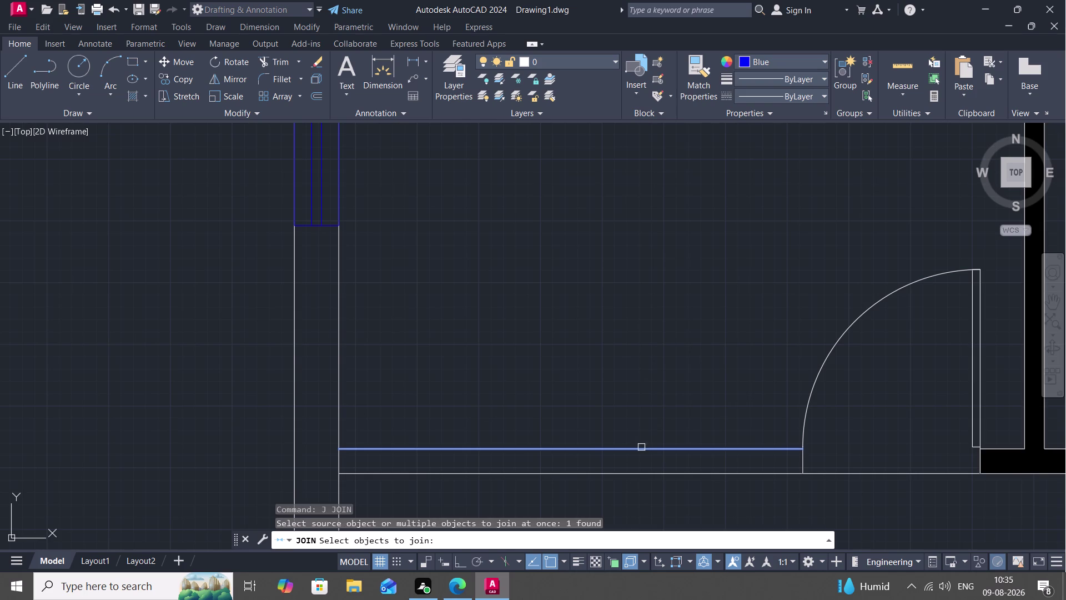
click(647, 472)
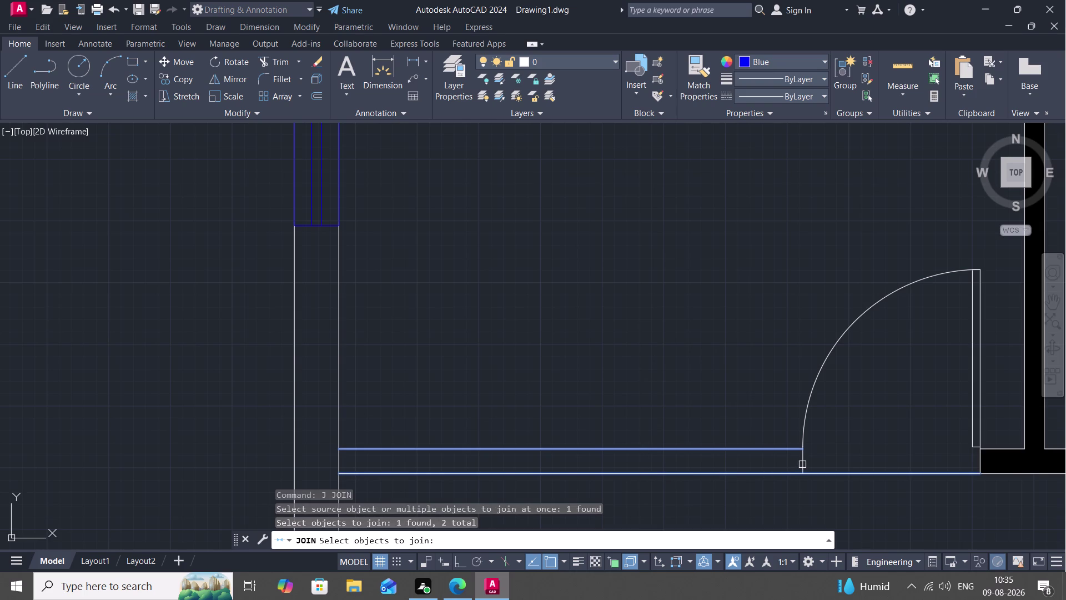
key(Escape)
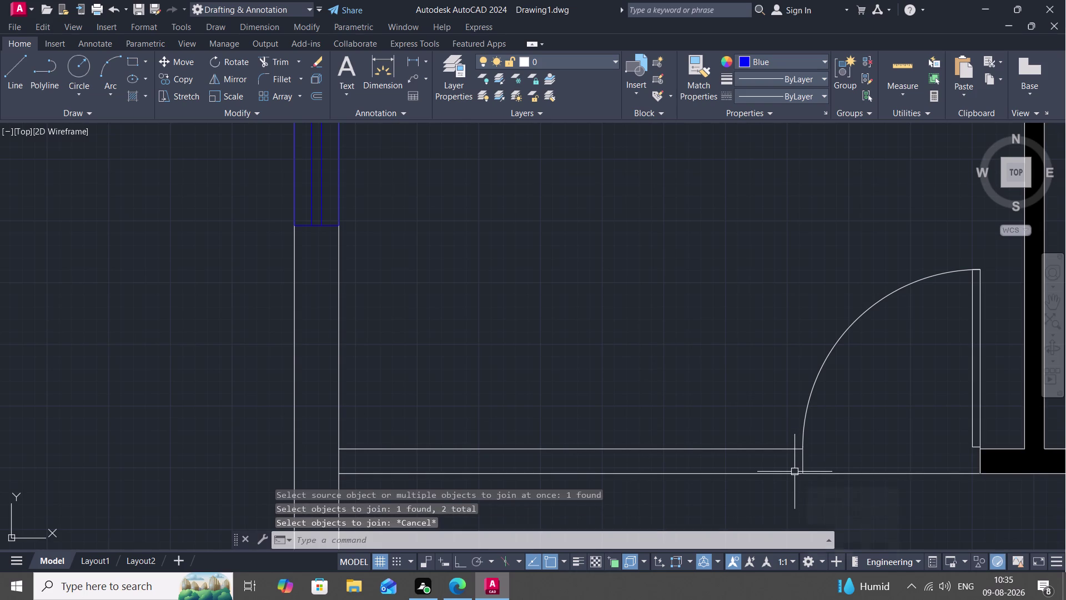
Break the outer wall line at a point beside the door jamb using BREAKATPOINT.
key(b)
text(RE)
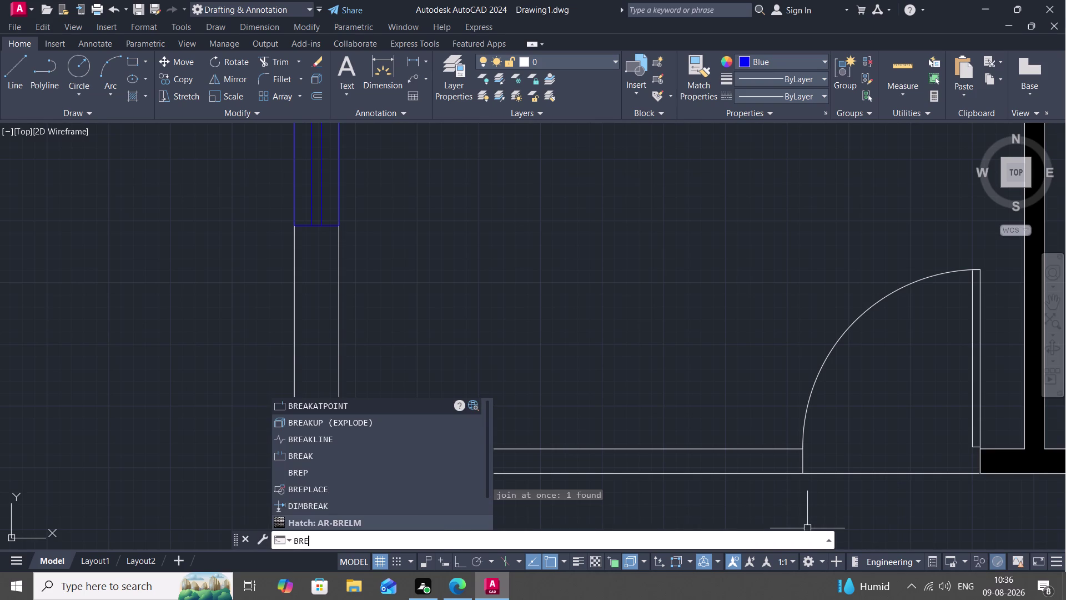
key(space)
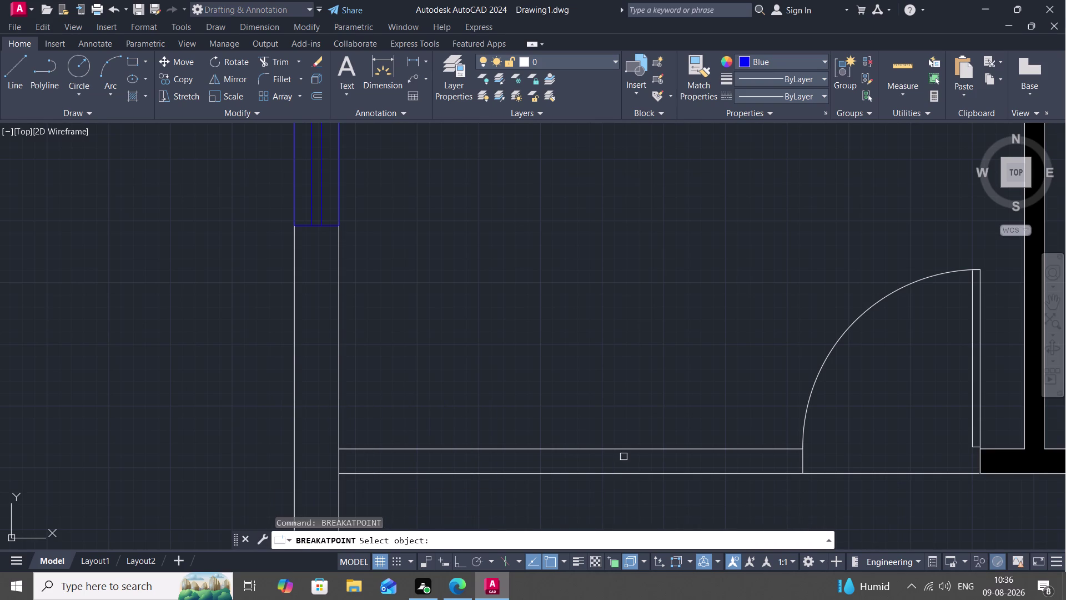
click(626, 447)
key(space)
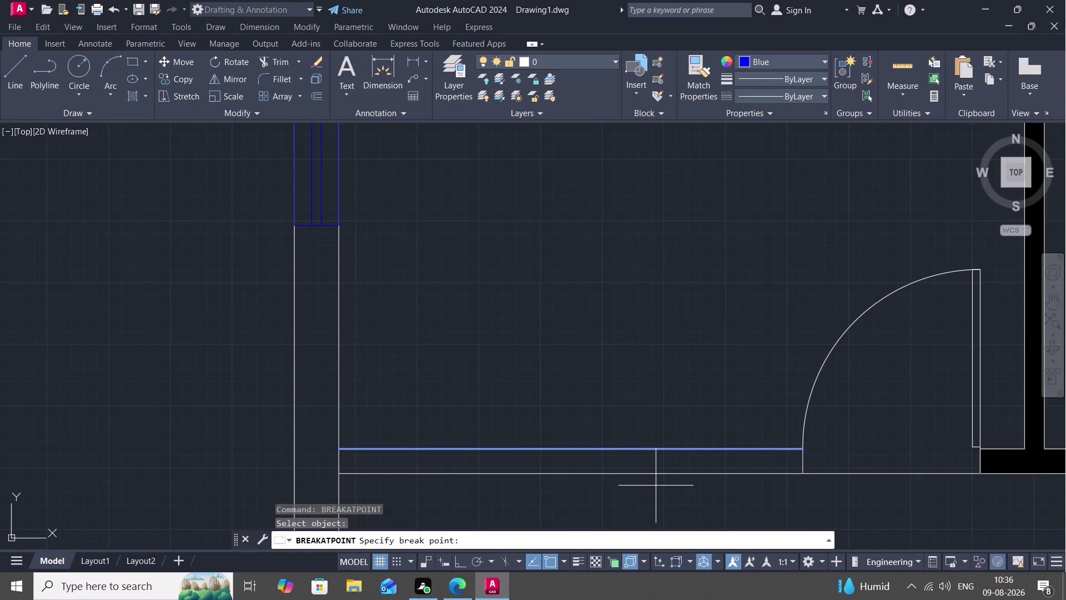
key(Escape)
key(space)
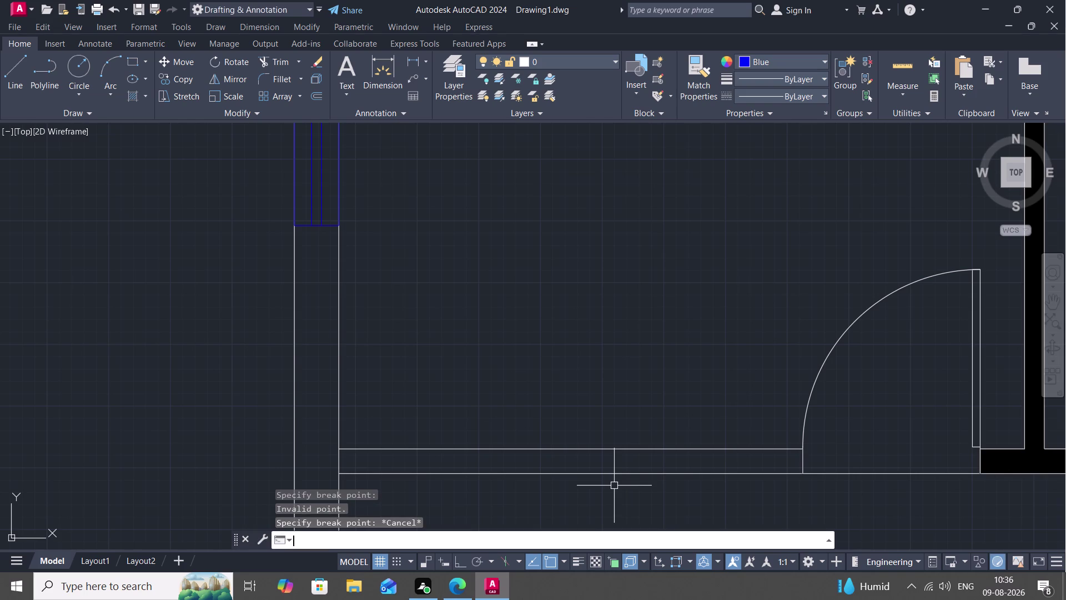
click(612, 474)
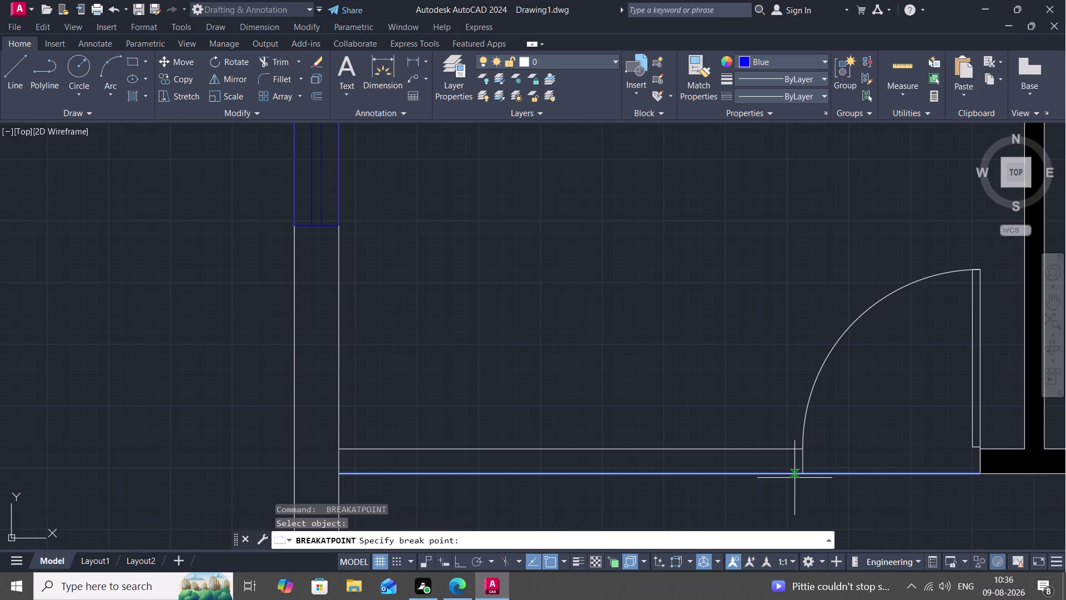
click(801, 473)
key(Escape)
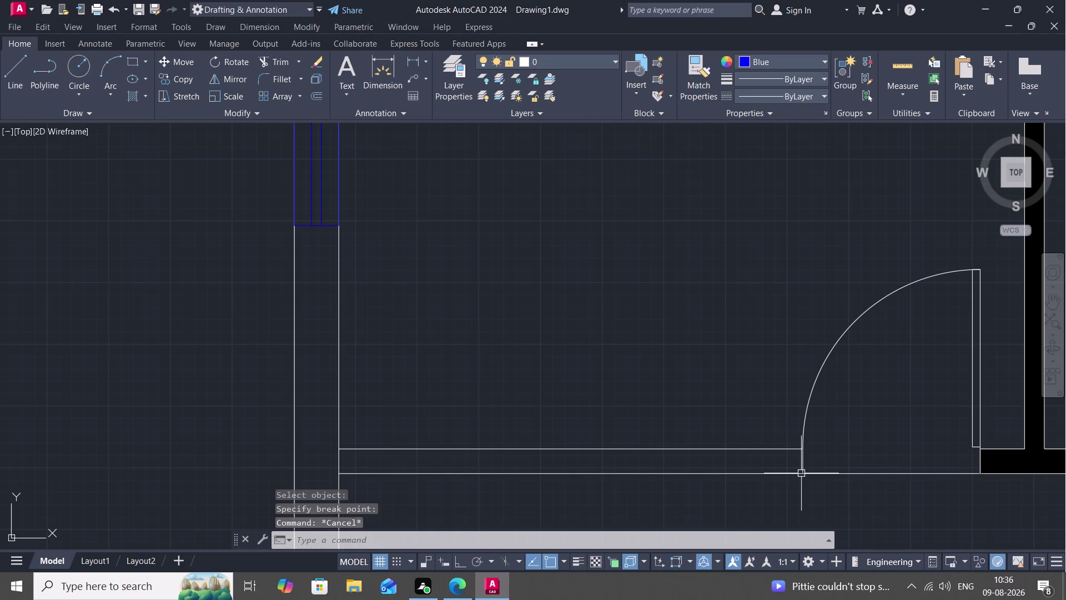
Break the vertical wall line at the lower-left wall corner.
key(space)
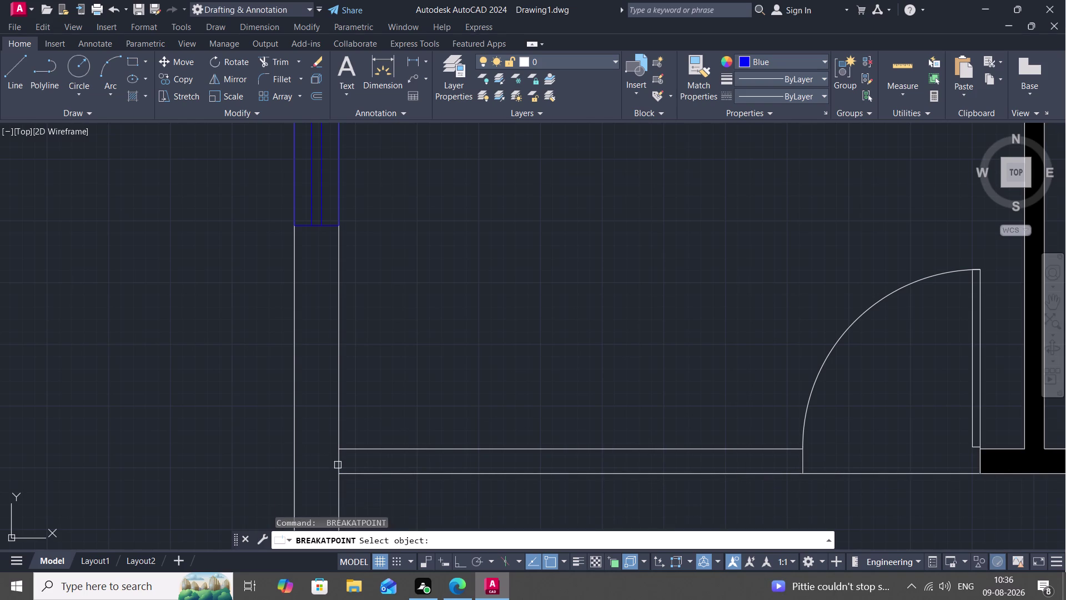
click(340, 464)
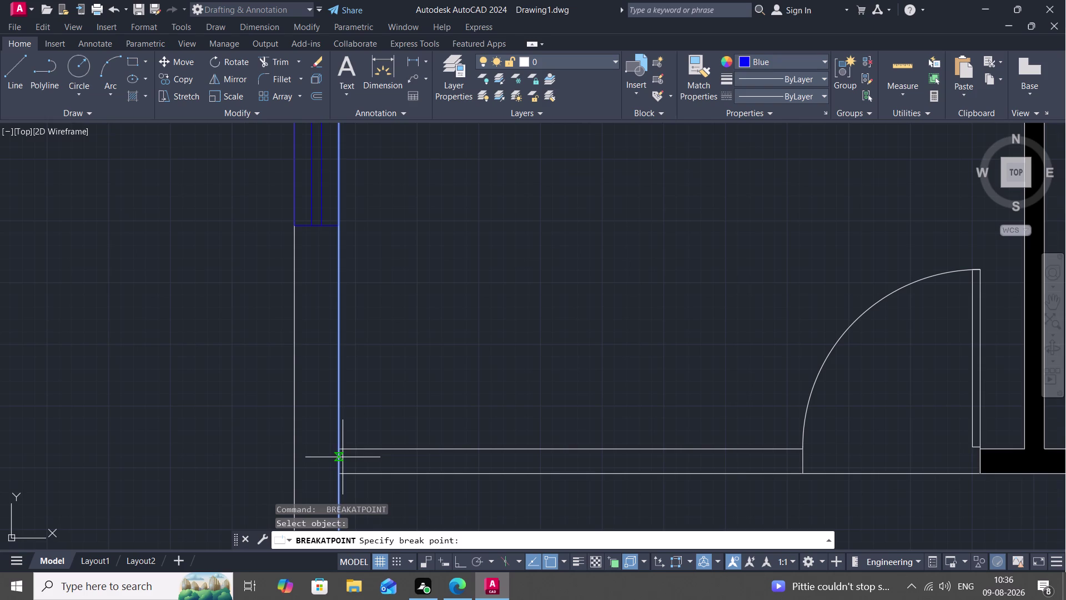
middle_drag(340, 449, 357, 443)
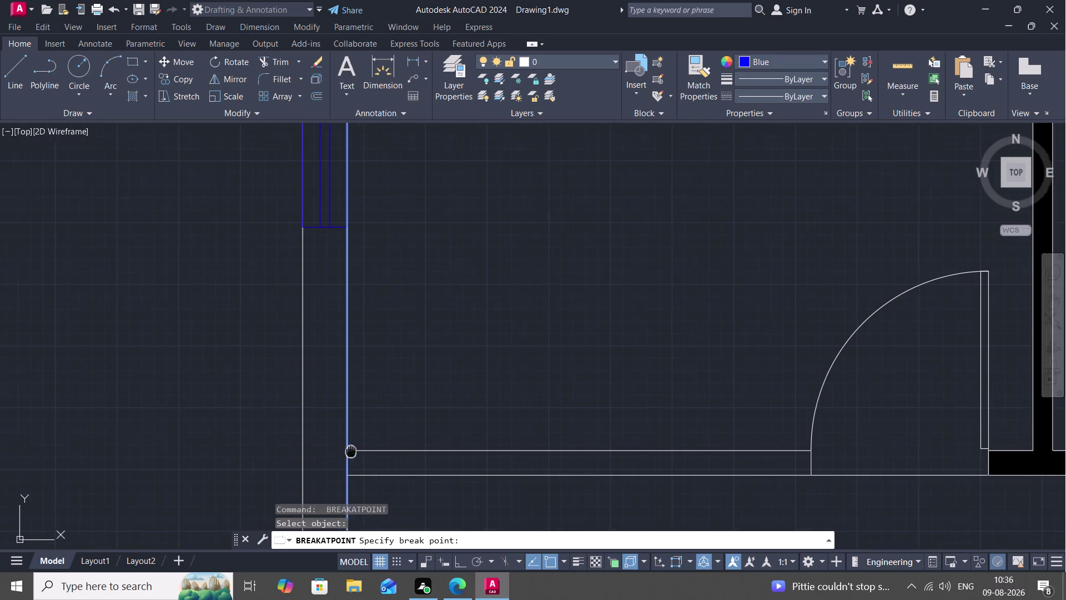
middle_drag(357, 444, 379, 410)
scroll(up, 3)
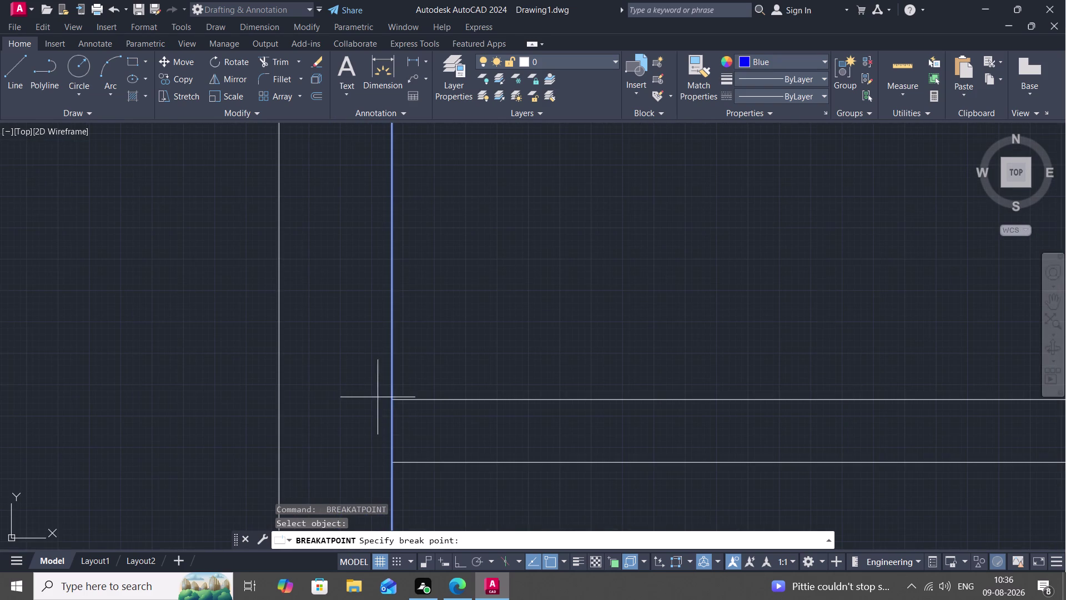
click(389, 399)
key(space)
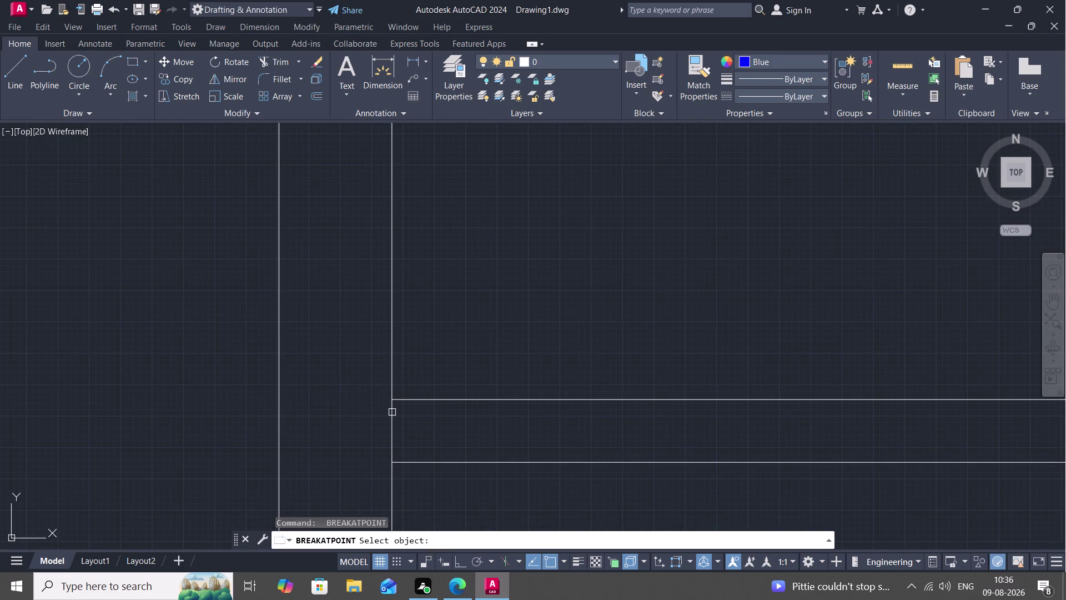
click(392, 412)
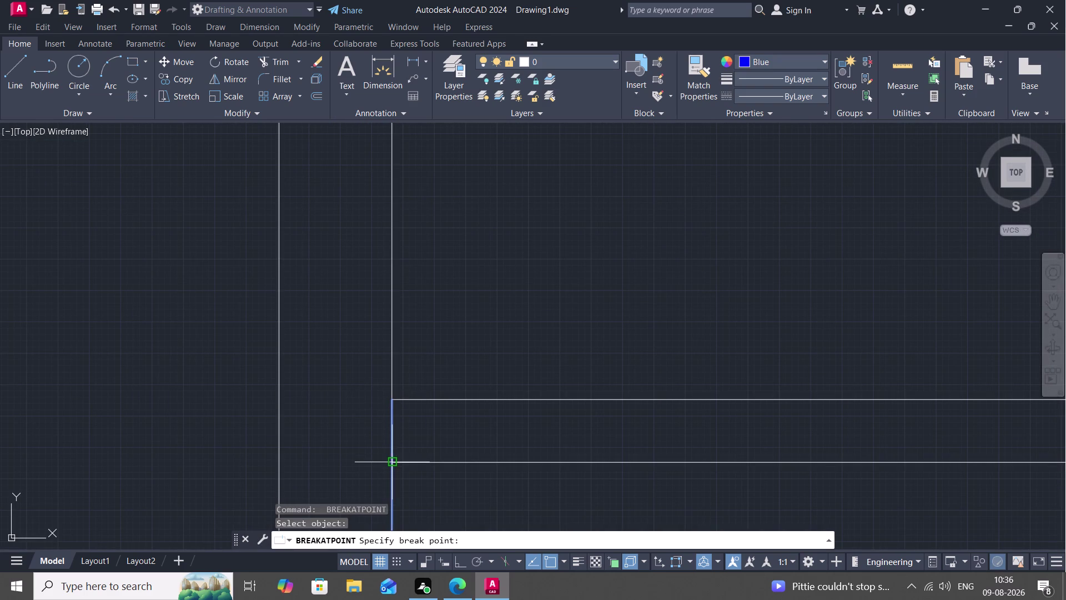
click(393, 463)
Break the last-drawn door-jamb line where it meets the lower wall line.
key(space)
scroll(down, 3)
scroll(down, 3)
middle_drag(730, 487, 522, 488)
text(L)
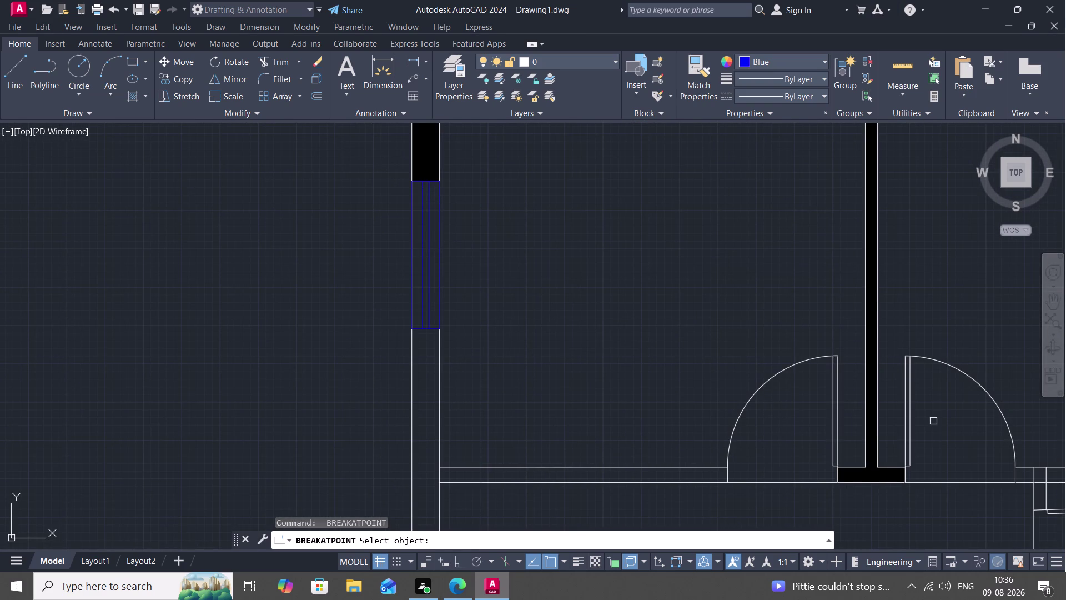
key(space)
scroll(up, 3)
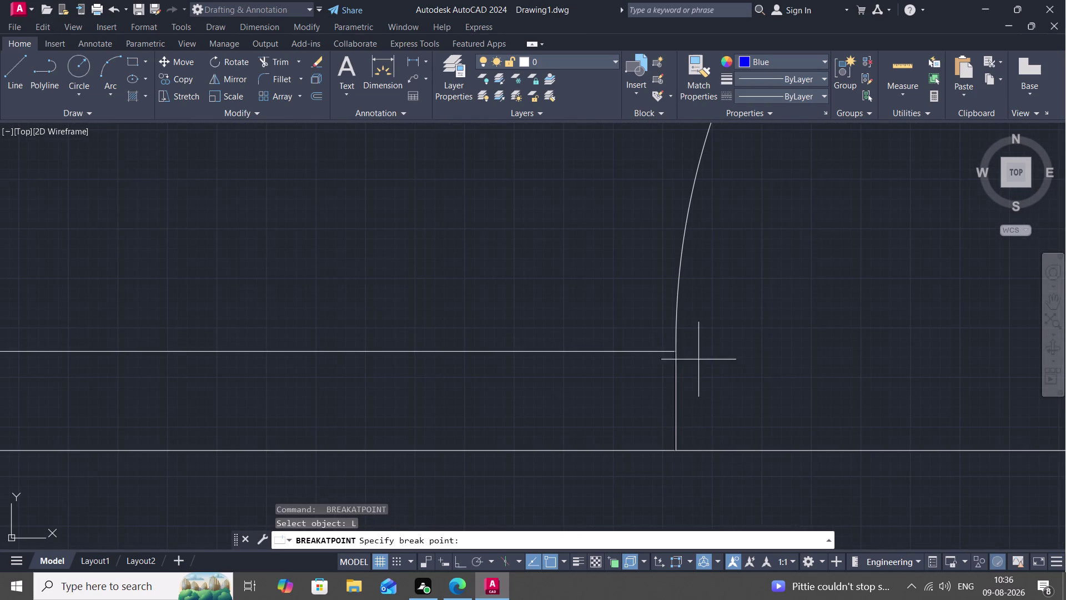
click(675, 349)
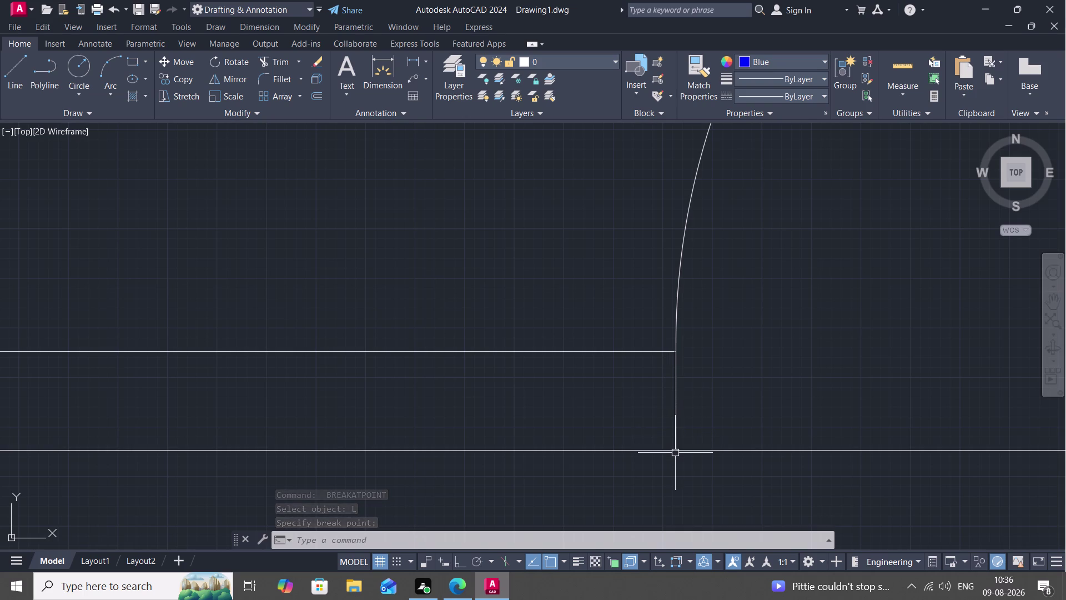
scroll(up, 3)
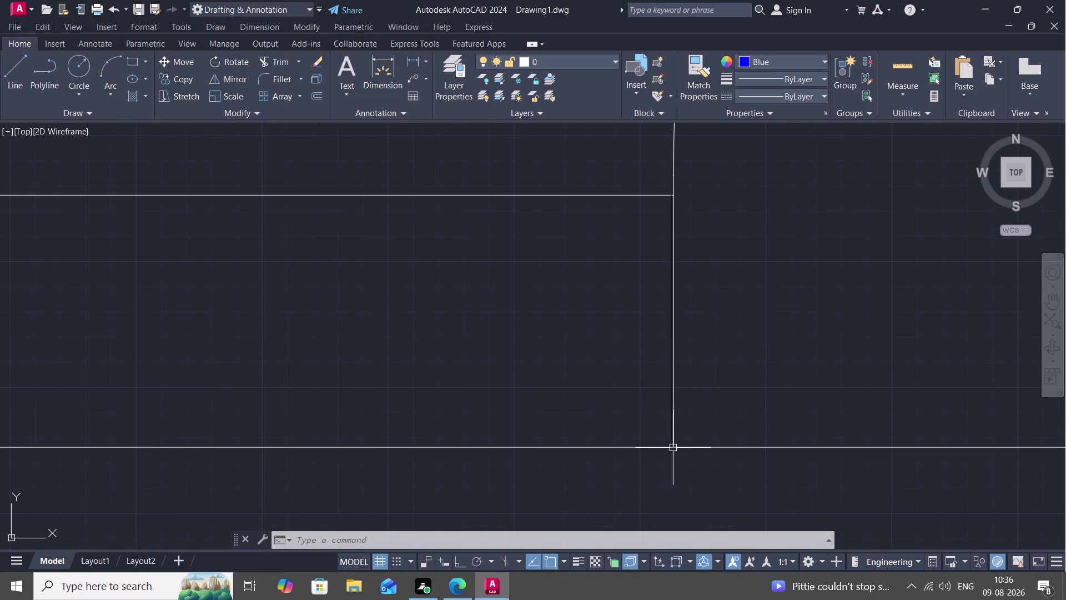
click(670, 447)
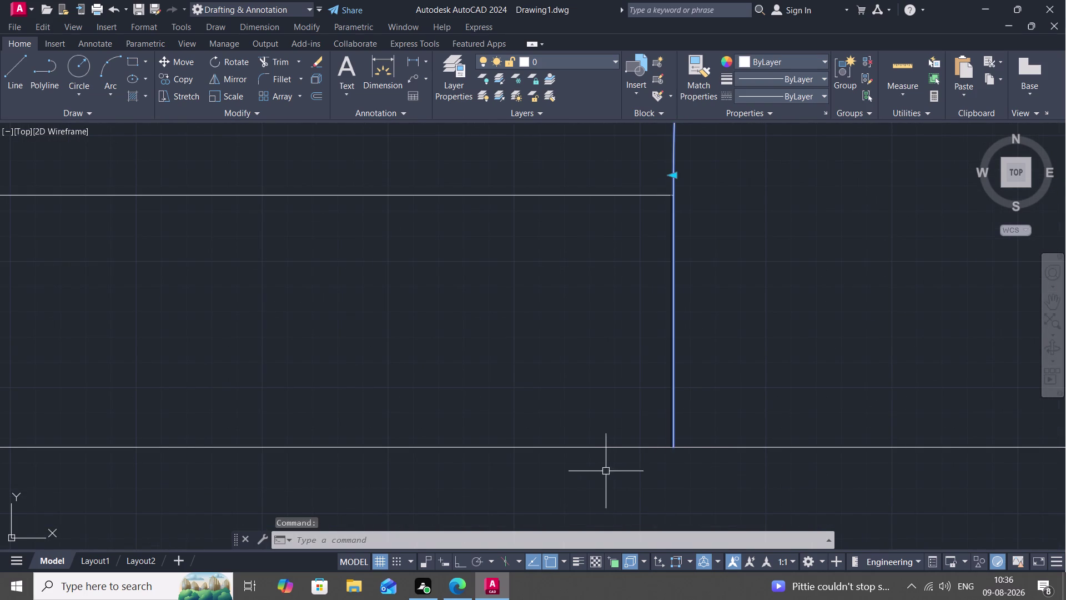
key(Escape)
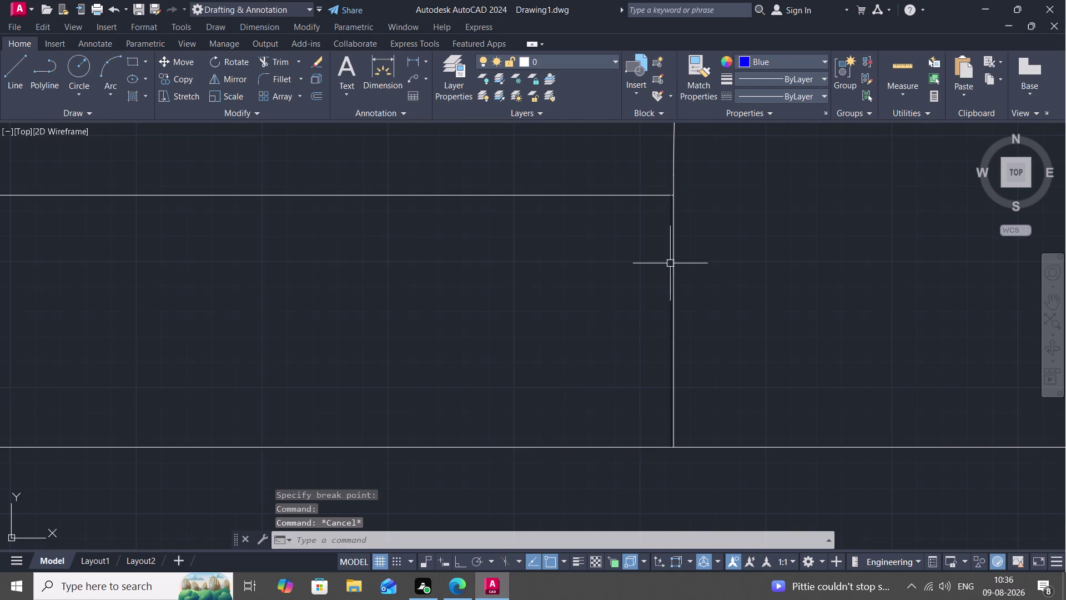
Select the vertical wall line and bring the wall junction into view.
click(671, 264)
scroll(up, 3)
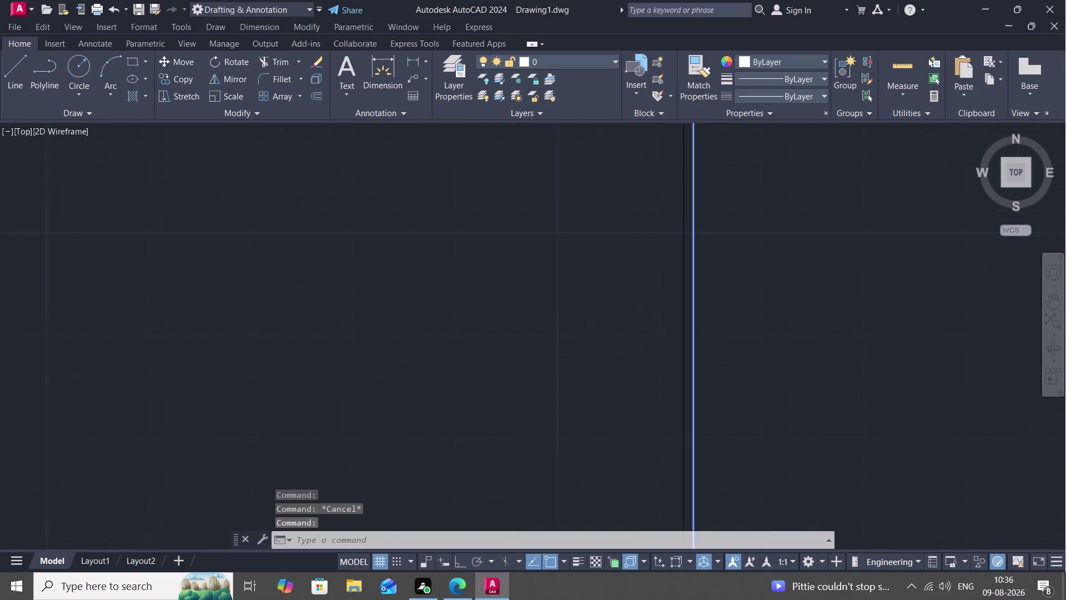
key(Escape)
click(691, 277)
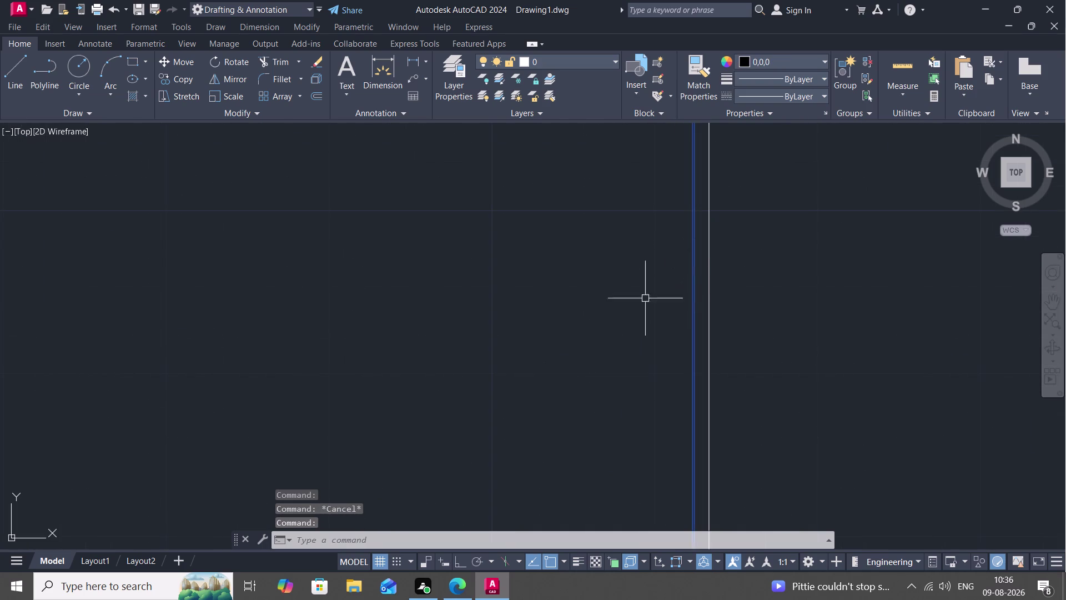
scroll(down, 3)
middle_drag(598, 302, 744, 247)
scroll(down, 3)
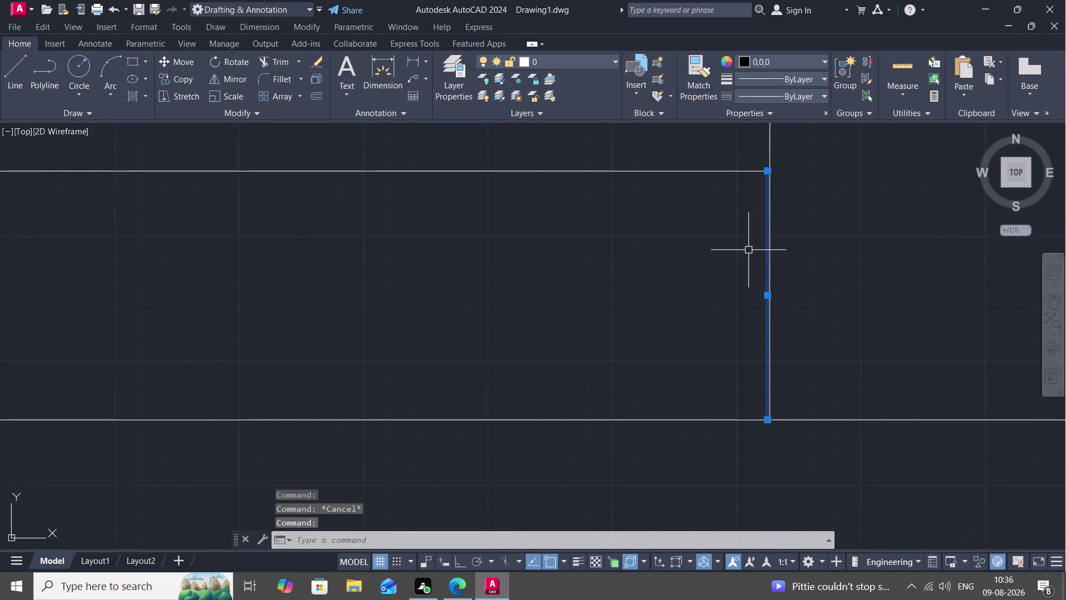
Try joining two nearby lines onto the selected vertical wall line.
key(l)
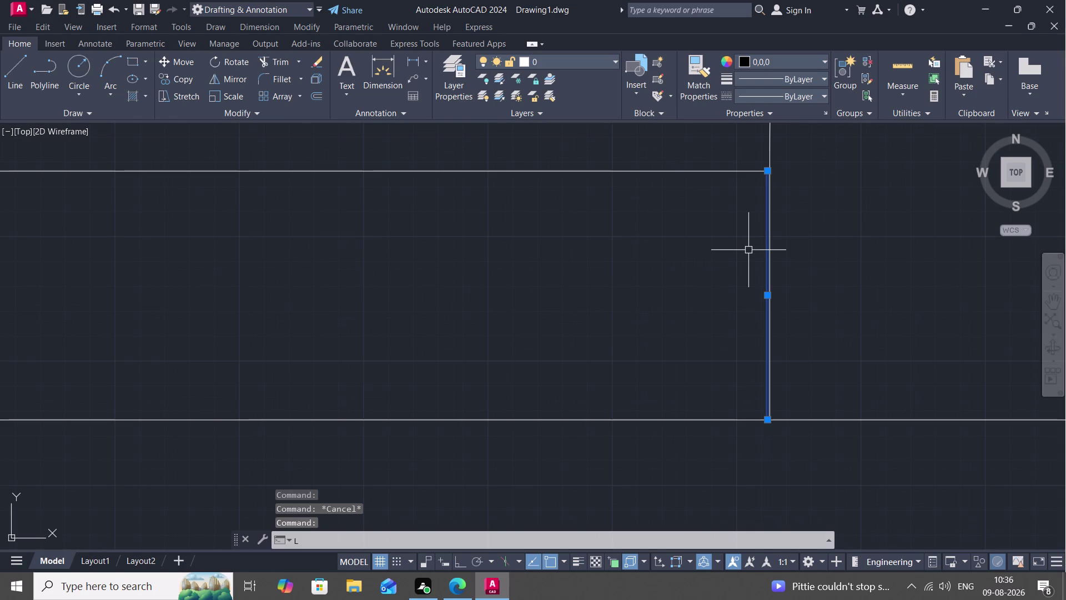
key(BackSpace)
text(J)
key(space)
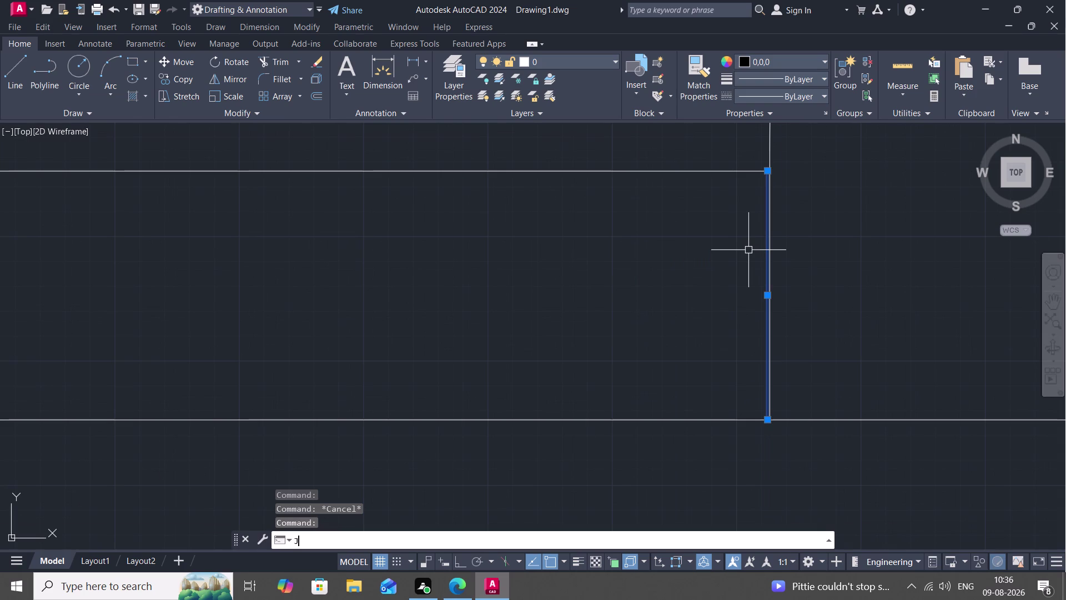
click(720, 169)
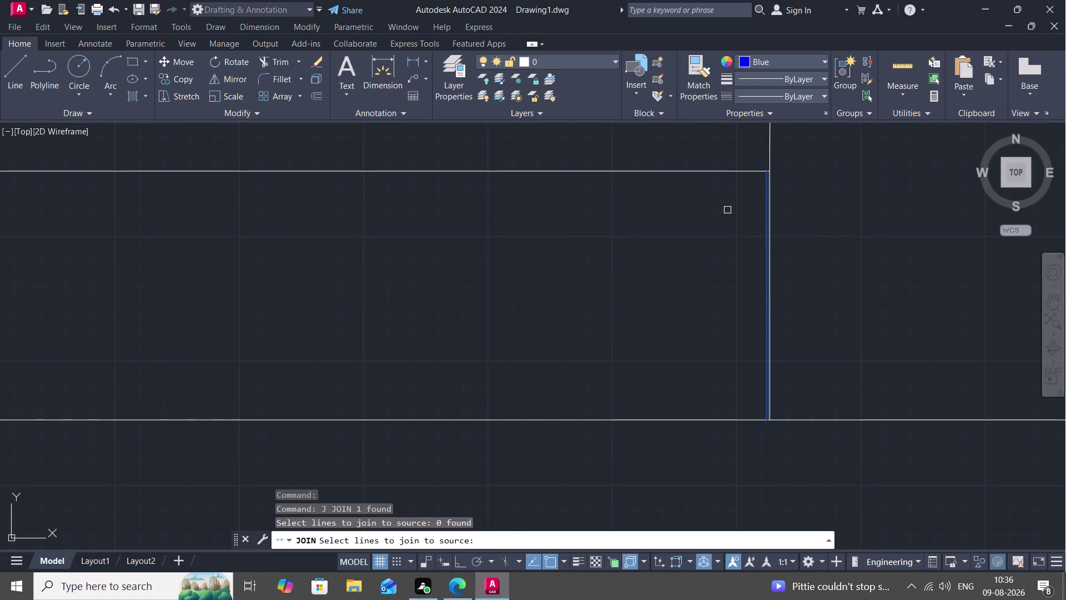
click(720, 173)
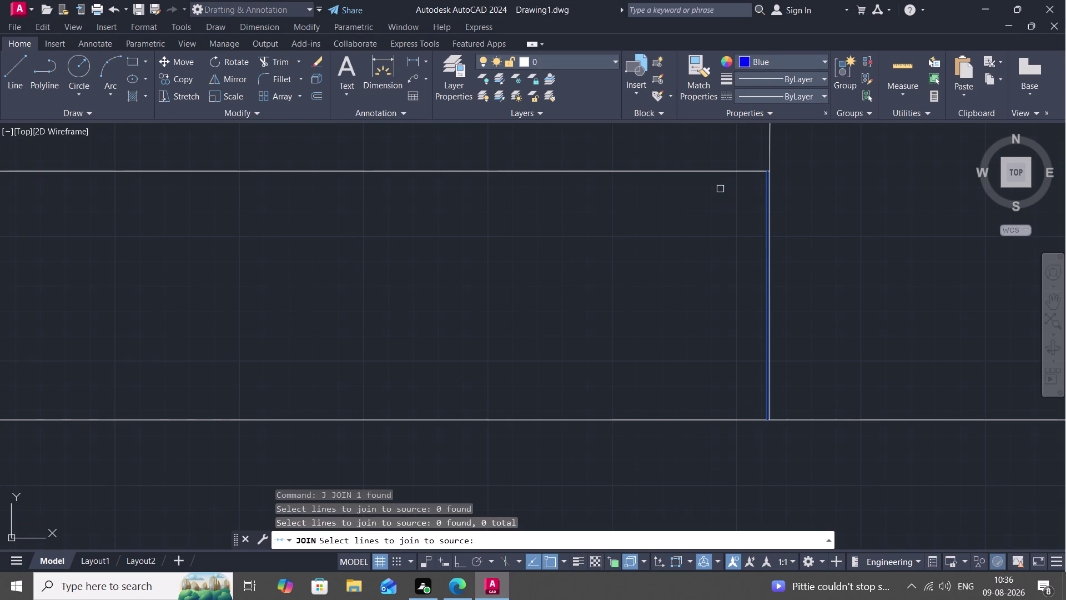
key(space)
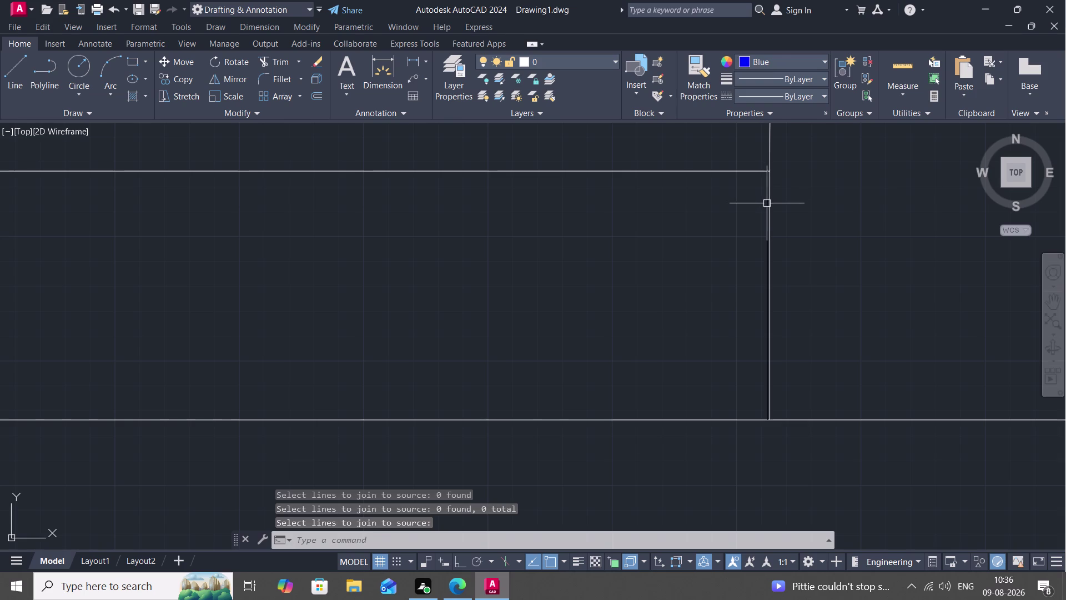
Retry the join from the right wall line, picking two upper lines.
click(767, 204)
scroll(up, 3)
key(space)
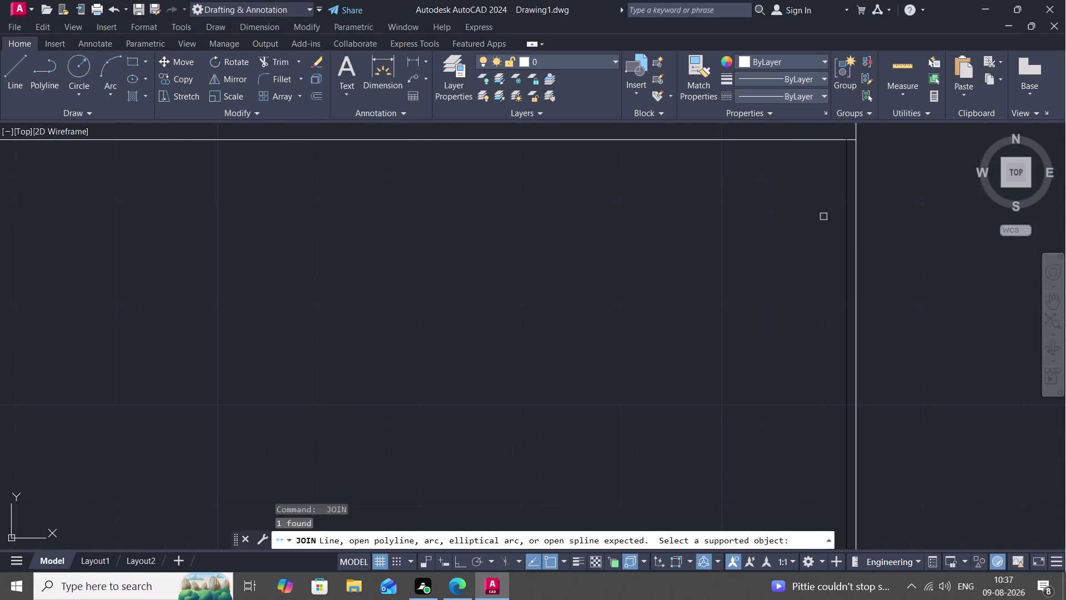
click(846, 242)
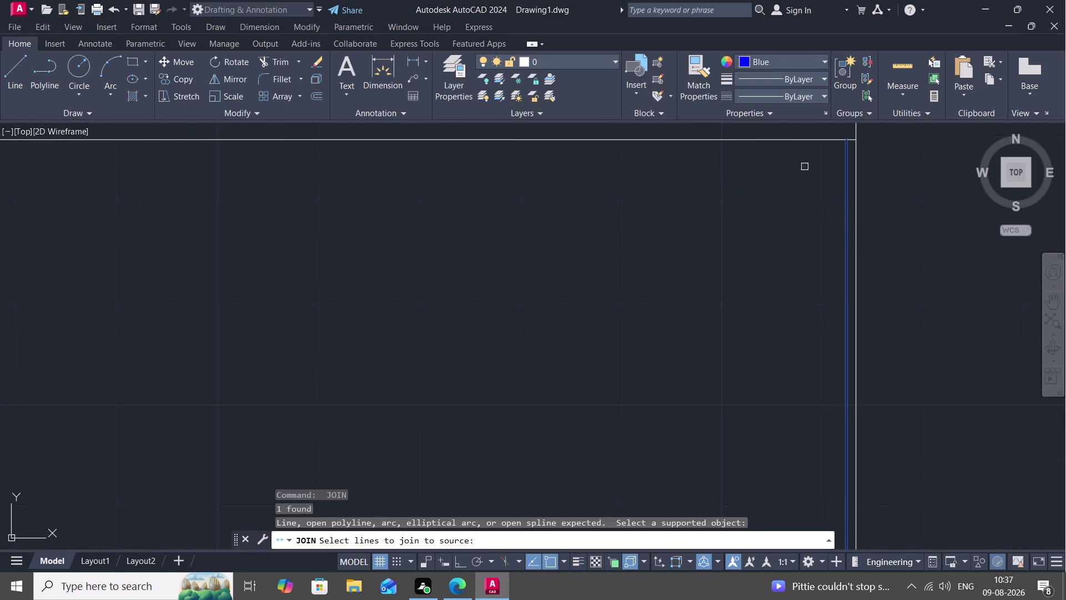
click(790, 141)
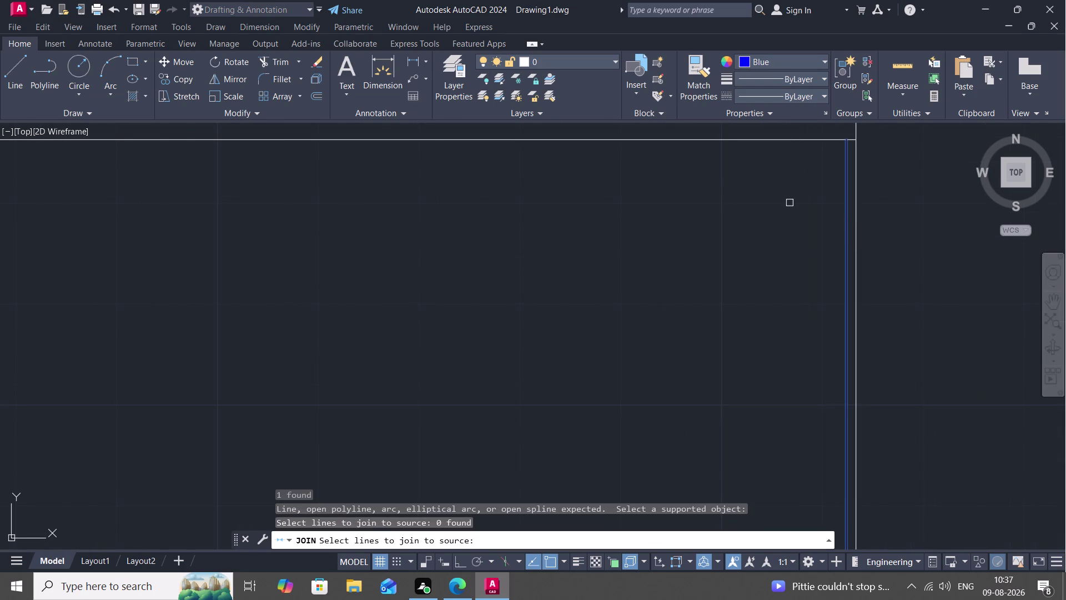
scroll(down, 3)
click(782, 162)
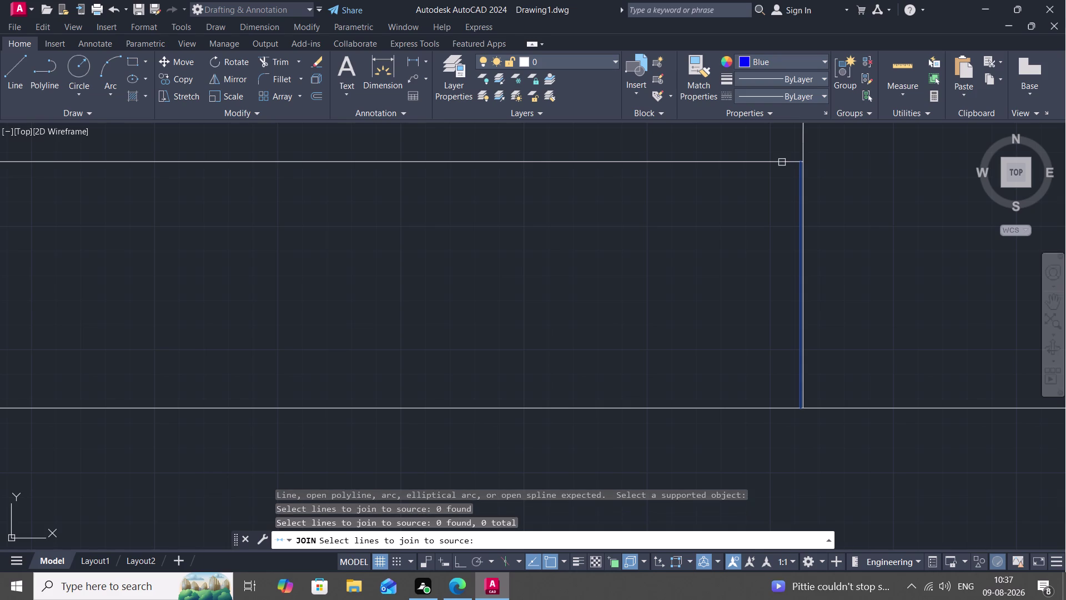
Pick wall edges at both ends of the wall, then end the failed join.
click(778, 407)
scroll(up, 3)
scroll(down, 3)
scroll(down, 3)
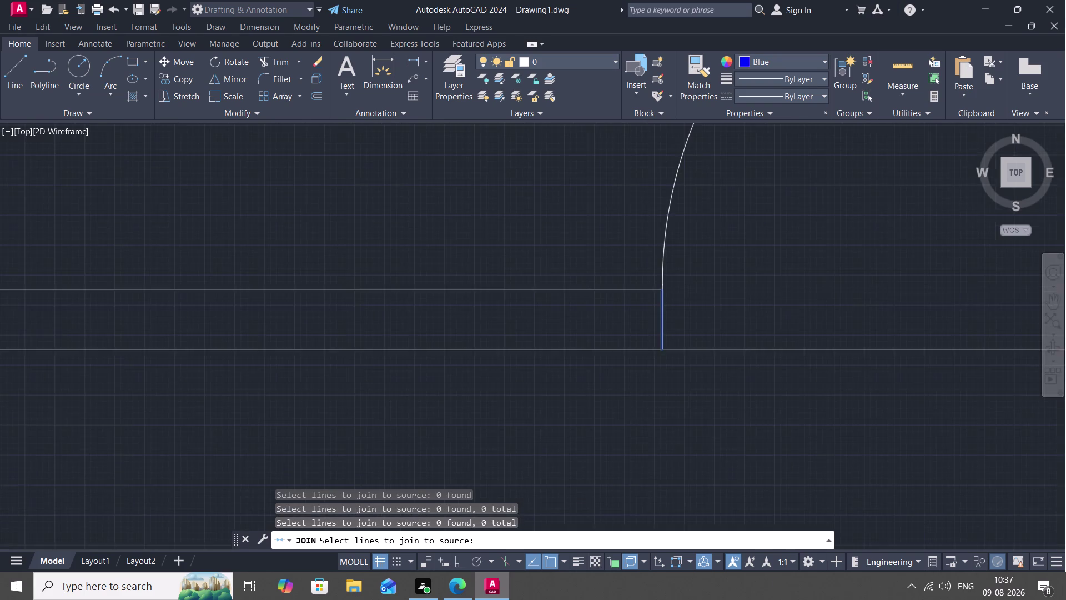
middle_drag(593, 314, 1065, 327)
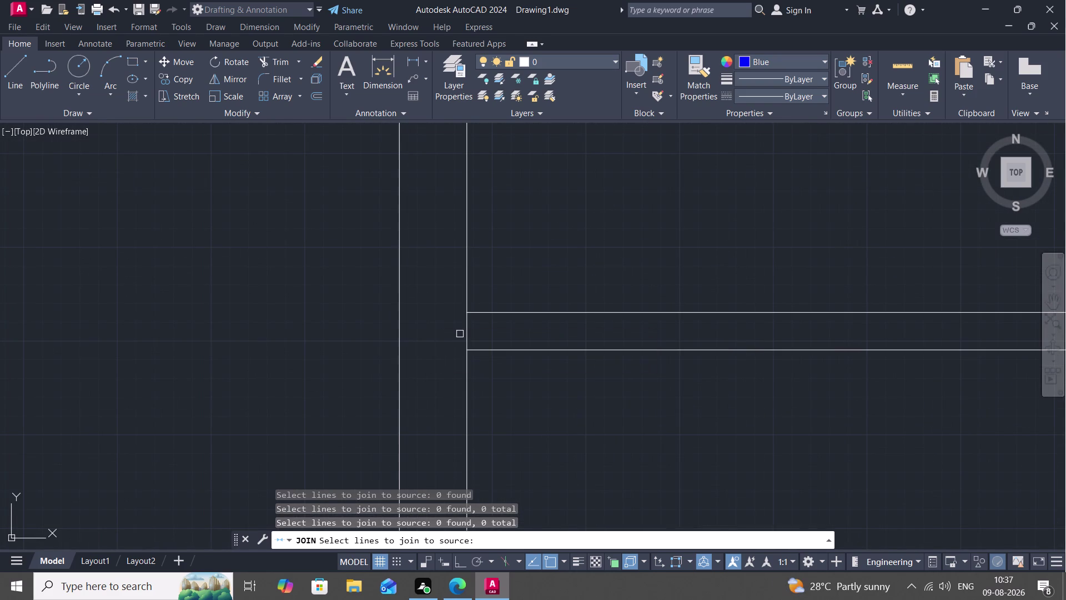
scroll(down, 3)
scroll(up, 3)
click(463, 330)
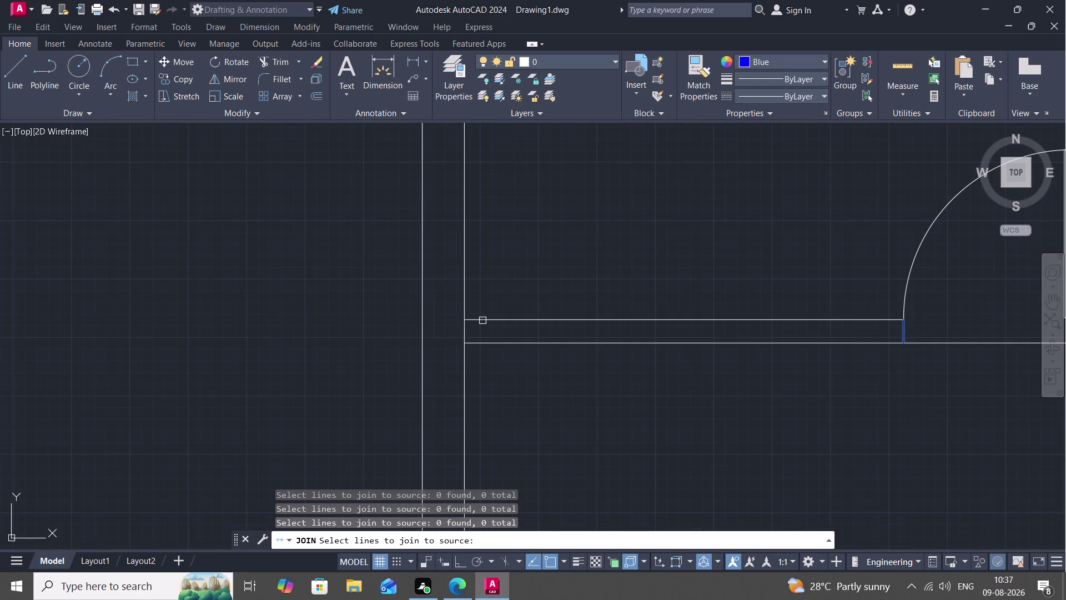
key(space)
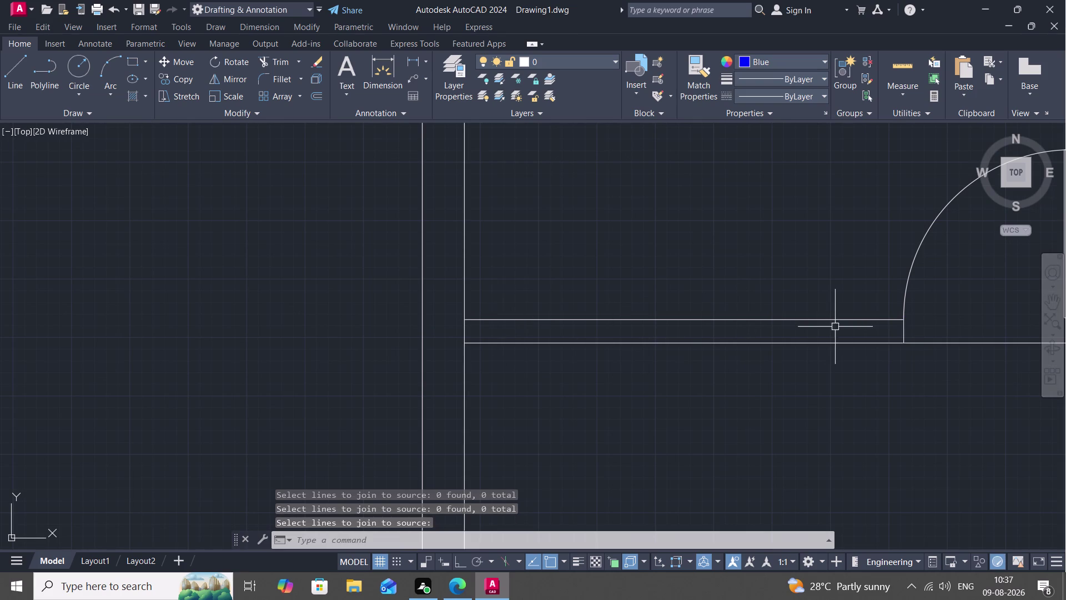
Pan to the wall's end and select the stray vertical line there.
scroll(down, 3)
scroll(up, 3)
middle_drag(903, 324, 696, 375)
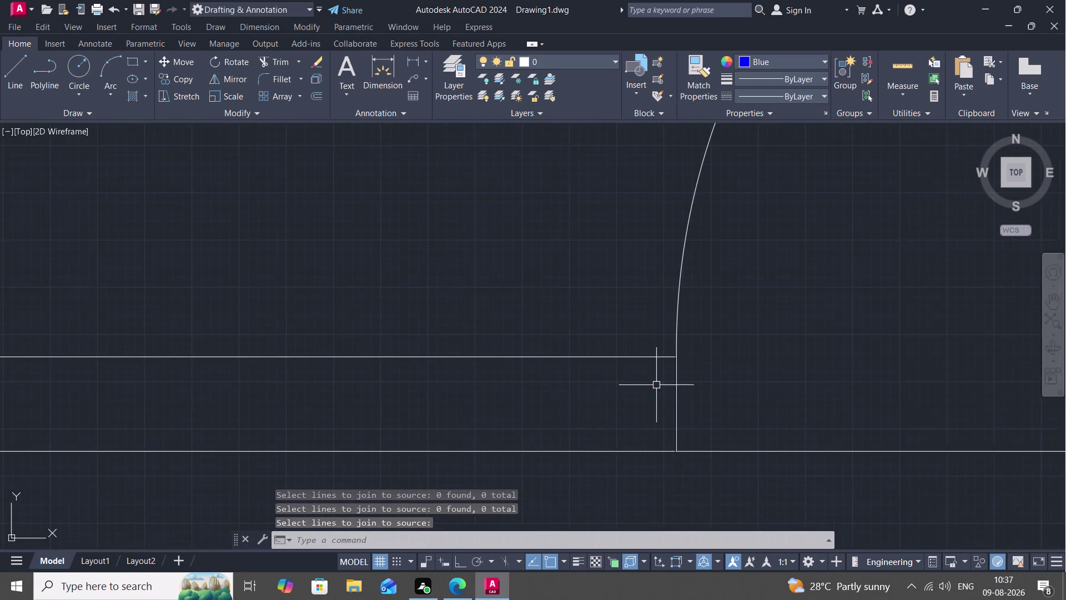
scroll(up, 3)
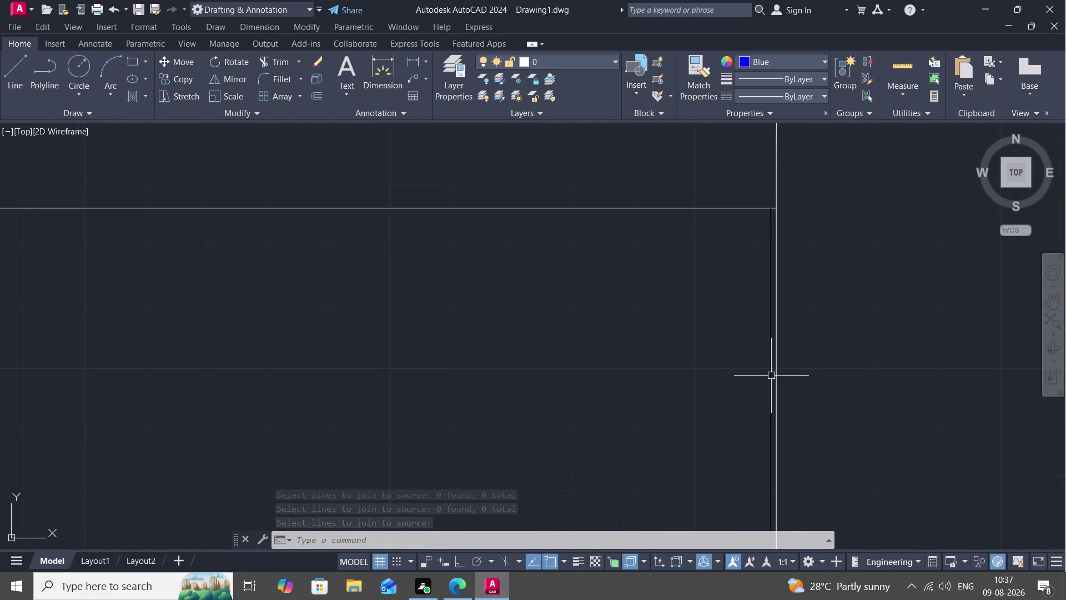
click(771, 375)
Delete the stray line and draw a short line from the upper to the lower wall edge.
key(Delete)
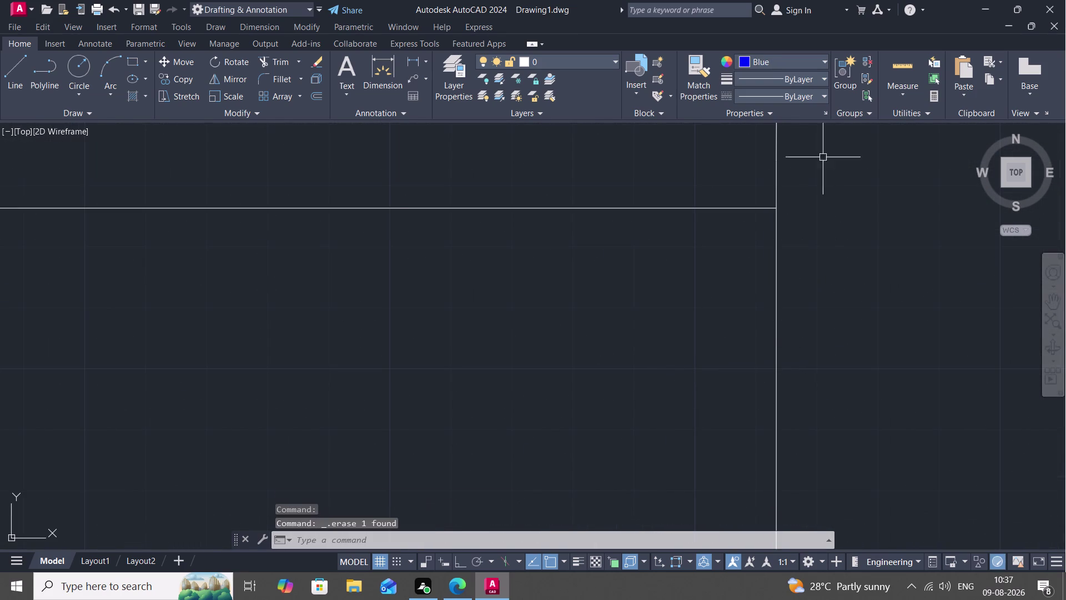
key(l)
key(space)
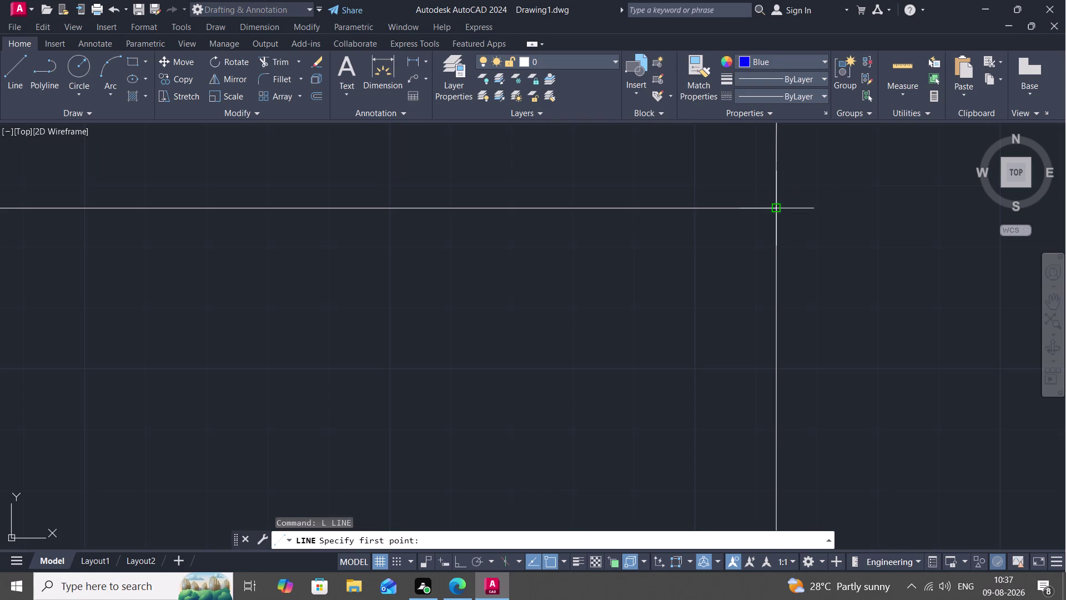
click(770, 206)
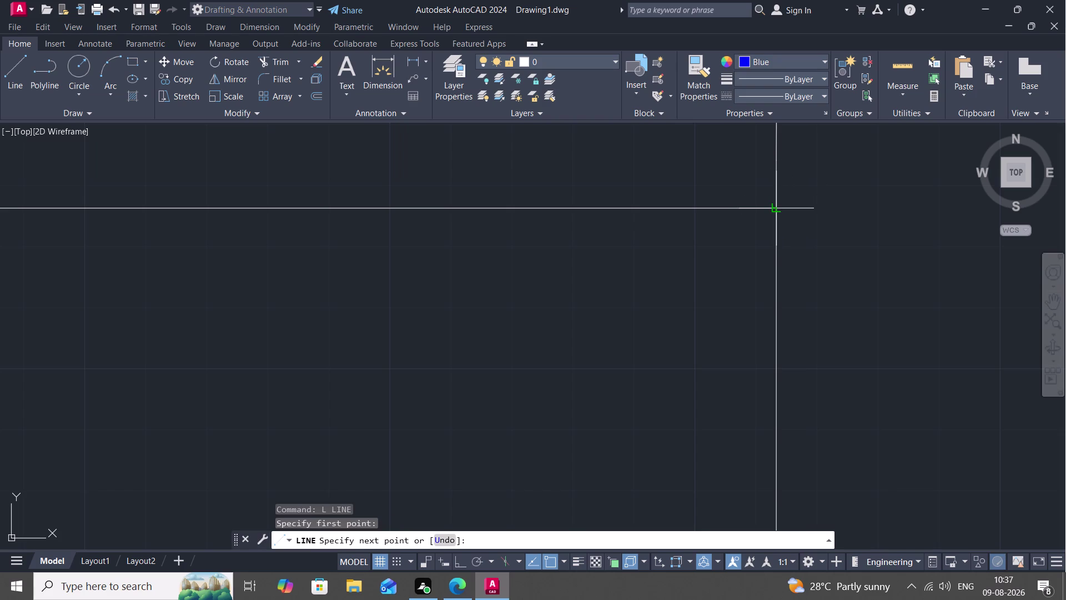
click(775, 209)
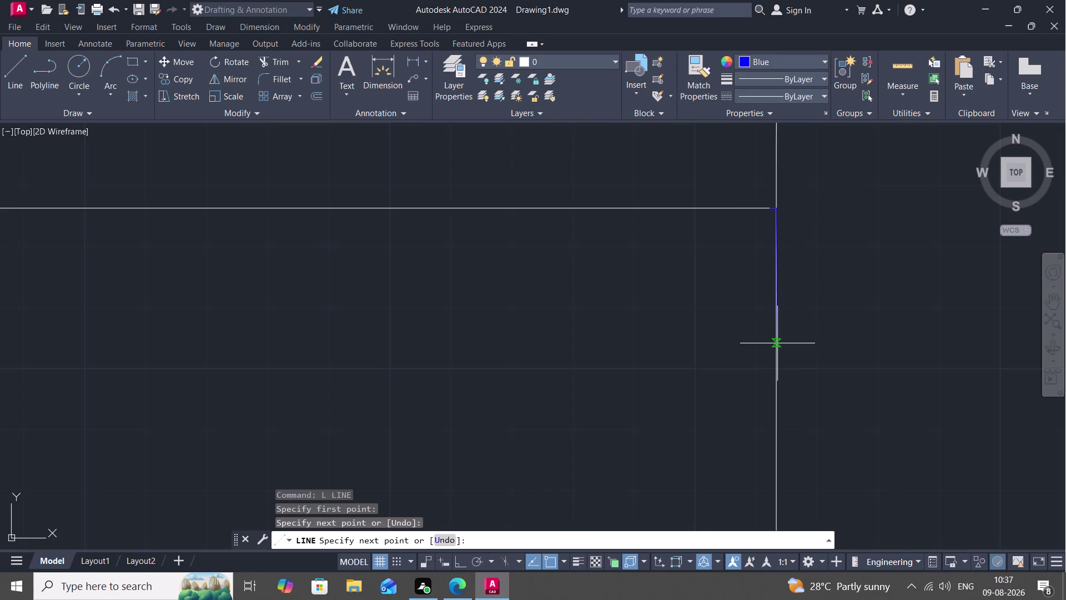
middle_drag(782, 361, 760, 196)
scroll(down, 3)
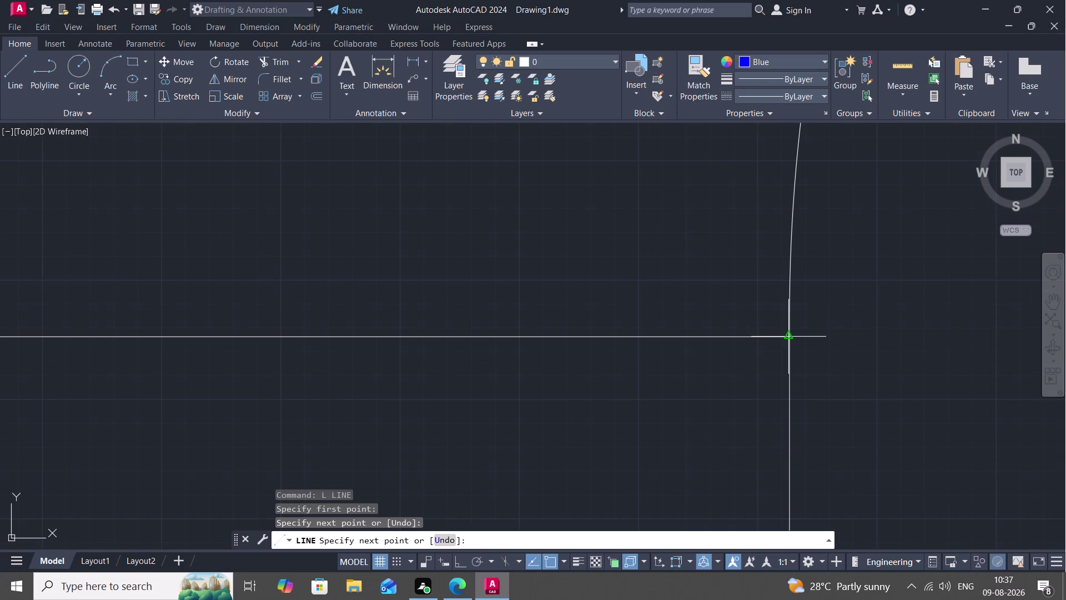
scroll(down, 3)
scroll(down, 3)
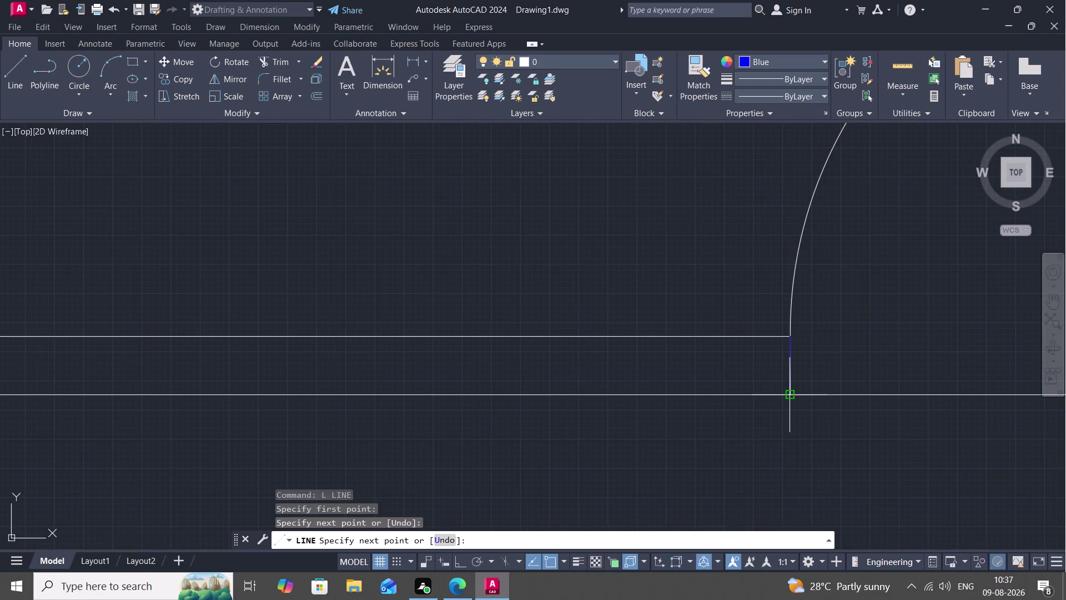
click(791, 392)
key(Escape)
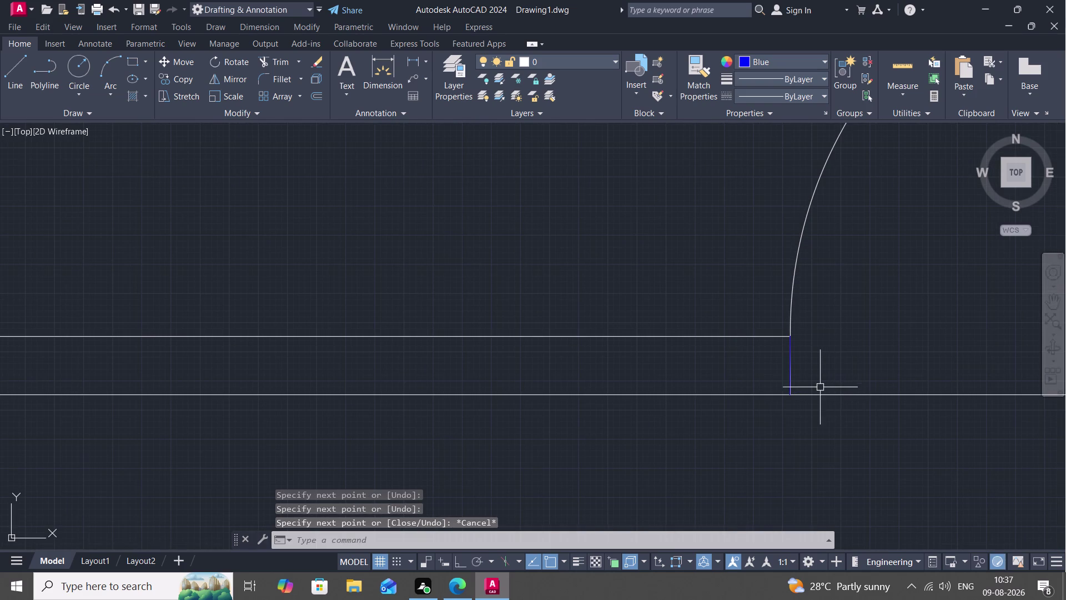
Start JOIN with the upper wall edge as the source.
key(j)
key(space)
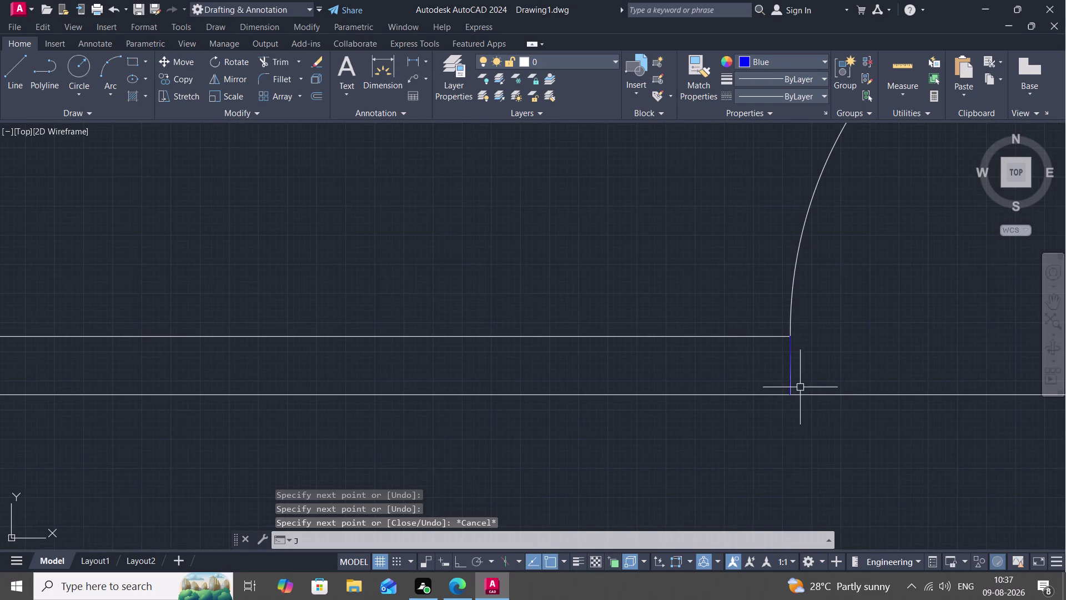
click(756, 338)
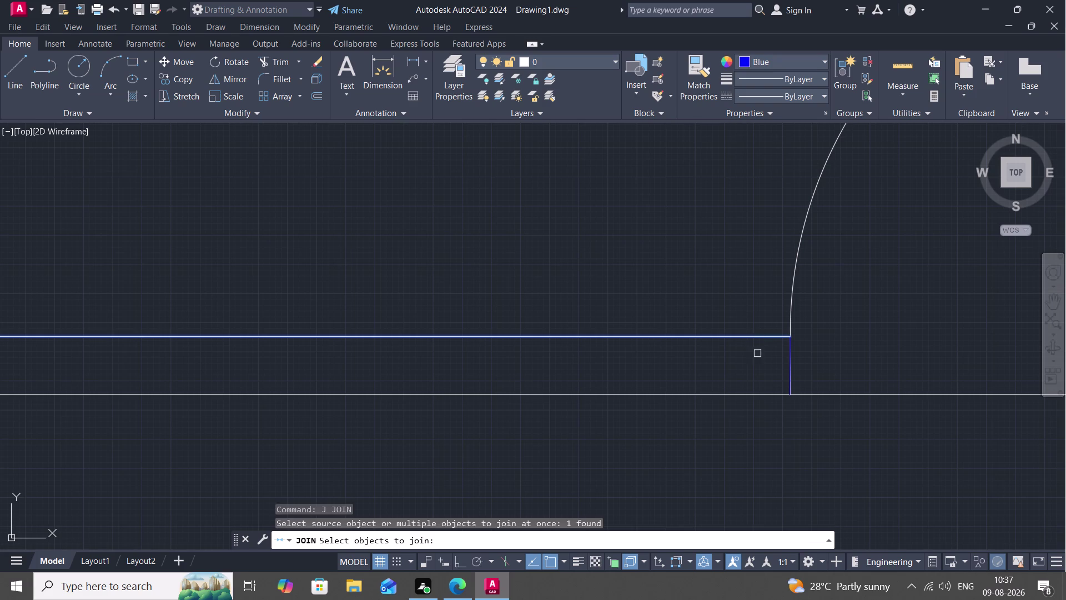
Join the lower edge, short end line and far end line into the wall outline.
click(757, 392)
click(788, 370)
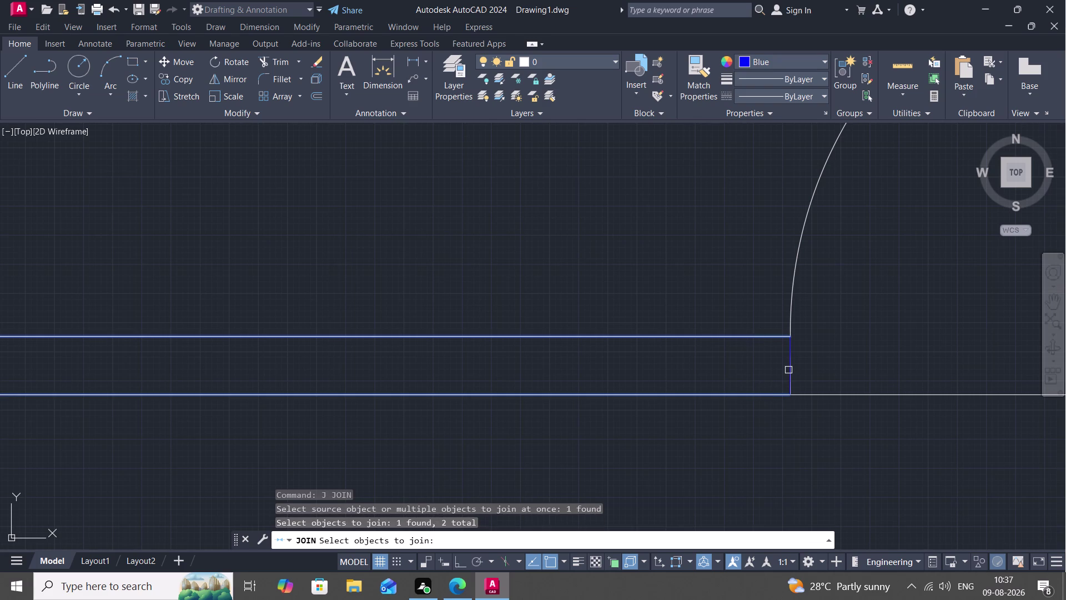
scroll(down, 3)
scroll(down, 3)
scroll(up, 3)
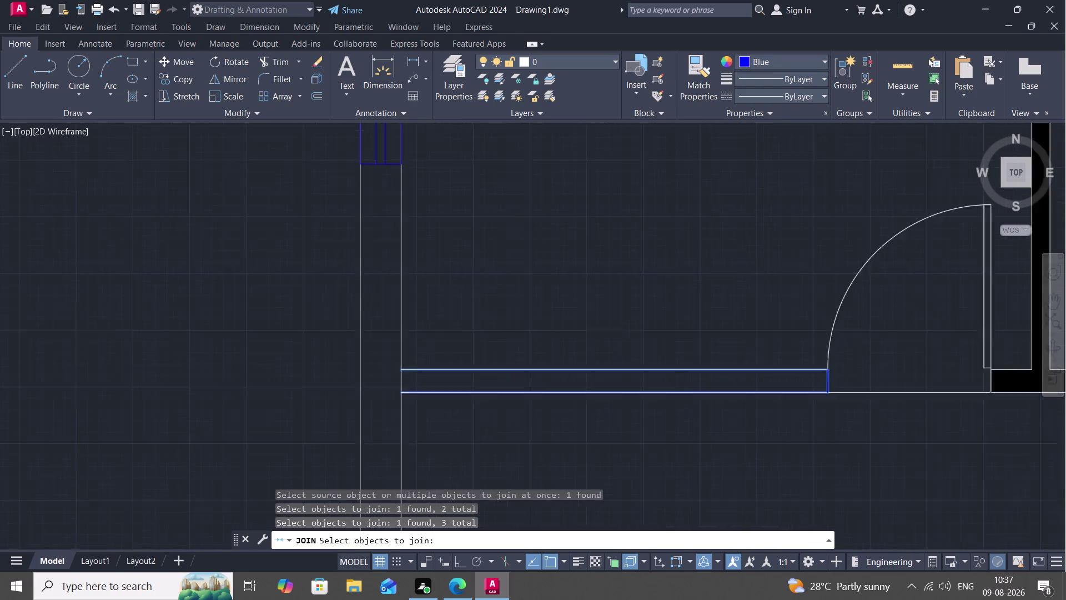
scroll(up, 3)
click(443, 389)
key(Return)
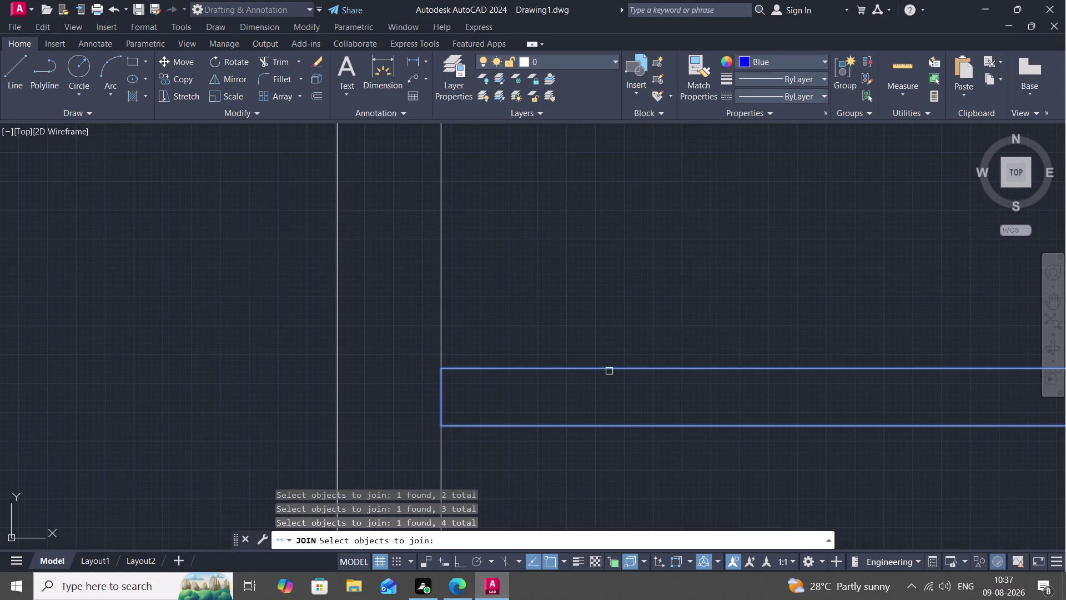
Fill the joined wall outline with a SOLID hatch.
text(H)
key(space)
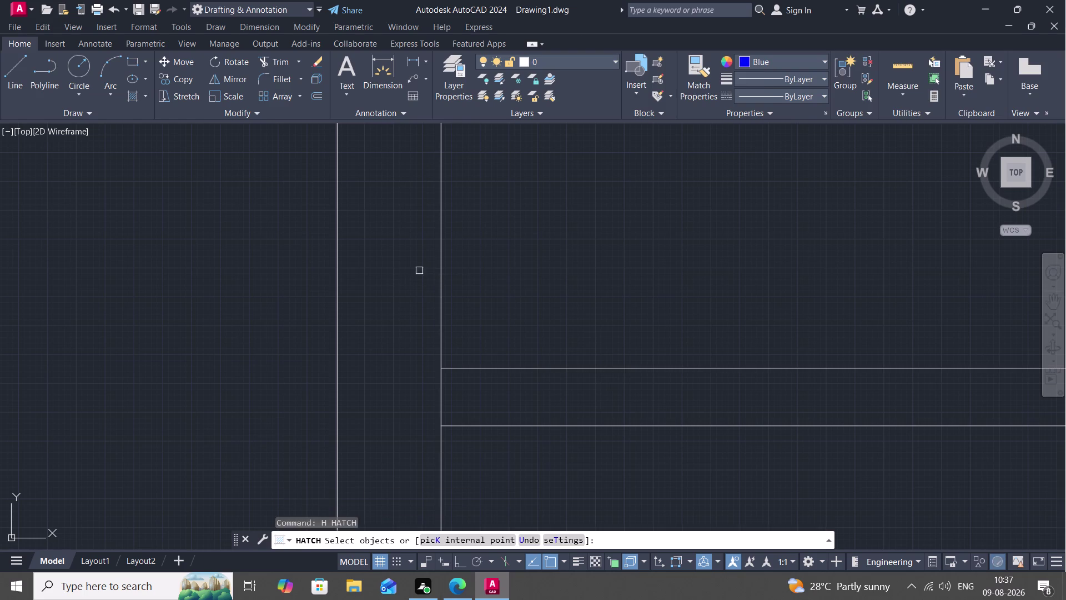
click(129, 77)
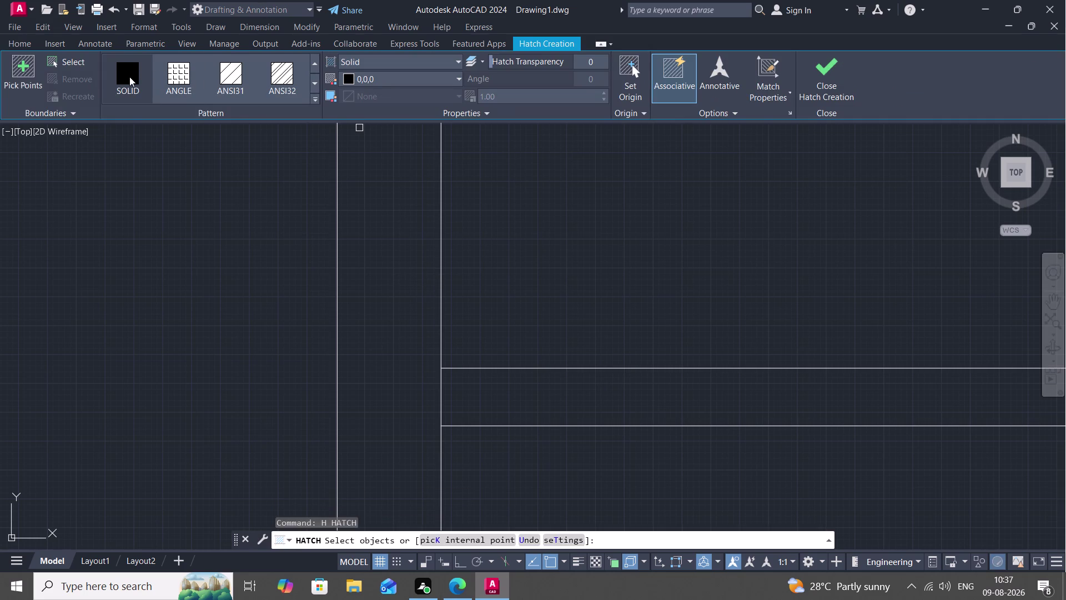
click(666, 422)
key(Escape)
scroll(down, 3)
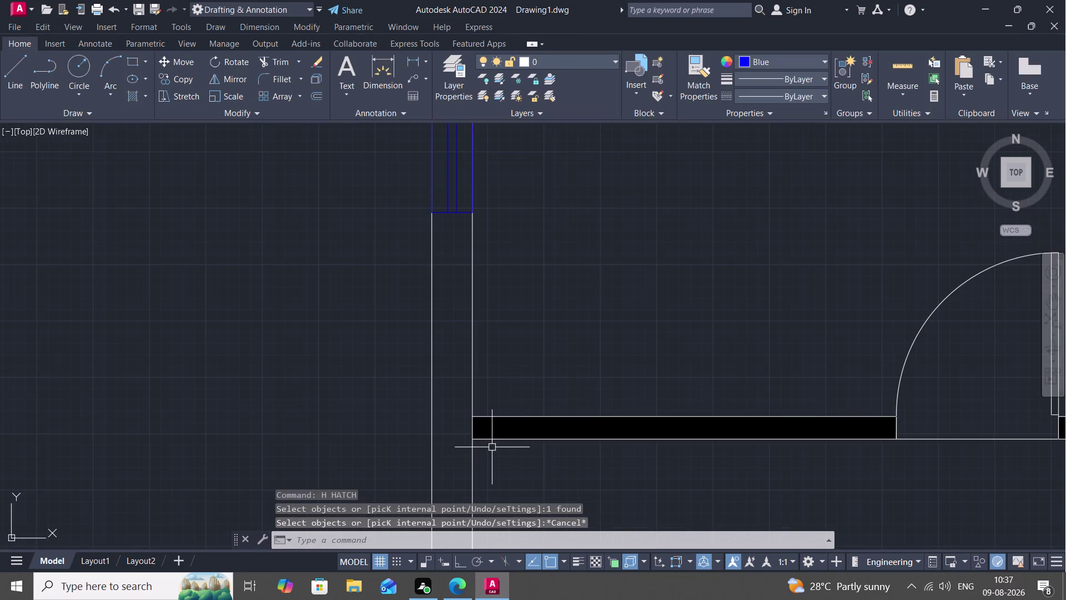
scroll(down, 3)
scroll(up, 3)
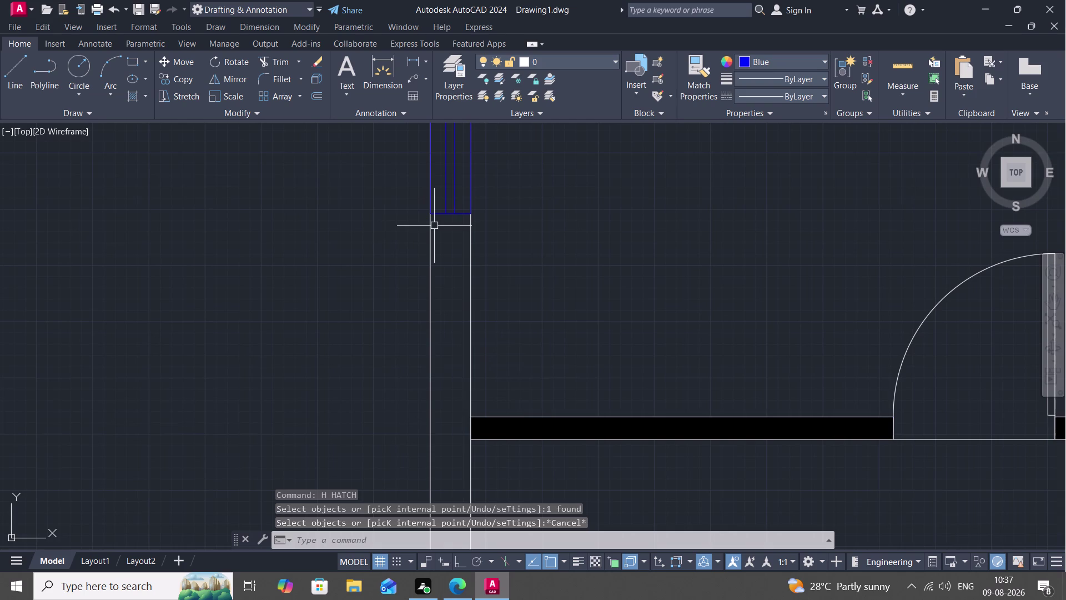
Draw a short line closing the wall end at the upper corner.
key(l)
key(space)
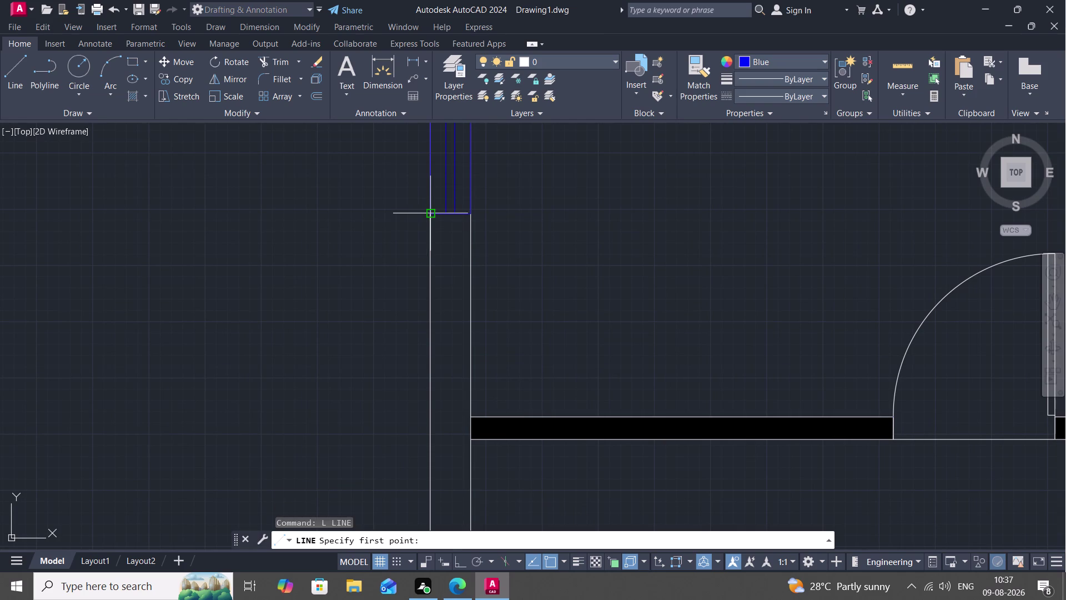
click(428, 215)
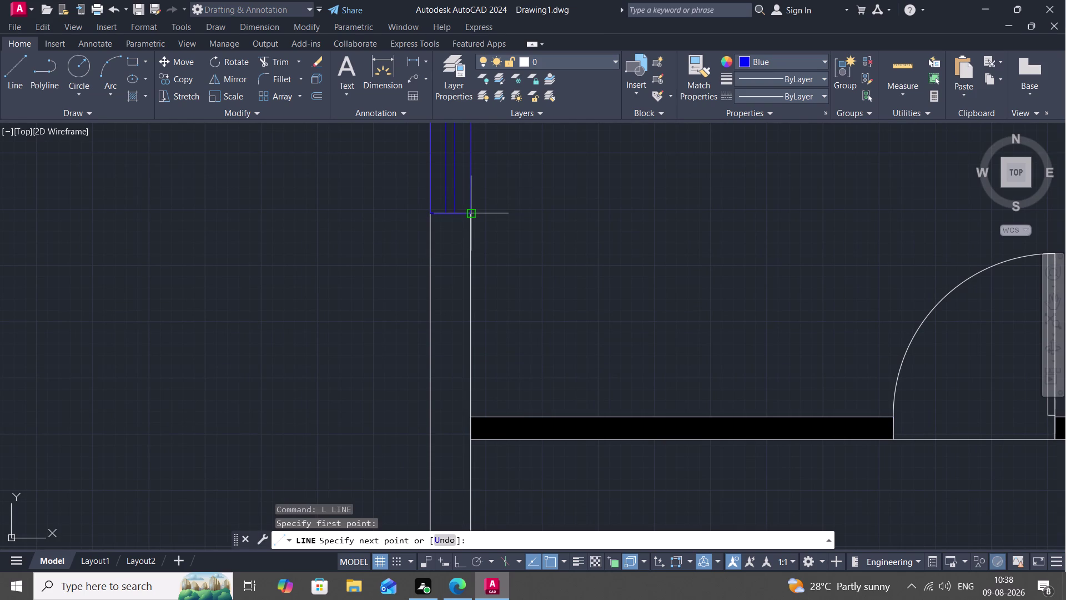
click(473, 214)
scroll(down, 3)
scroll(up, 3)
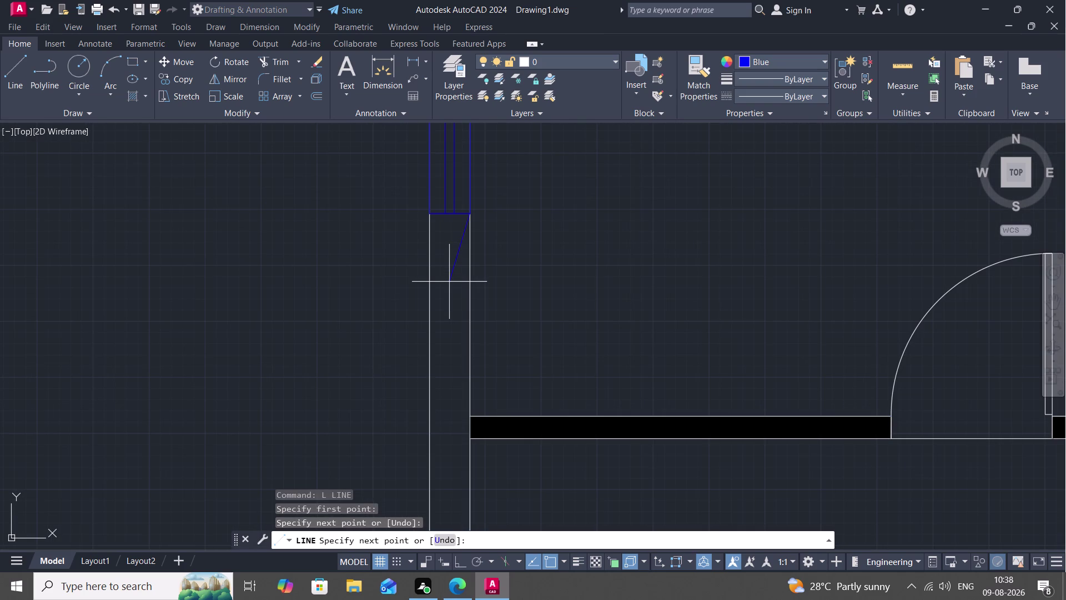
key(Escape)
scroll(down, 3)
middle_drag(449, 281, 468, 171)
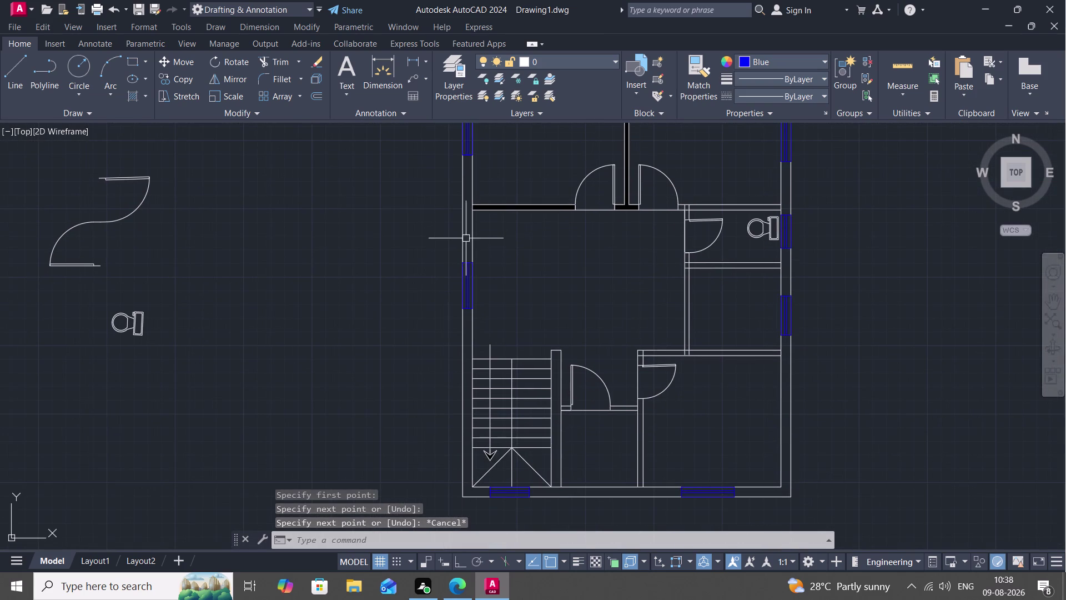
key(space)
scroll(up, 3)
Draw a short line across the wall end, then cancel it.
scroll(down, 3)
scroll(up, 3)
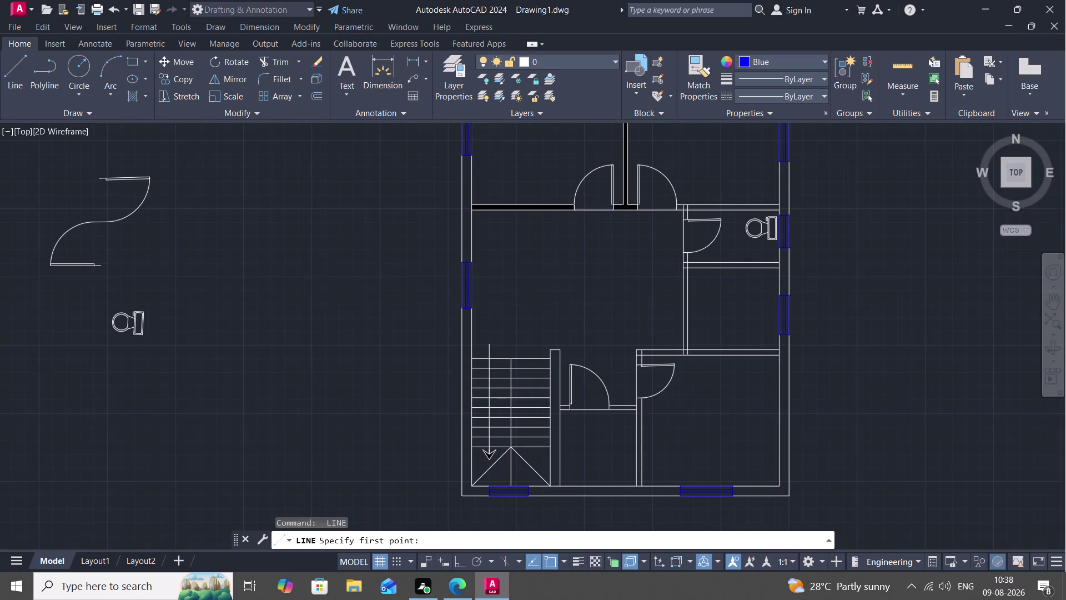
scroll(down, 3)
scroll(up, 3)
scroll(down, 3)
scroll(up, 3)
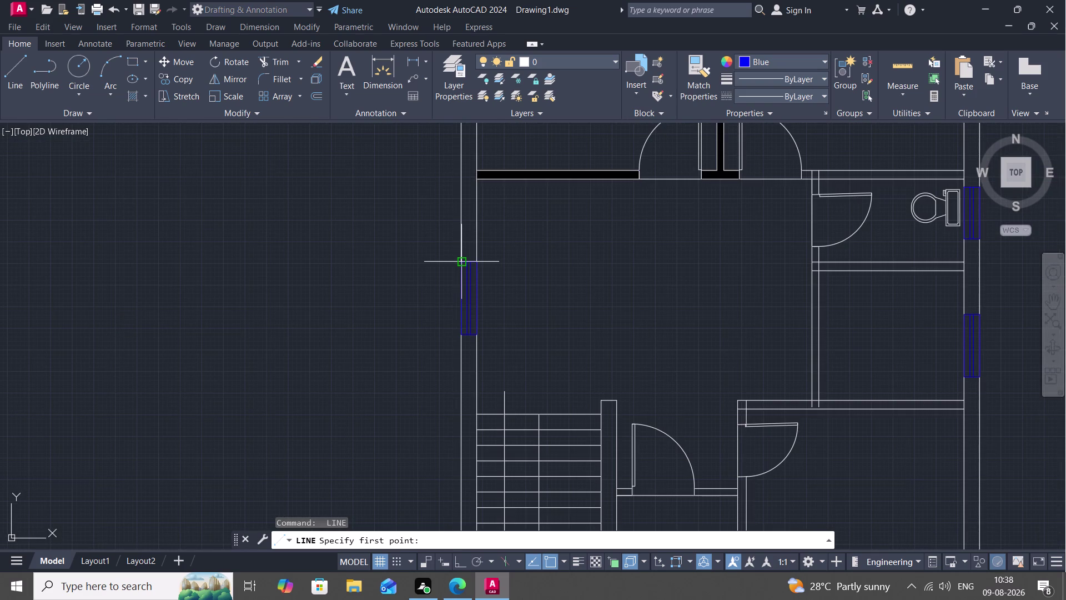
click(460, 260)
click(477, 262)
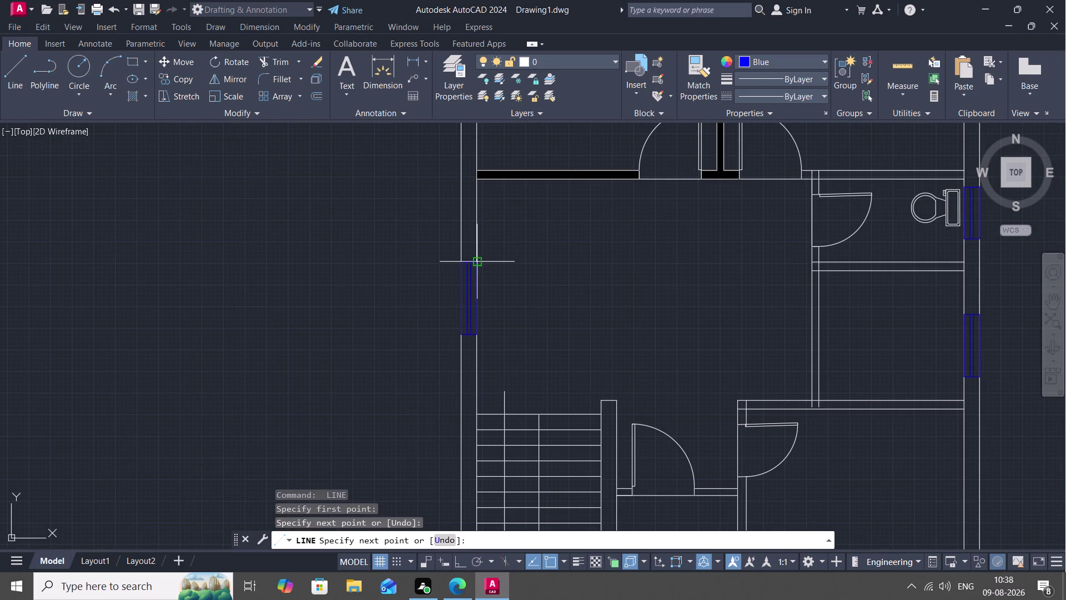
key(Escape)
Start a break on the inner left wall line, then cancel it.
scroll(down, 3)
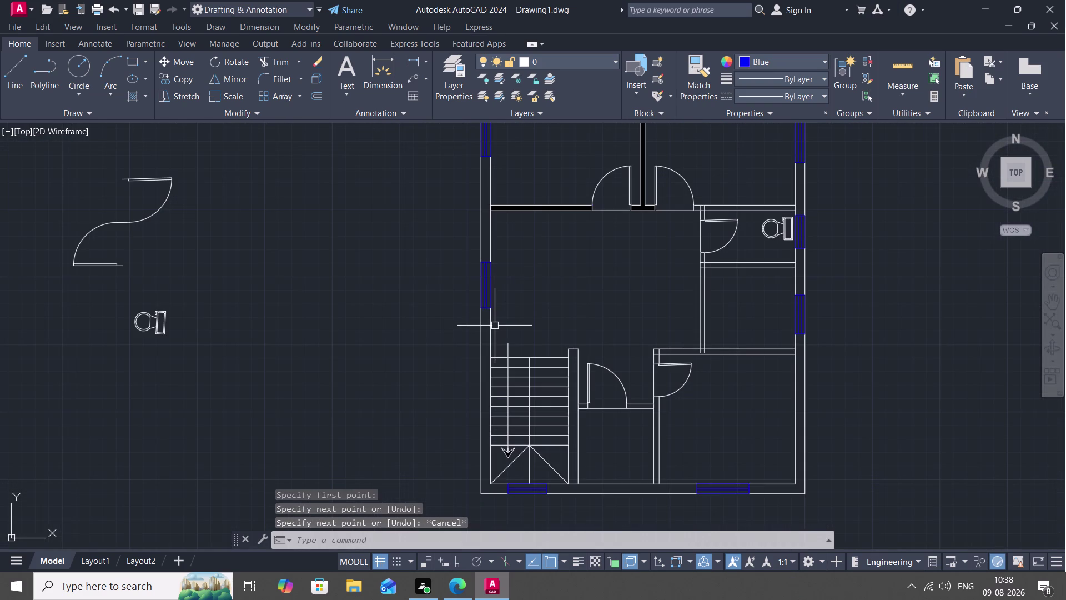
scroll(down, 3)
key(b)
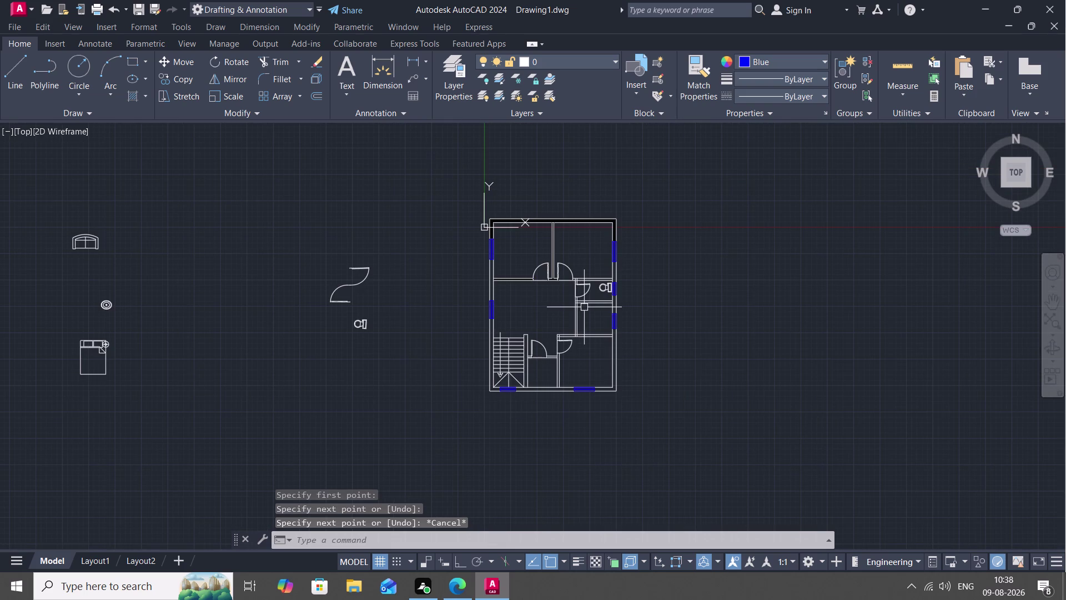
key(r)
key(space)
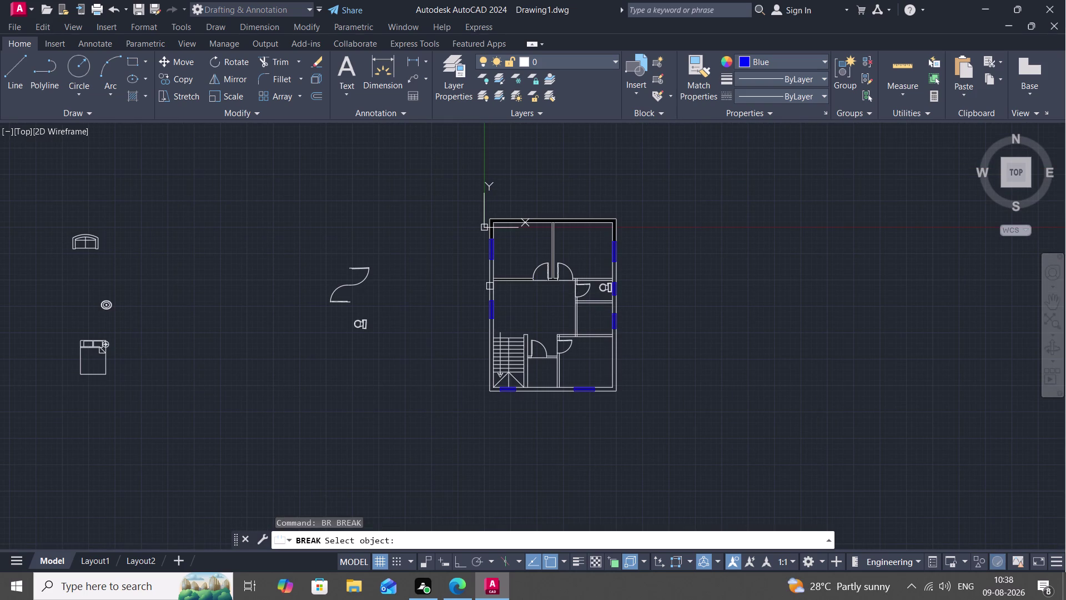
scroll(up, 3)
click(481, 278)
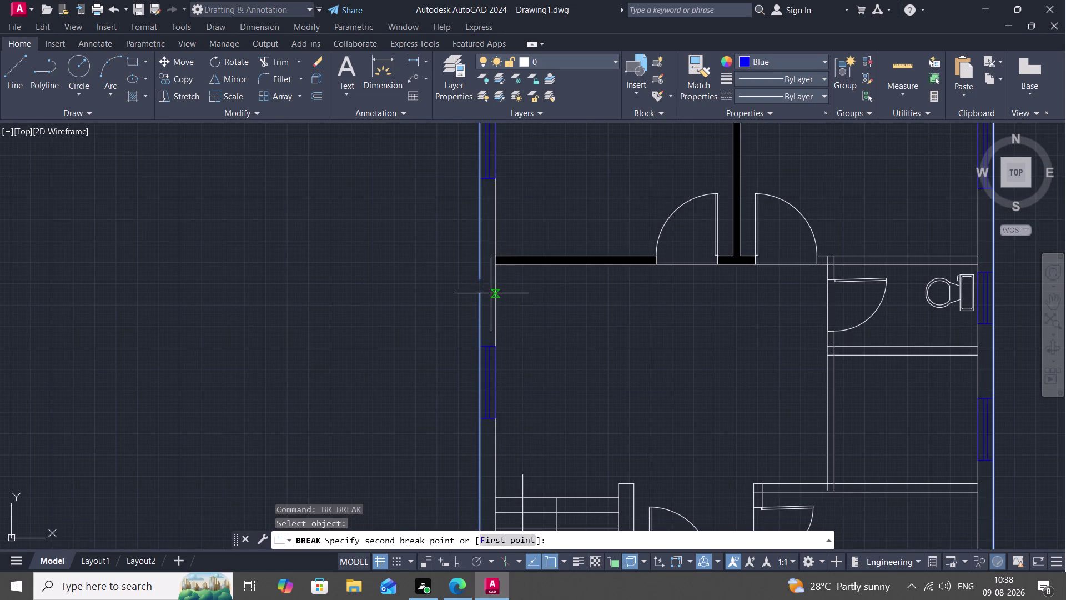
key(Escape)
Split the left wall line at a point using Break at Point.
text(B)
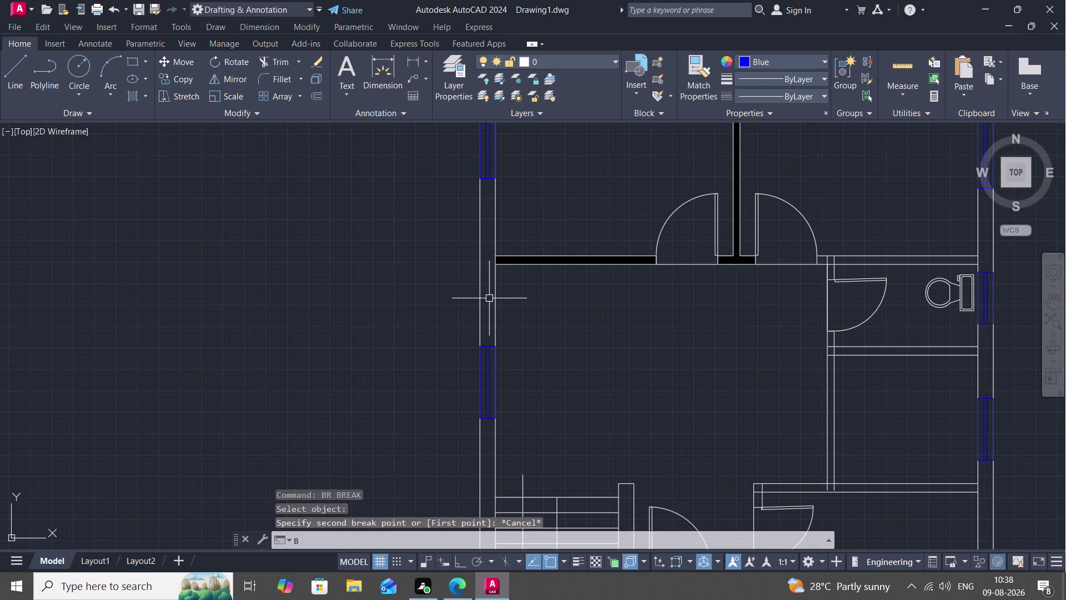
text(RE)
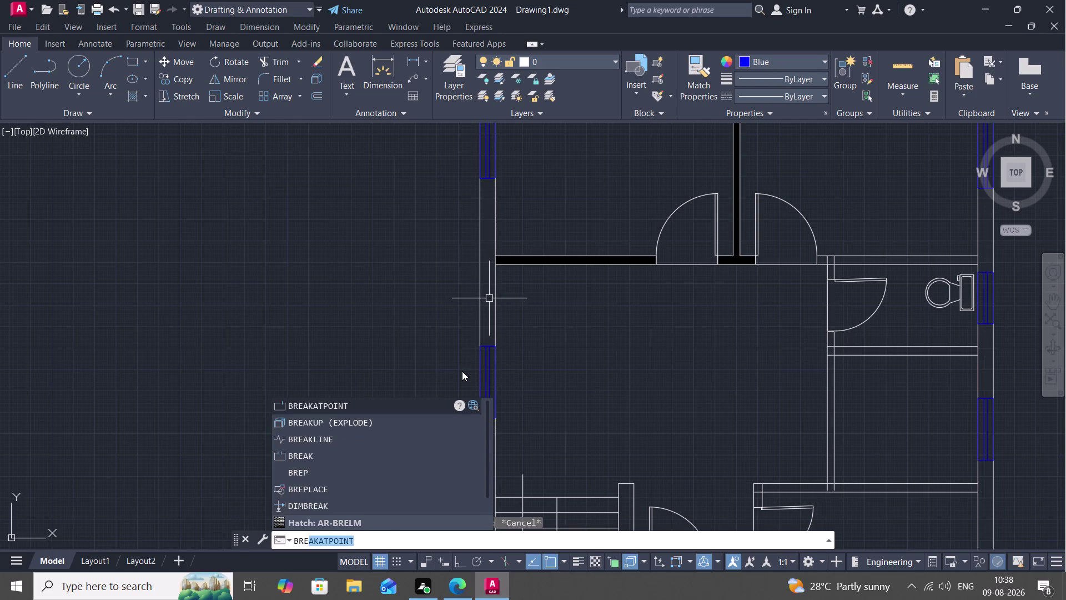
click(455, 396)
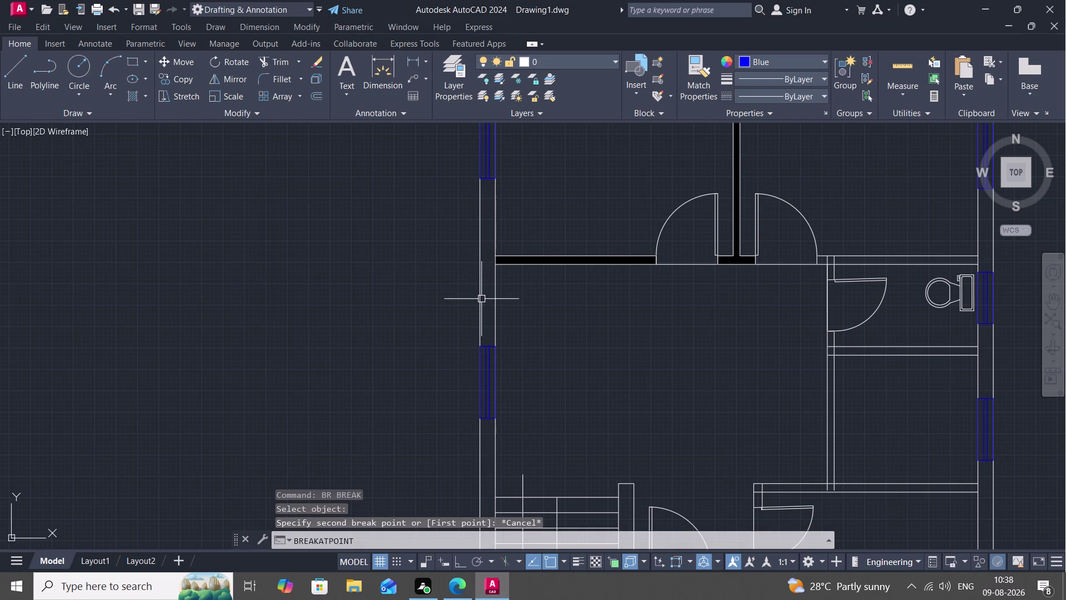
key(space)
click(479, 296)
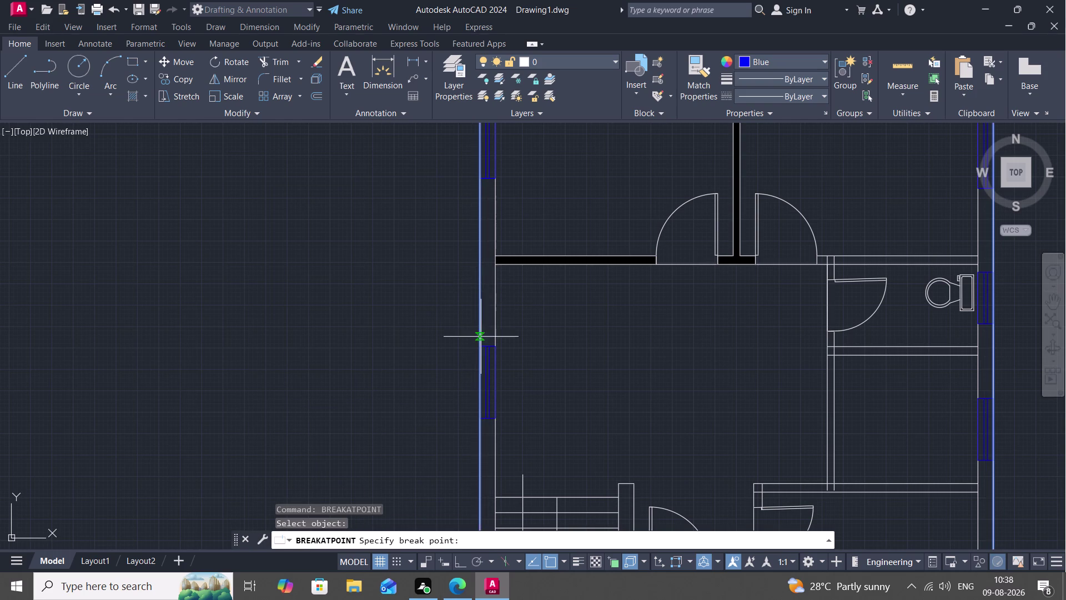
click(482, 345)
Split two more inner left wall lines, one at the cross-wall junction.
key(space)
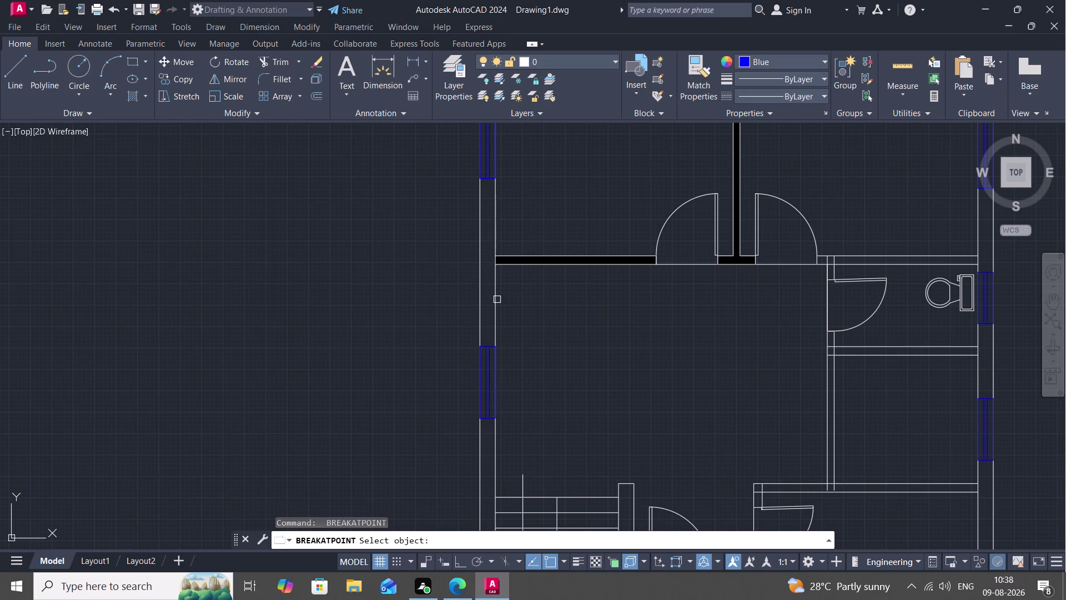
click(496, 299)
click(499, 343)
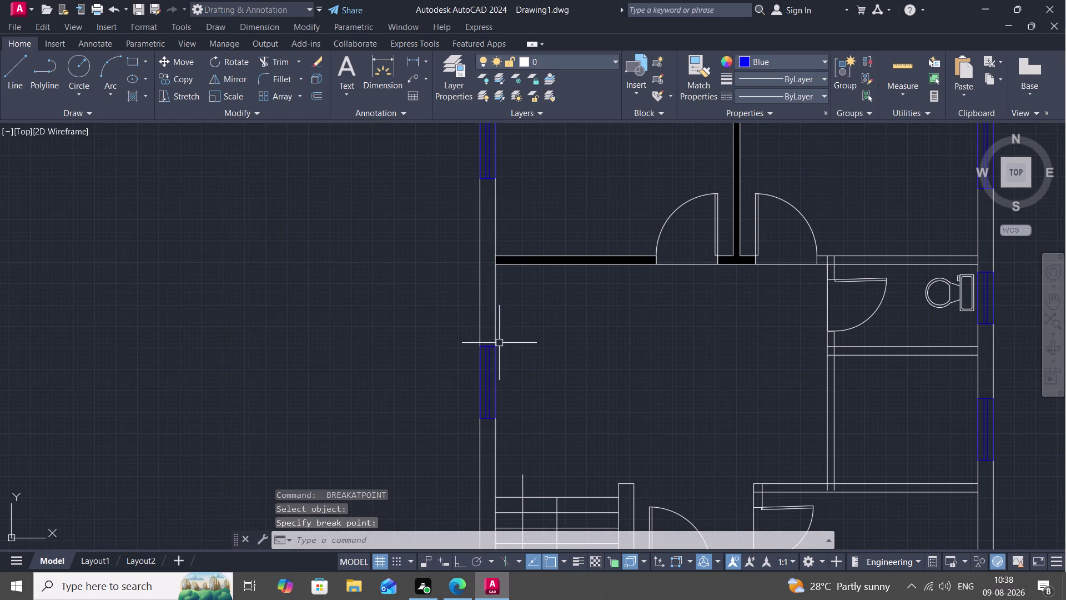
key(space)
click(494, 216)
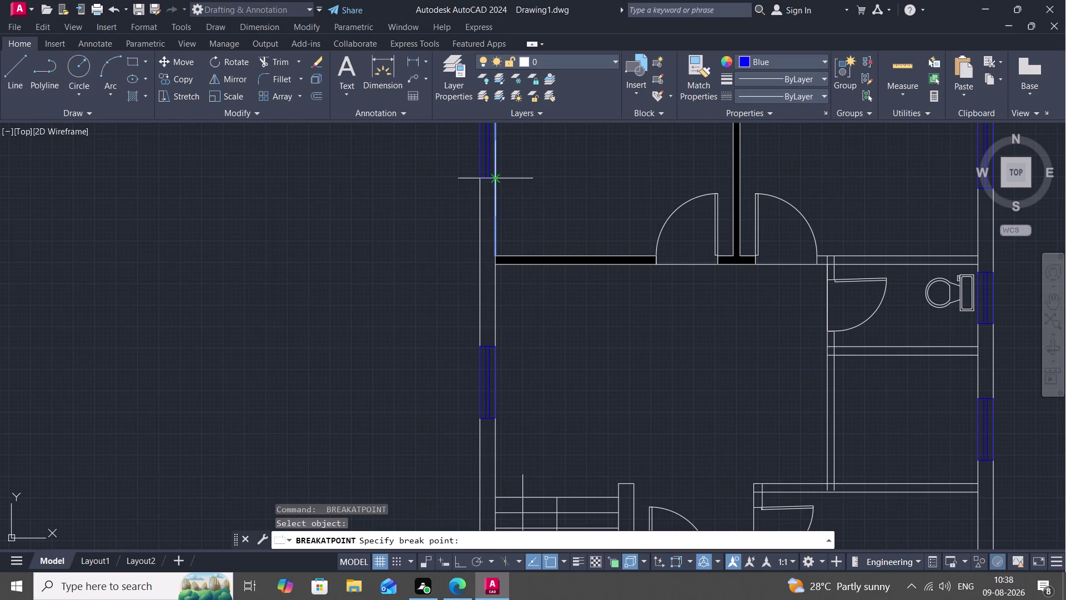
click(495, 179)
scroll(up, 3)
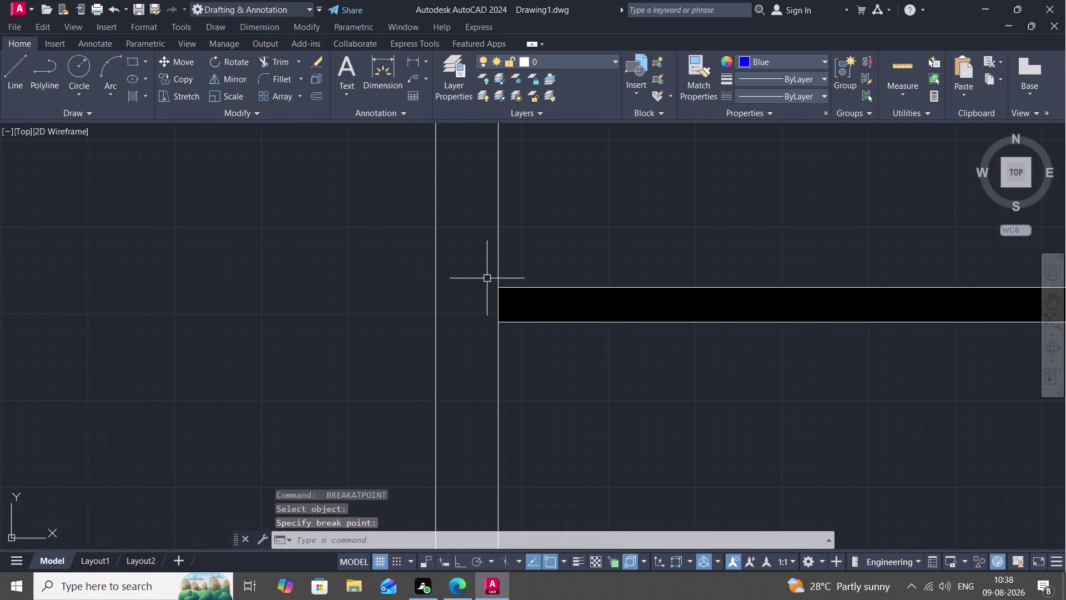
click(497, 302)
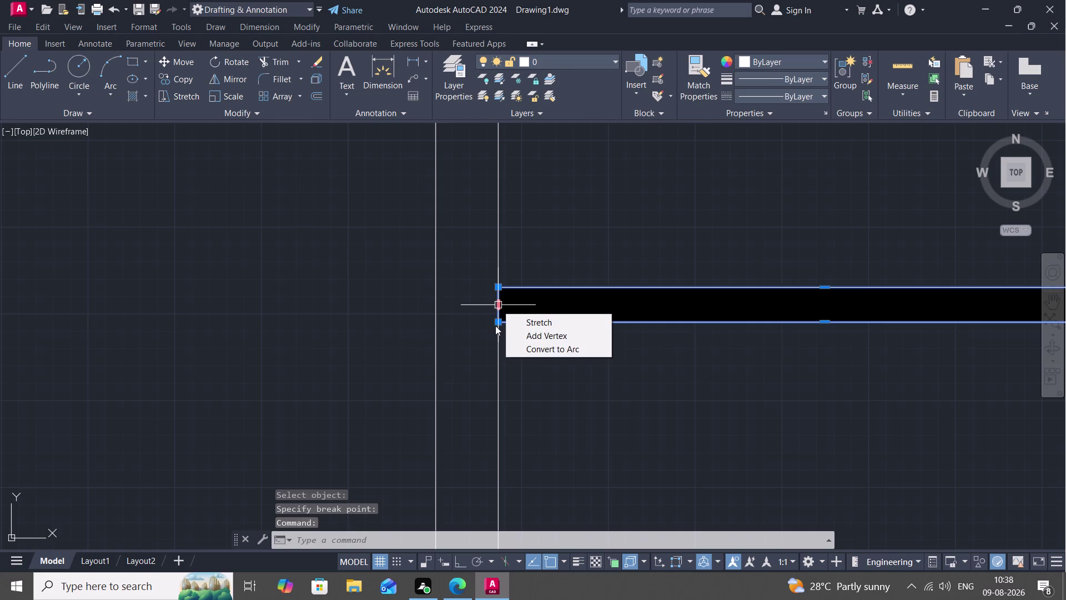
key(Escape)
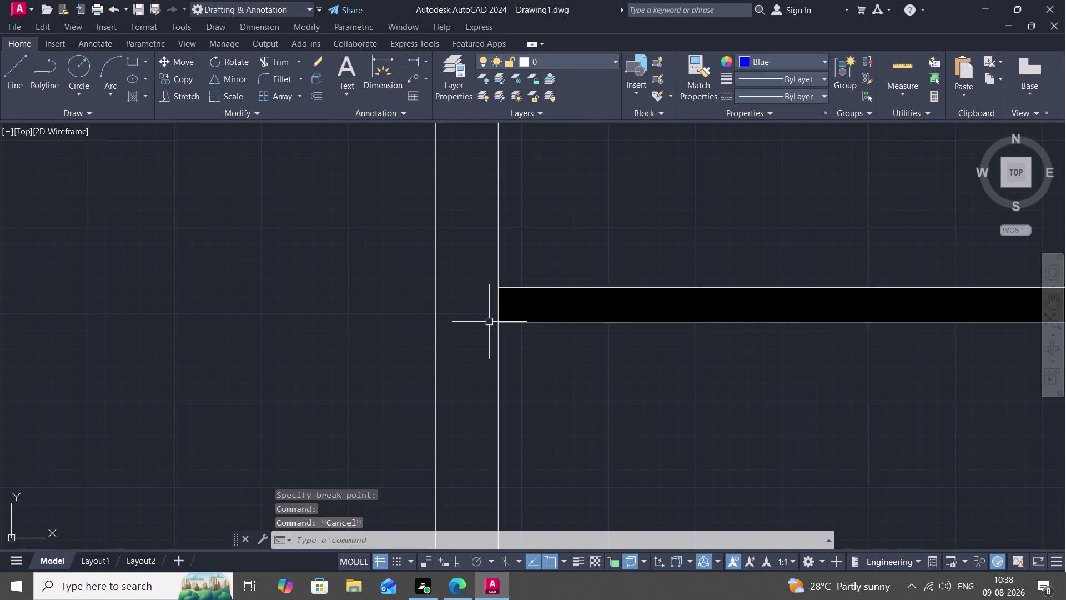
Start the TRIM command on the wall lines, then cancel it.
text(TR)
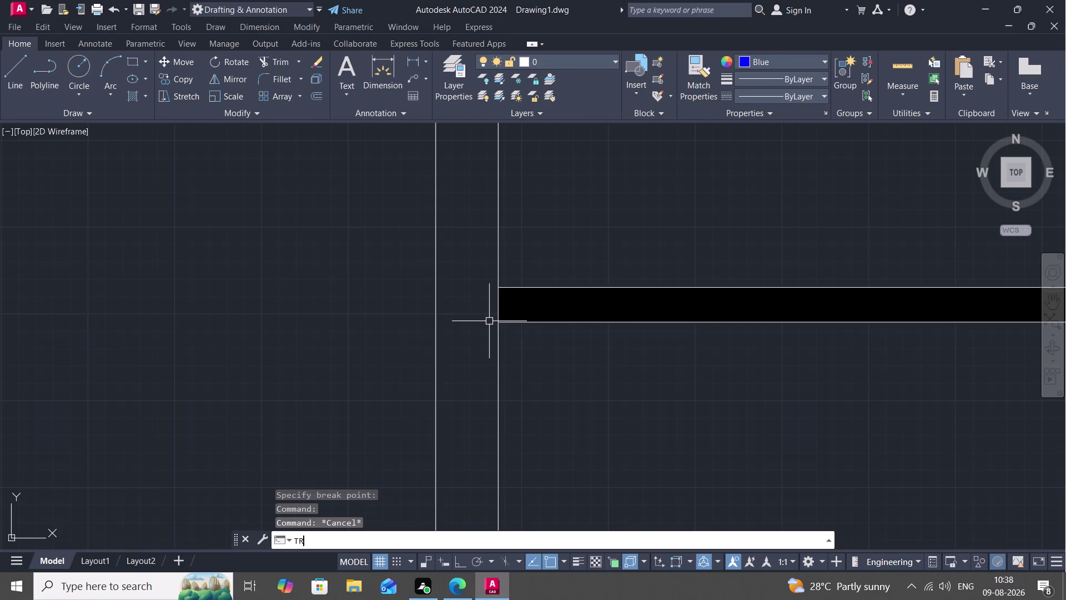
key(space)
click(501, 309)
scroll(down, 3)
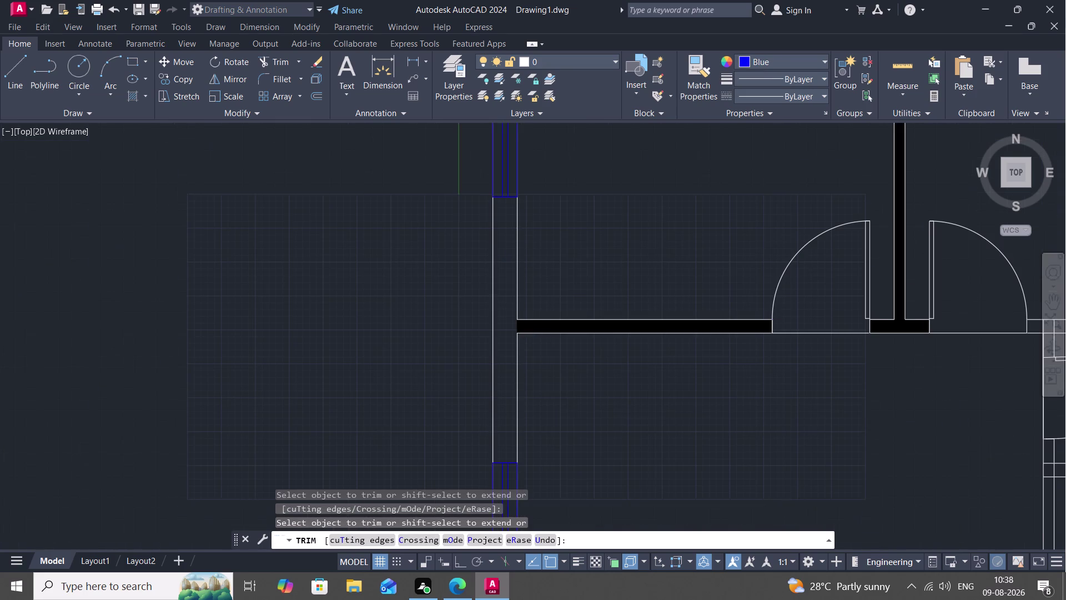
key(Escape)
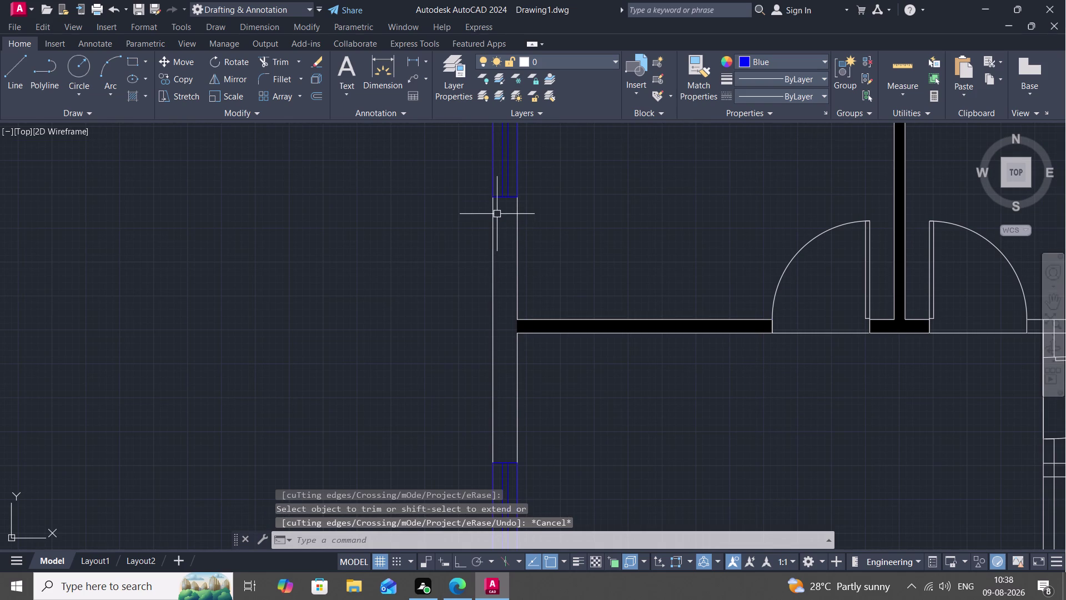
key(space)
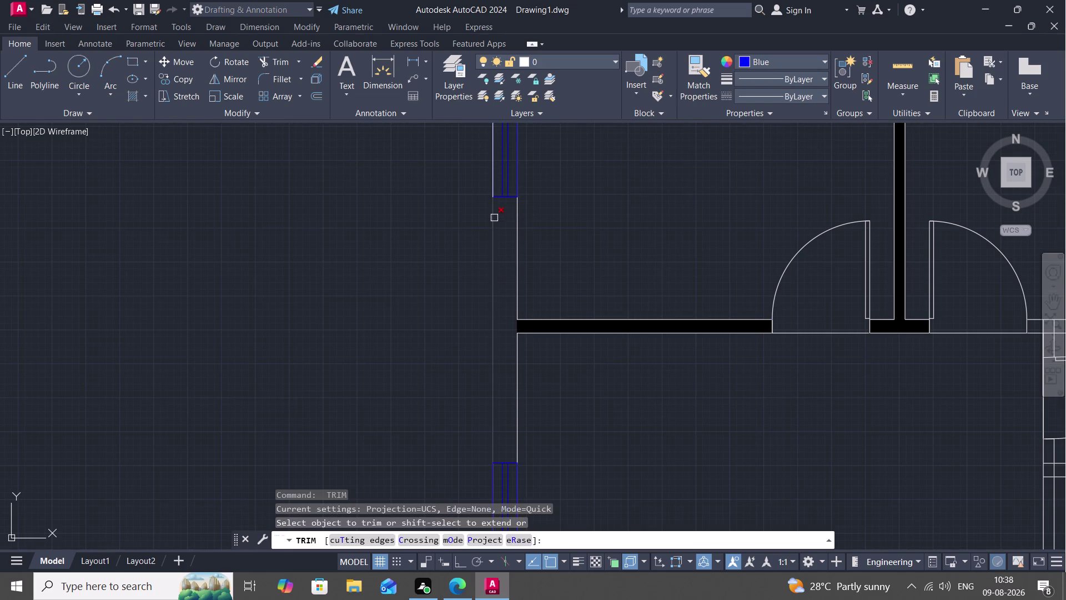
key(Escape)
Split the inner left wall line at the window edge; cancel the next split.
text(BF)
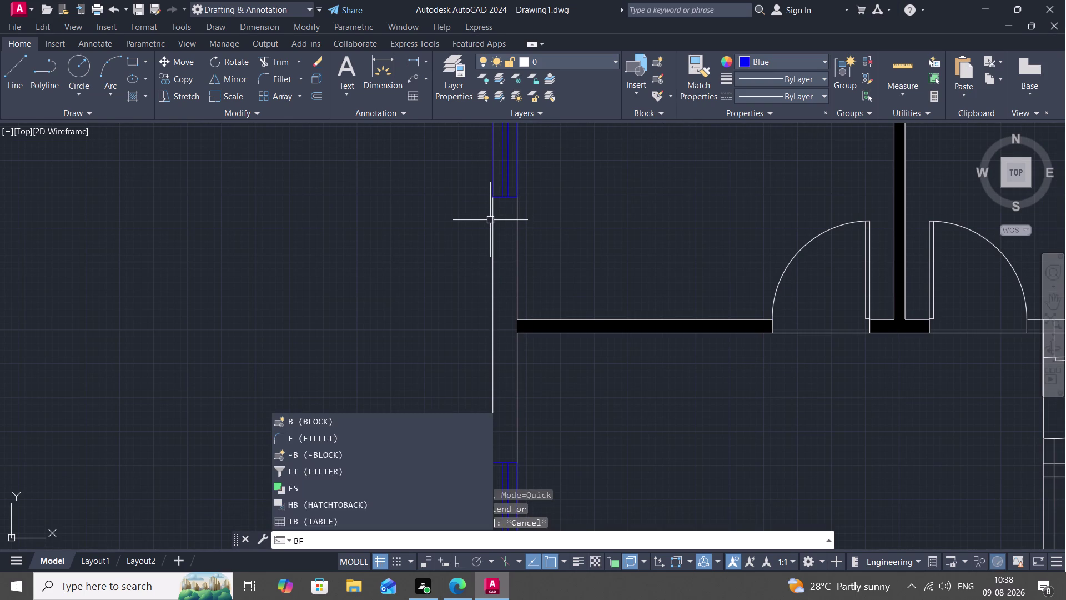
key(BackSpace)
key(r)
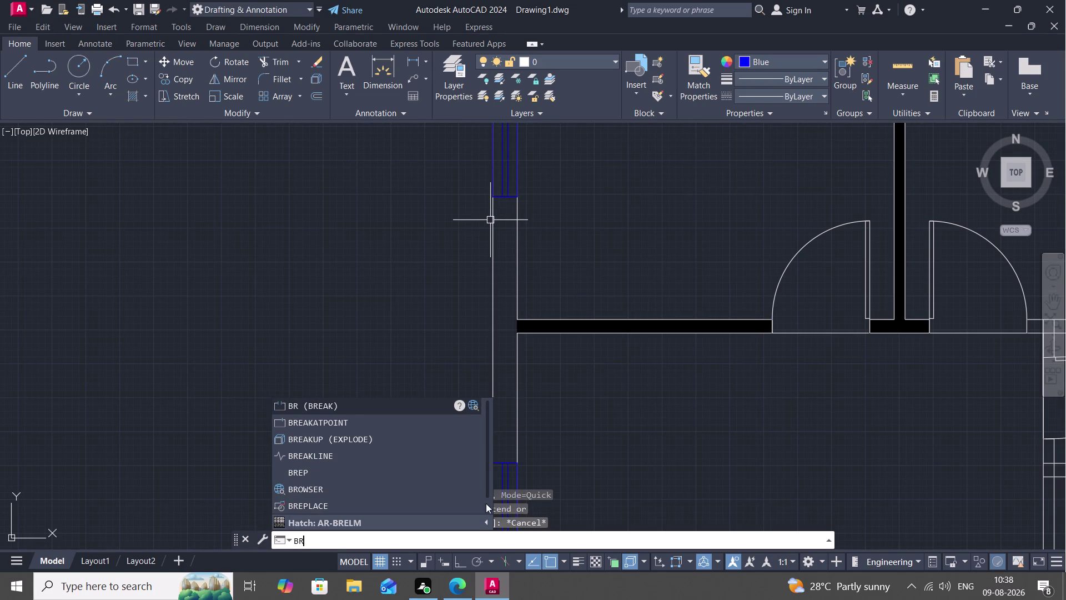
click(425, 419)
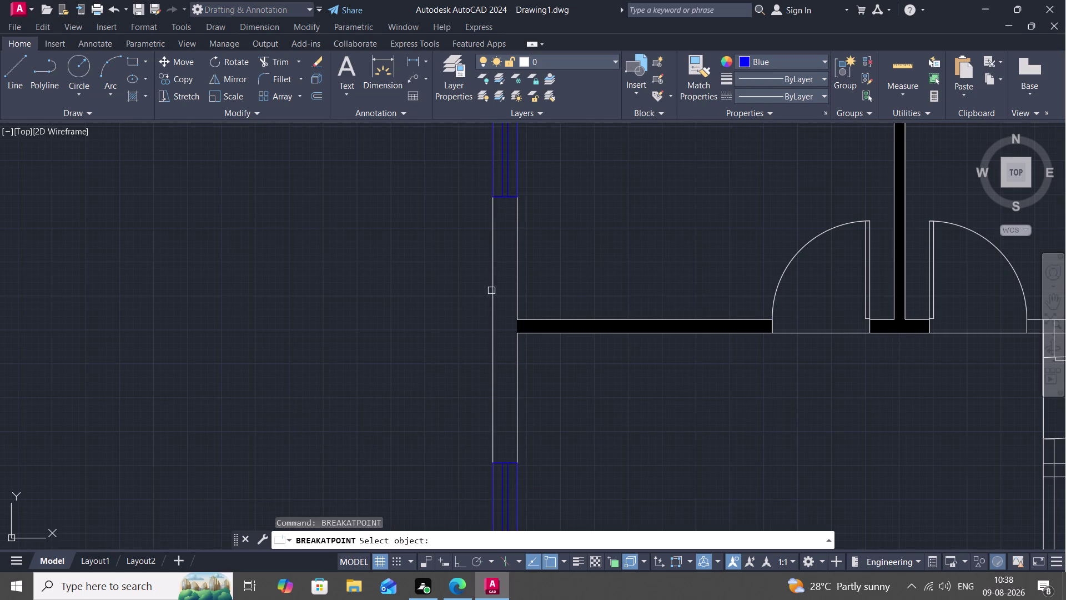
click(494, 292)
click(492, 194)
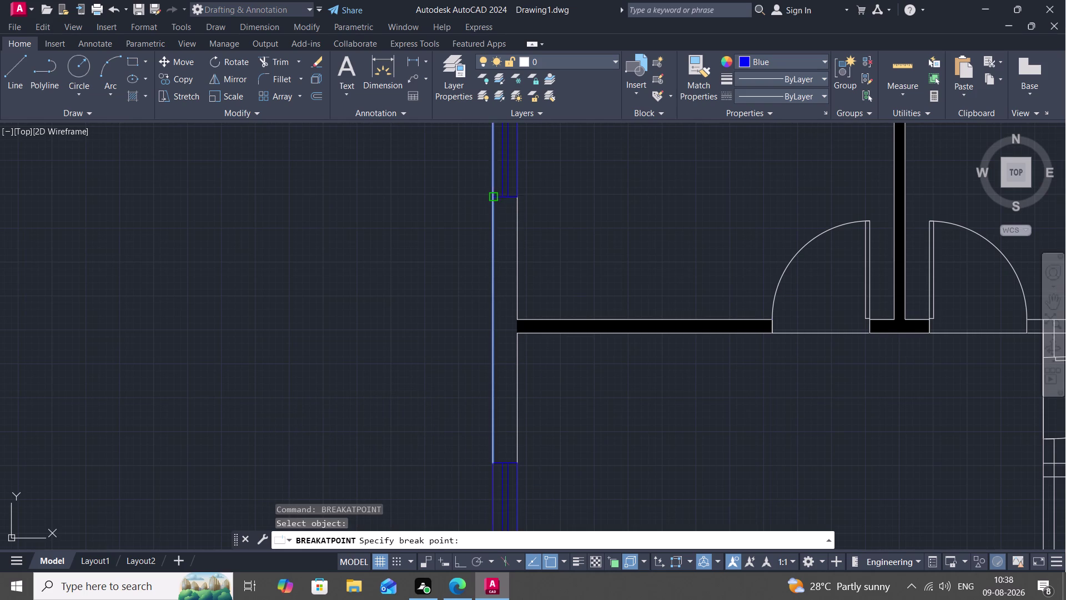
key(space)
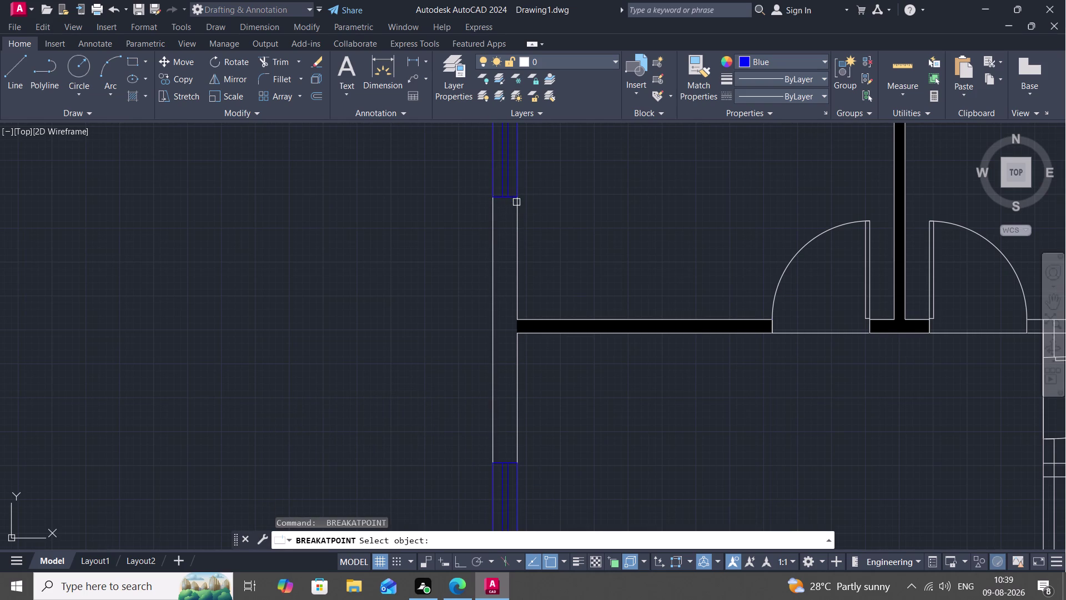
click(520, 206)
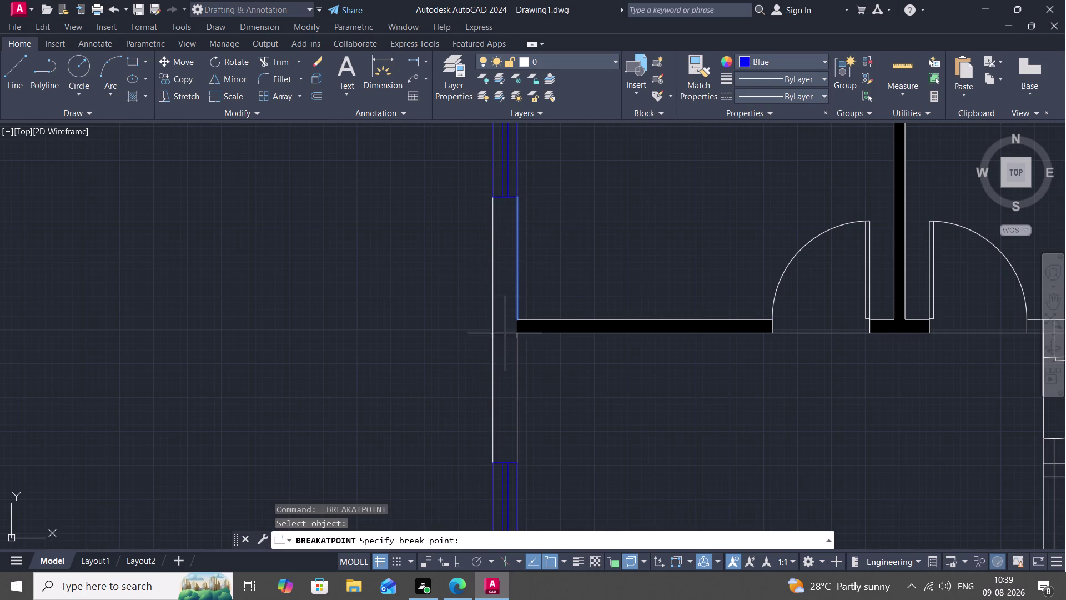
key(Escape)
scroll(down, 3)
Split the outer left wall lines below the left window.
middle_drag(495, 333, 488, 25)
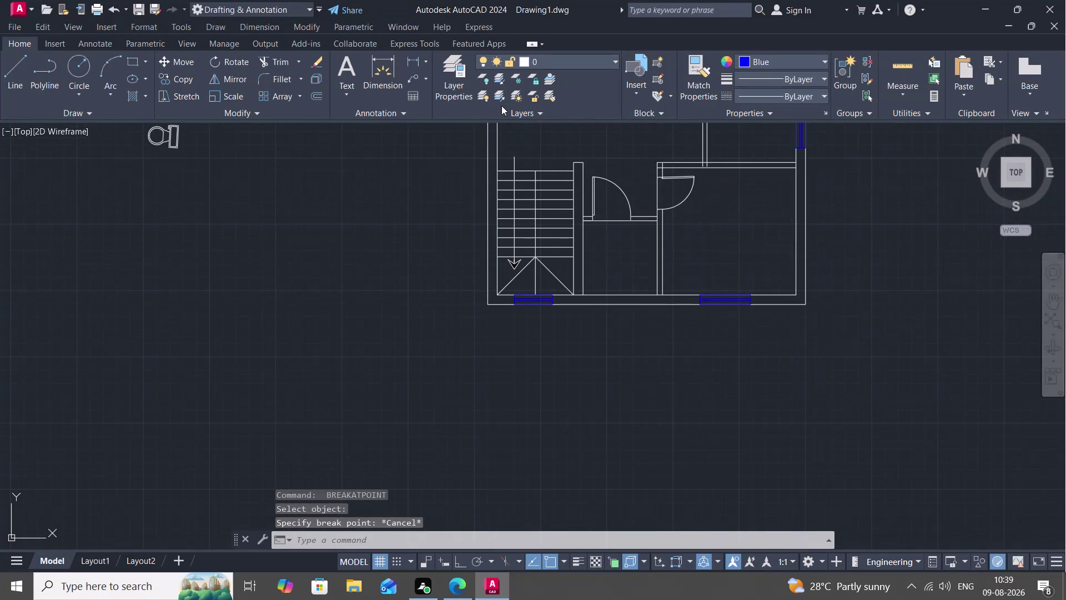
middle_drag(499, 147, 513, 174)
scroll(up, 3)
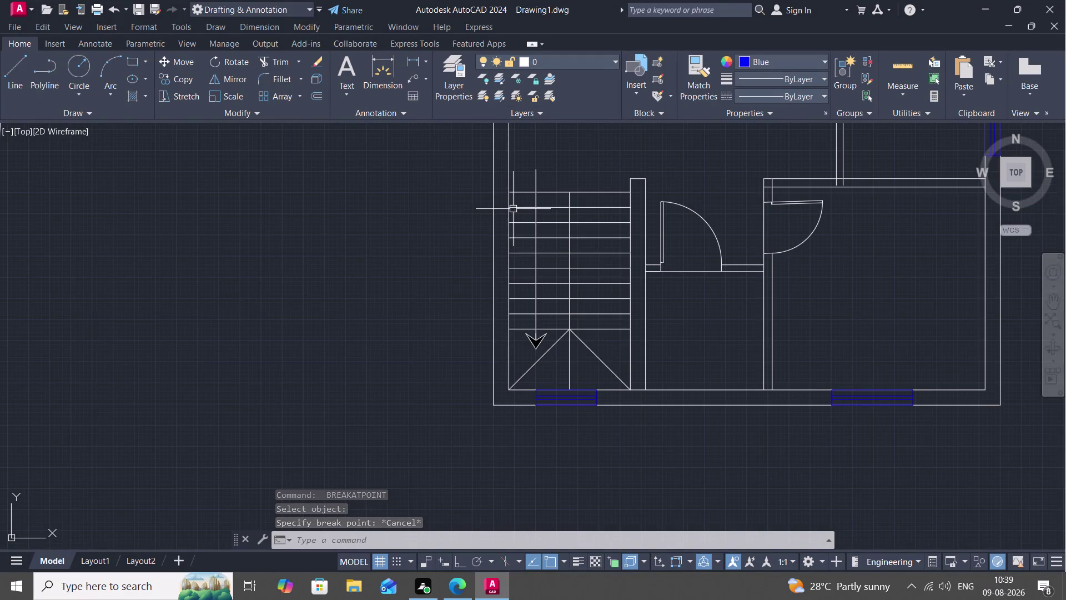
middle_drag(513, 208, 534, 268)
key(space)
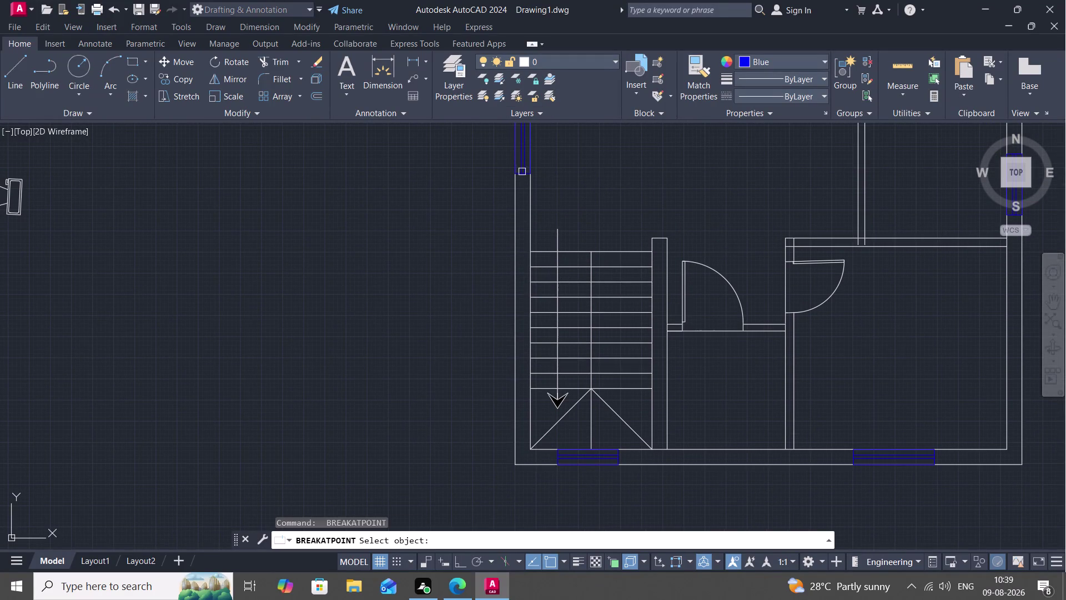
click(532, 190)
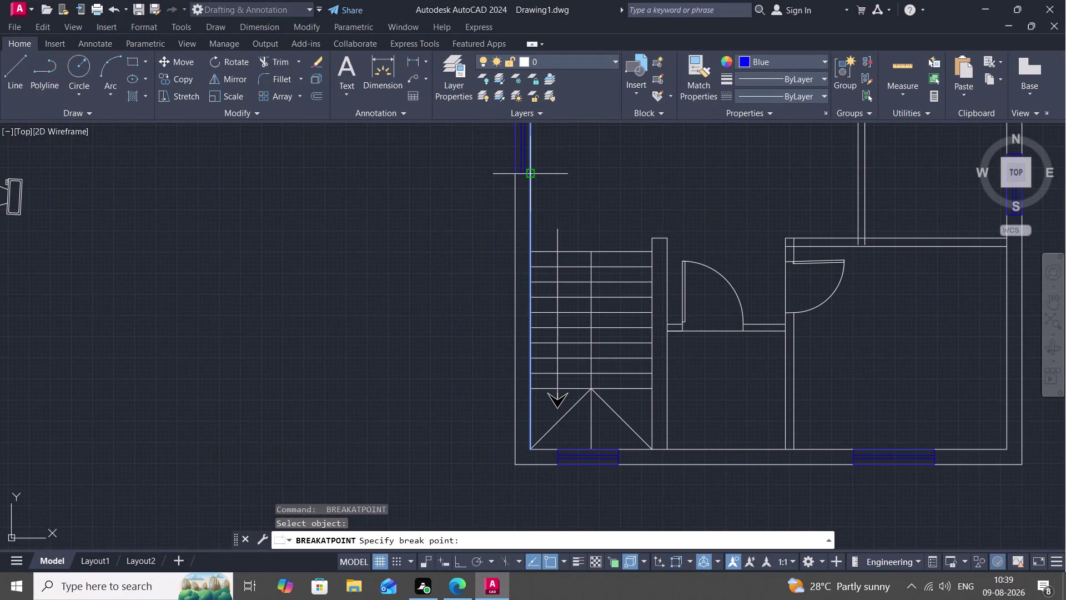
click(530, 172)
key(space)
click(516, 205)
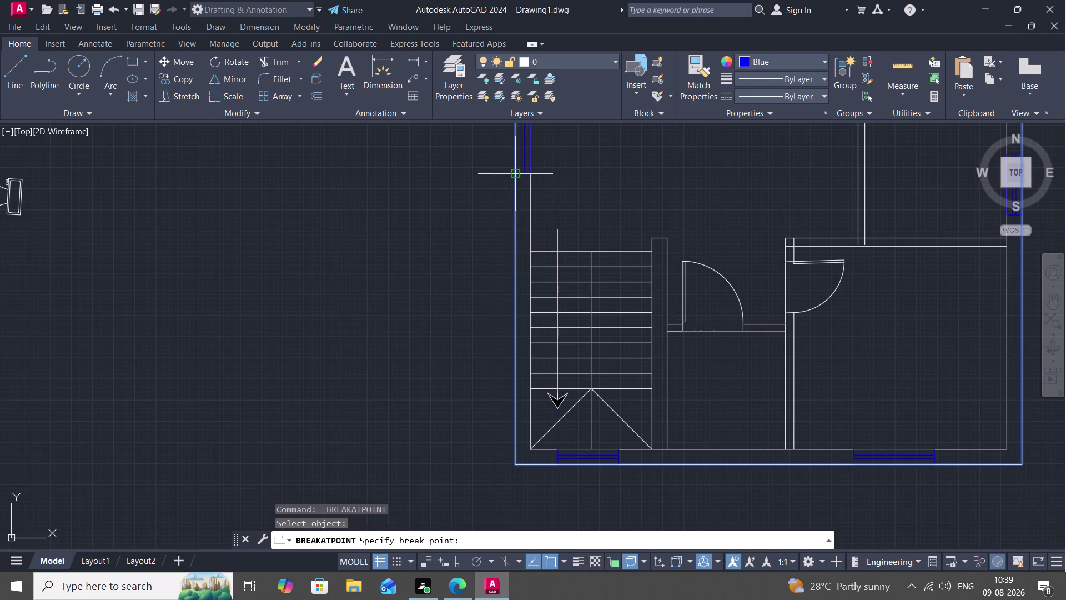
click(513, 171)
Split the bottom wall lines near the stairs at the window edges.
key(space)
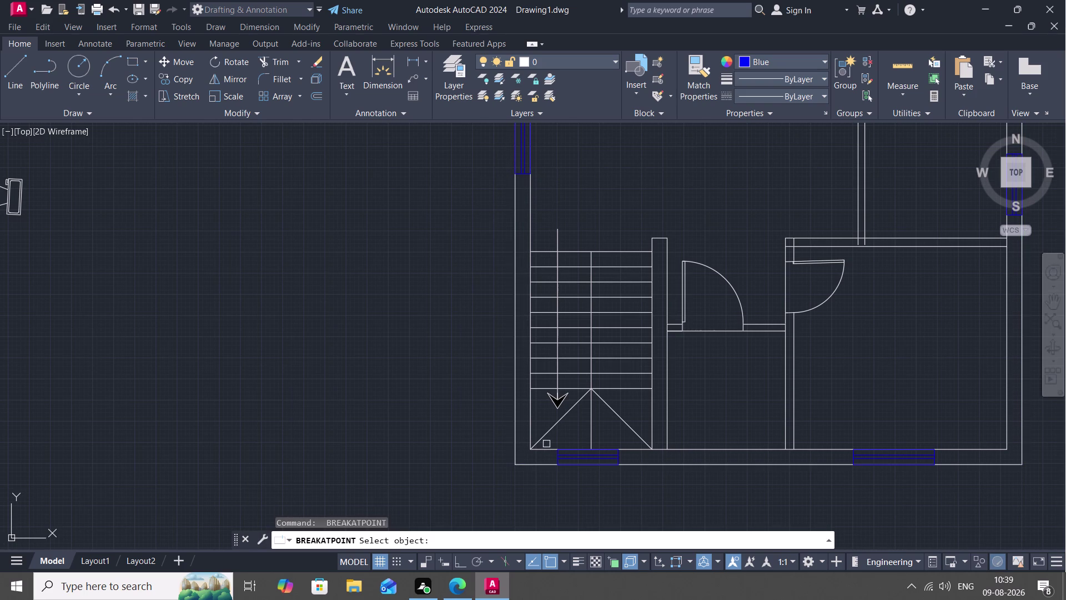
click(548, 447)
scroll(up, 3)
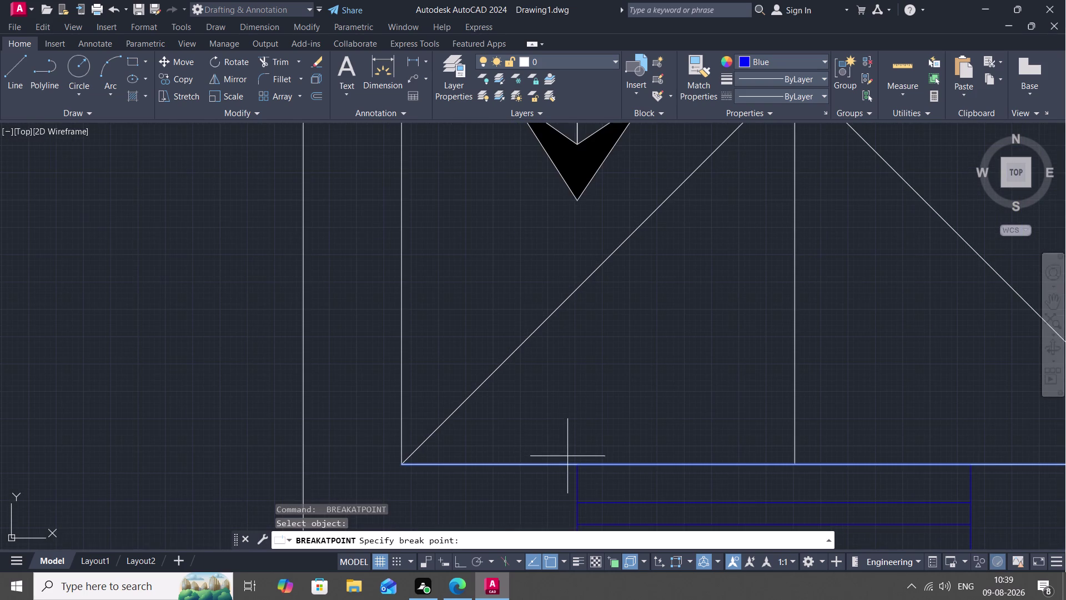
click(574, 467)
middle_drag(545, 487, 595, 248)
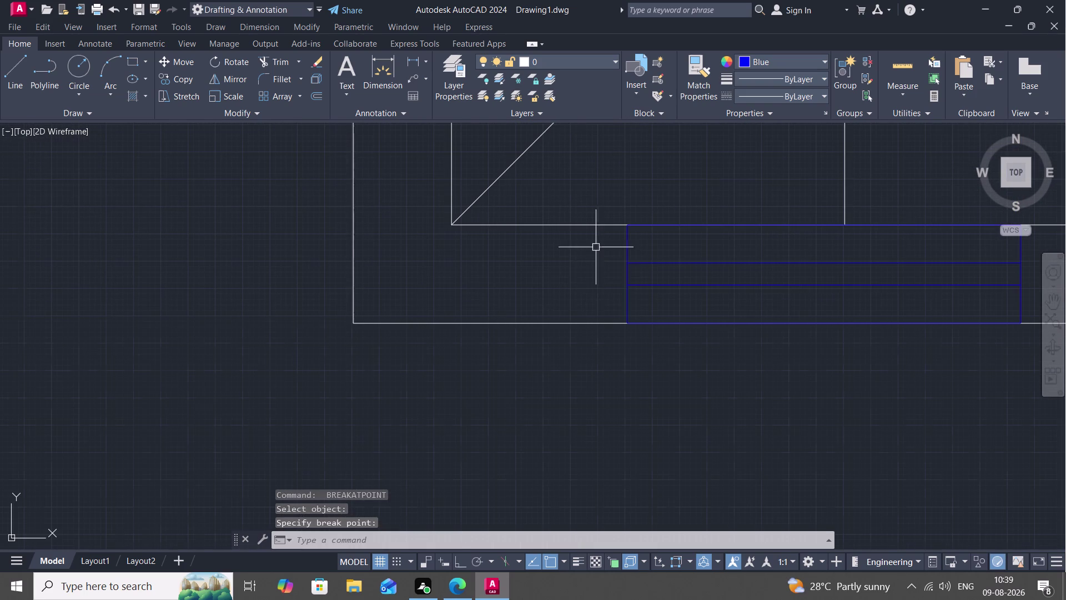
key(space)
click(584, 322)
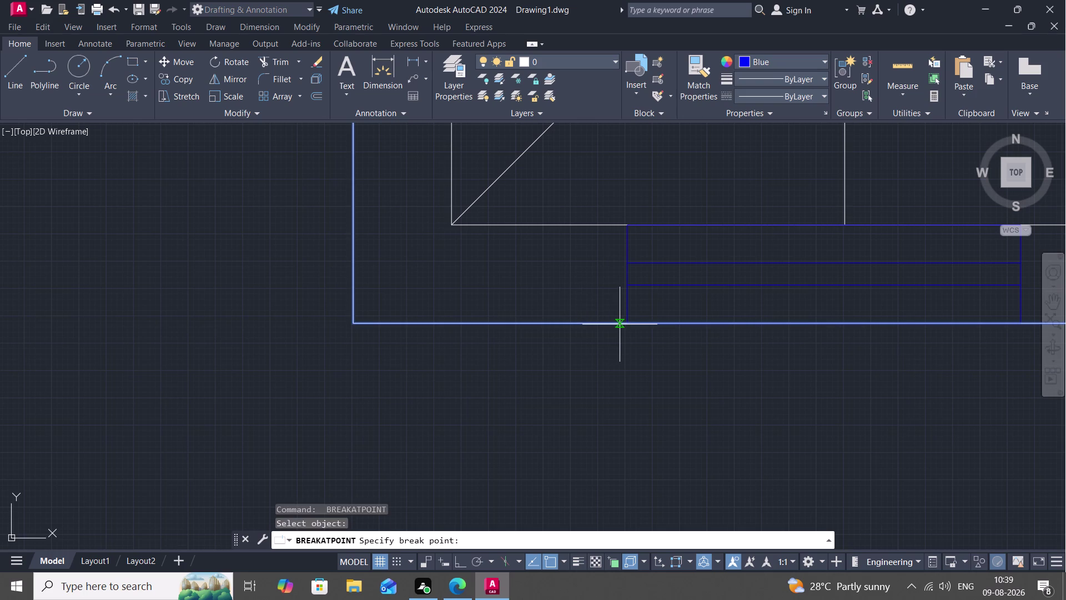
click(624, 325)
Split the left wall line near the plan's lower left corner.
scroll(down, 3)
scroll(down, 3)
scroll(up, 3)
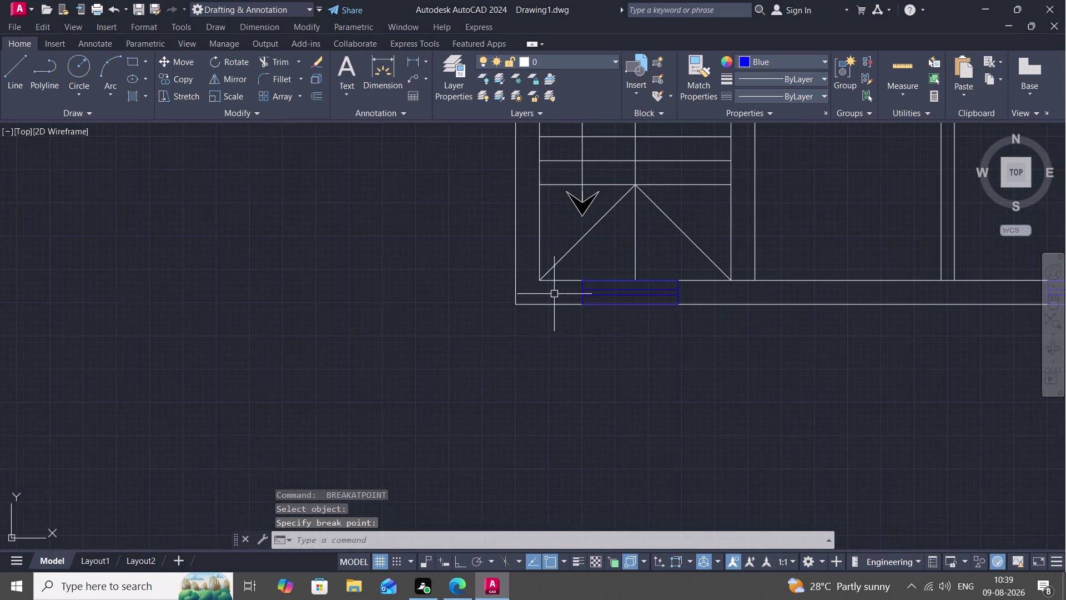
scroll(down, 3)
scroll(up, 3)
middle_drag(574, 304, 577, 328)
middle_drag(562, 253, 587, 299)
scroll(down, 3)
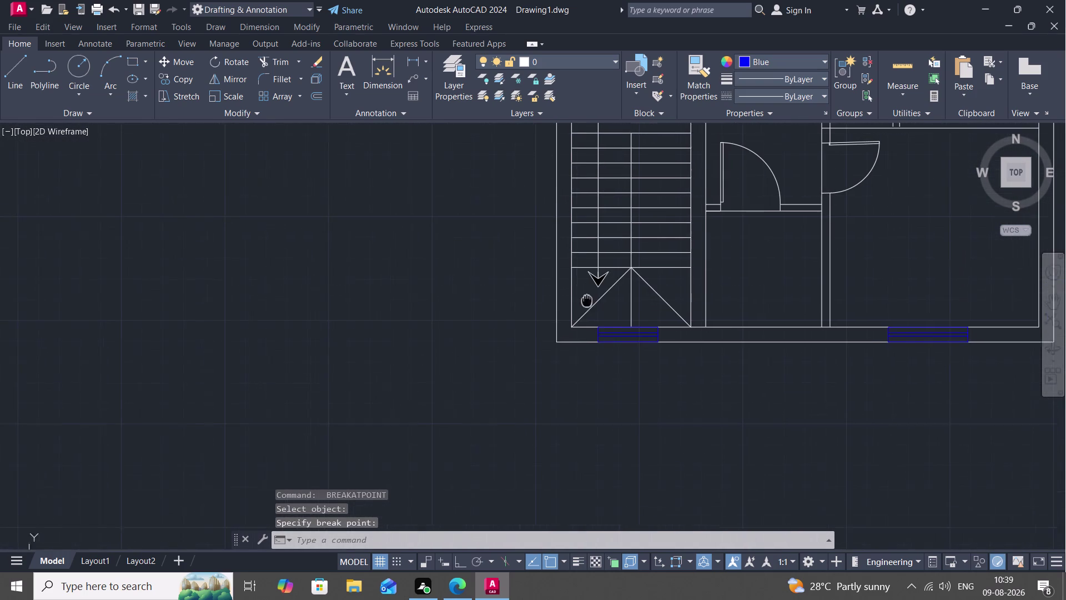
middle_drag(587, 300, 587, 303)
scroll(up, 3)
scroll(down, 3)
scroll(down, 3)
key(space)
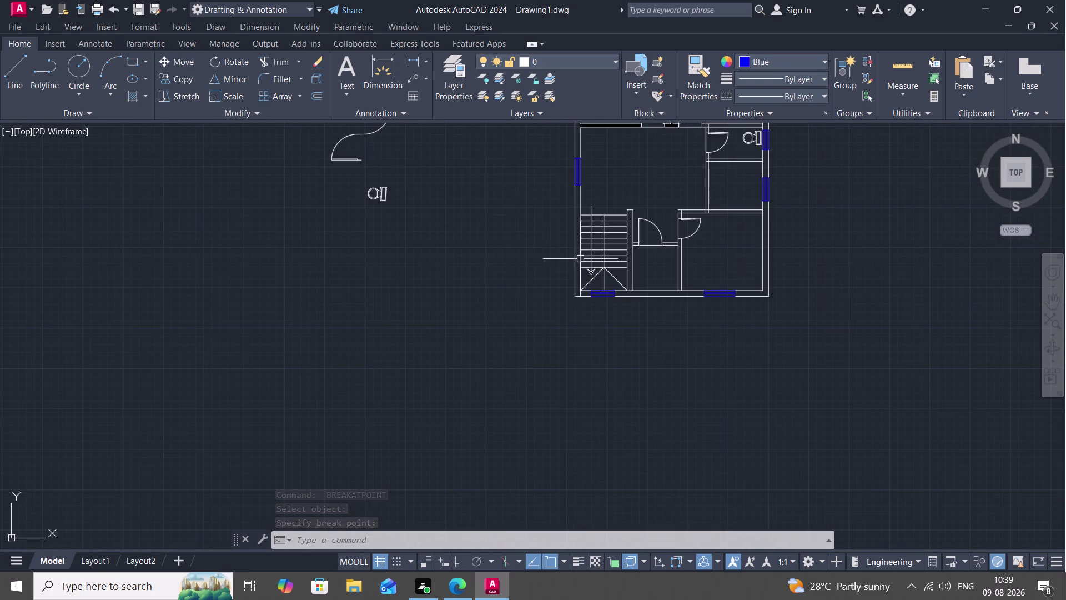
click(576, 253)
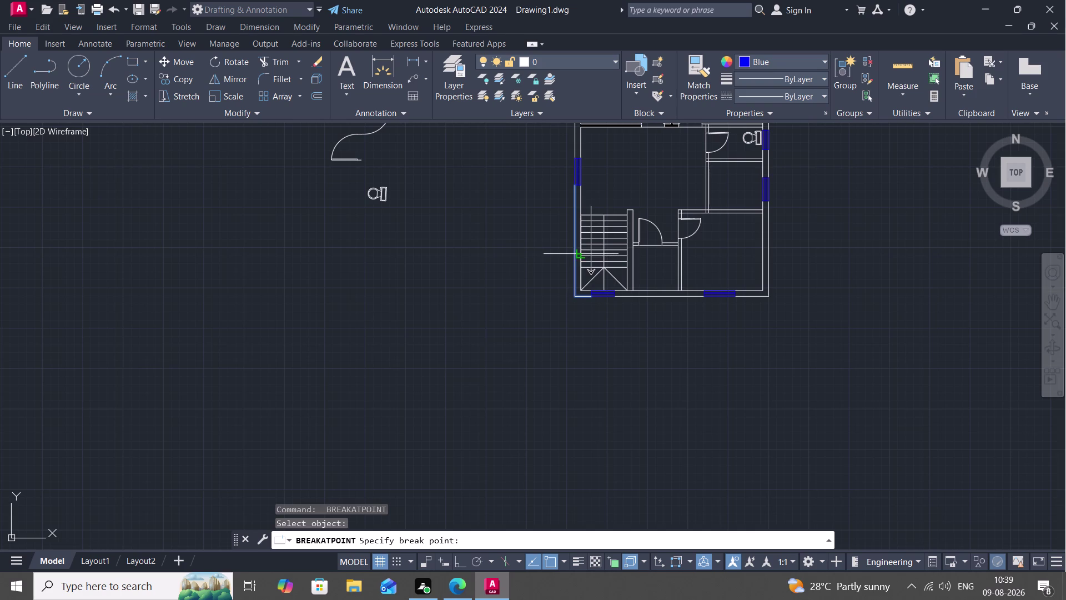
key(space)
click(584, 263)
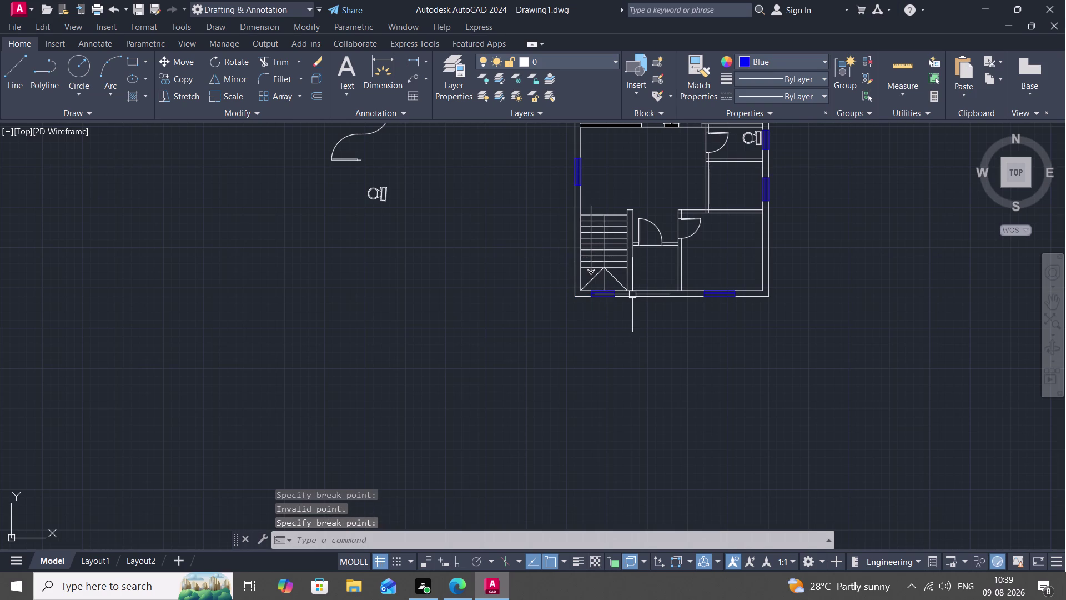
scroll(up, 3)
scroll(up, 3)
Split the inner and outer bottom wall lines at the right window edge.
key(space)
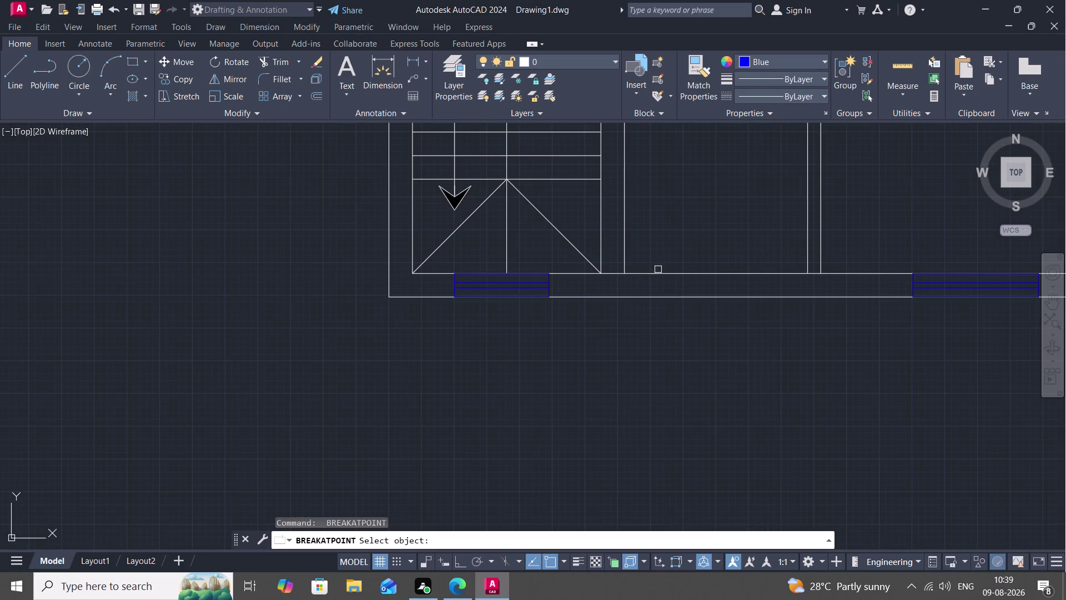
click(668, 275)
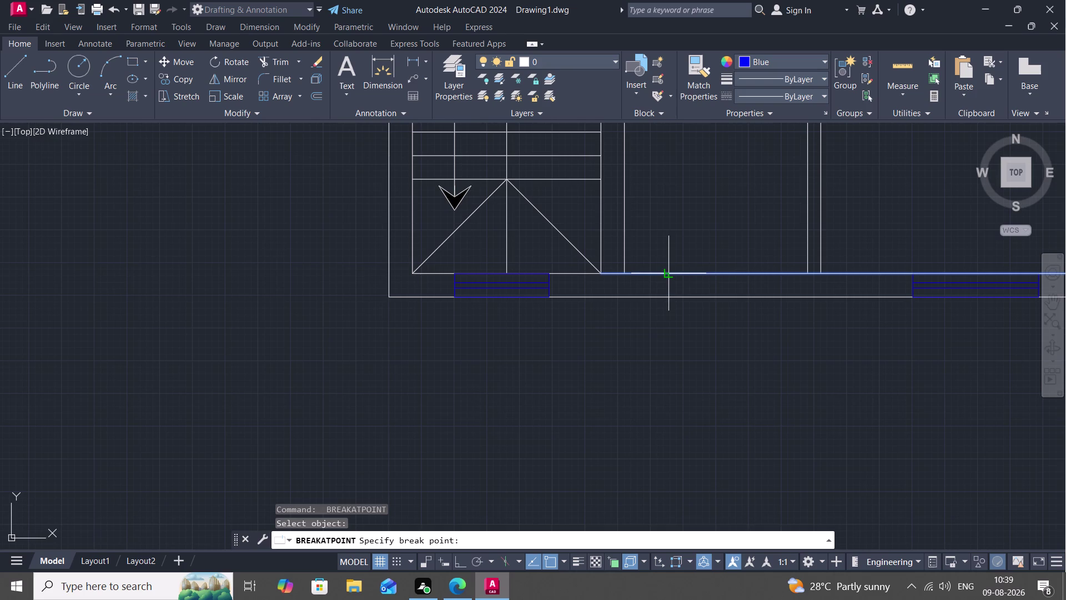
click(912, 275)
key(space)
click(865, 297)
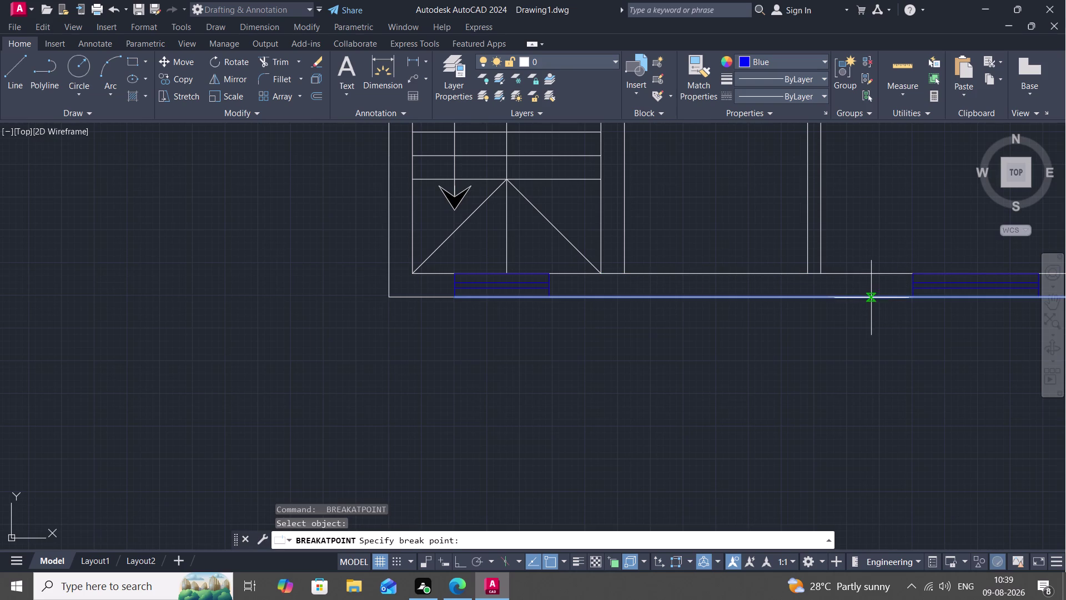
click(914, 298)
Split the bottom wall lines at the left window's edge.
key(space)
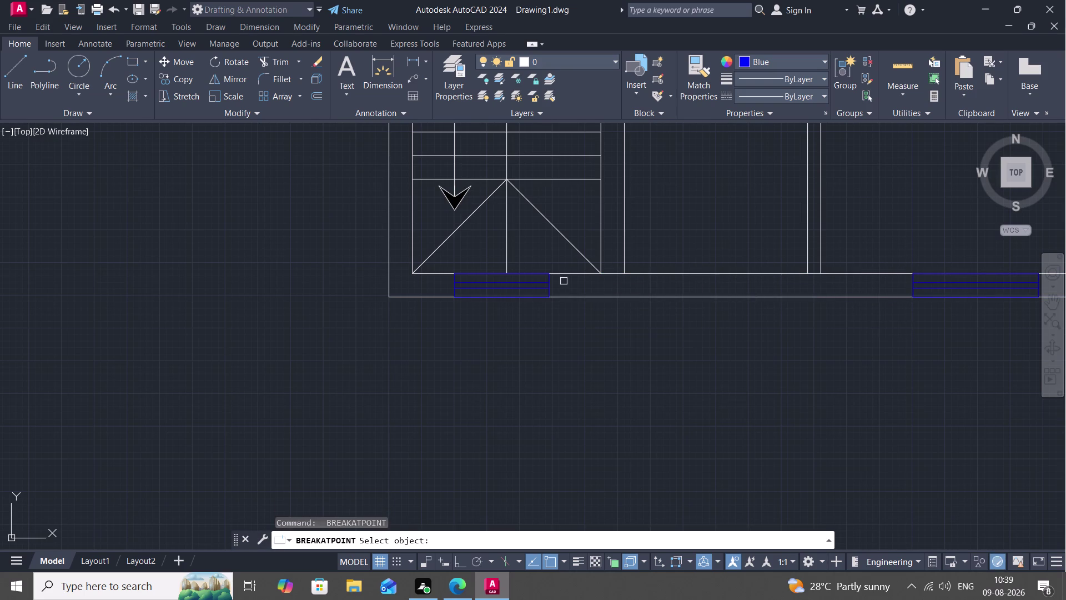
click(570, 298)
click(552, 299)
key(space)
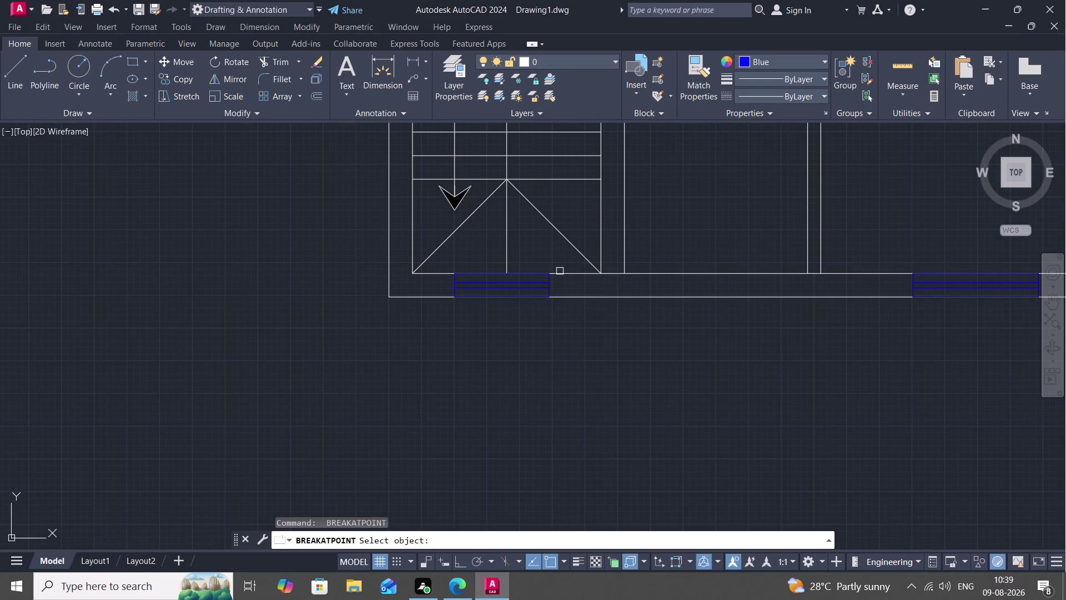
click(567, 272)
click(548, 273)
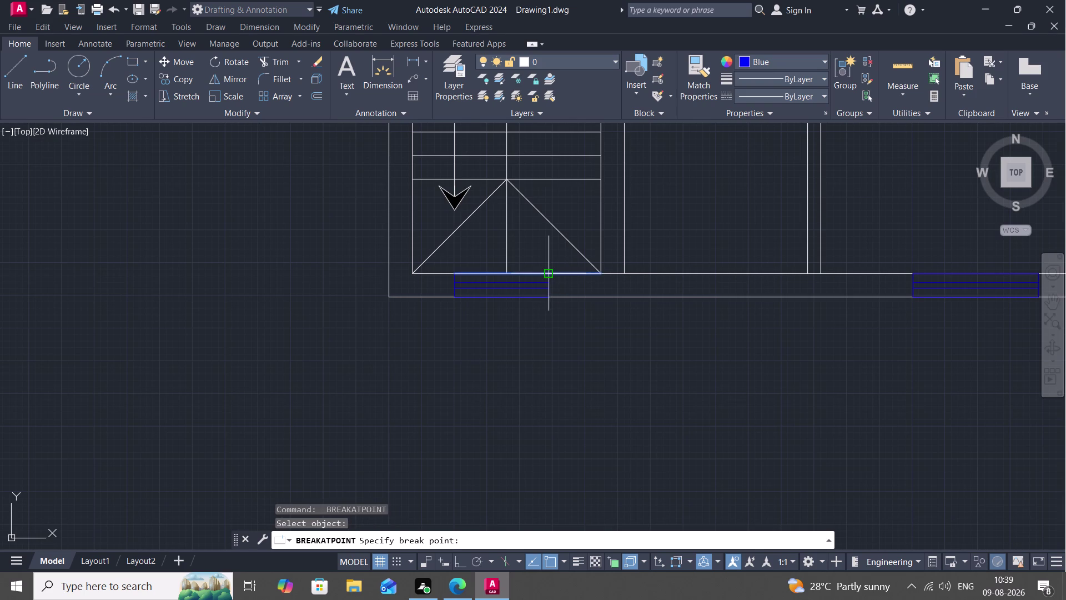
scroll(down, 3)
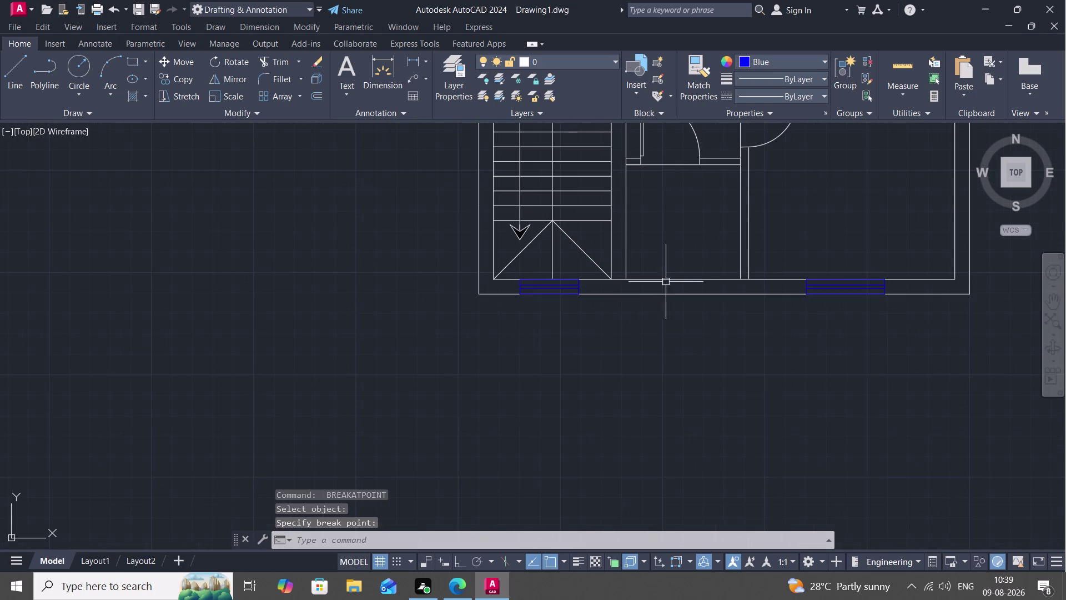
Split the inner and outer bottom wall lines at the right window's other edge.
key(space)
click(931, 279)
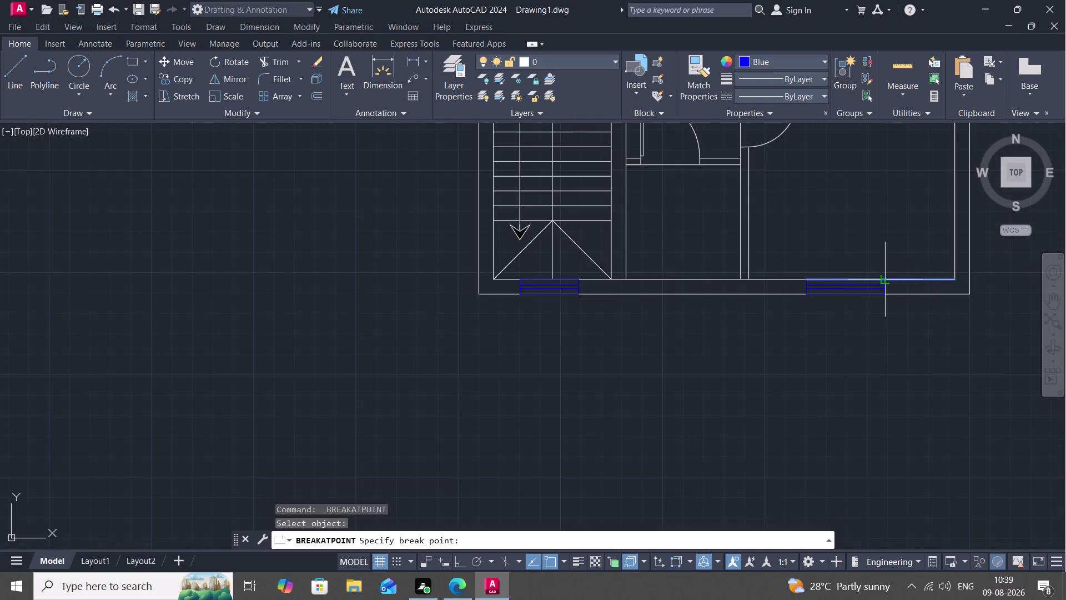
click(885, 280)
key(space)
click(909, 296)
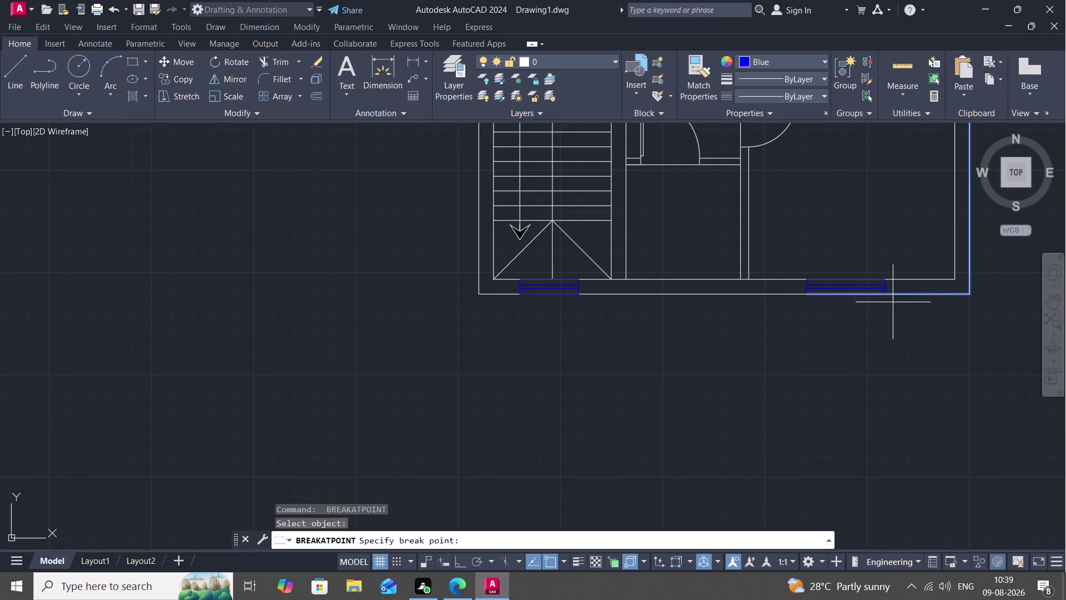
click(887, 296)
Split the inner and outer right wall lines at the window's bottom edge.
middle_drag(910, 303, 740, 404)
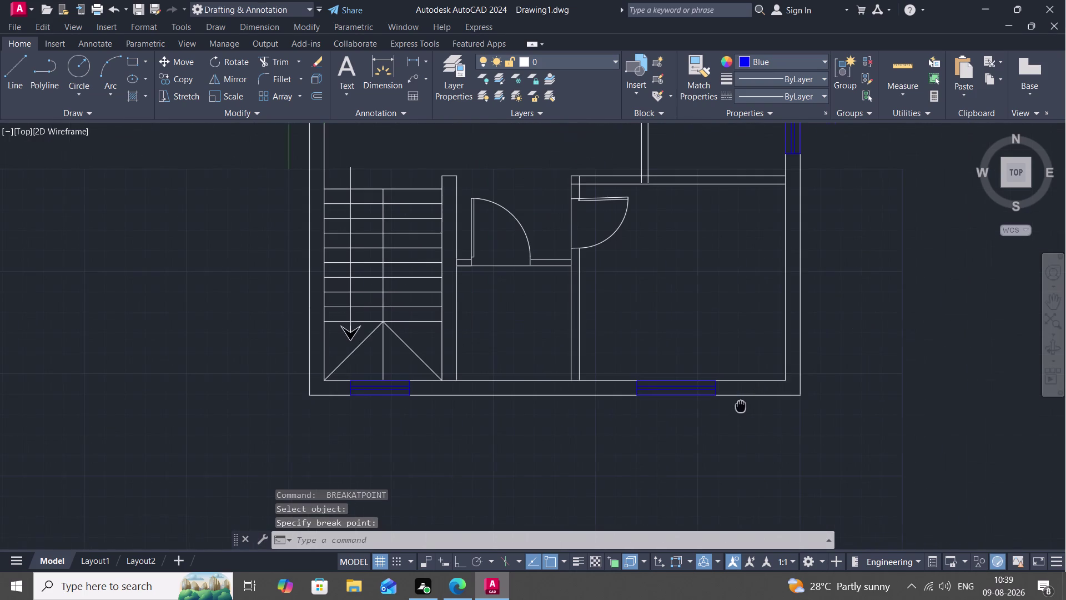
key(space)
click(786, 298)
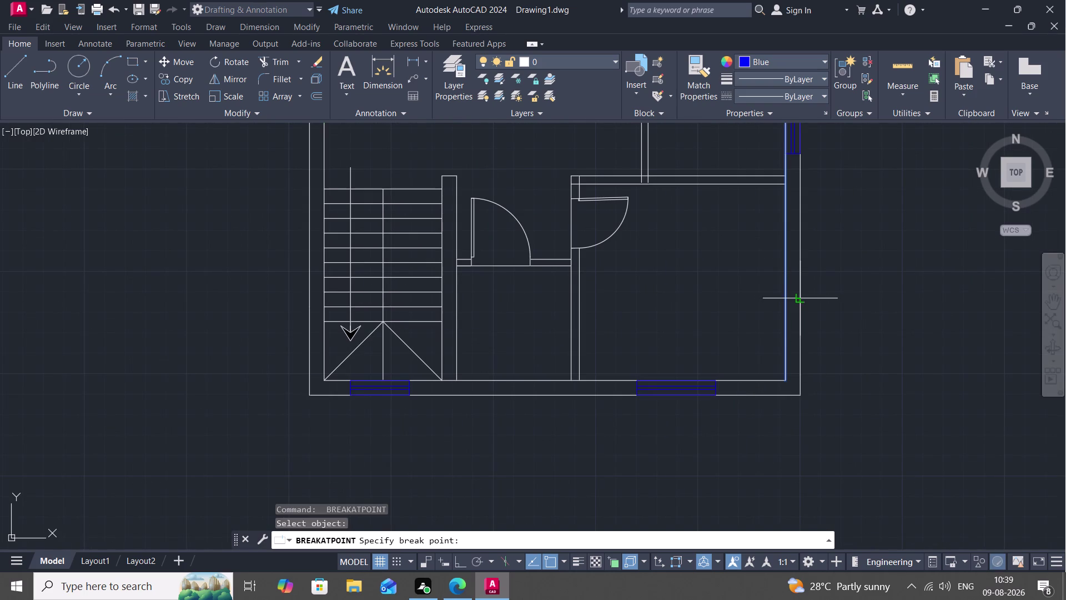
click(786, 153)
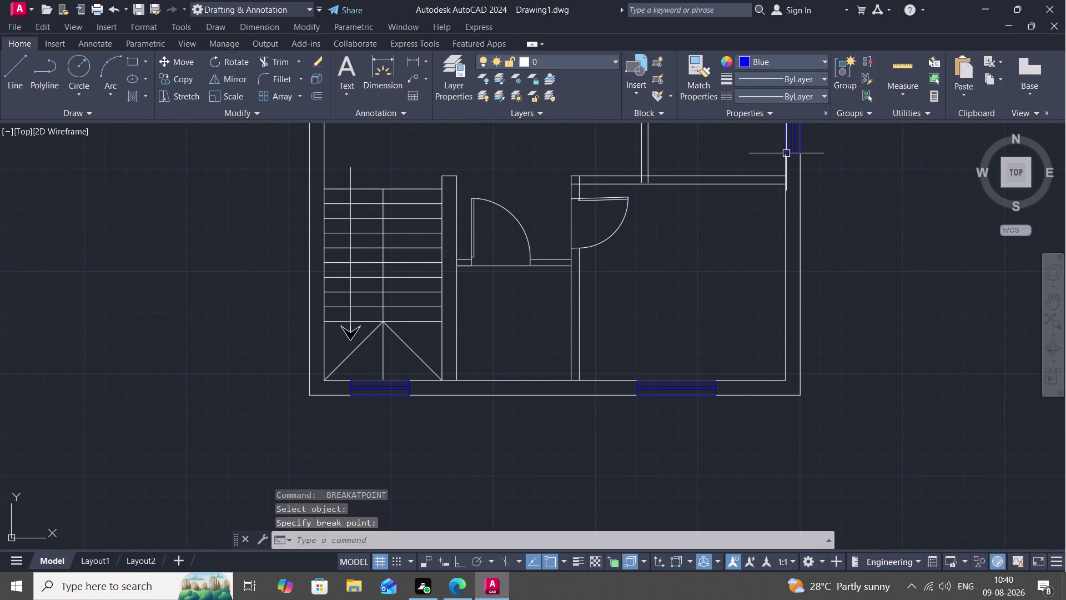
key(space)
click(803, 164)
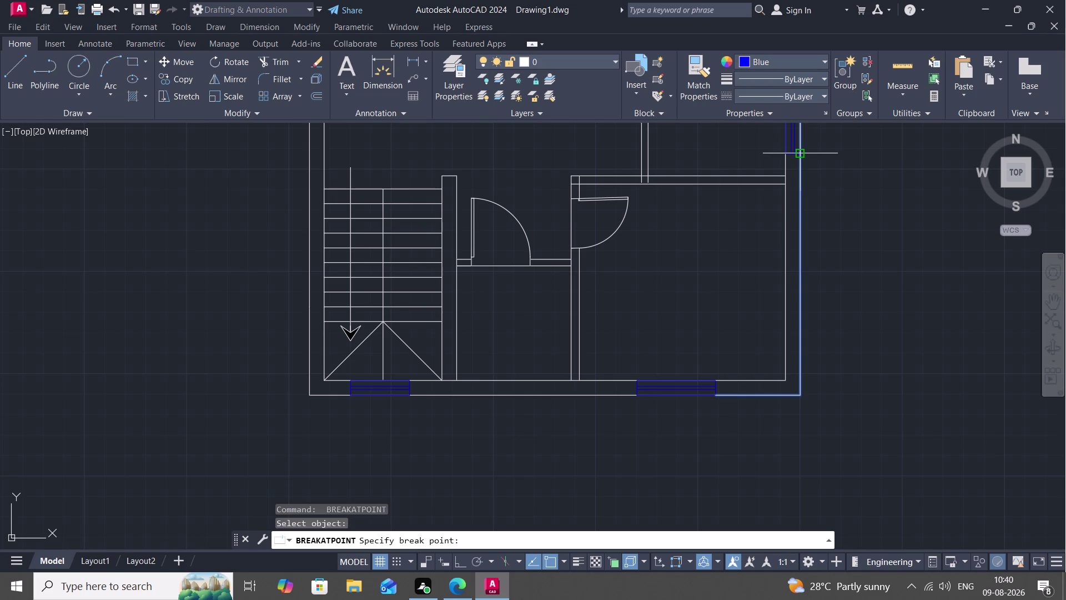
click(797, 150)
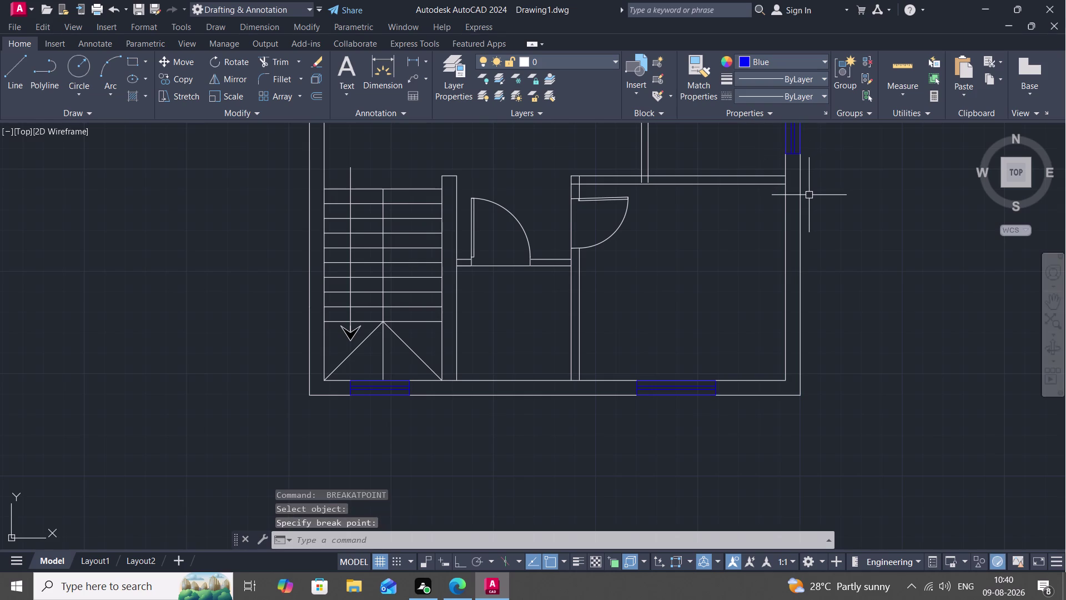
key(Escape)
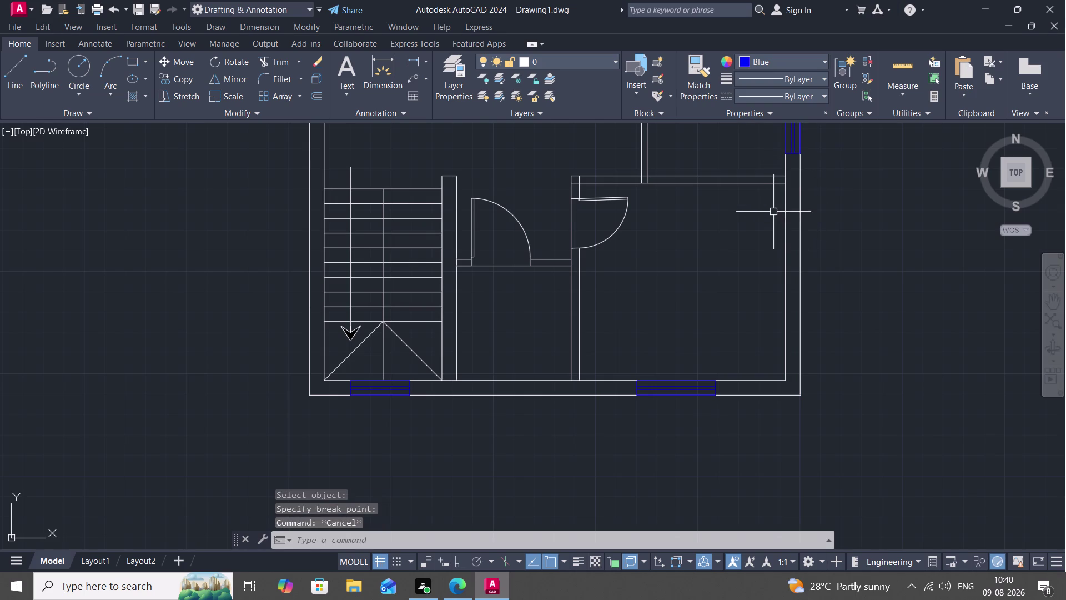
middle_drag(771, 193, 751, 324)
Break the inner right wall line at the two window edges.
scroll(down, 3)
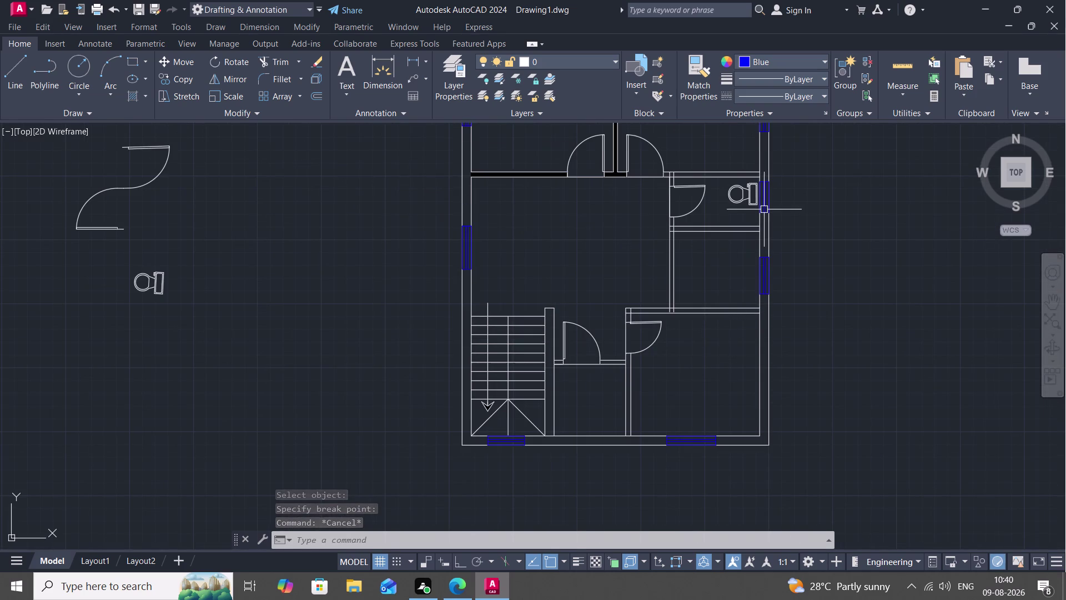
scroll(up, 3)
key(space)
click(739, 254)
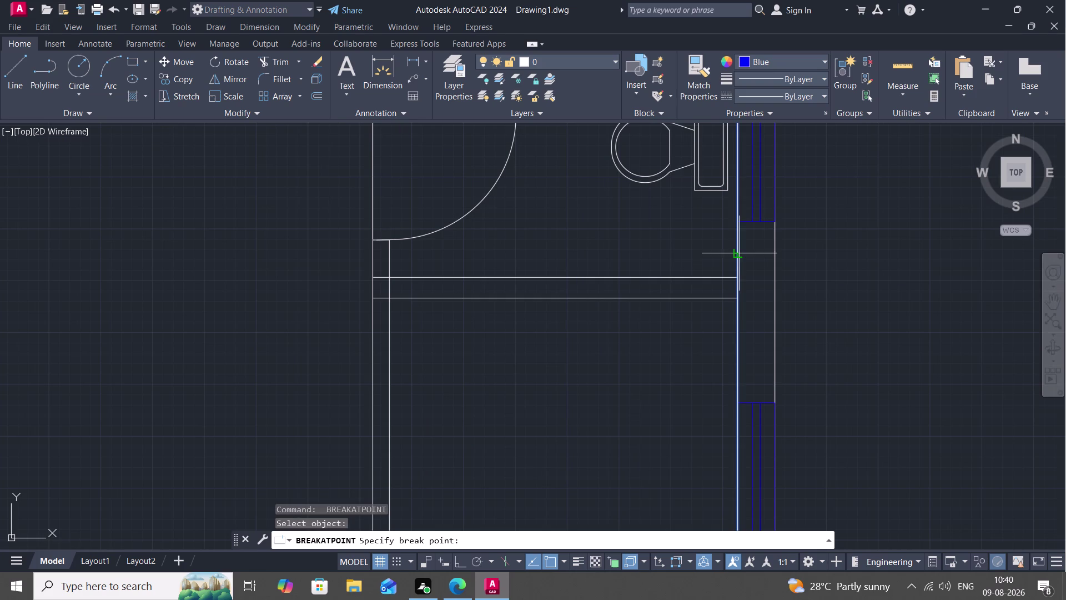
click(736, 222)
key(space)
click(737, 236)
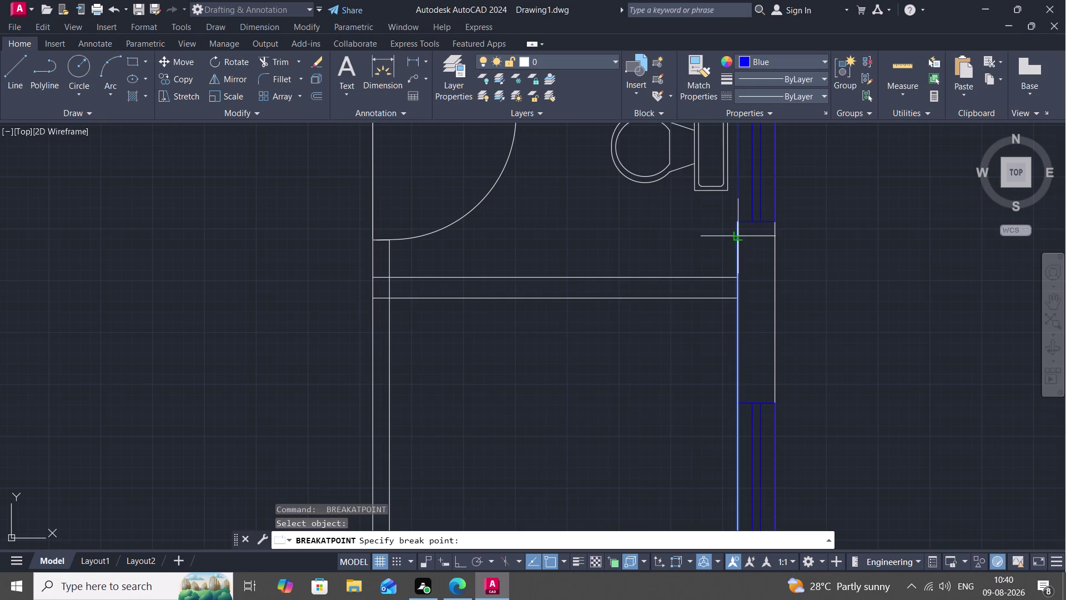
click(738, 403)
Break the outer right wall line at the same two window edges.
key(space)
click(771, 344)
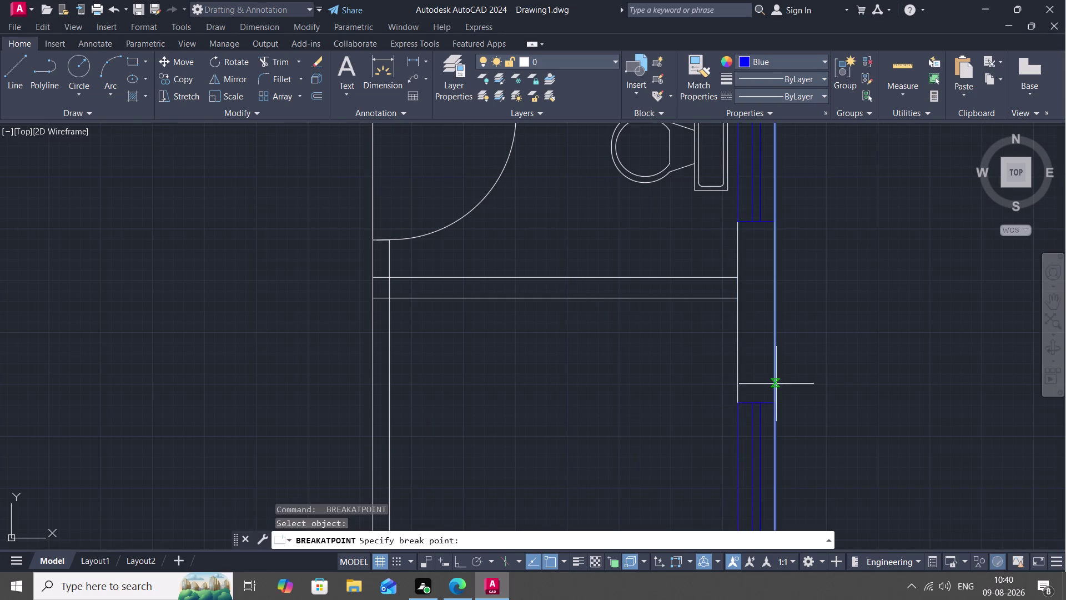
click(776, 406)
key(space)
click(776, 327)
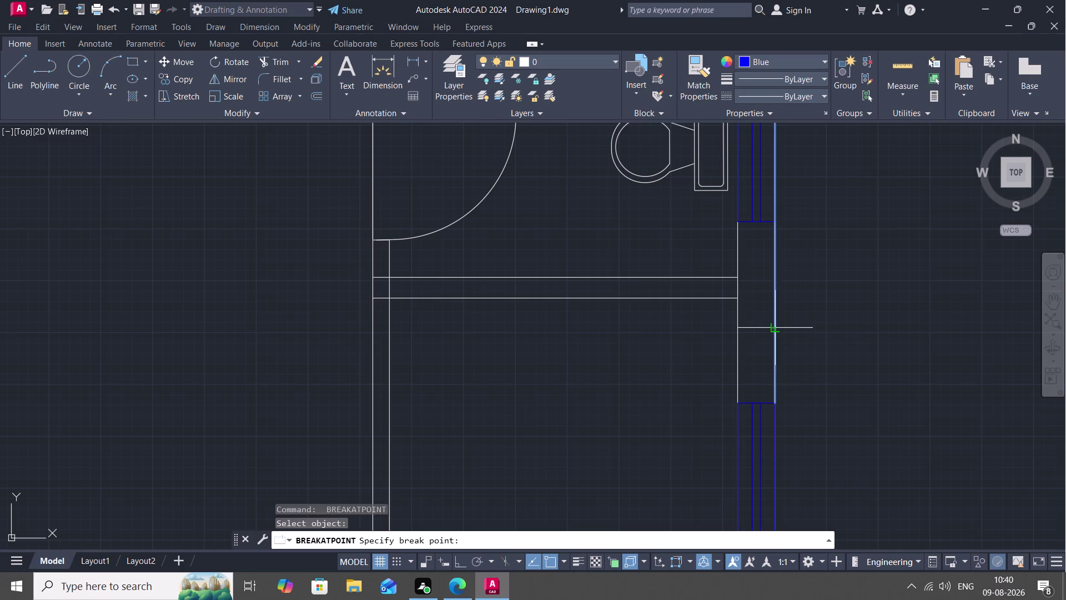
click(775, 225)
key(space)
Pan to the upper right corner and break the inner wall line at two more points.
scroll(down, 3)
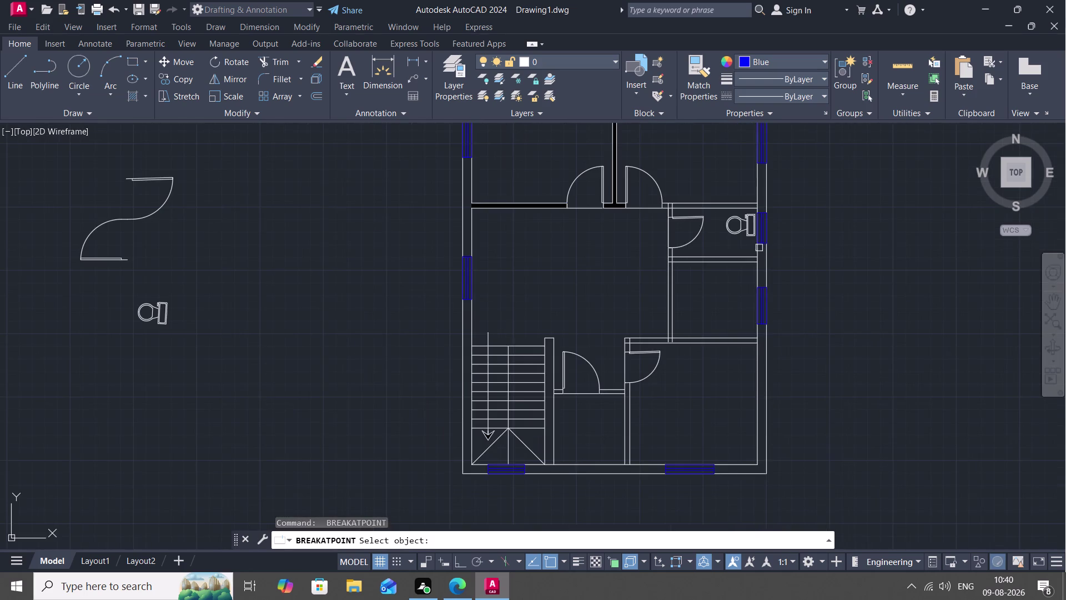
middle_drag(758, 219, 763, 341)
scroll(up, 3)
key(space)
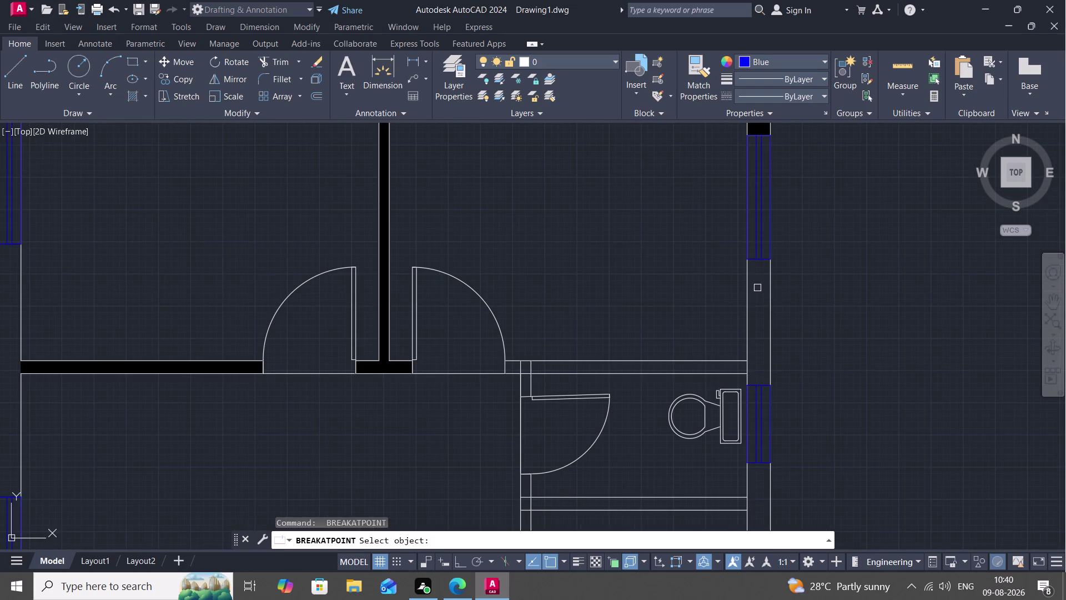
key(space)
click(748, 293)
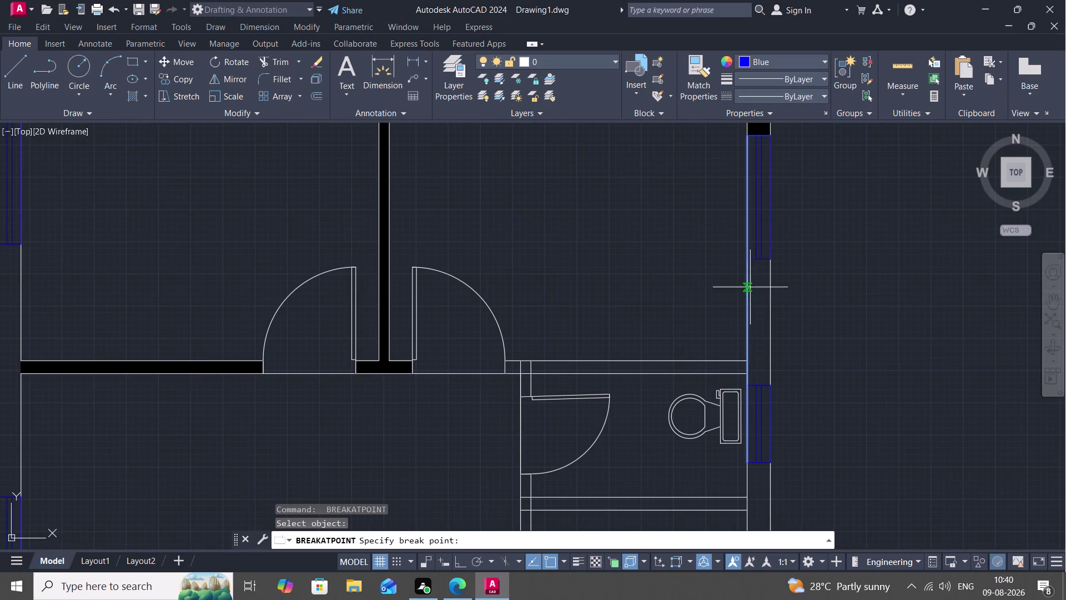
click(745, 262)
key(space)
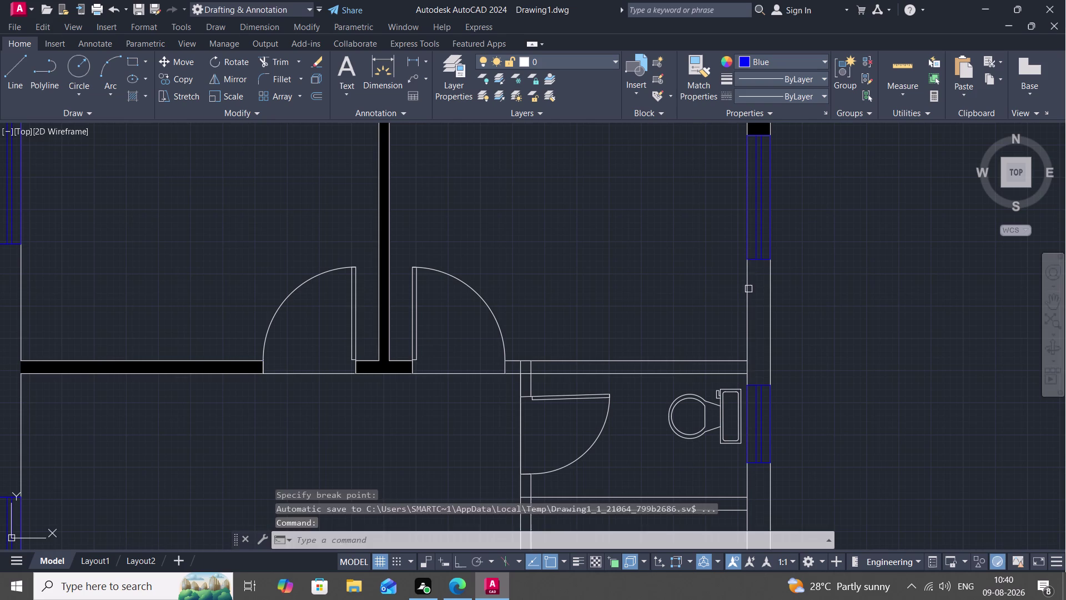
click(749, 291)
click(749, 385)
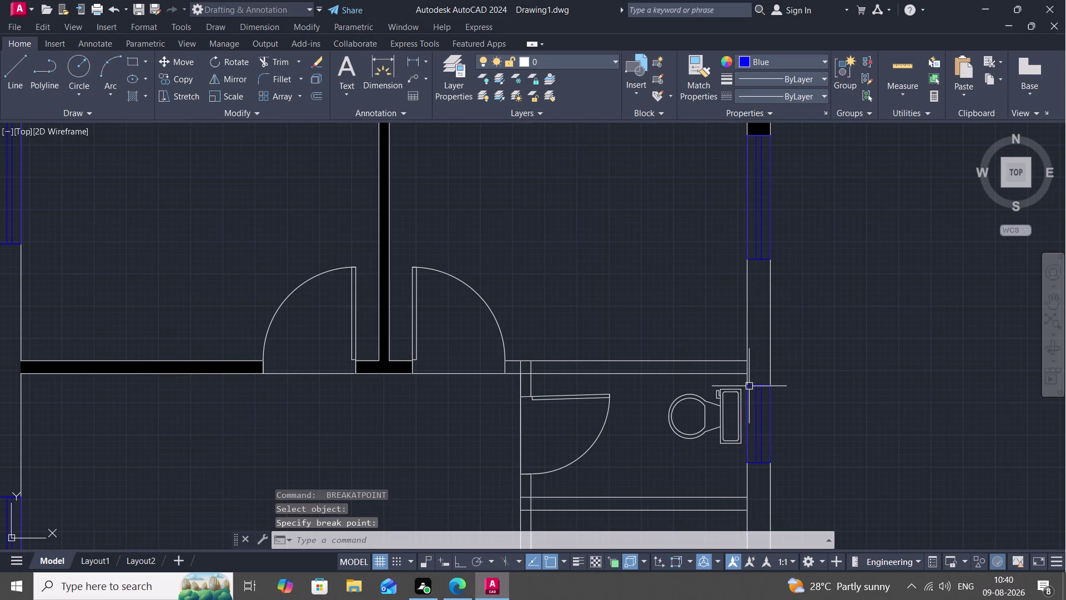
Break the outer right wall at the corner and the window's lower edge, then exit Break.
key(space)
click(771, 344)
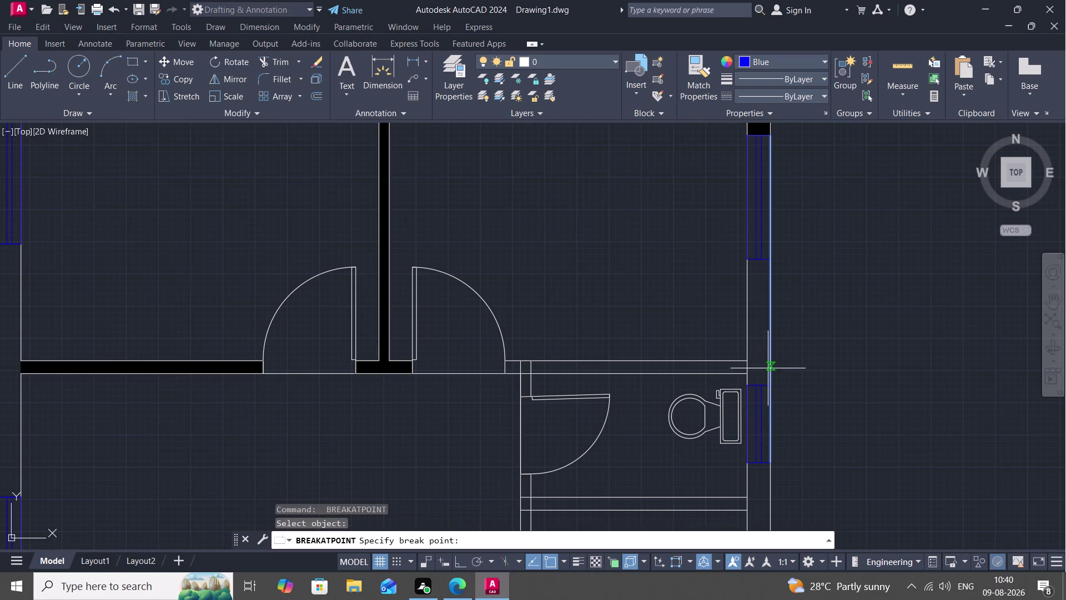
click(769, 382)
key(space)
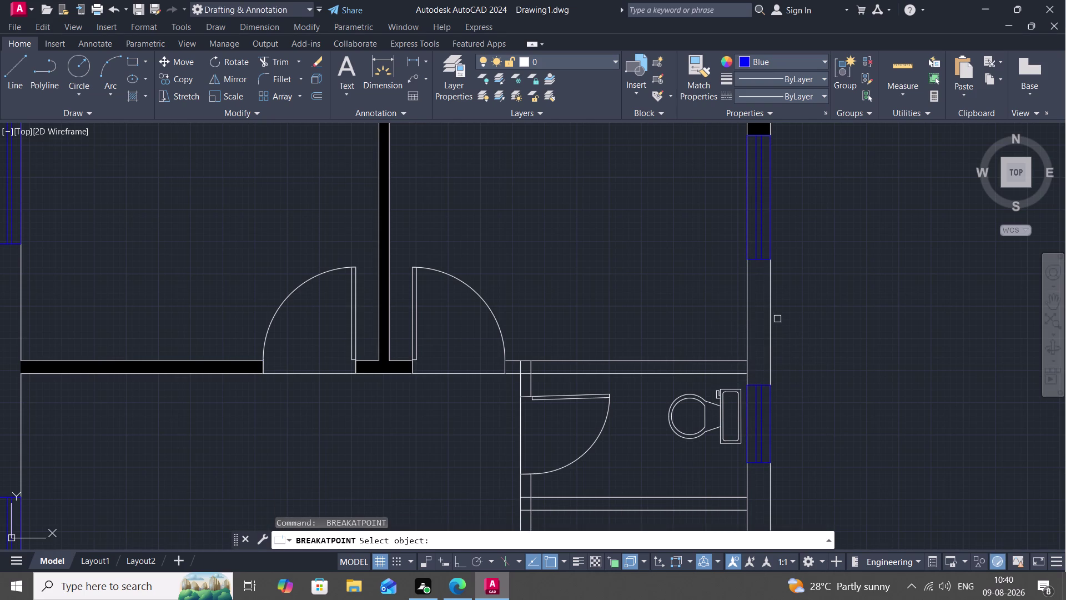
click(770, 319)
click(768, 261)
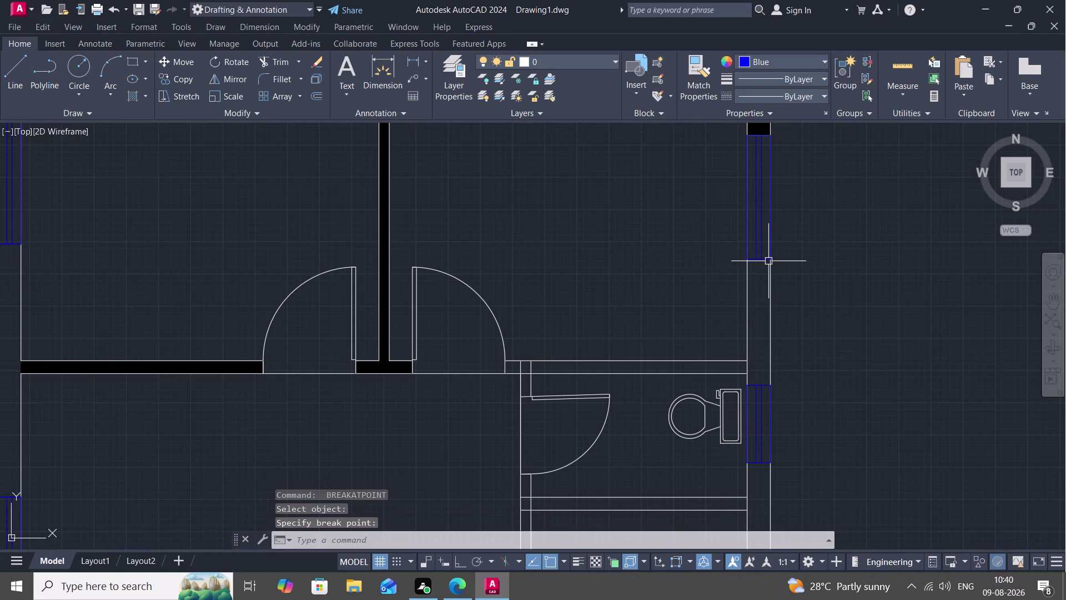
key(space)
click(771, 272)
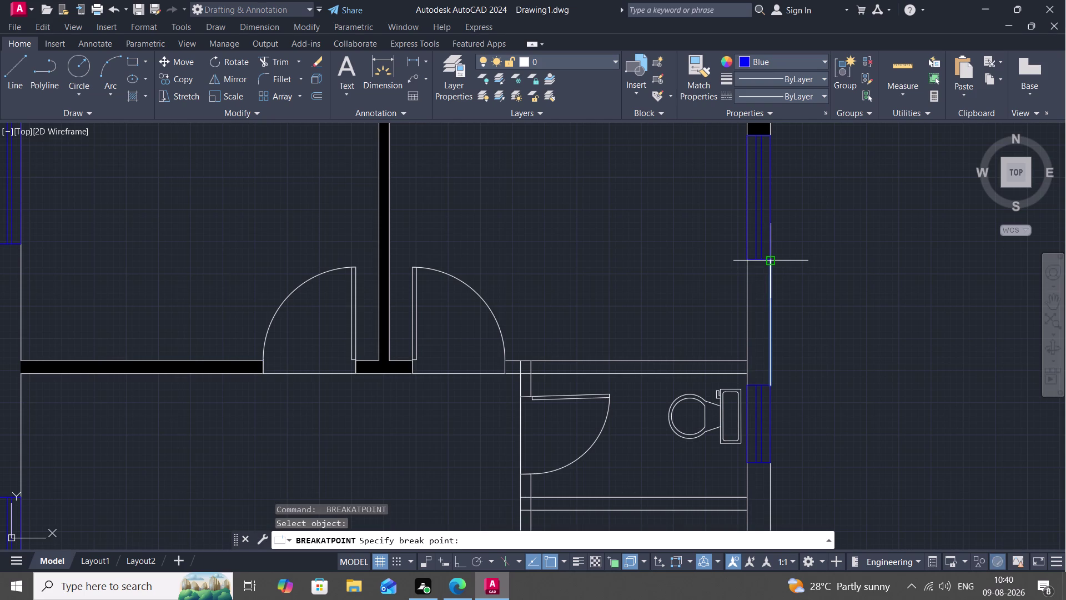
key(Escape)
scroll(down, 3)
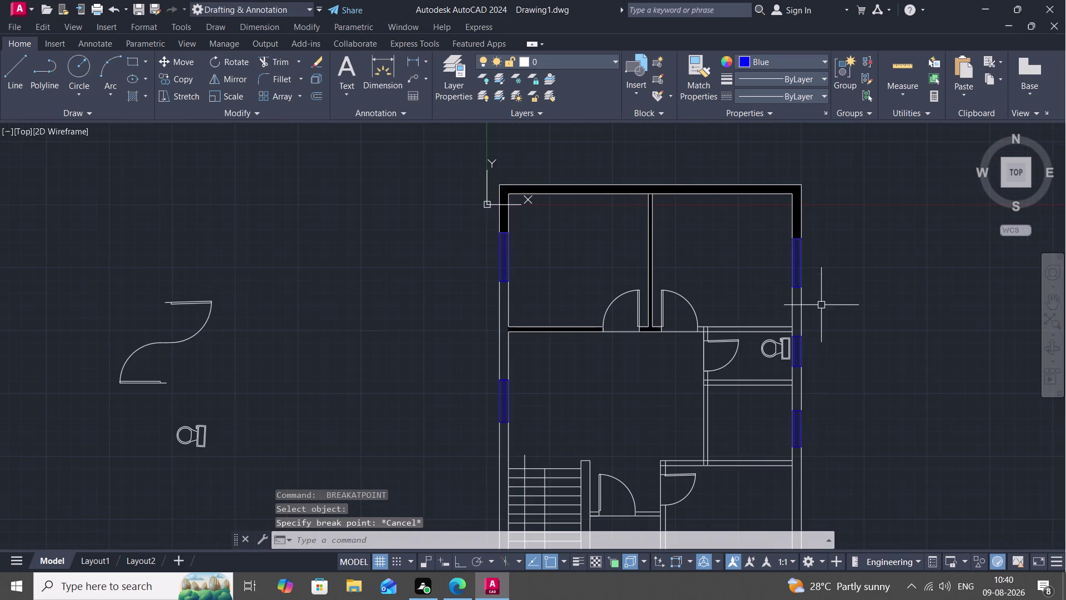
Try joining a right-wall piece with J, then cancel.
key(Escape)
text(J)
key(space)
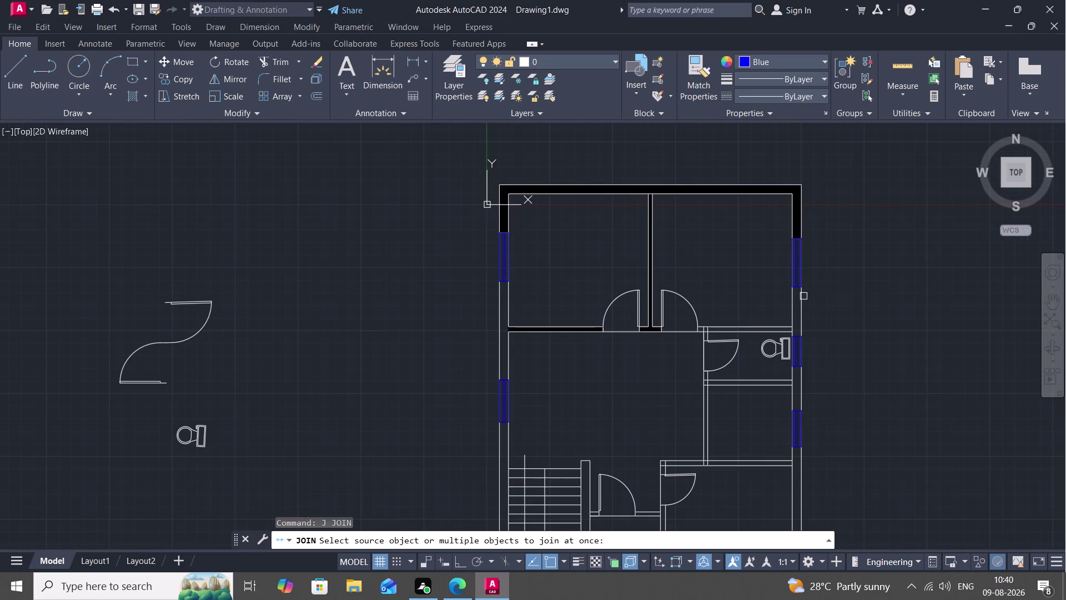
scroll(up, 3)
scroll(down, 3)
scroll(up, 3)
click(783, 266)
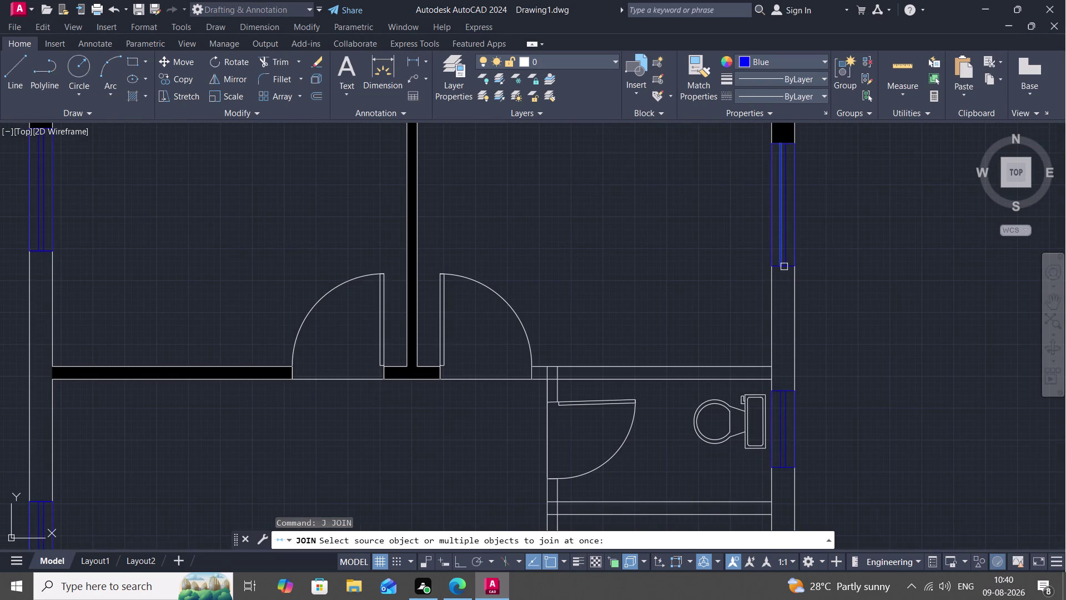
scroll(down, 3)
scroll(up, 3)
key(Escape)
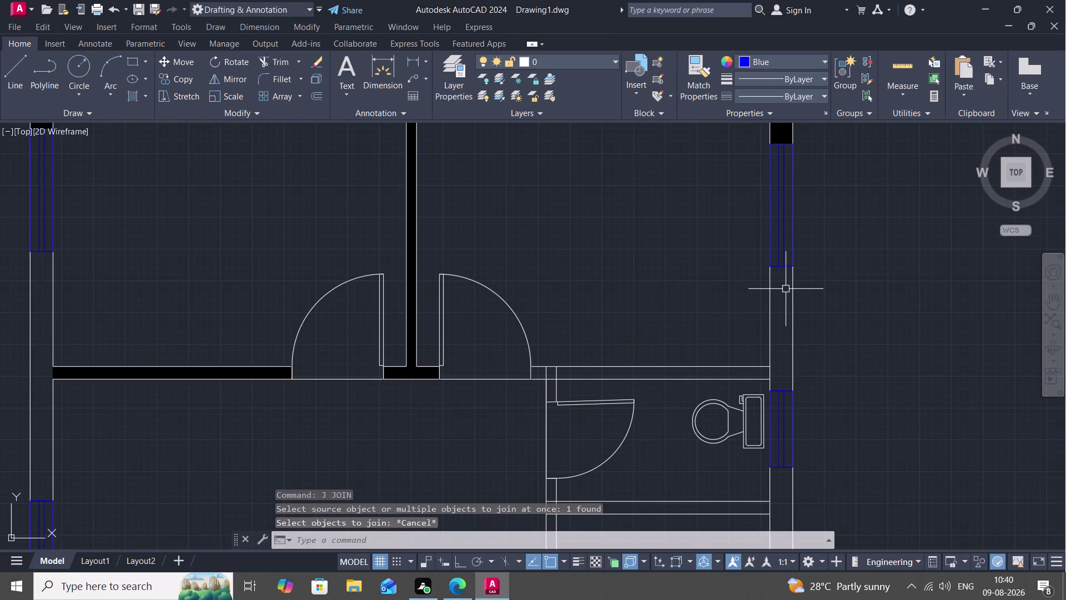
Retry the join, cancel again, and pan to the wall stretch between the windows.
key(j)
key(space)
click(780, 269)
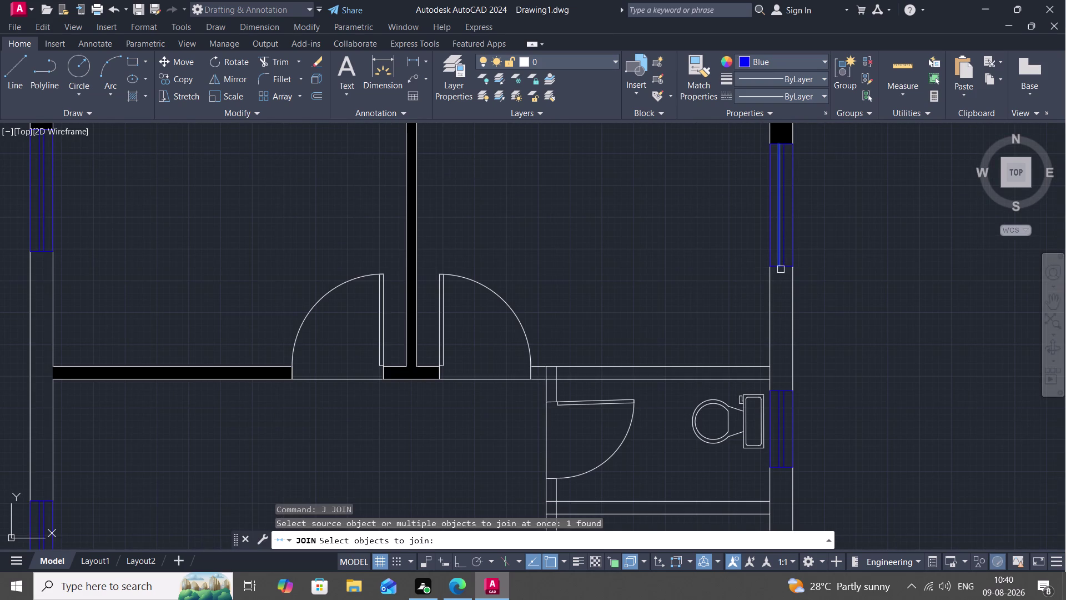
scroll(down, 3)
scroll(up, 3)
key(Escape)
scroll(up, 3)
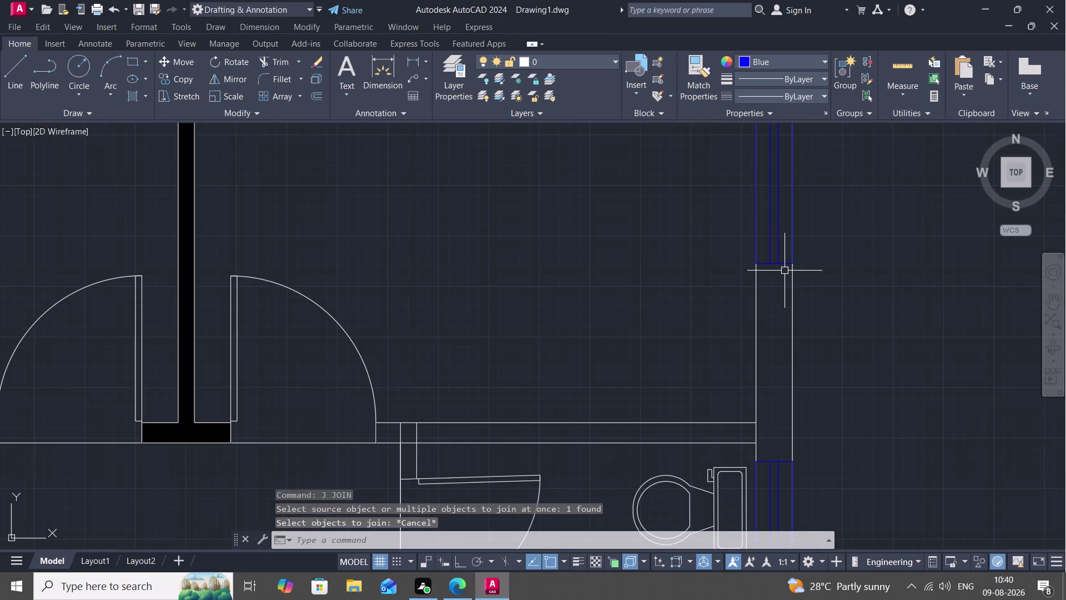
middle_drag(784, 270, 780, 184)
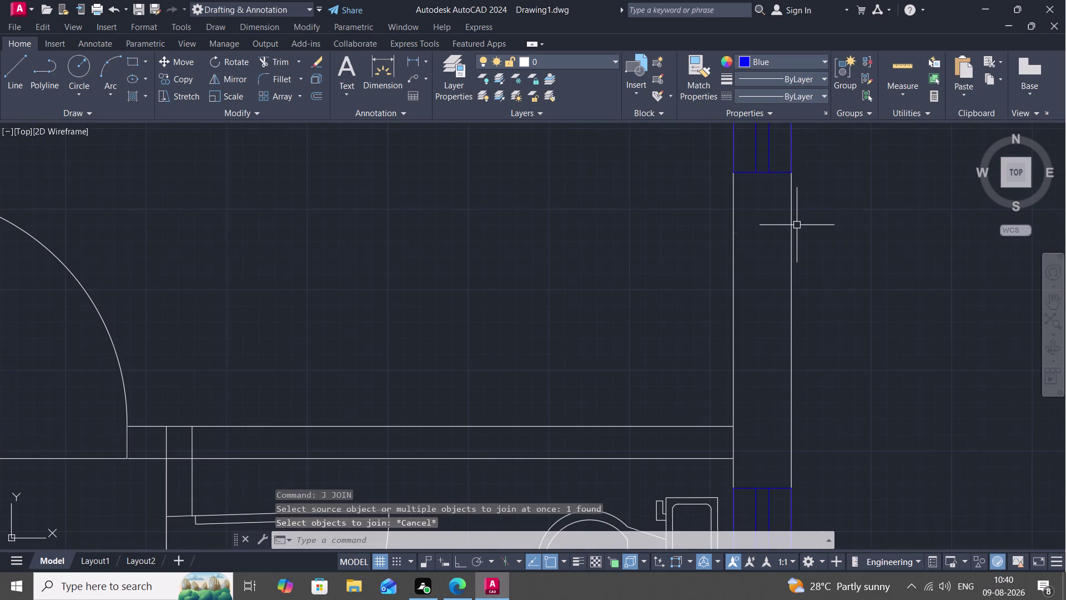
Join the stretch's left, top, right and bottom lines into one polyline.
text(J)
key(space)
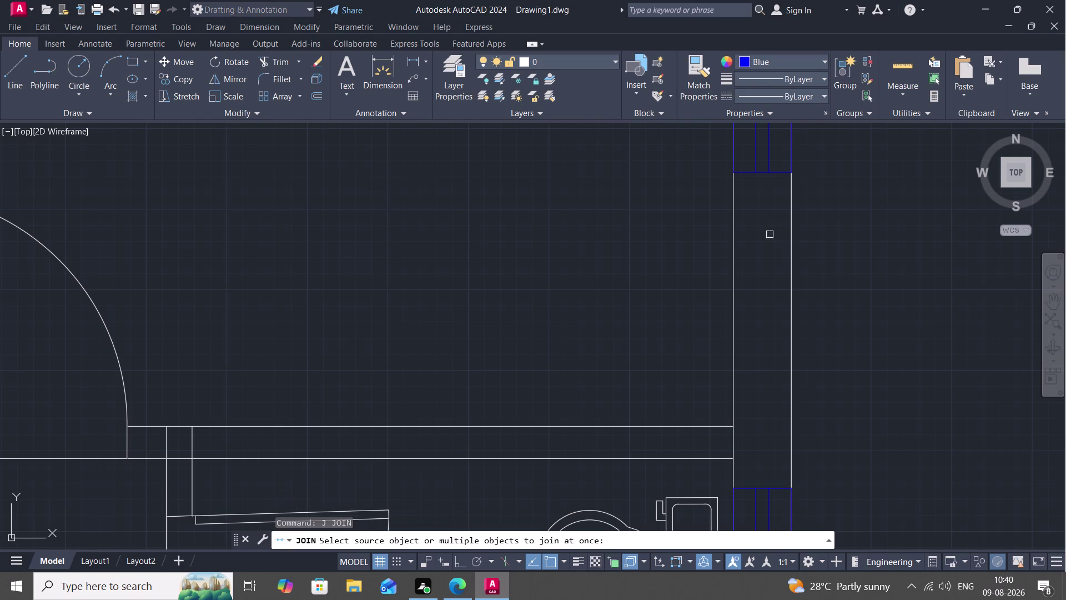
click(734, 230)
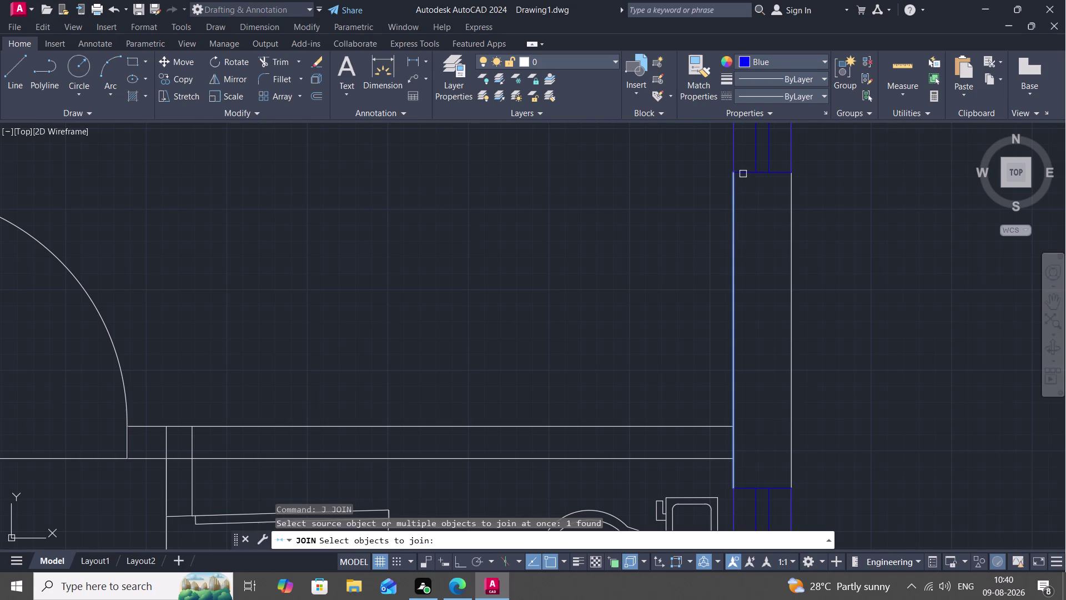
click(743, 173)
click(792, 199)
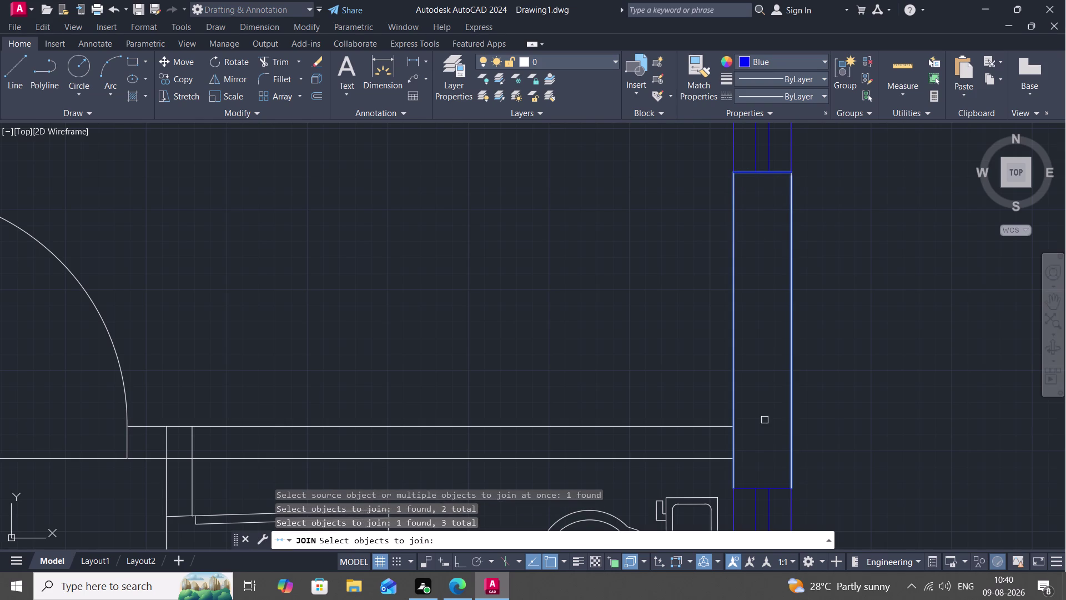
click(783, 488)
key(Return)
scroll(down, 3)
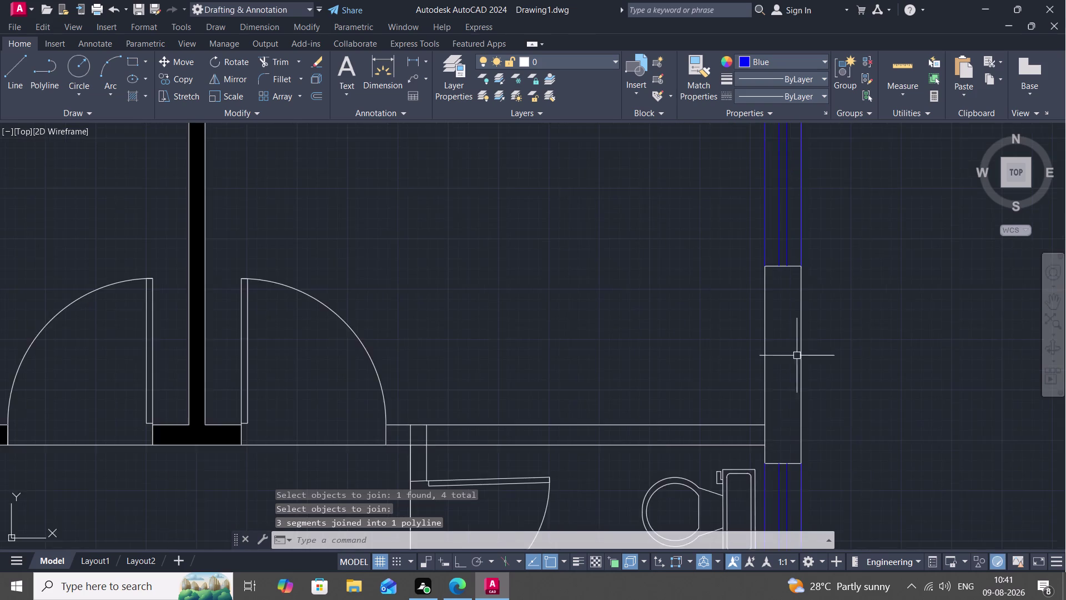
middle_drag(797, 340, 793, 161)
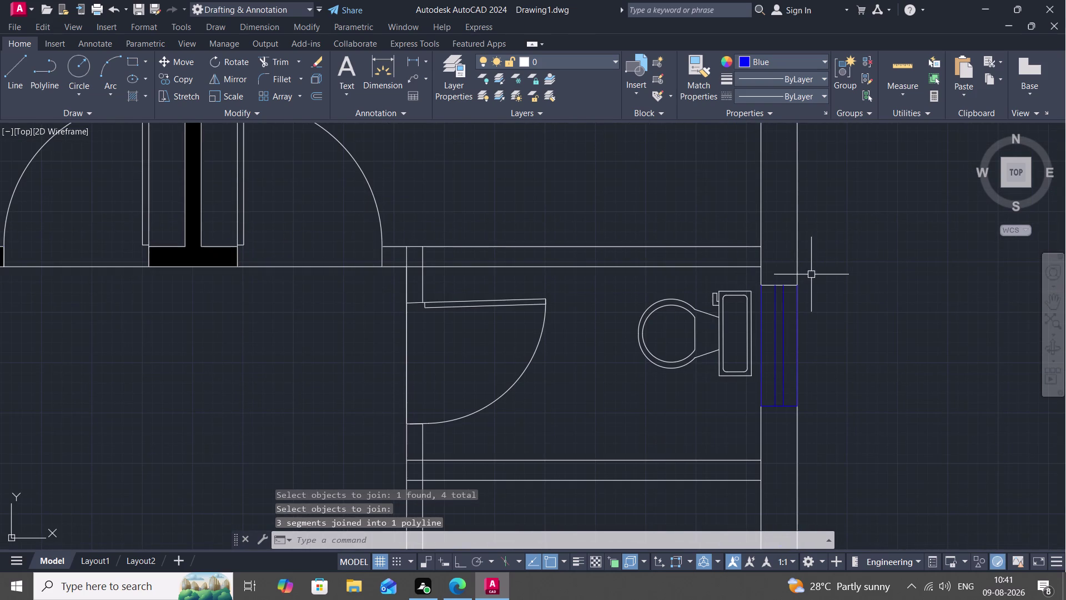
Start a join on the wall lines above the toilet, then cancel it.
key(j)
key(space)
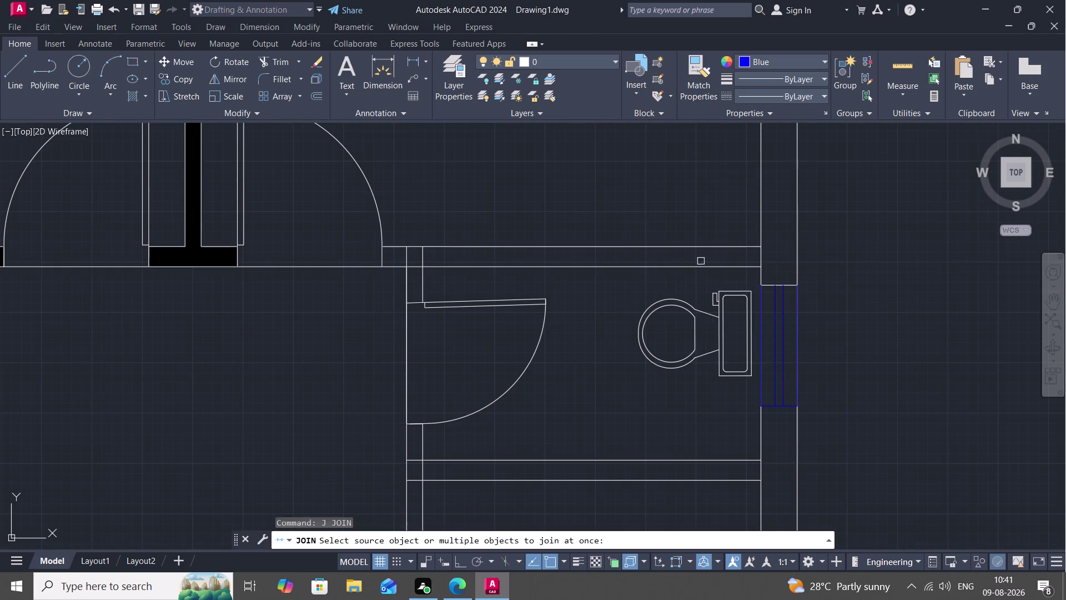
click(678, 246)
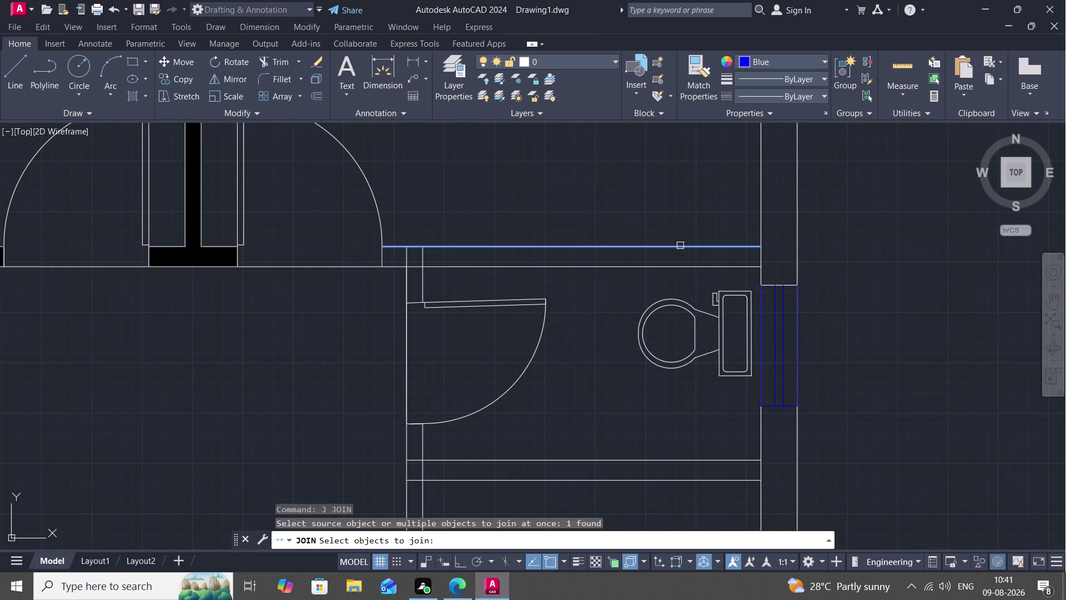
click(684, 265)
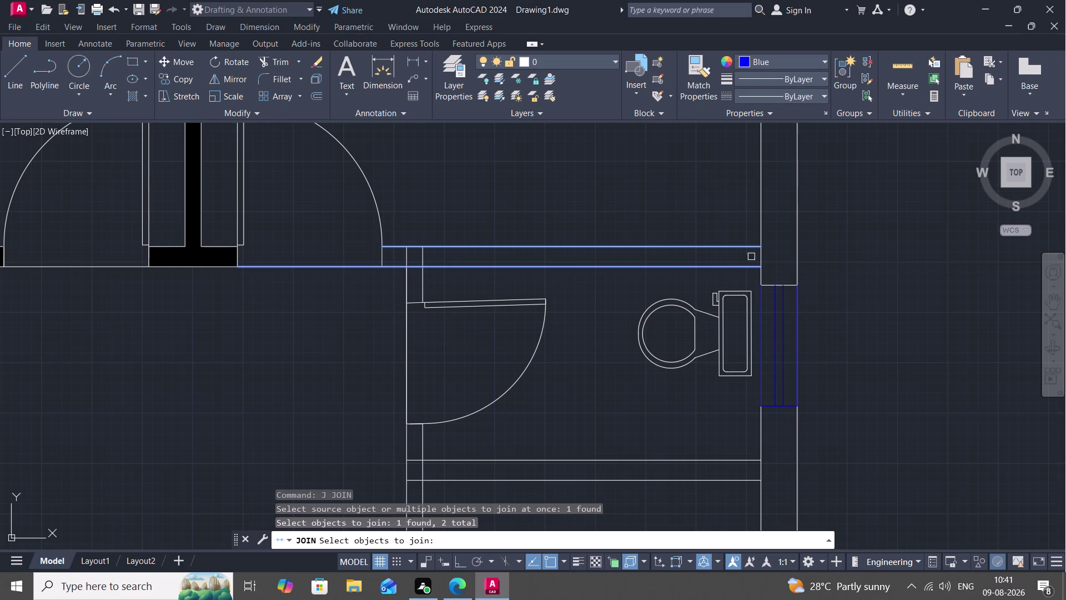
click(760, 257)
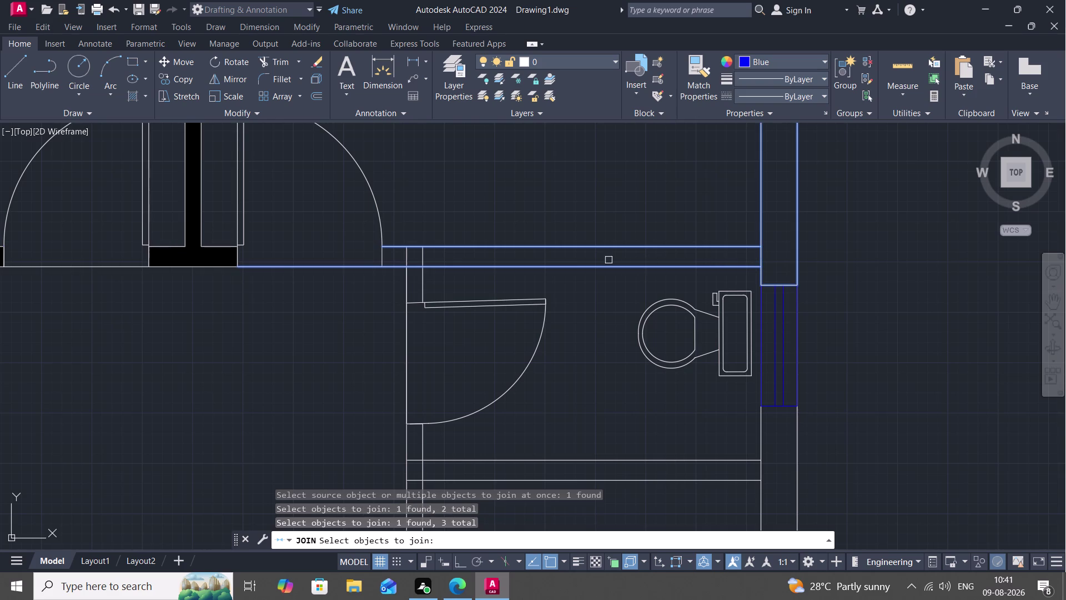
click(421, 259)
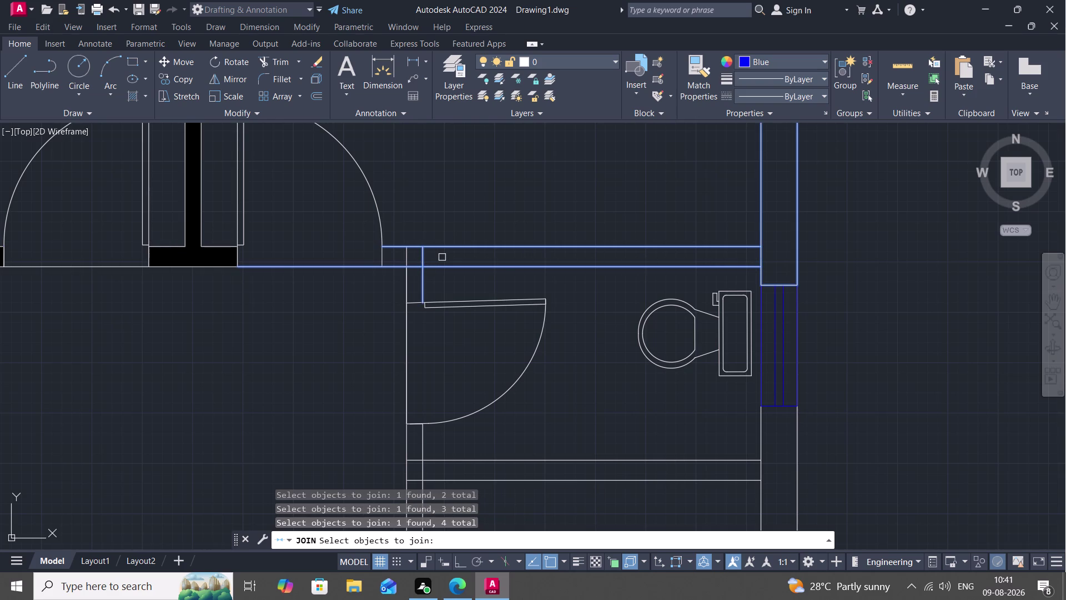
key(Escape)
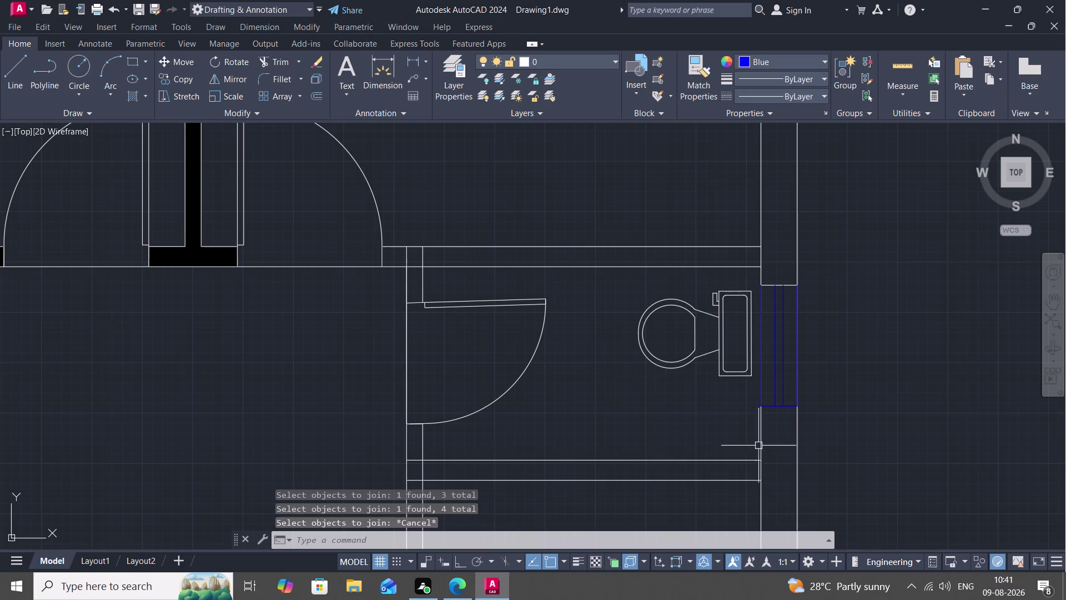
Join the wall pieces below the window with their top edge into a polyline.
key(space)
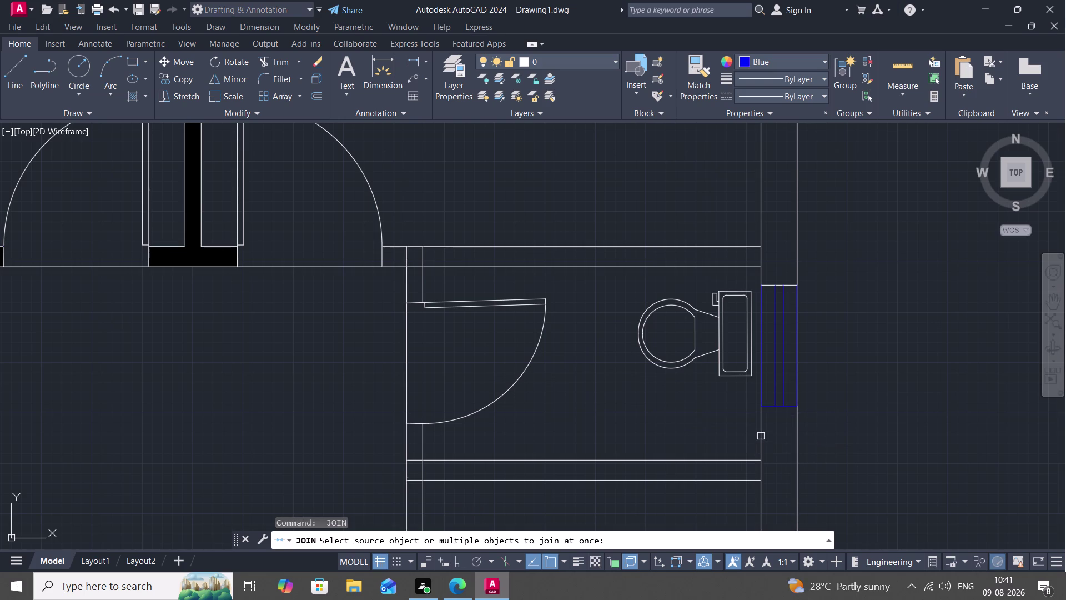
click(761, 435)
click(789, 405)
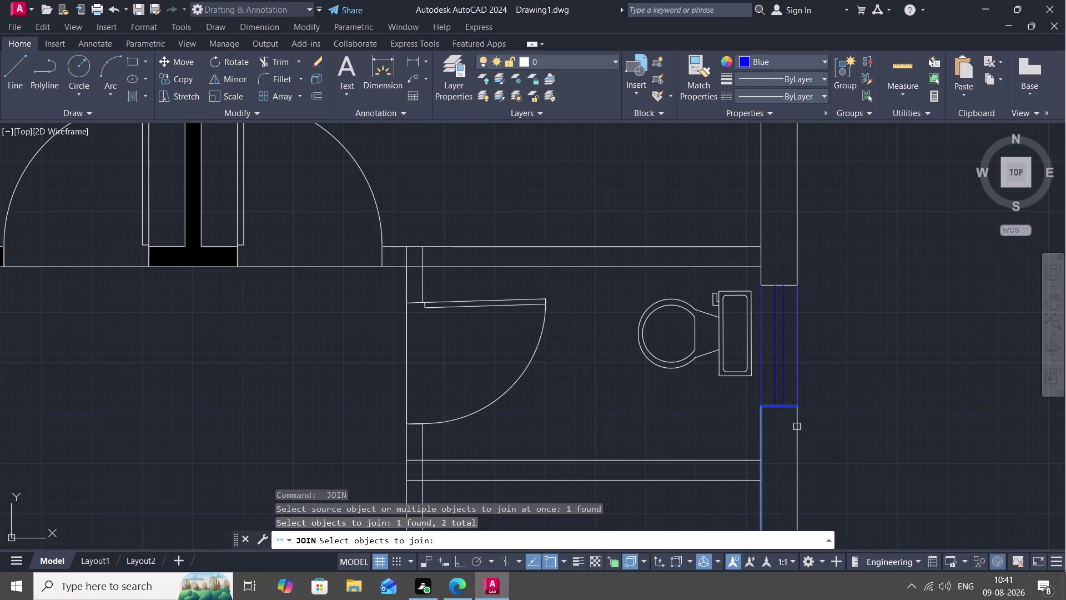
click(797, 426)
scroll(down, 3)
scroll(down, 3)
middle_drag(788, 432, 804, 230)
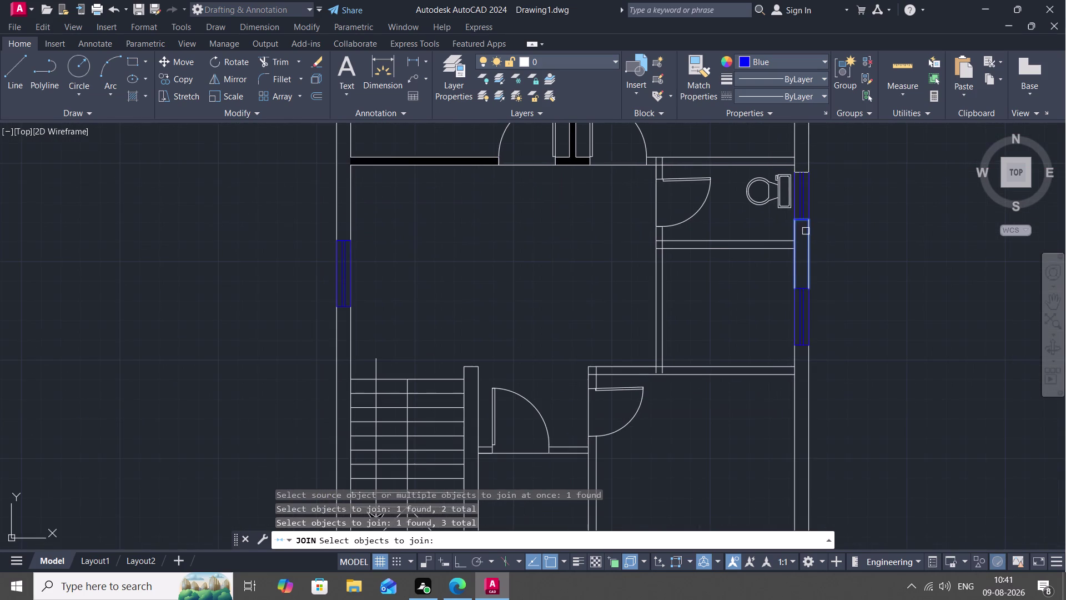
scroll(up, 3)
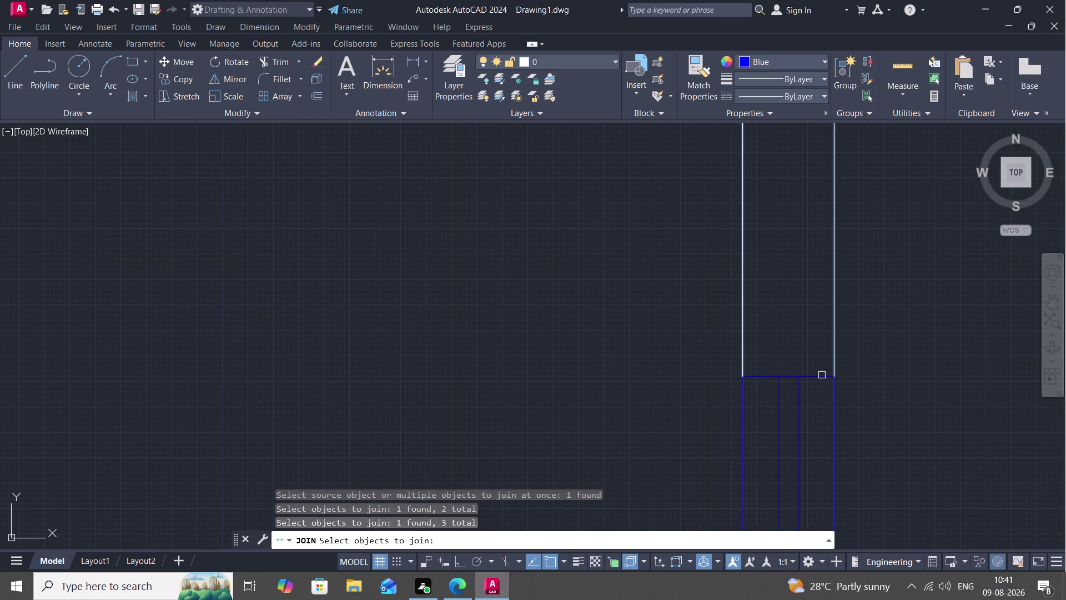
click(821, 375)
key(Return)
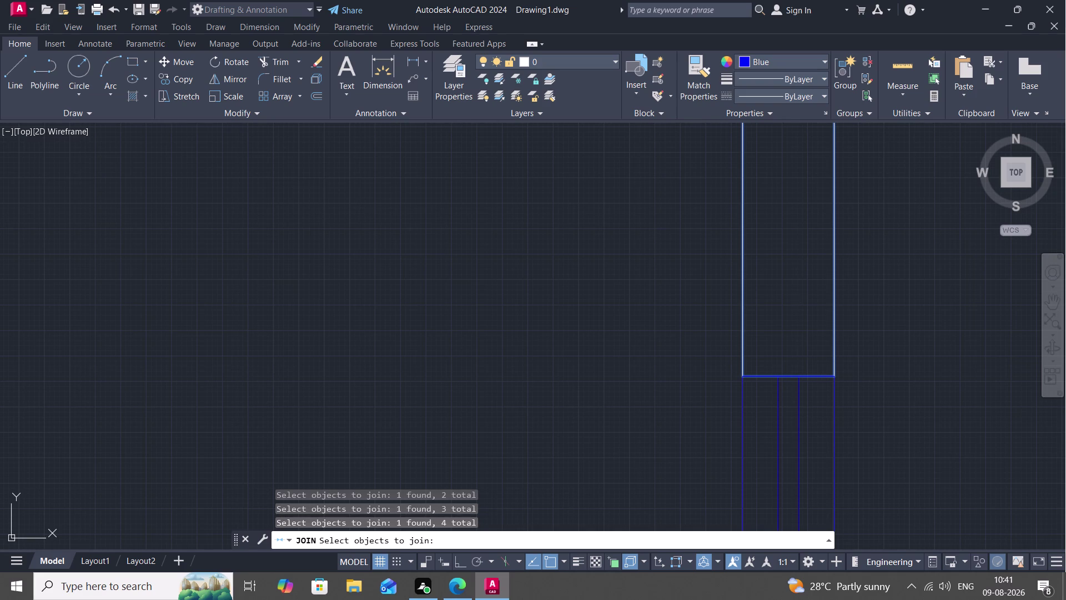
Pan back to the lower wall section and abandon a join of the piece below the window.
scroll(down, 3)
middle_drag(796, 298, 745, 149)
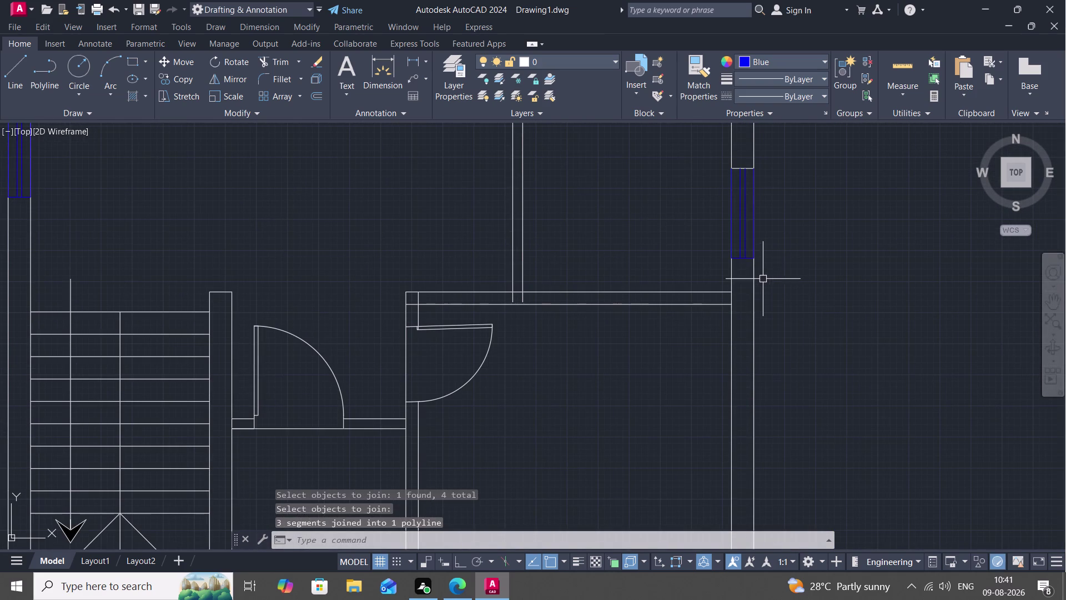
key(space)
click(740, 259)
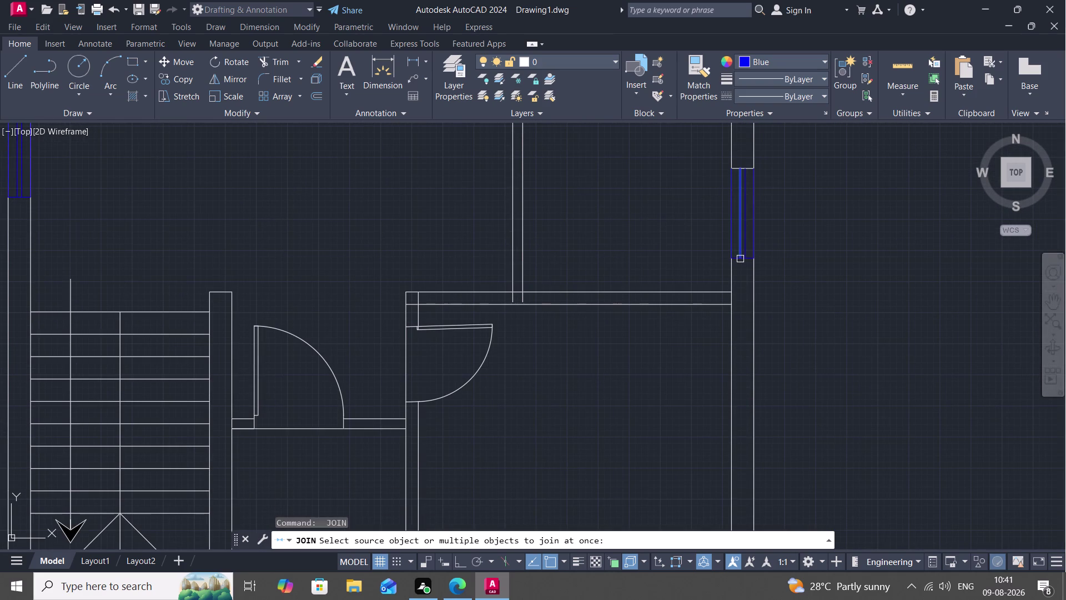
scroll(up, 3)
key(Escape)
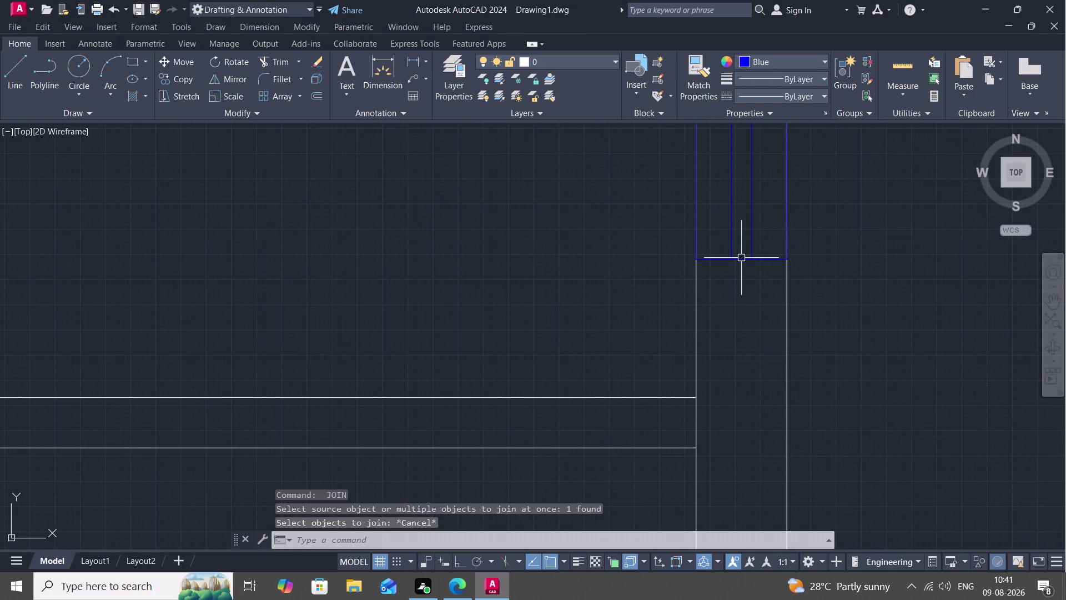
Begin a new join, picking the first lower-right wall lines after a failed window selection.
key(space)
click(771, 260)
click(791, 313)
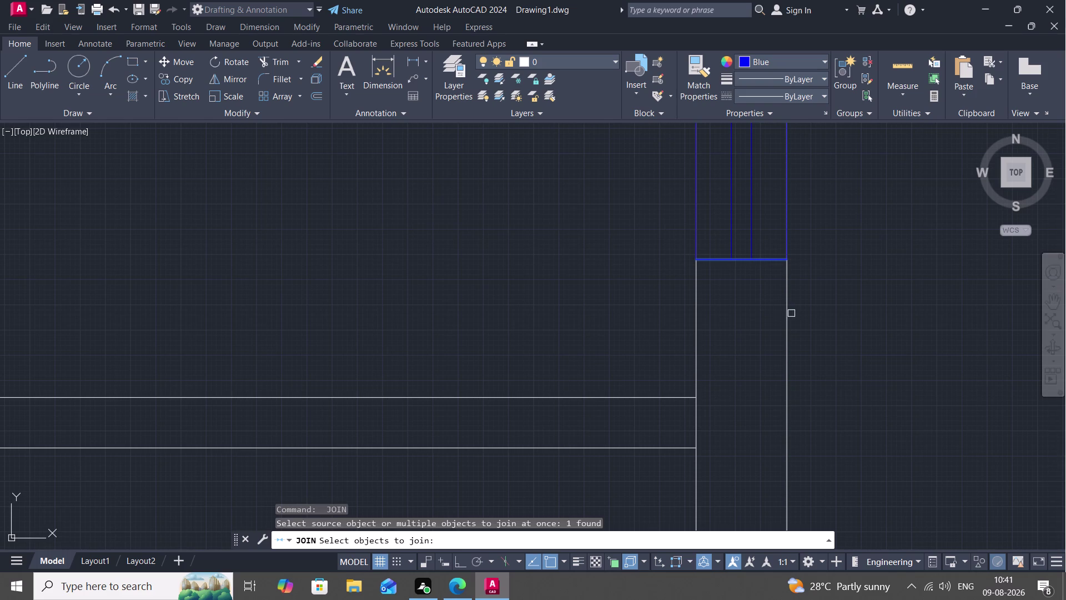
key(space)
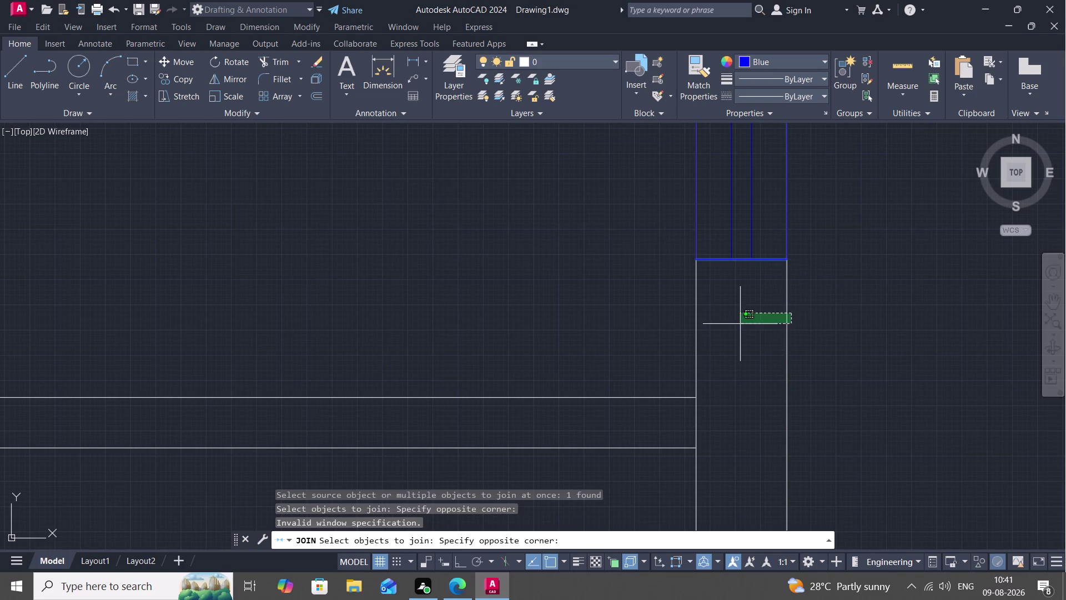
key(Escape)
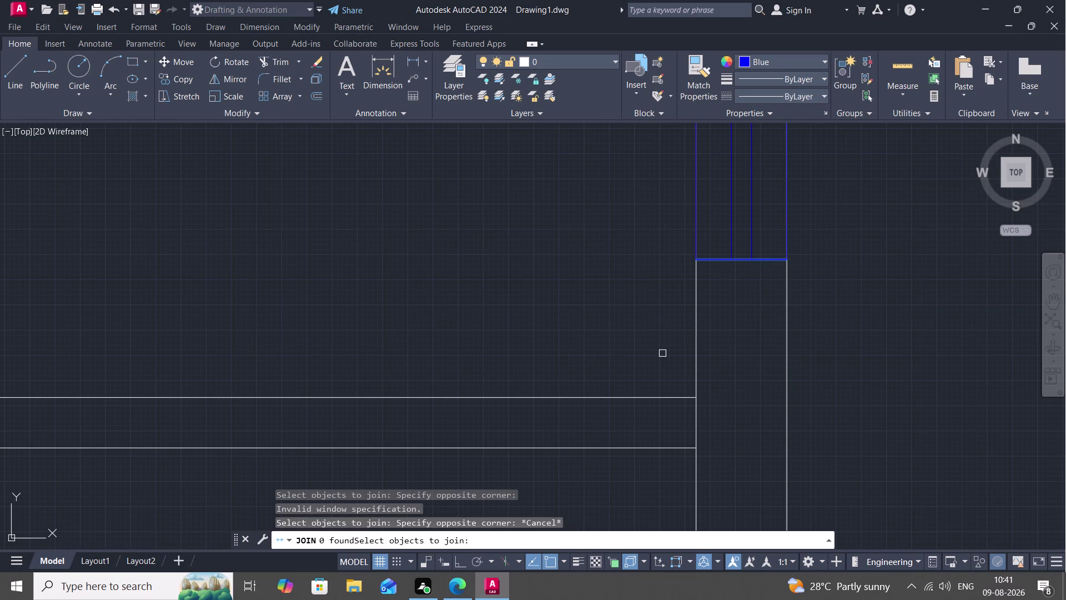
click(695, 318)
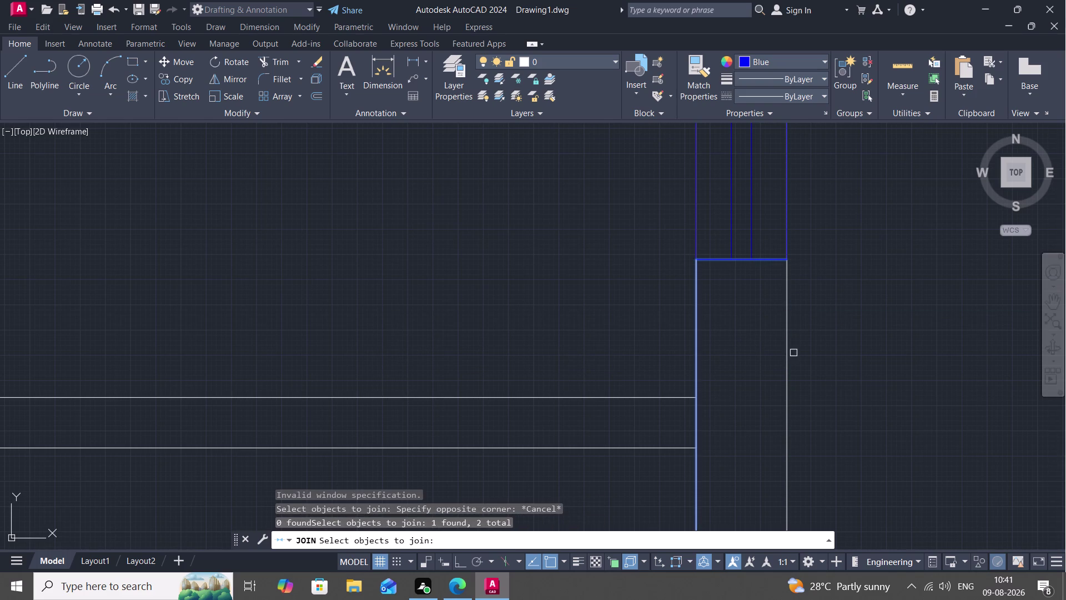
click(788, 348)
Pan across the plan and add another right wall line to the join.
scroll(down, 3)
middle_drag(701, 355, 706, 138)
scroll(down, 3)
scroll(down, 3)
scroll(up, 3)
scroll(down, 3)
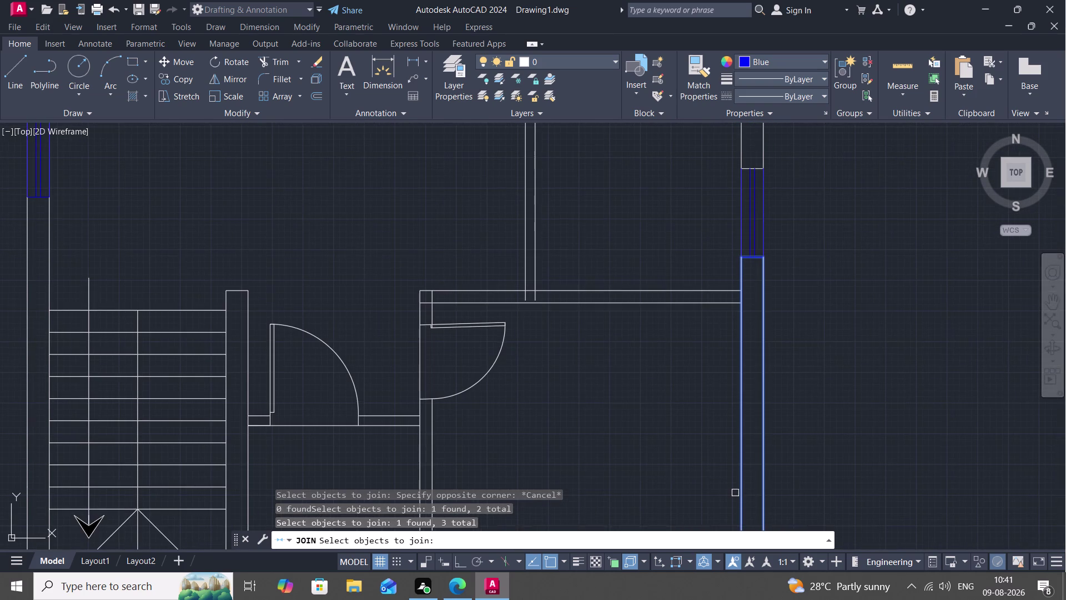
middle_drag(733, 493, 758, 432)
scroll(up, 3)
scroll(down, 3)
scroll(up, 3)
scroll(down, 3)
scroll(down, 3)
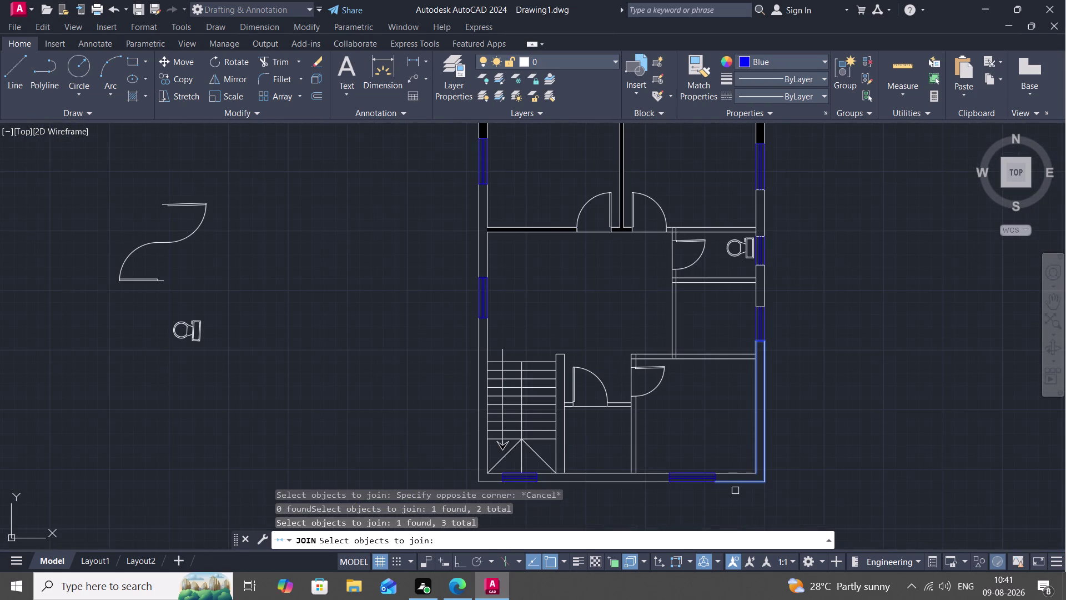
click(734, 474)
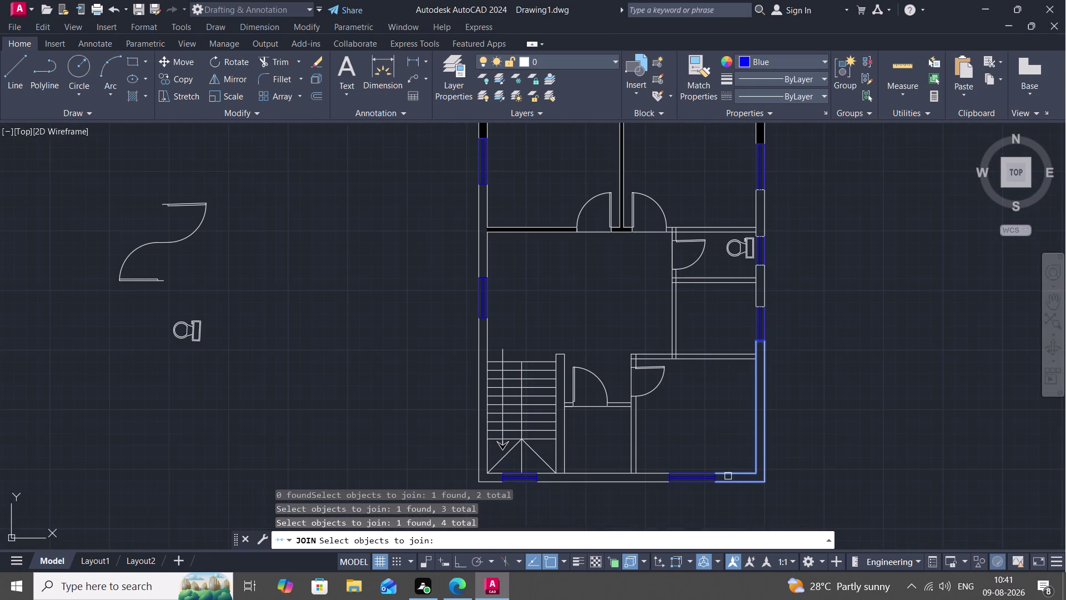
Add the bottom wall line and complete the five-segment join.
scroll(up, 3)
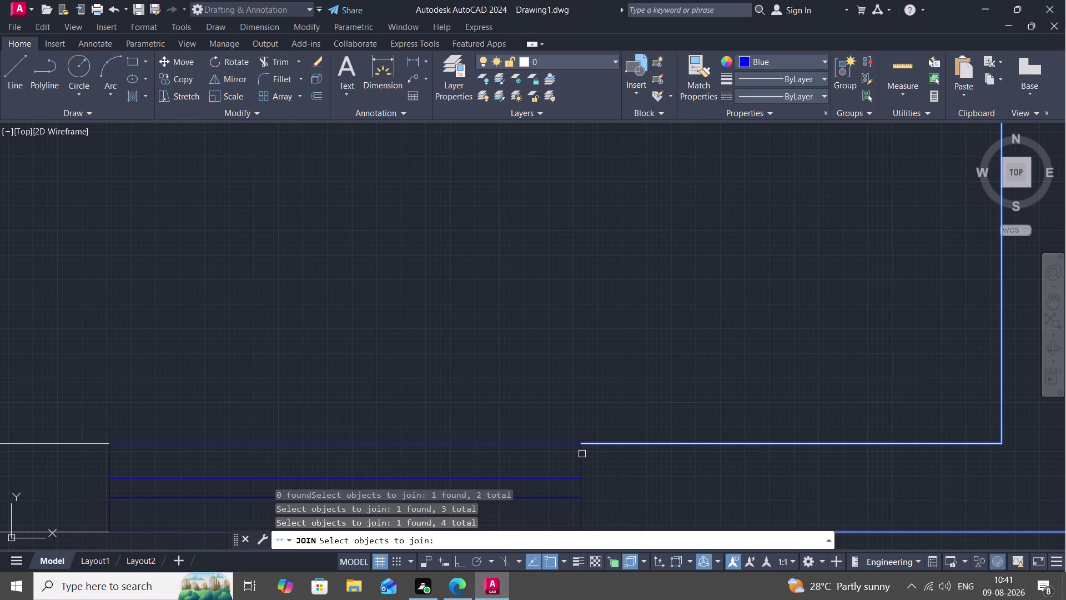
click(582, 454)
scroll(down, 3)
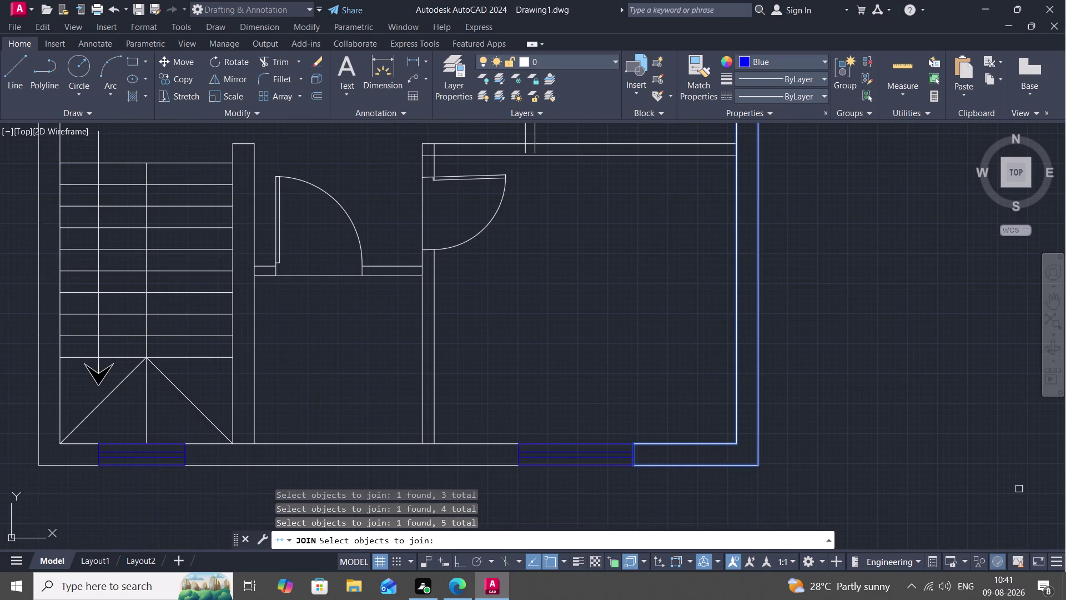
scroll(down, 3)
key(Return)
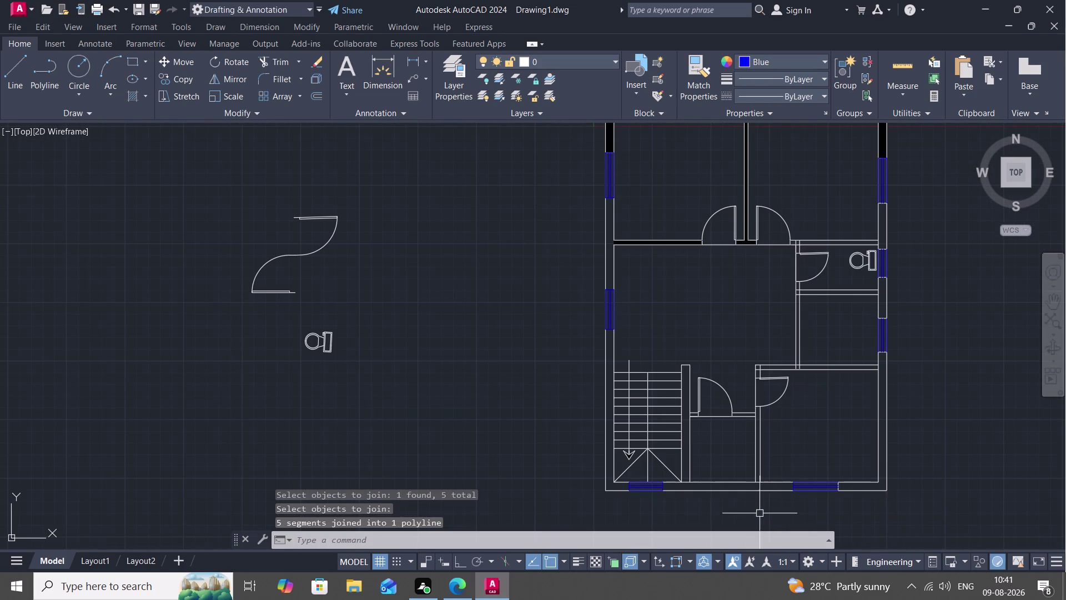
scroll(up, 3)
Join the bottom wall lines into a single polyline.
key(space)
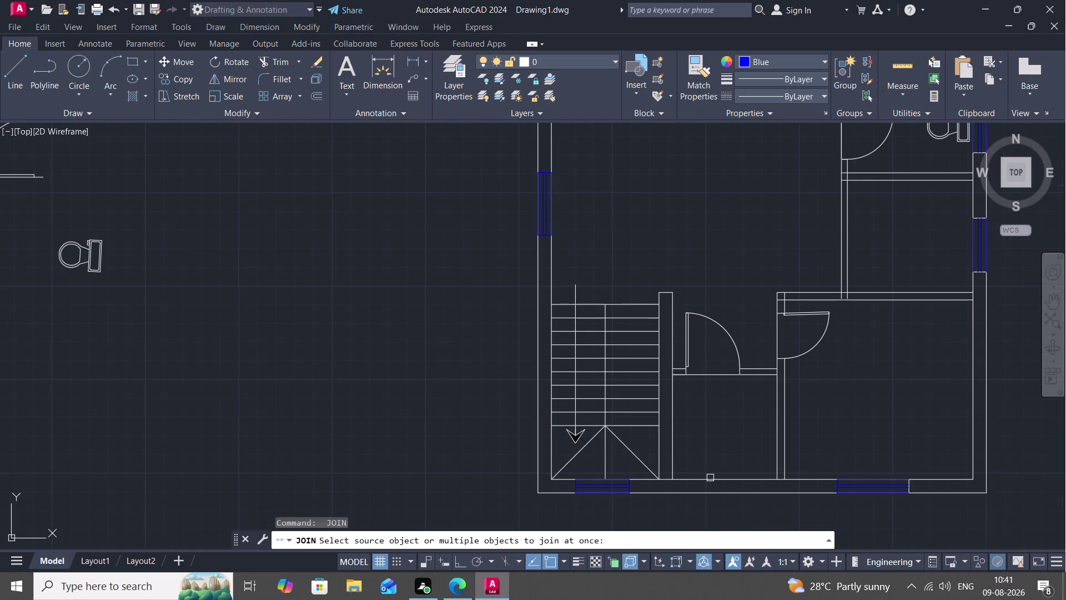
click(711, 478)
click(640, 480)
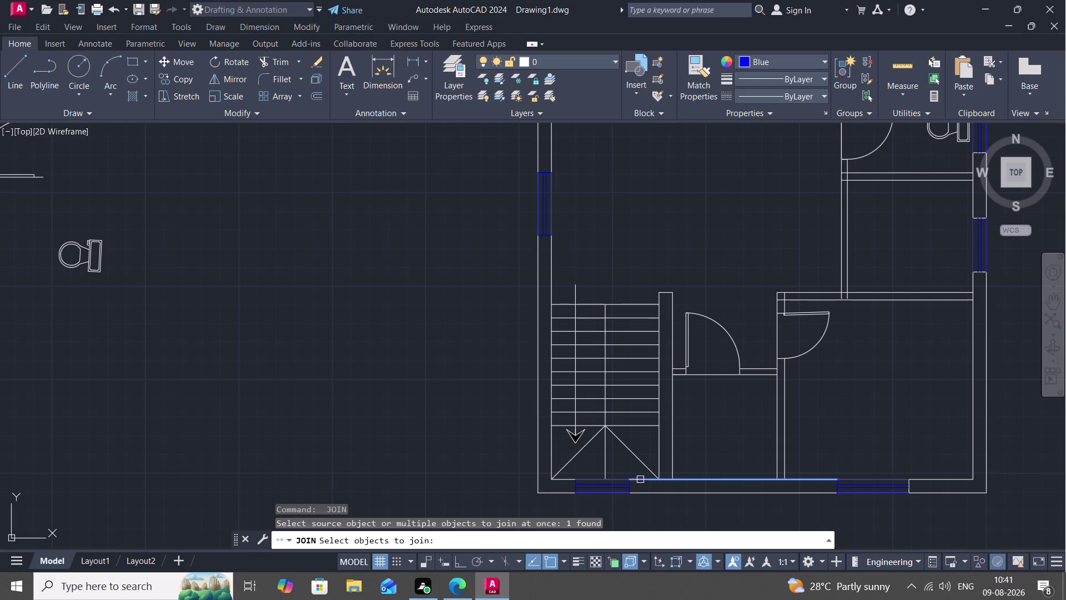
click(648, 494)
scroll(up, 3)
scroll(down, 3)
scroll(up, 3)
scroll(down, 3)
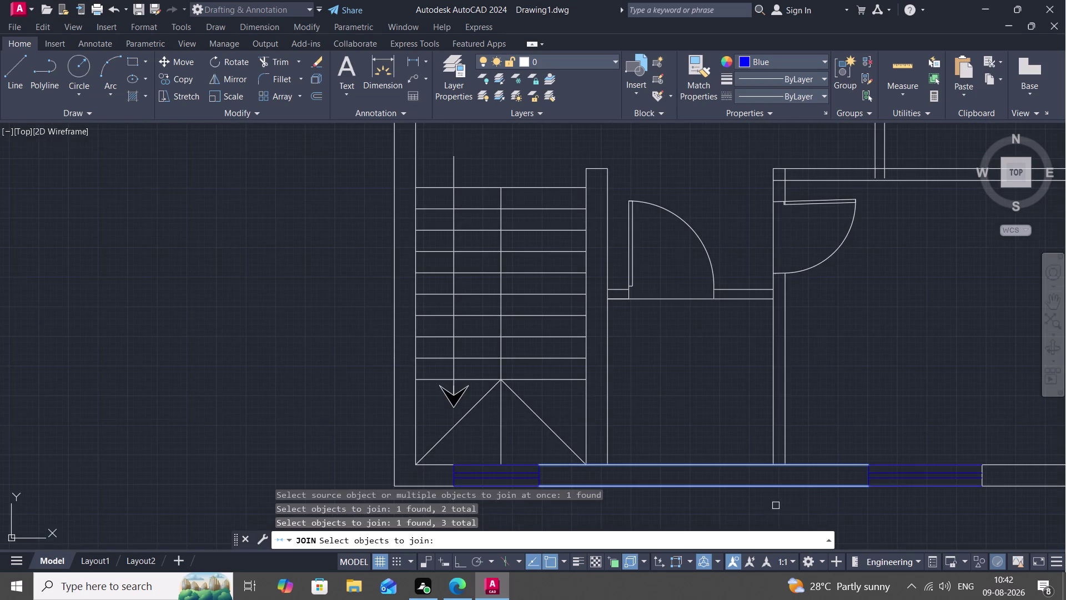
scroll(up, 3)
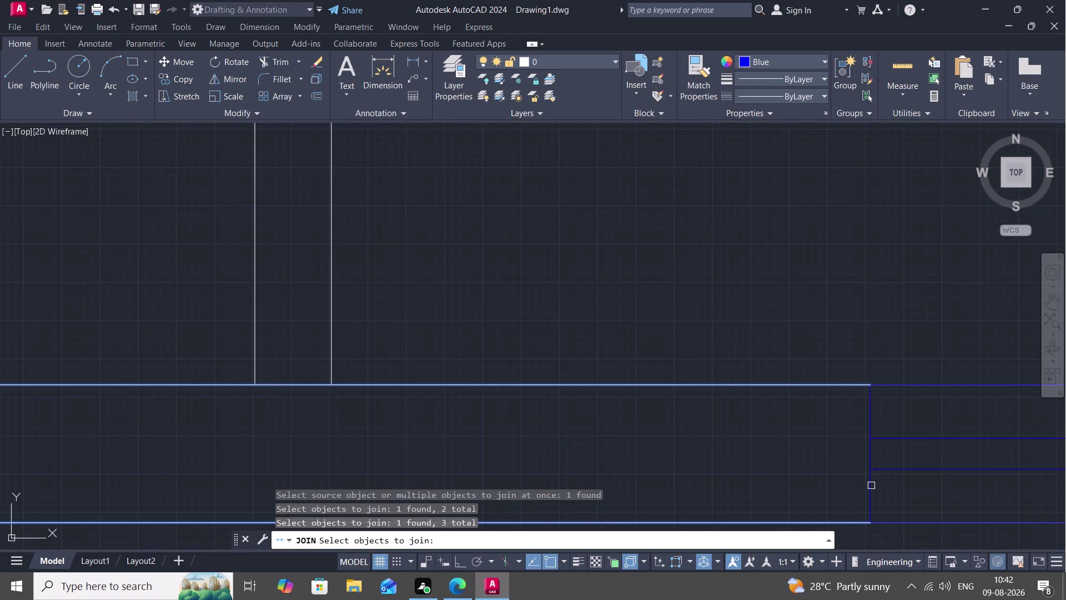
click(872, 488)
scroll(down, 3)
scroll(up, 3)
scroll(down, 3)
scroll(up, 3)
scroll(down, 3)
middle_drag(476, 472, 483, 473)
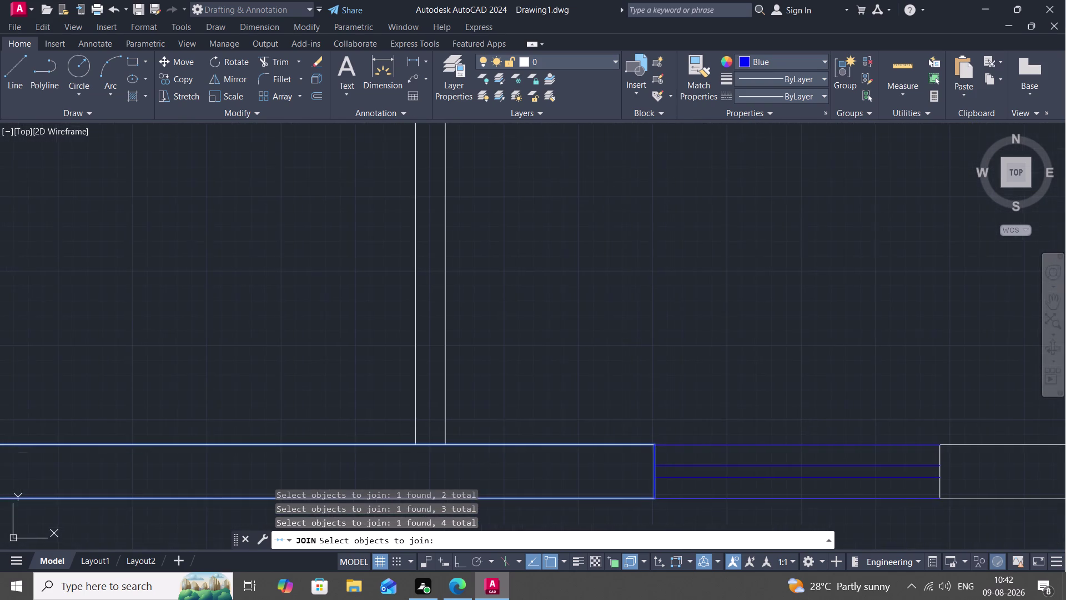
middle_drag(483, 473, 1019, 480)
scroll(down, 3)
middle_drag(499, 494, 554, 428)
scroll(up, 3)
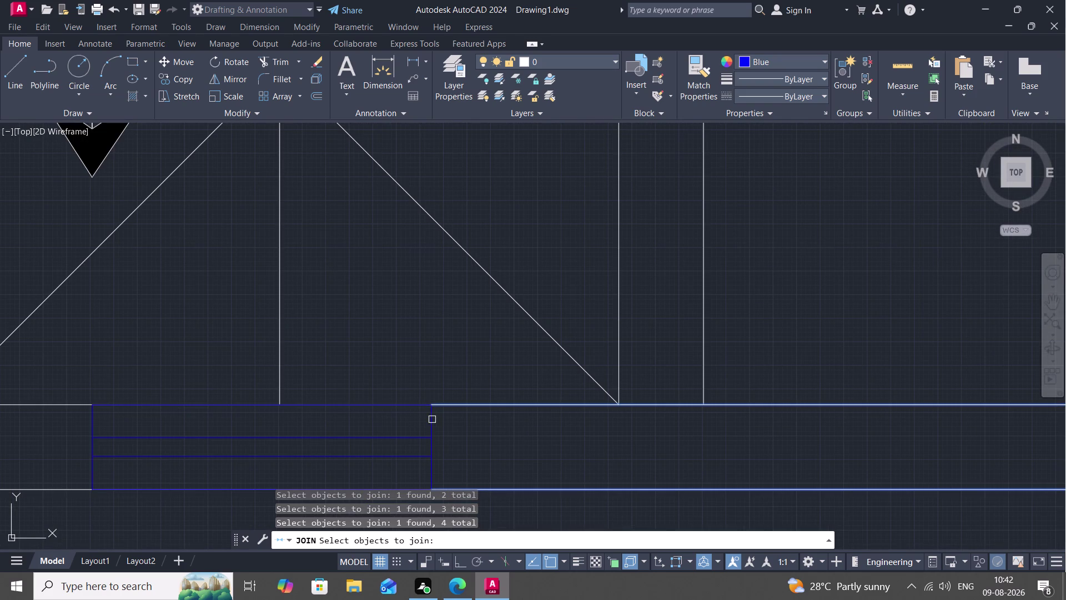
click(432, 417)
key(Return)
scroll(down, 3)
middle_drag(326, 439, 339, 437)
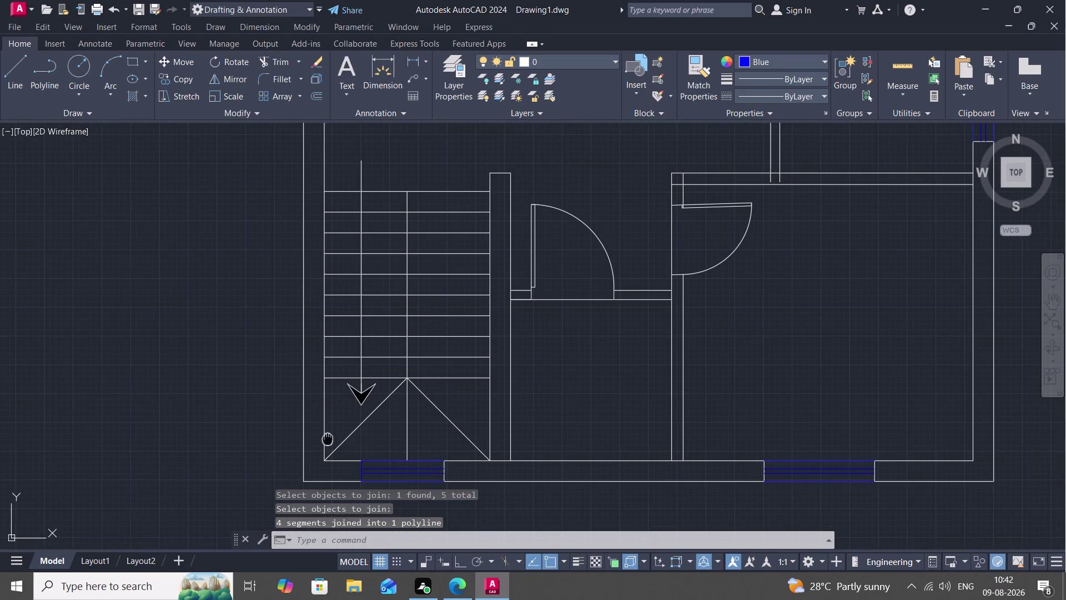
middle_drag(339, 436, 560, 464)
scroll(down, 3)
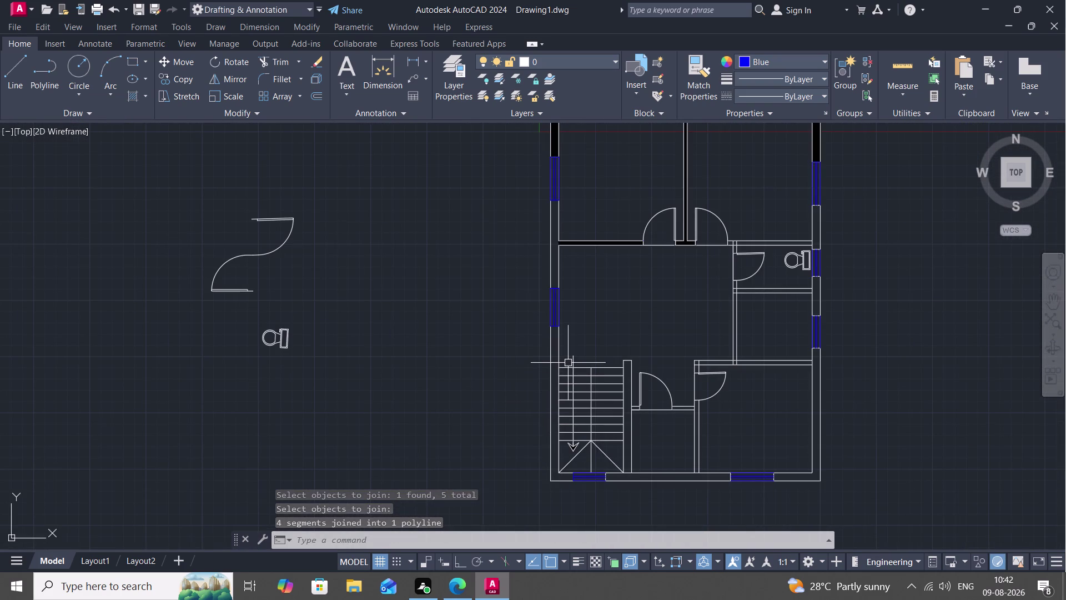
Join the six left wall segments, including the one beside the window, into one polyline.
key(space)
click(551, 348)
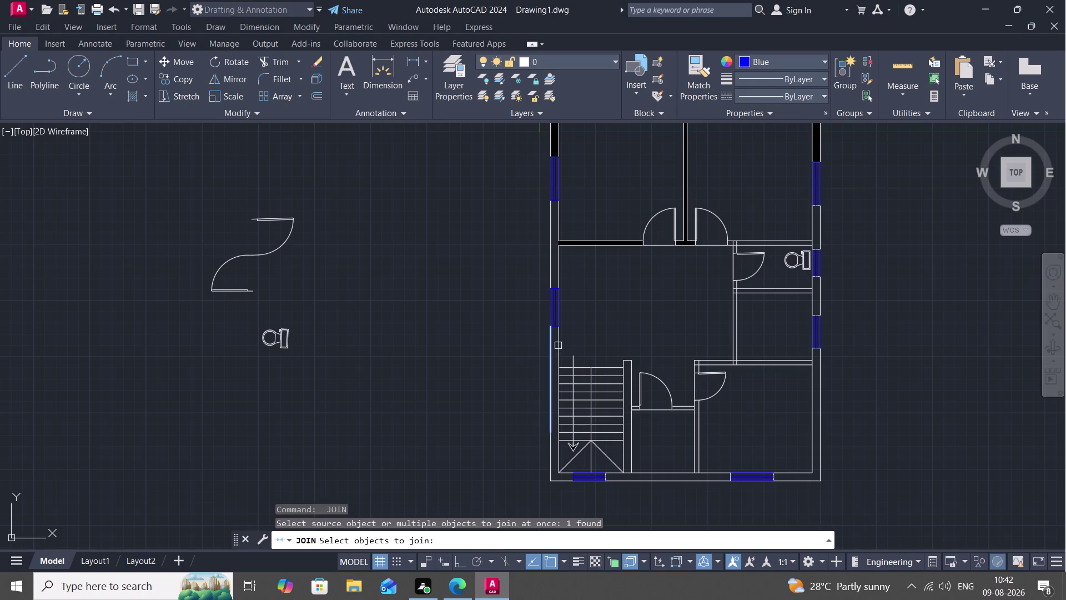
click(559, 345)
click(549, 454)
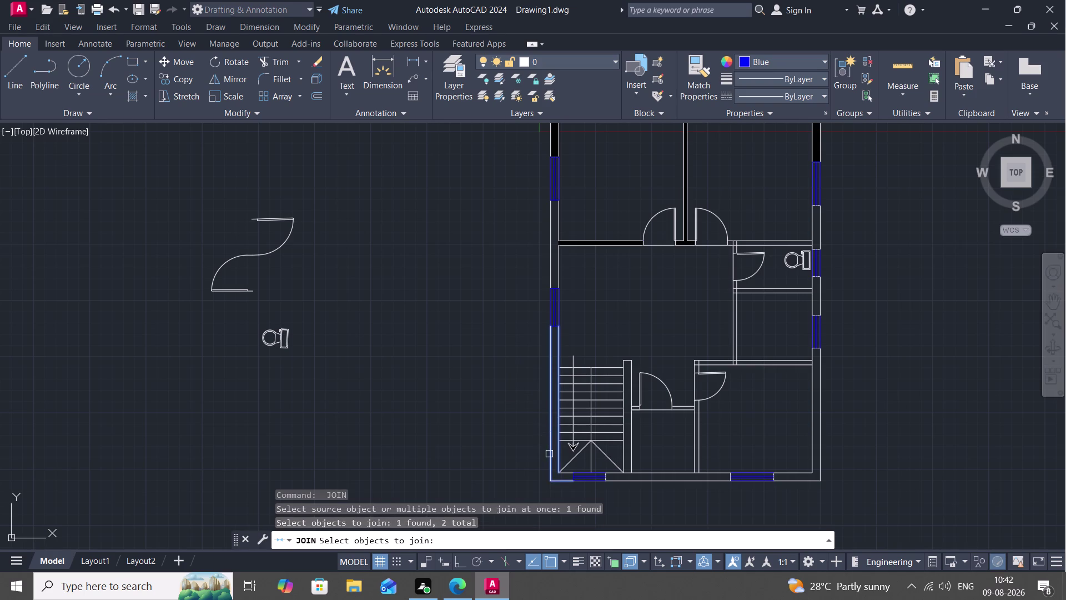
scroll(up, 3)
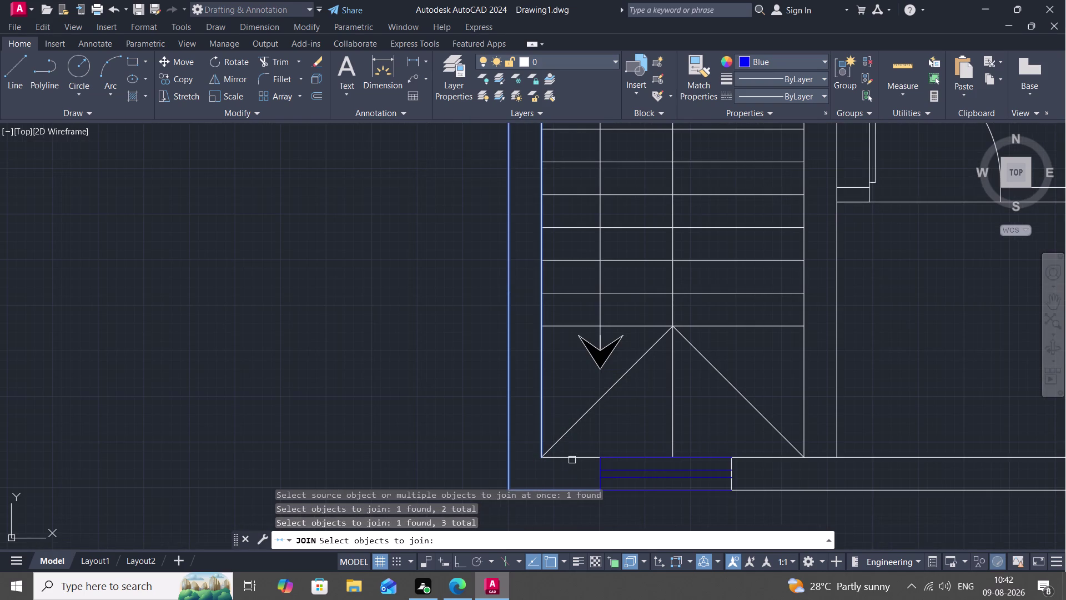
click(576, 457)
scroll(up, 3)
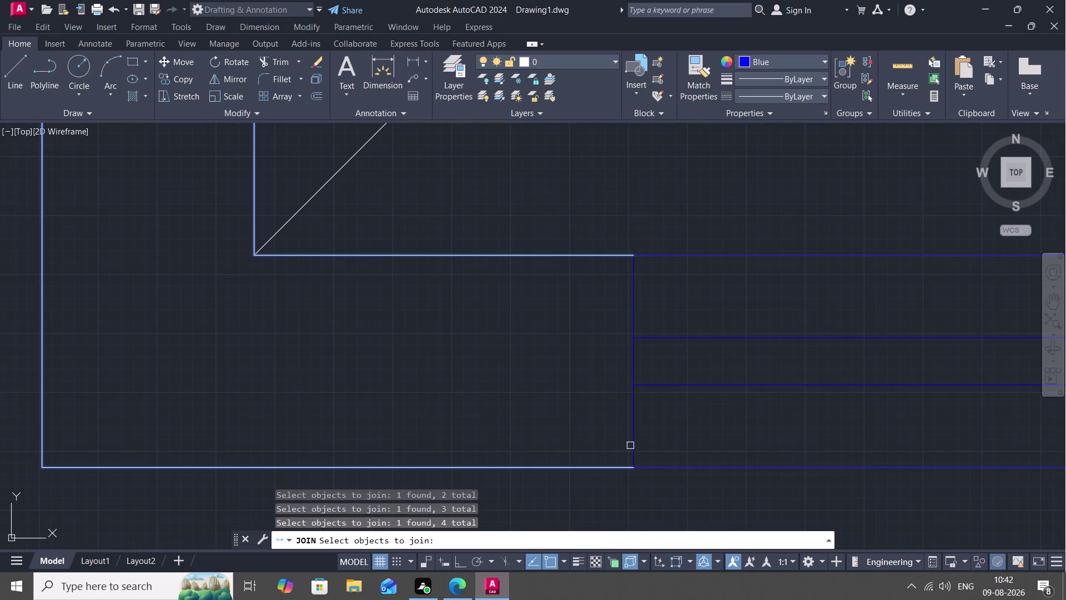
click(633, 445)
scroll(down, 3)
scroll(up, 3)
scroll(down, 3)
scroll(up, 3)
scroll(down, 3)
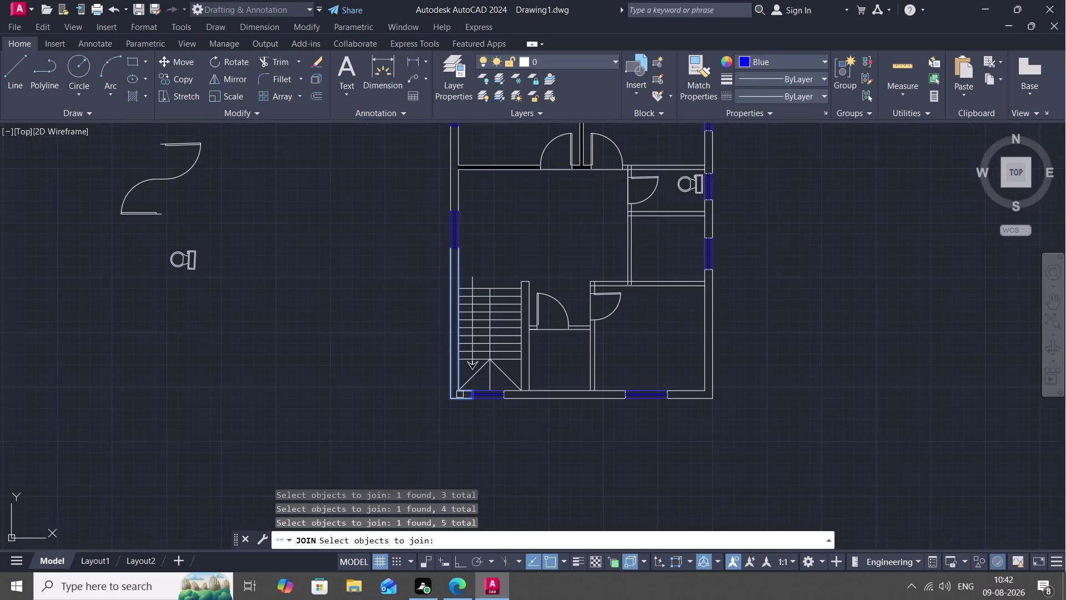
scroll(up, 3)
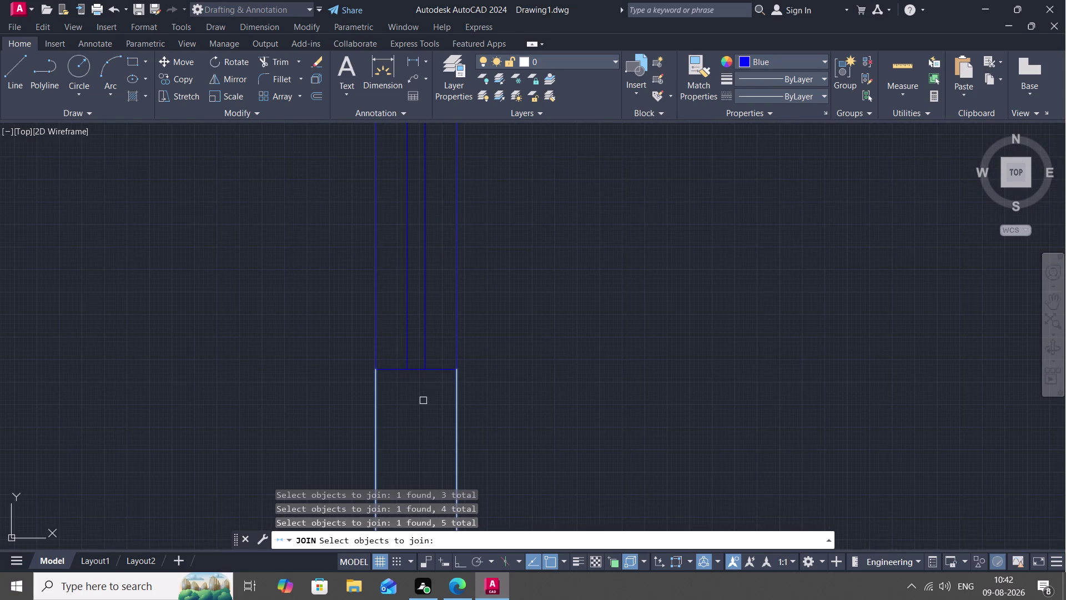
click(442, 367)
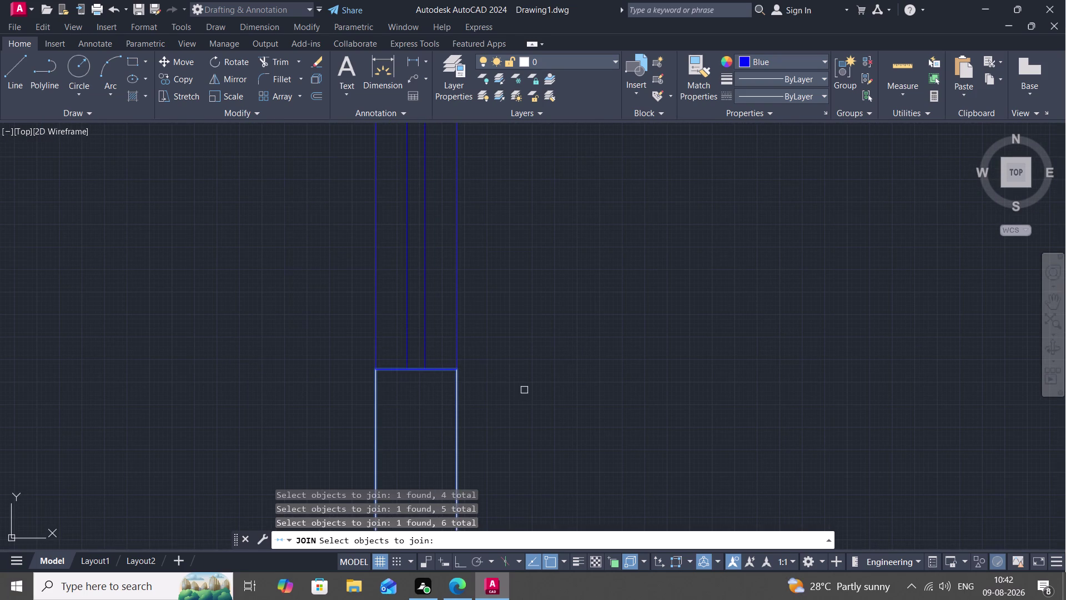
key(Return)
scroll(down, 3)
scroll(down, 3)
middle_drag(497, 309, 510, 353)
scroll(up, 3)
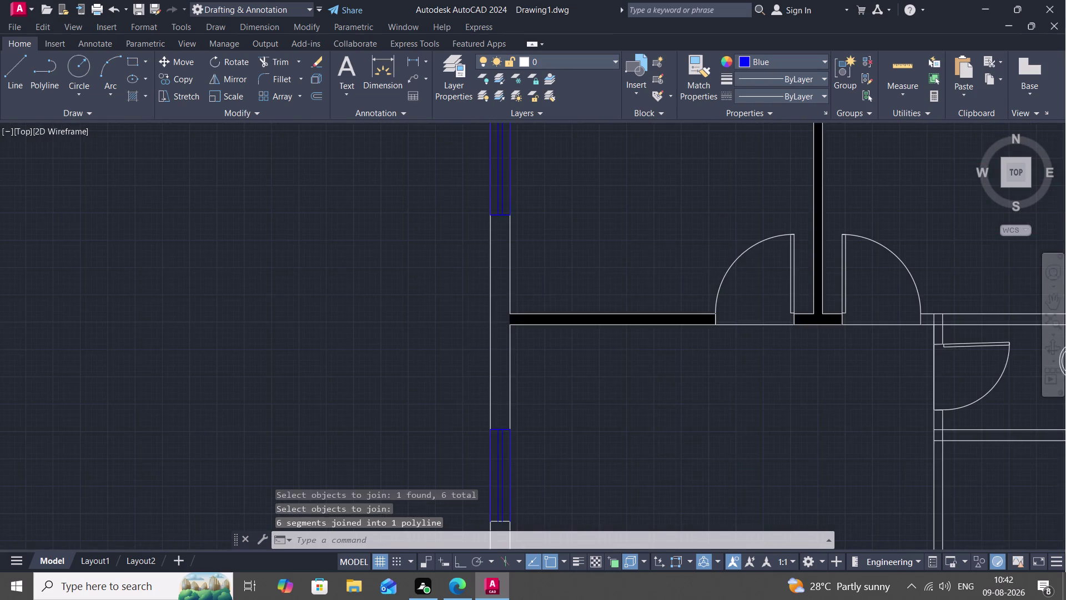
middle_drag(510, 353, 527, 395)
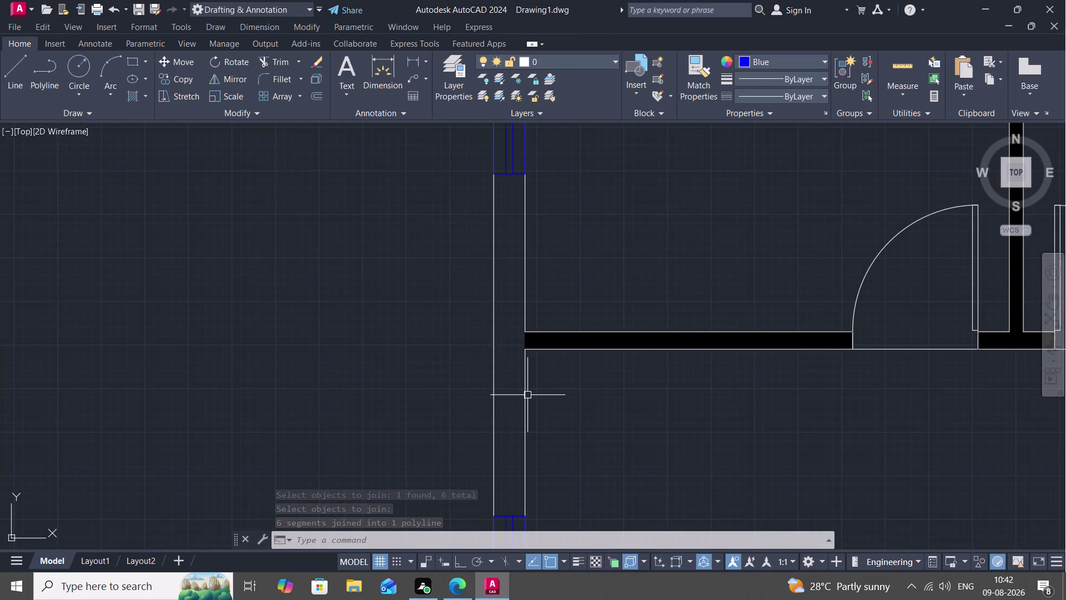
Join the upper left wall lines above and below the window into one polyline.
key(j)
key(space)
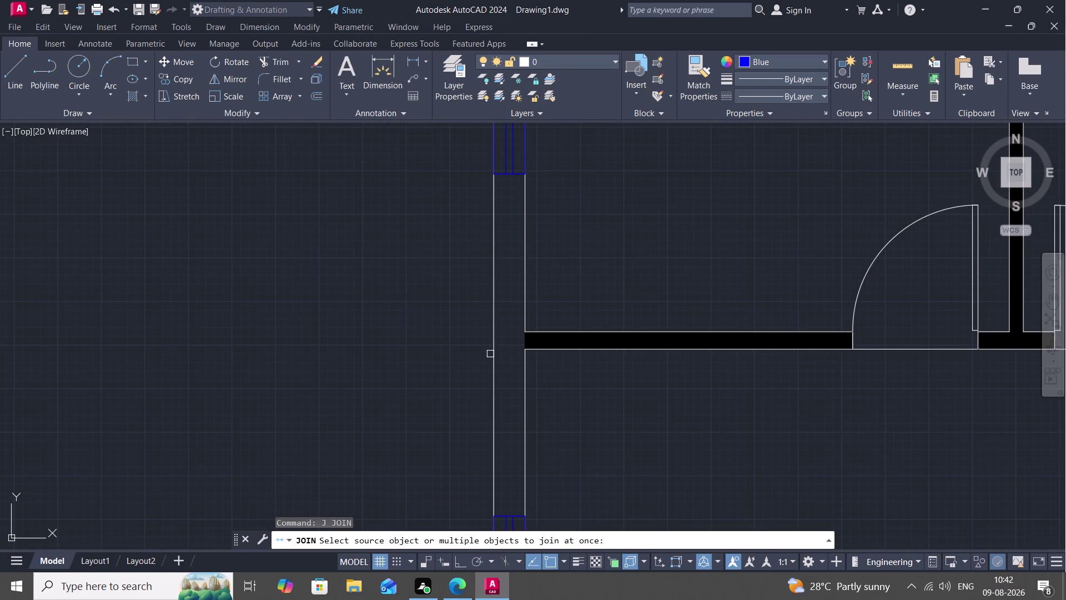
click(495, 352)
click(525, 373)
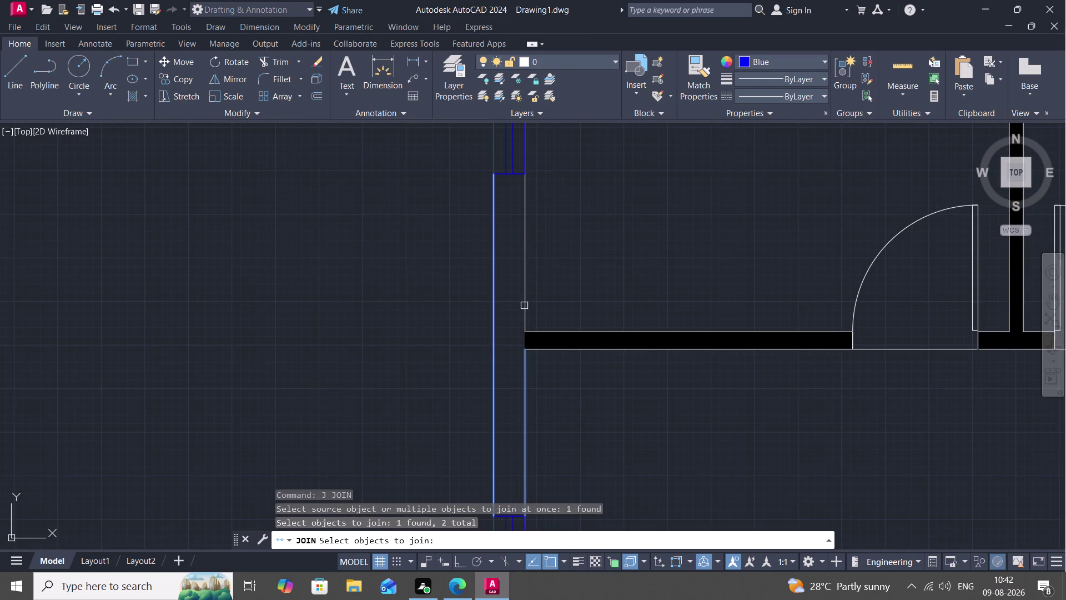
click(524, 305)
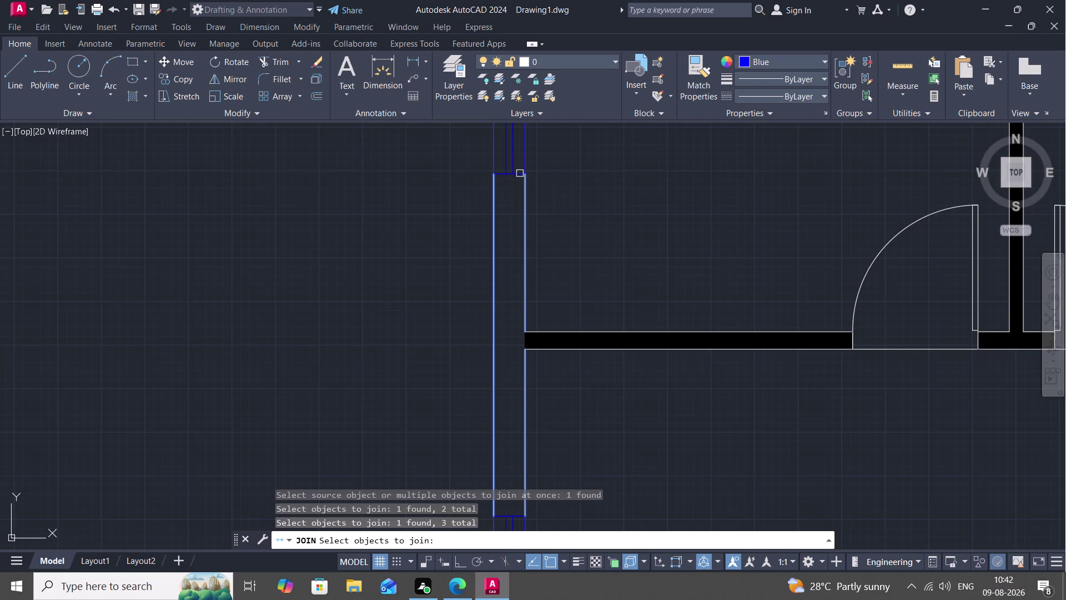
click(519, 173)
scroll(down, 3)
middle_drag(511, 262, 510, 178)
scroll(up, 3)
click(533, 309)
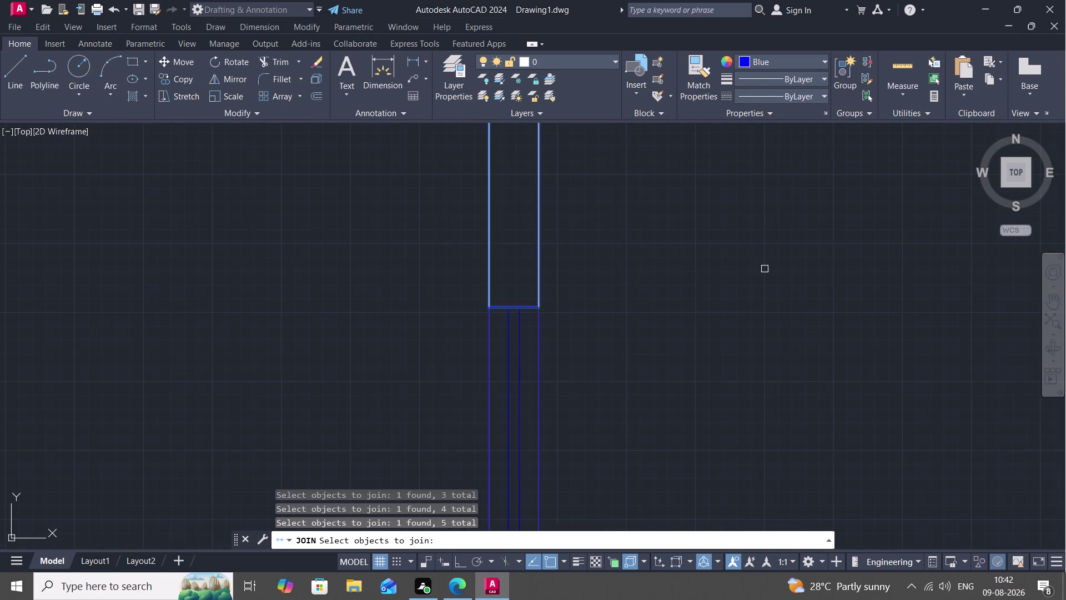
key(Return)
scroll(down, 3)
scroll(down, 3)
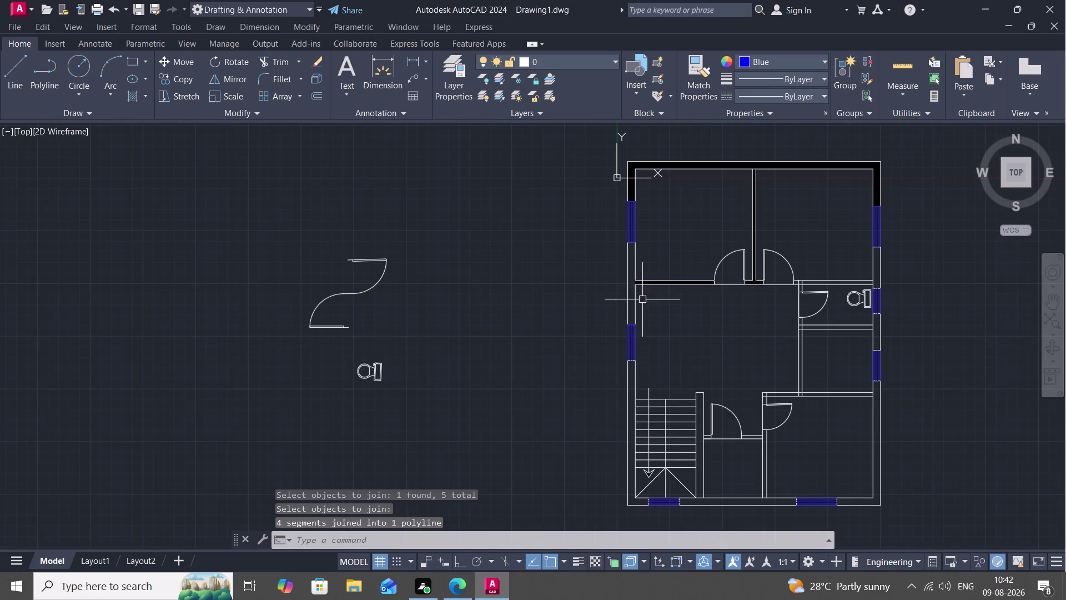
scroll(up, 3)
middle_click(629, 291)
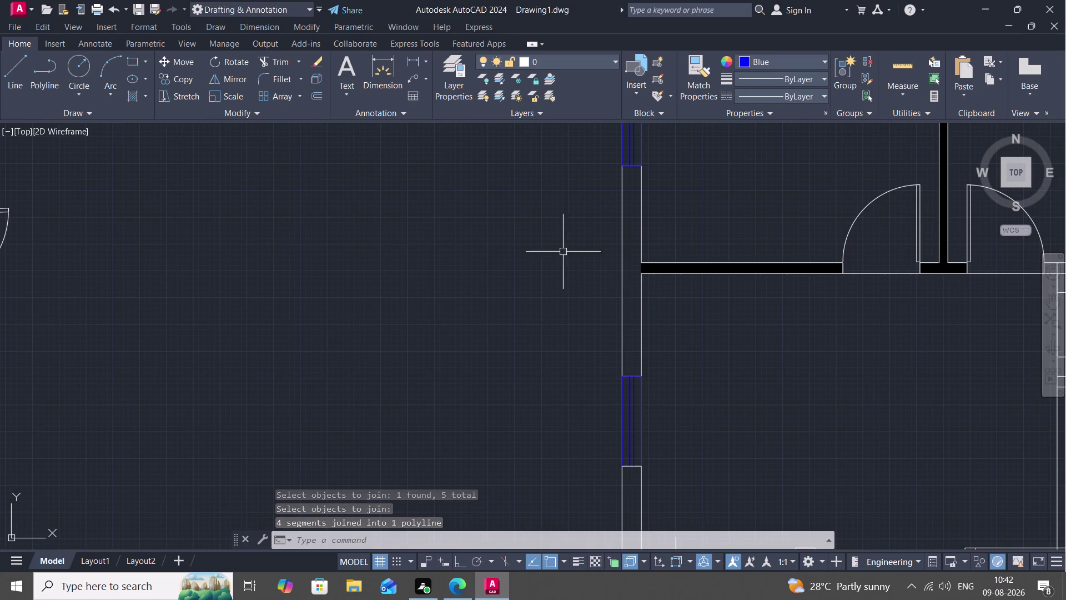
Try a SOLID hatch fill on the tall left wall piece, which does not fill.
key(h)
key(space)
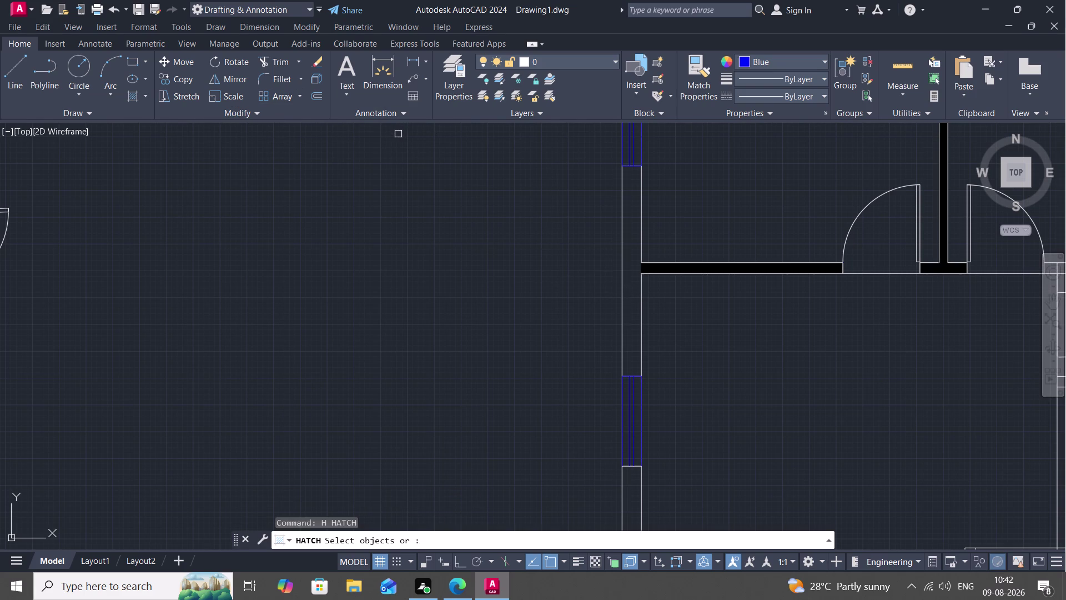
click(142, 77)
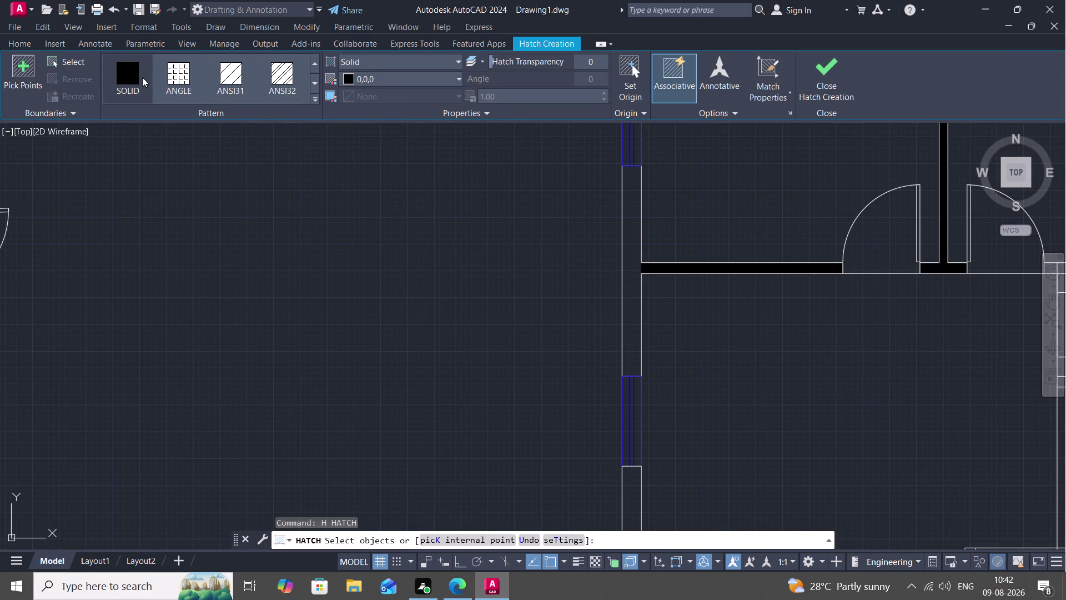
click(623, 291)
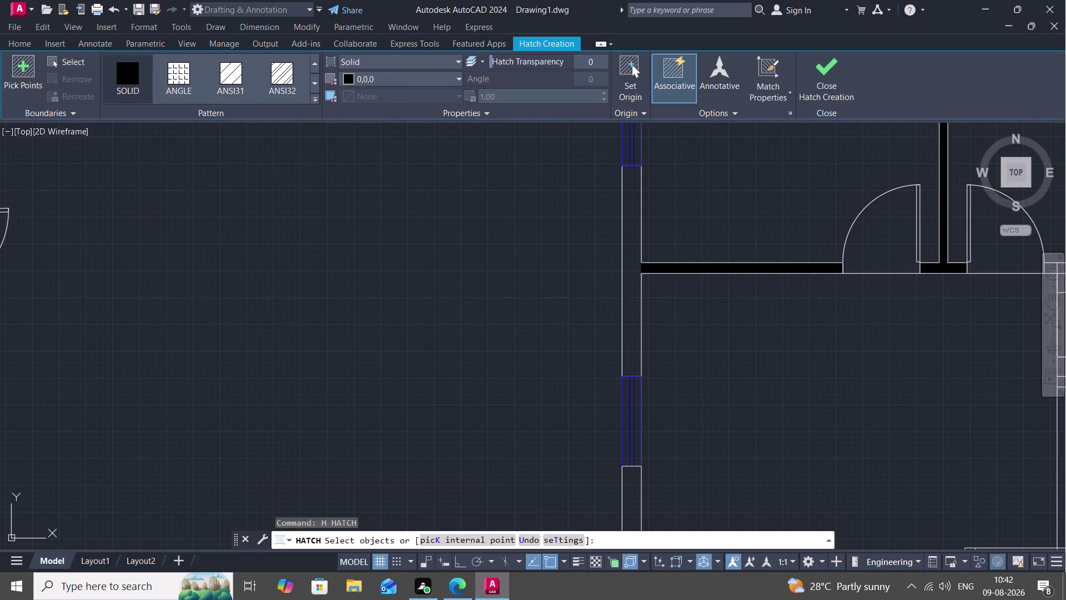
click(641, 300)
click(629, 292)
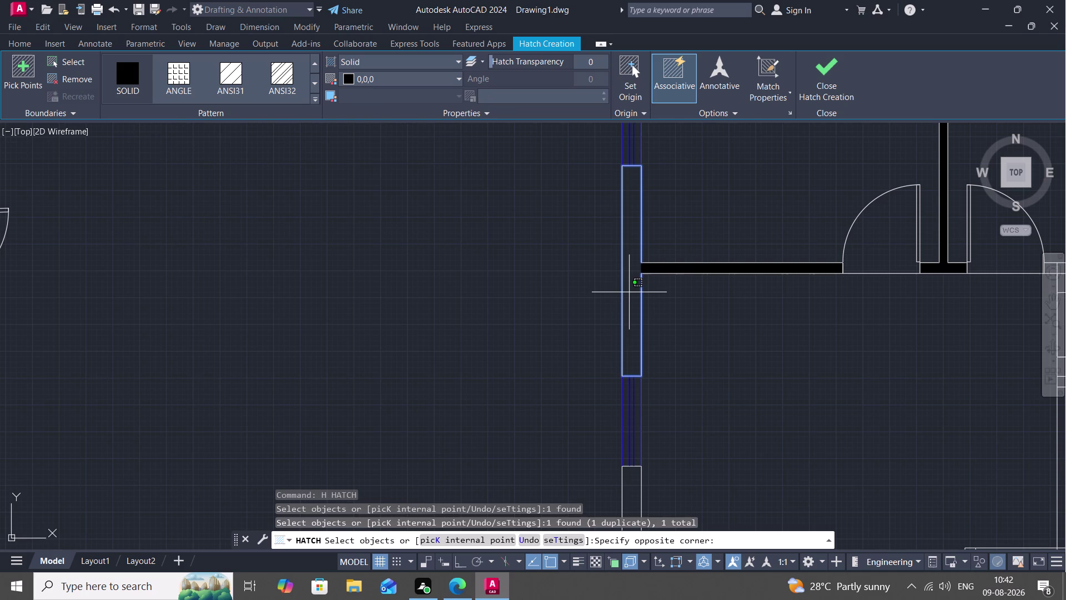
scroll(down, 3)
scroll(up, 3)
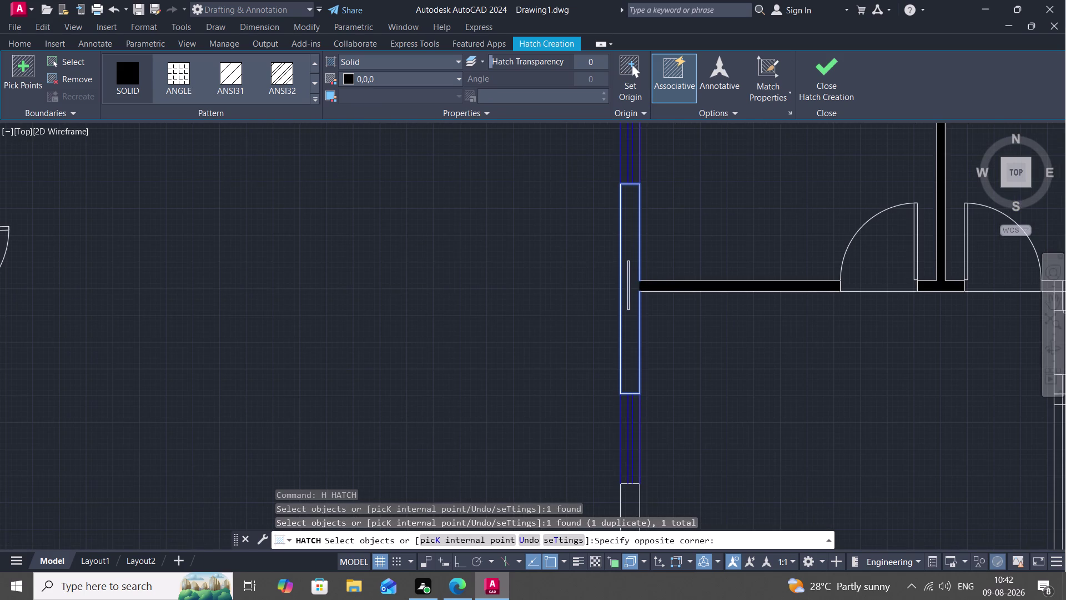
key(Escape)
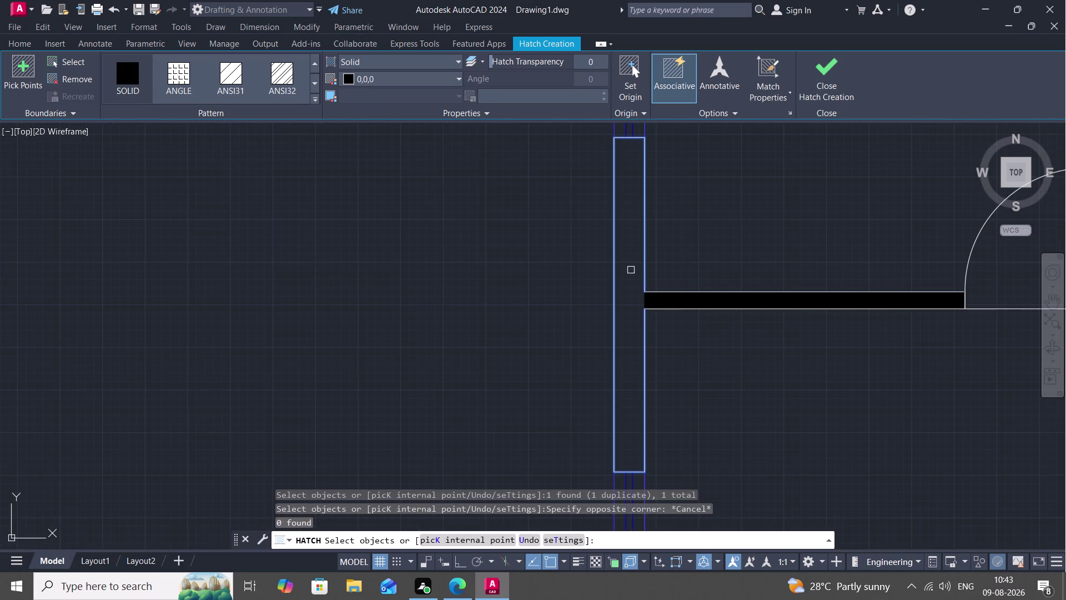
text(L)
key(space)
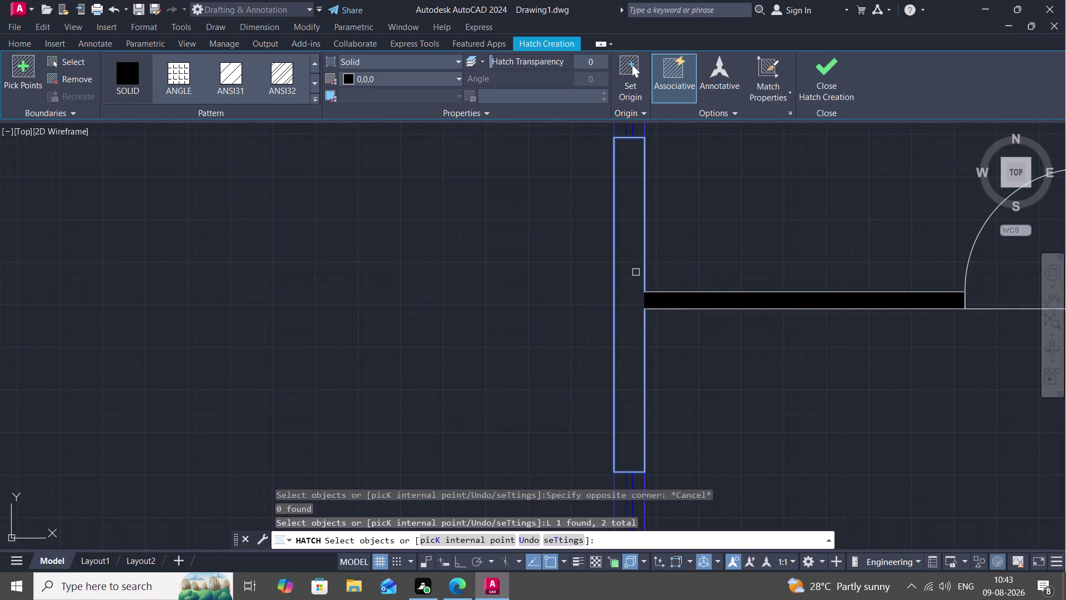
key(Escape)
Start a line at the wall corner, then cancel it.
key(l)
key(space)
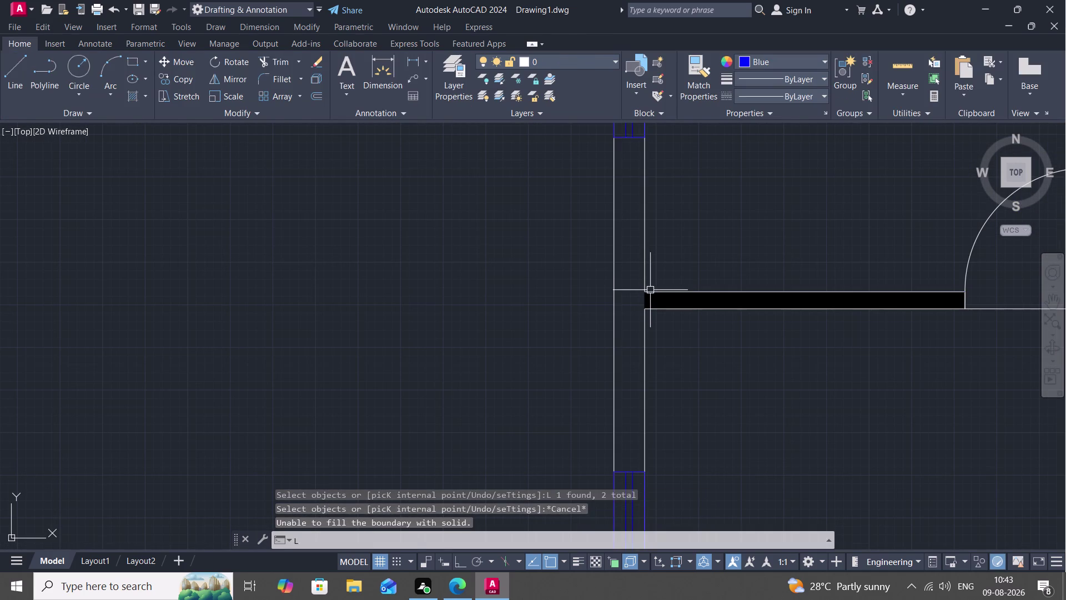
click(645, 292)
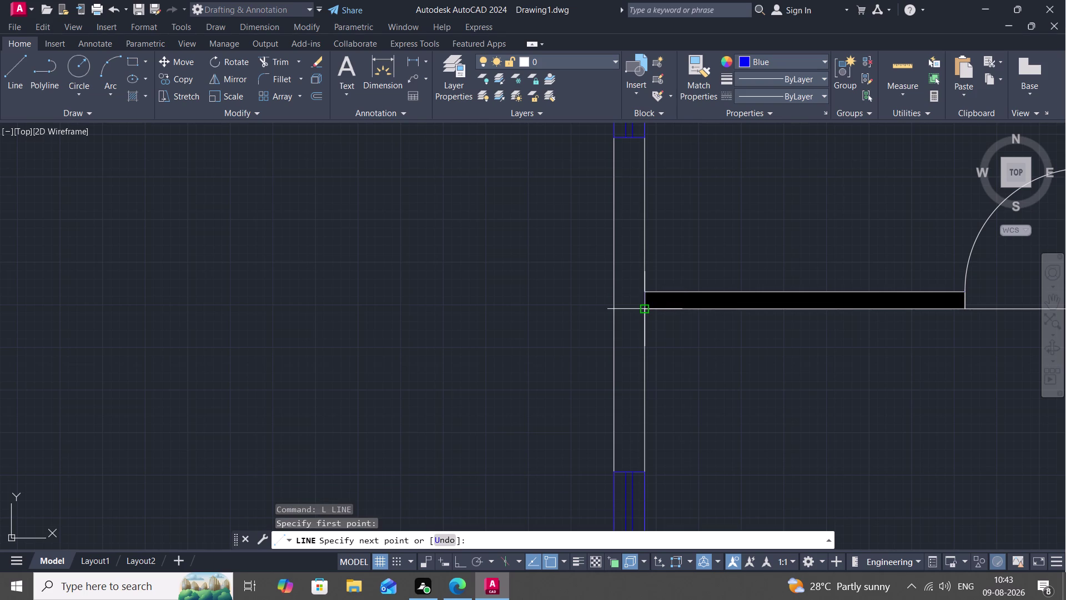
click(643, 307)
key(Escape)
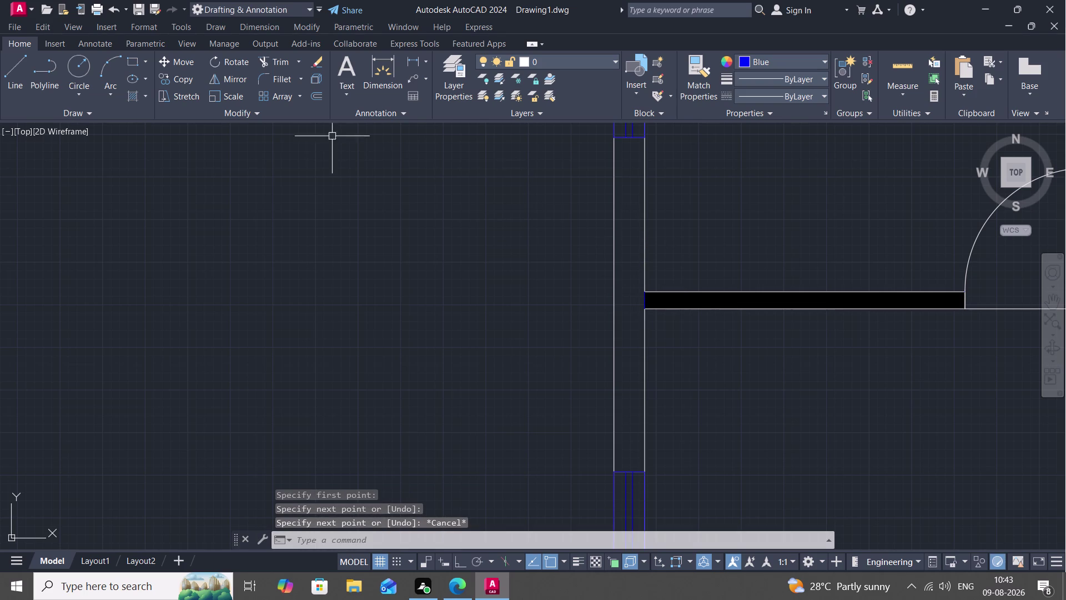
Retry the SOLID hatch on the tall left wall piece; it fails with 'Unable to fill'.
text(H)
key(space)
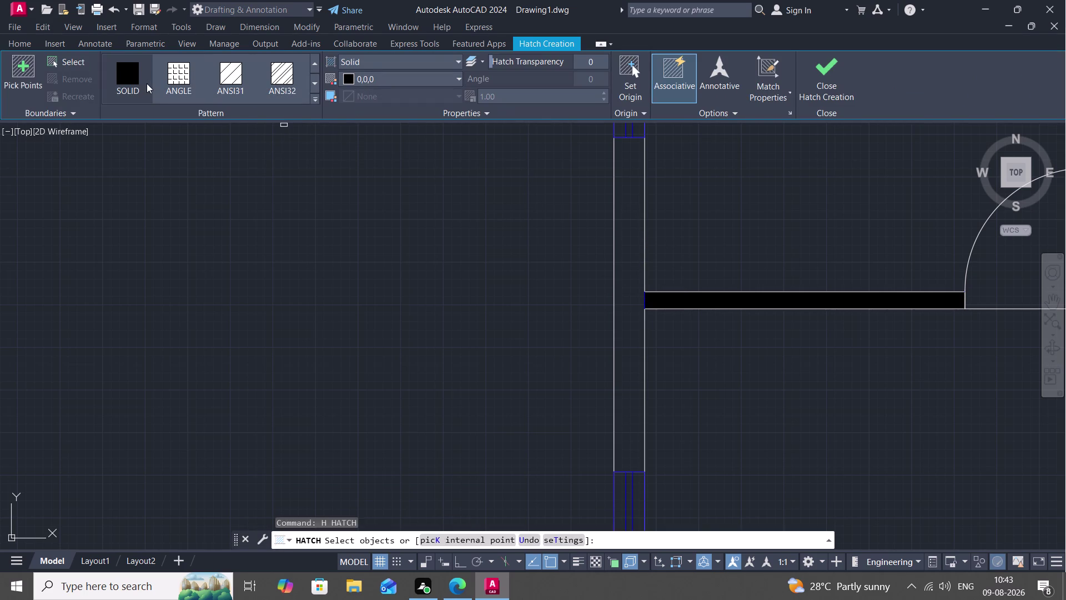
click(137, 80)
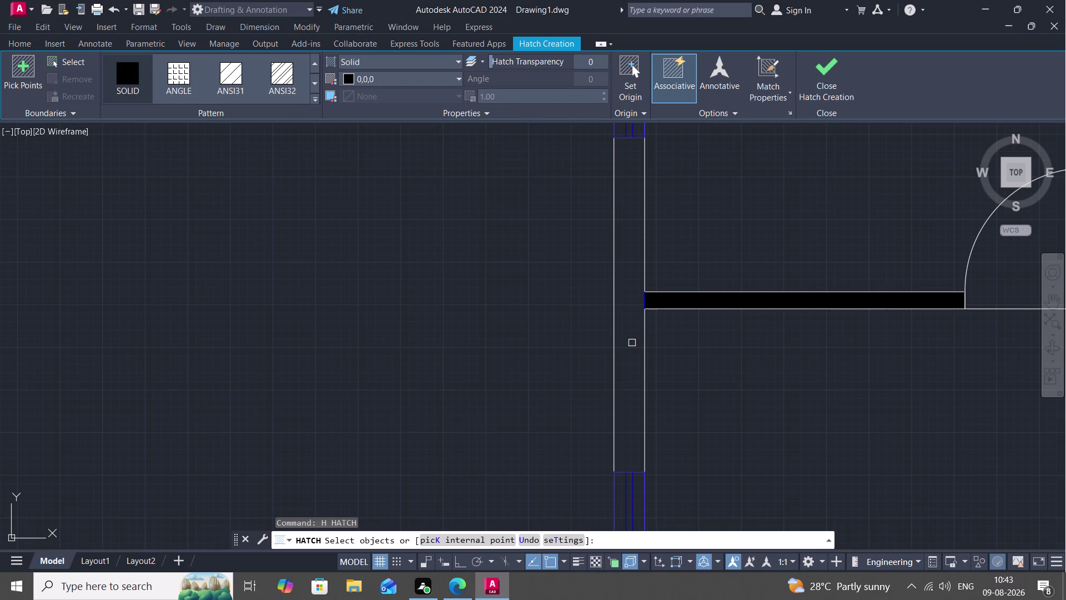
click(614, 353)
click(644, 351)
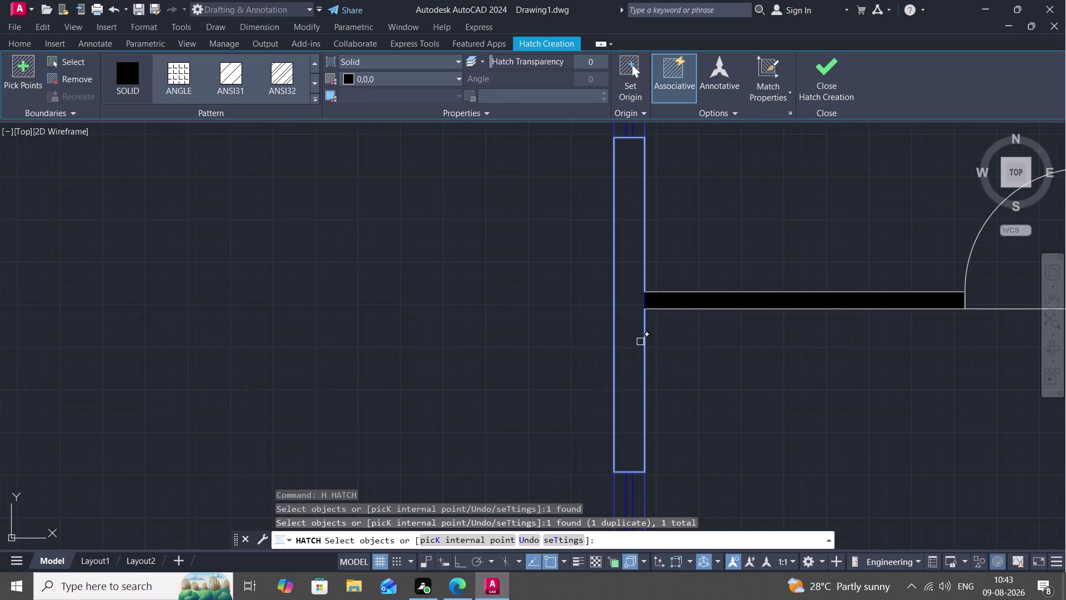
key(Escape)
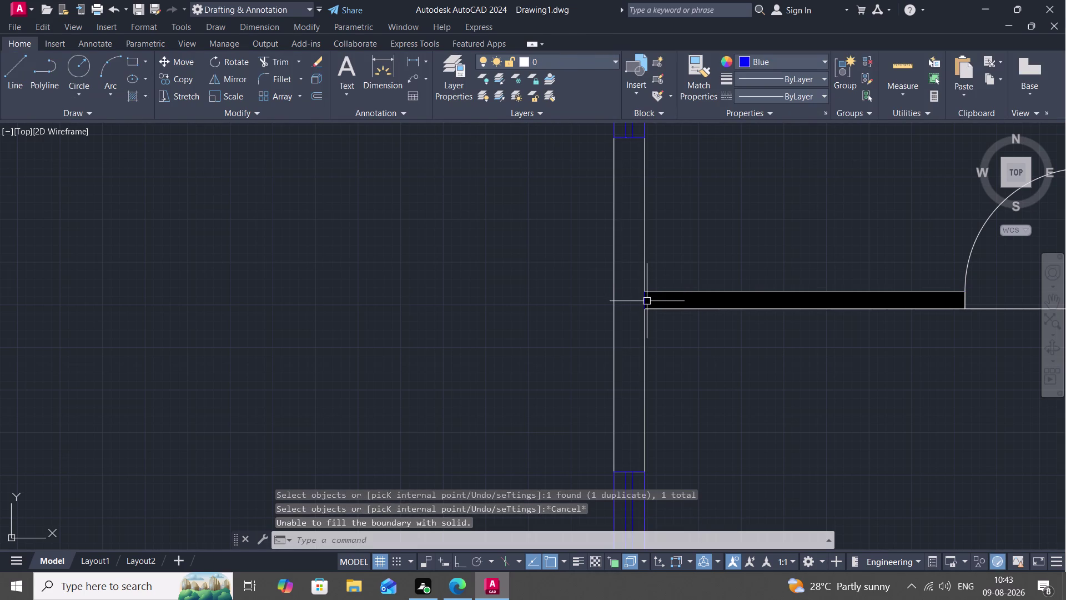
Join the tall left wall piece into a single polyline with JOIN.
text(J)
key(space)
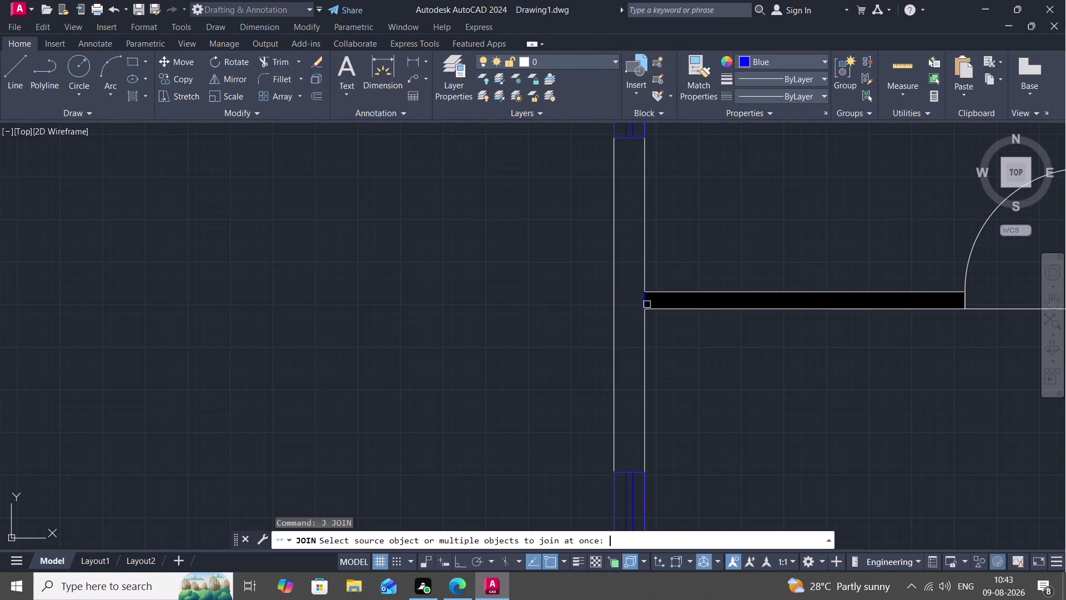
click(644, 300)
click(643, 255)
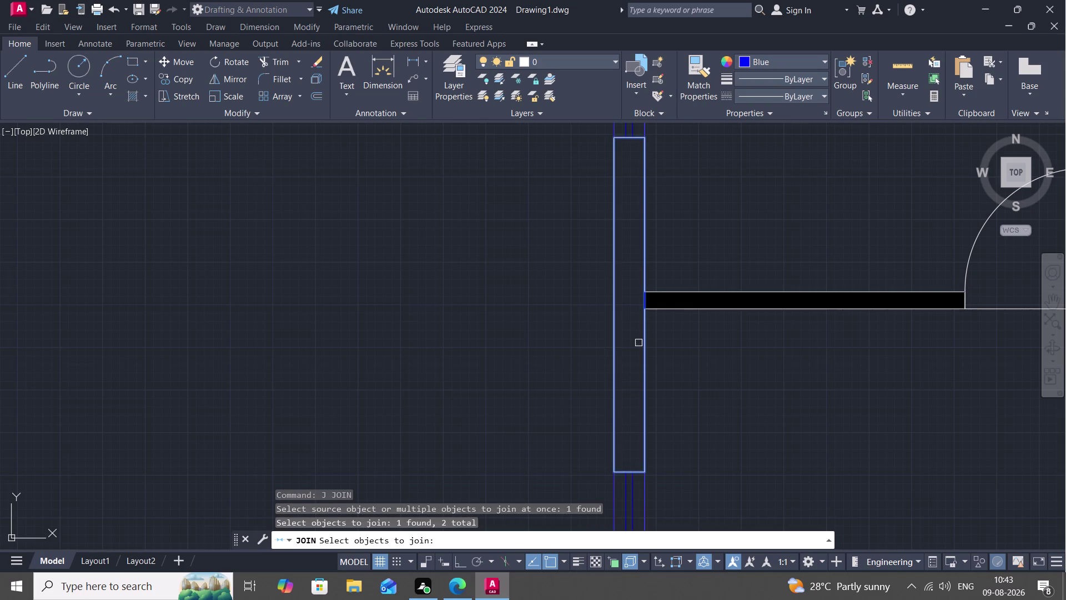
key(Return)
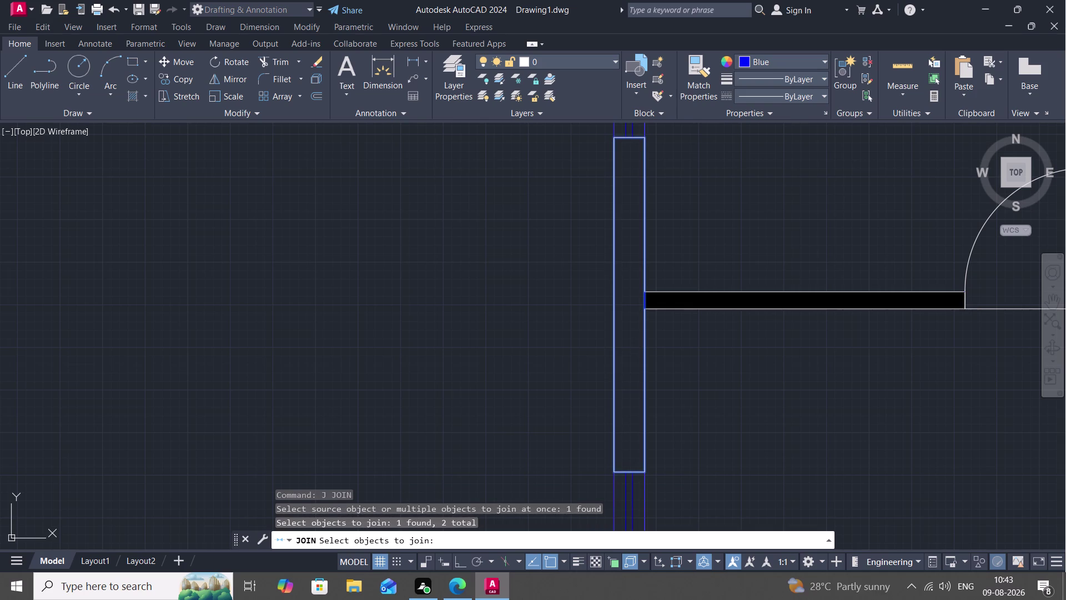
key(h)
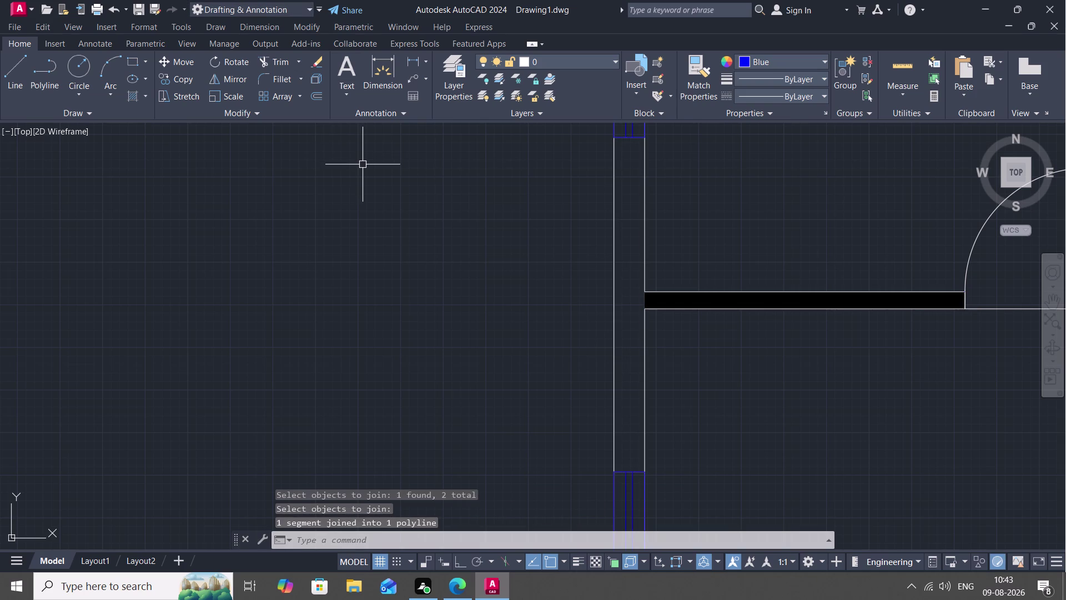
key(space)
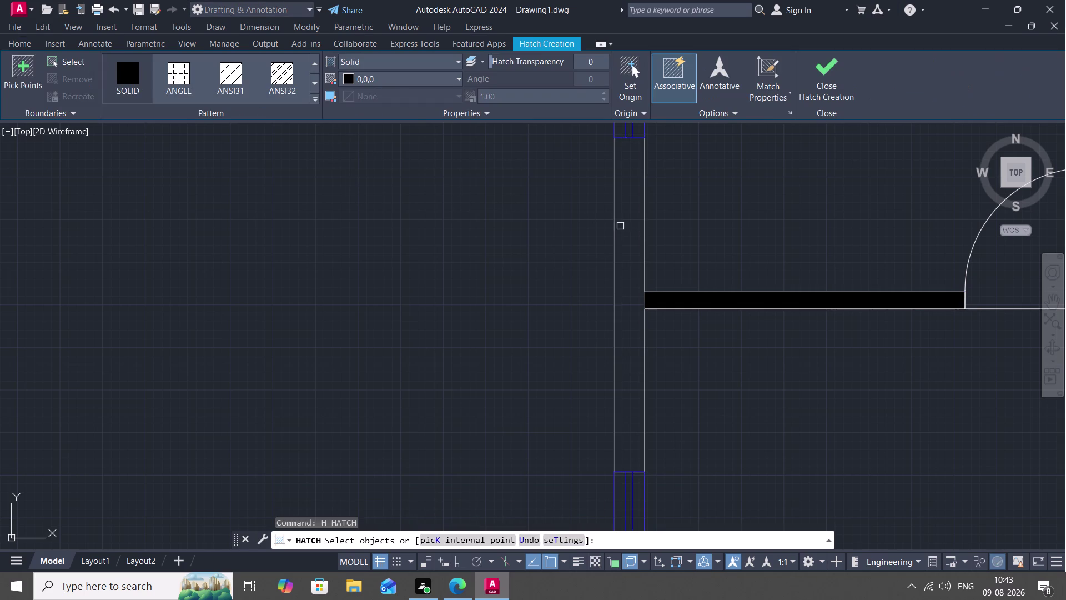
Pick the first, lower left and bottom outer wall pieces as solid hatch boundaries.
click(612, 221)
scroll(down, 3)
scroll(down, 3)
middle_drag(561, 273, 604, 93)
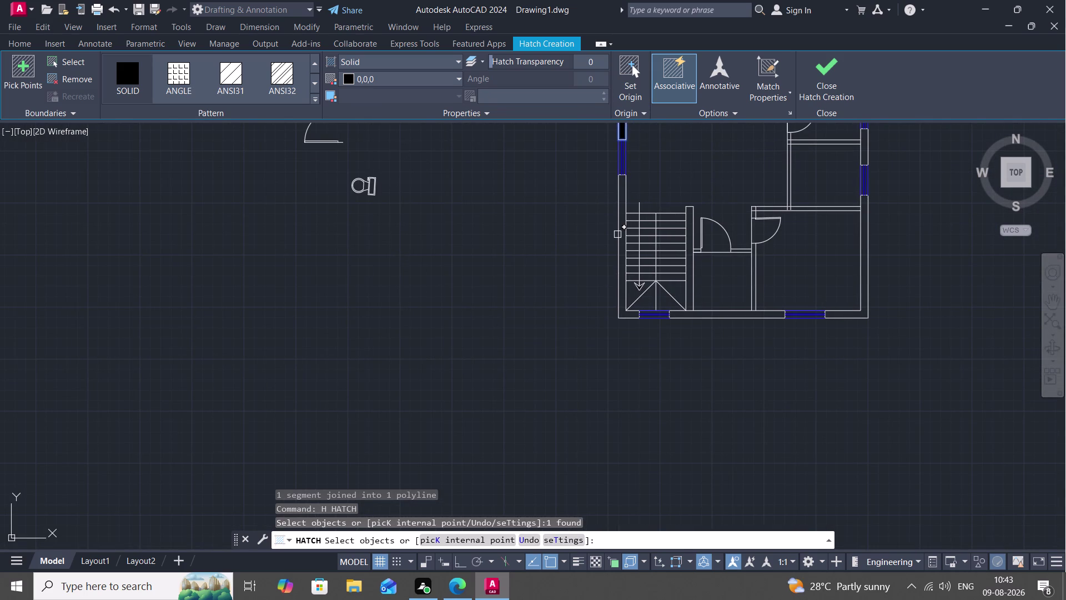
click(618, 235)
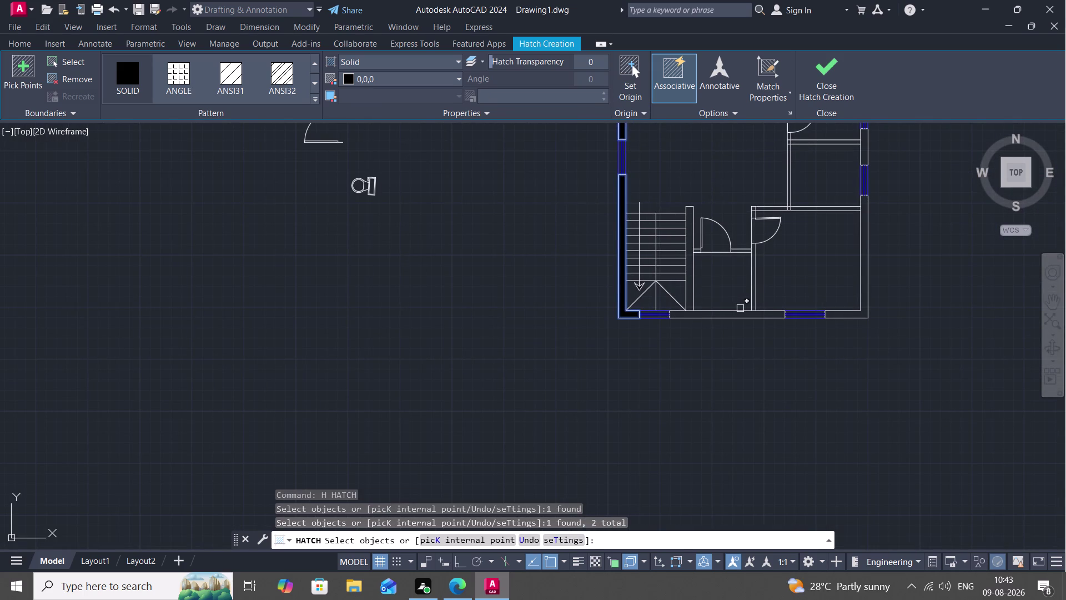
click(740, 309)
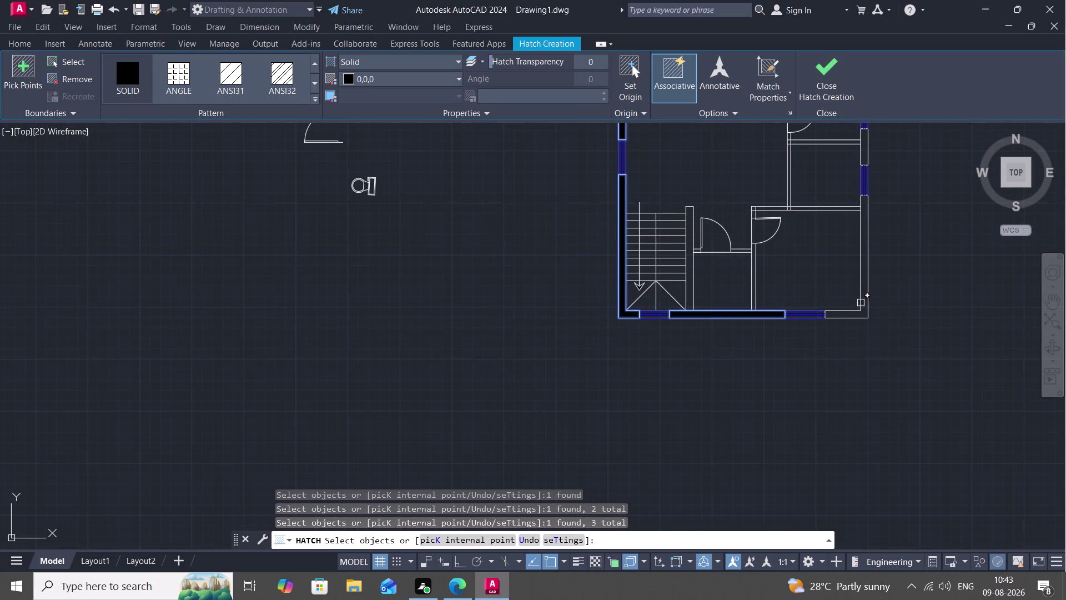
click(861, 300)
Add the remaining left, right and upper right wall pieces, then apply the fill.
scroll(down, 3)
middle_drag(852, 272, 818, 320)
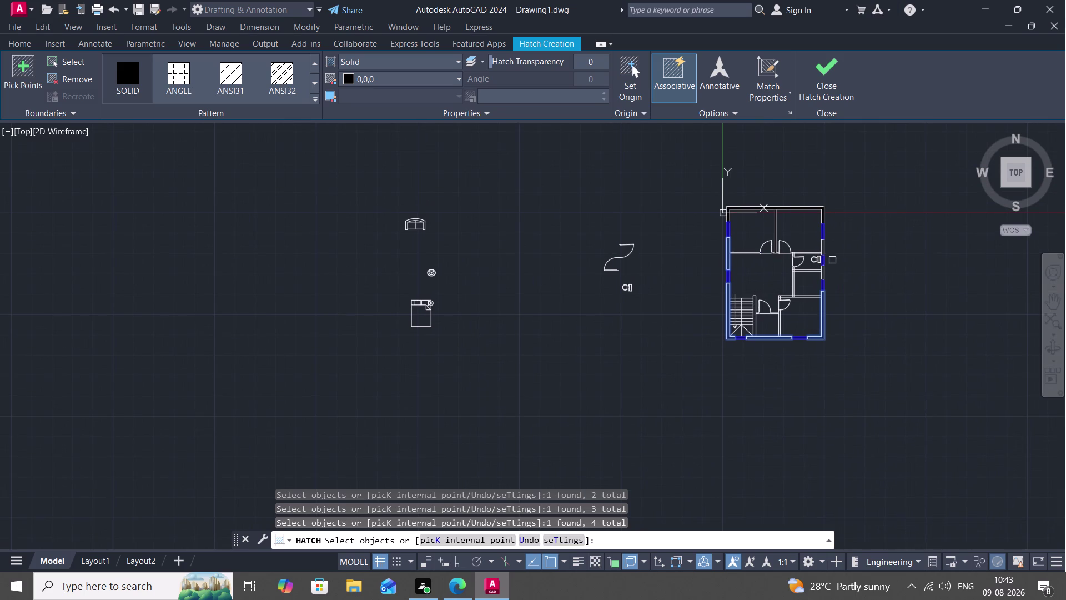
scroll(up, 3)
click(833, 275)
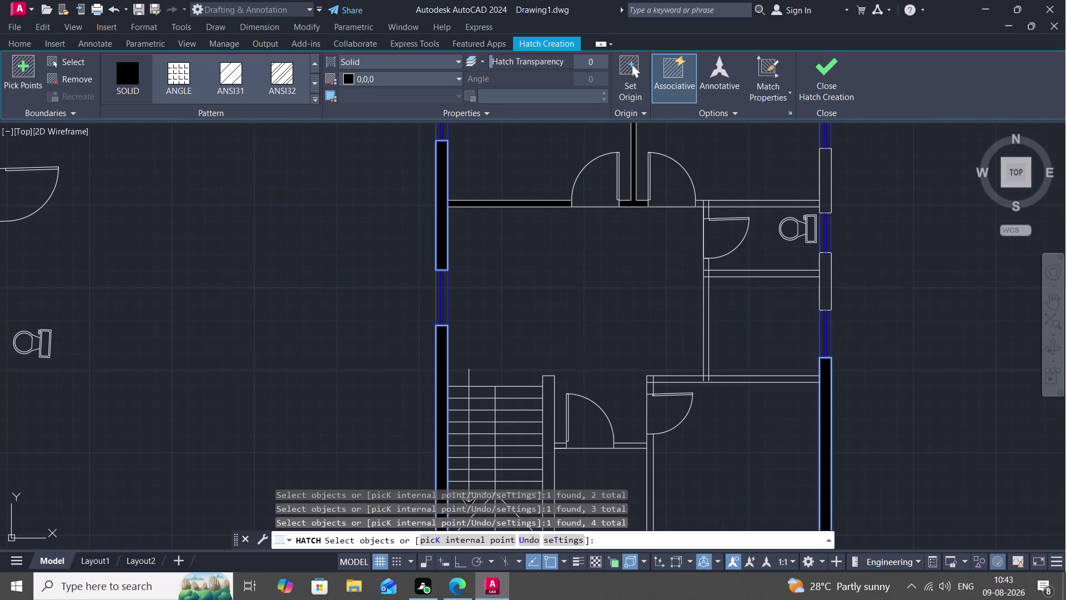
click(833, 176)
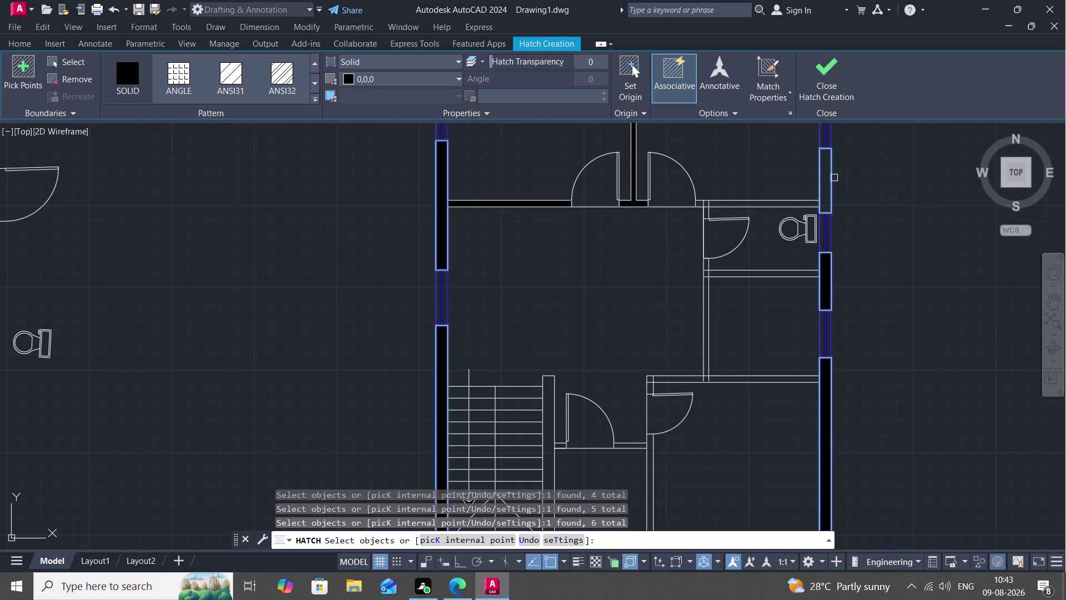
click(822, 173)
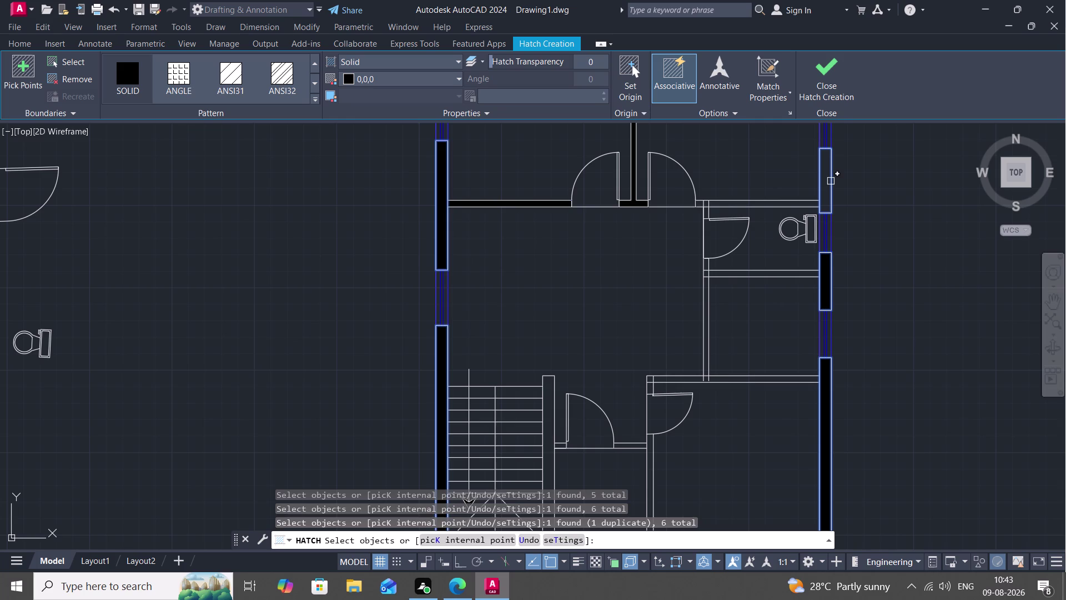
click(884, 205)
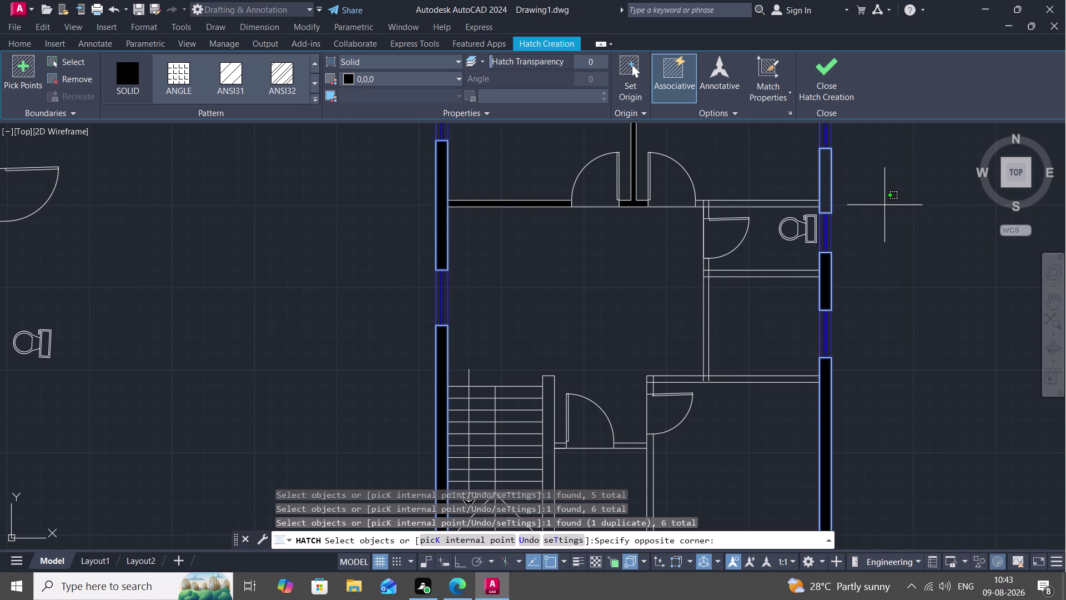
key(Escape)
key(Return)
scroll(down, 3)
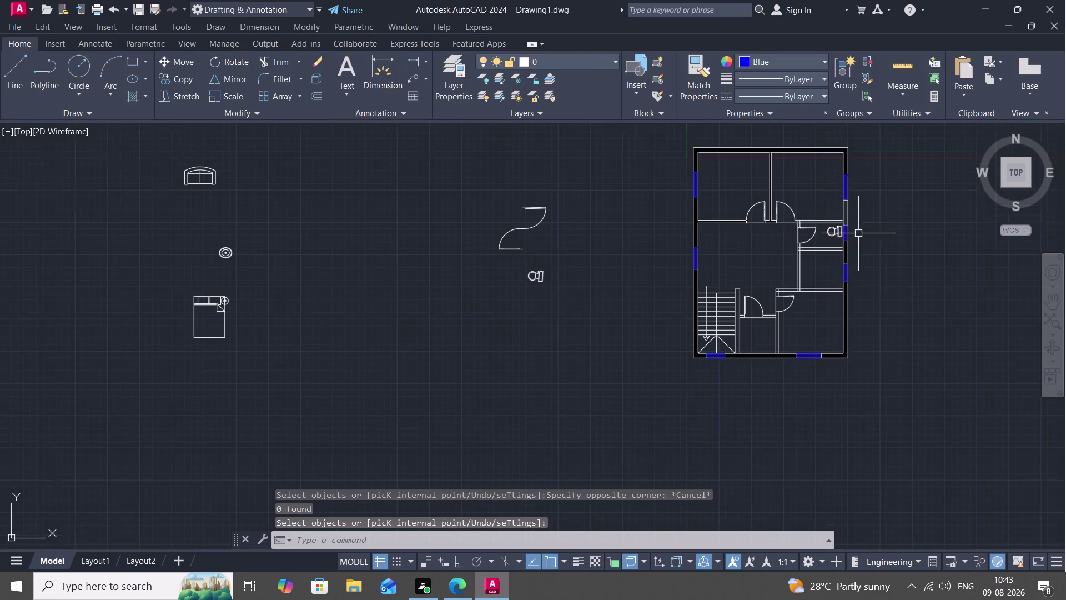
middle_drag(846, 222, 813, 265)
scroll(up, 3)
scroll(up, 3)
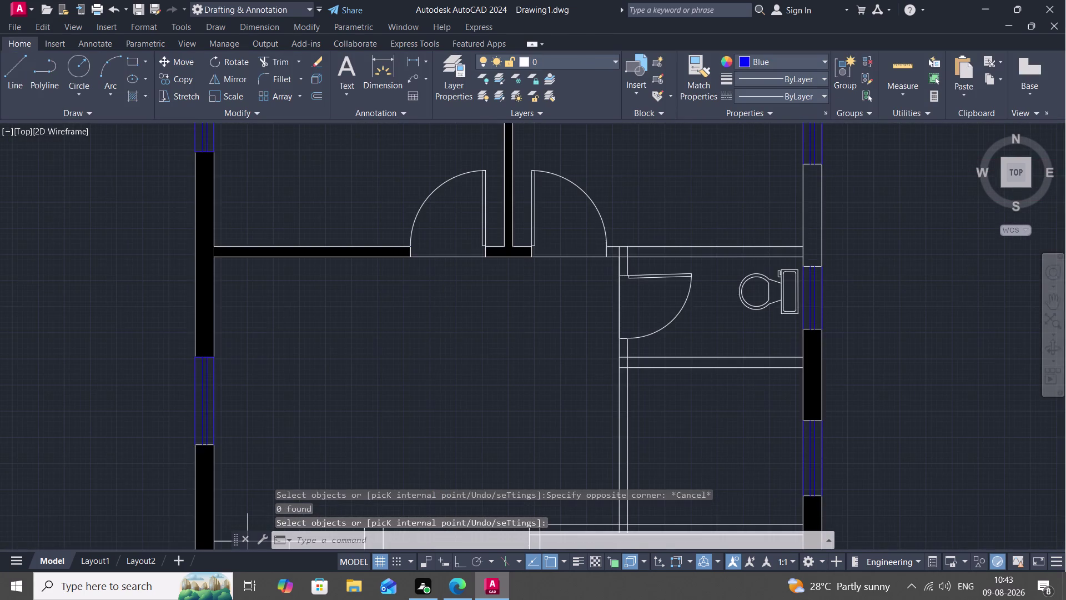
middle_drag(807, 231, 792, 301)
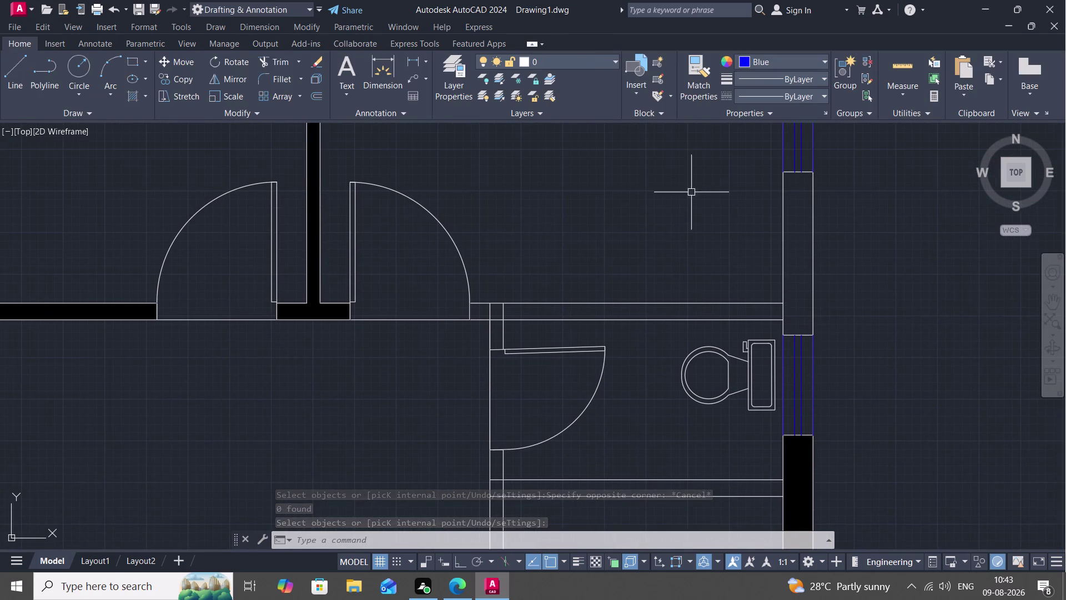
text(J)
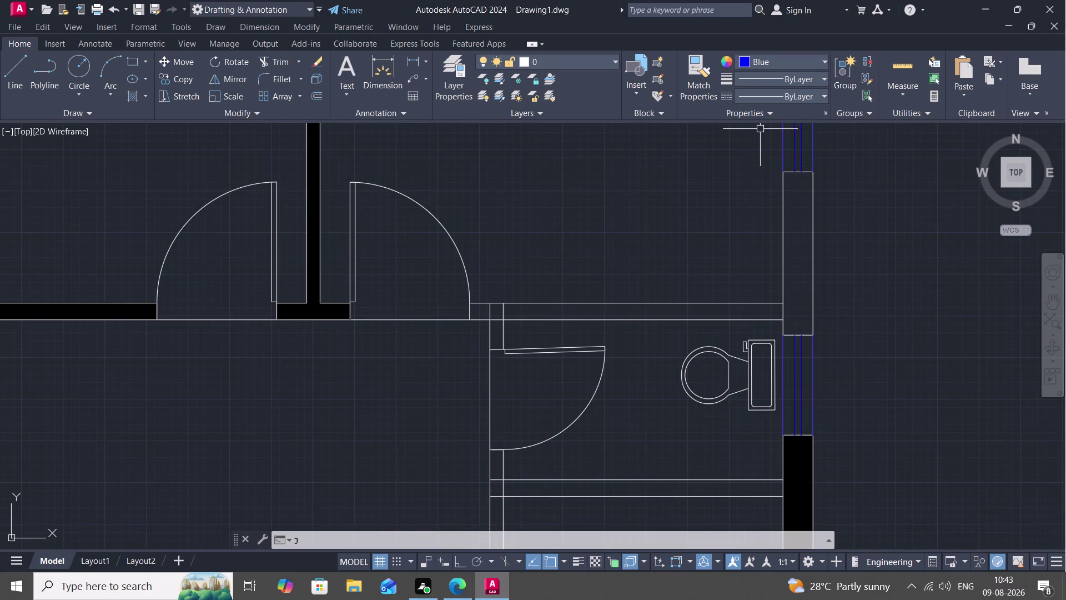
key(space)
click(783, 194)
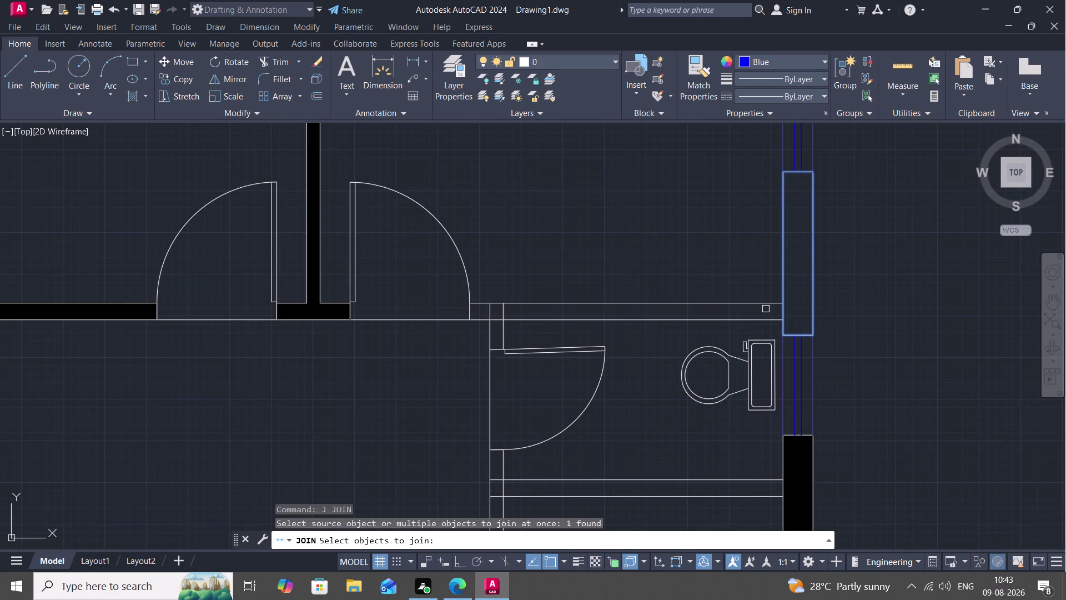
scroll(up, 3)
scroll(down, 3)
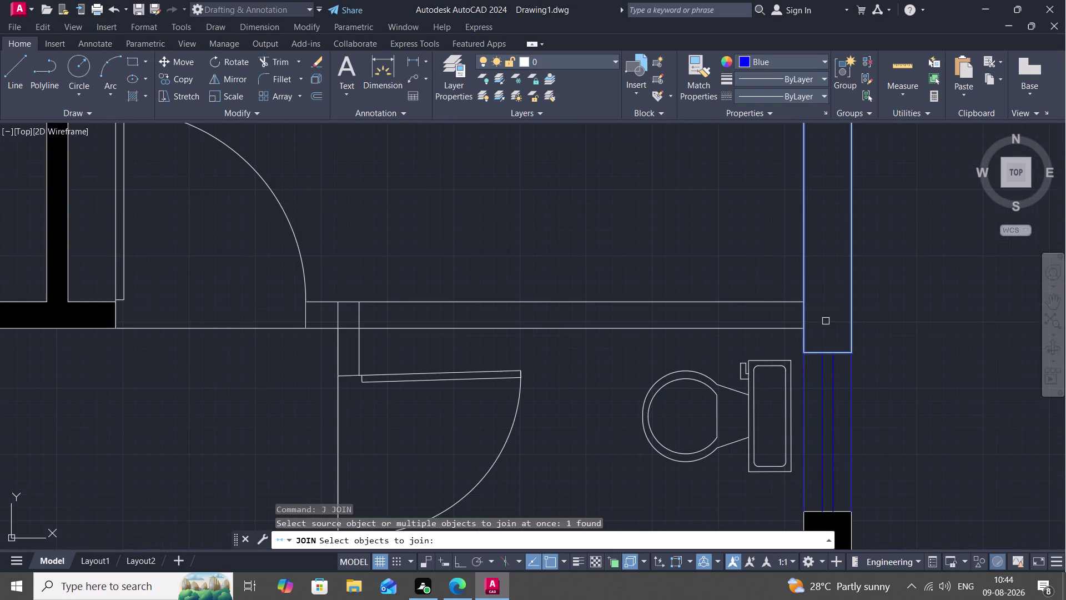
scroll(down, 3)
middle_drag(822, 296, 814, 305)
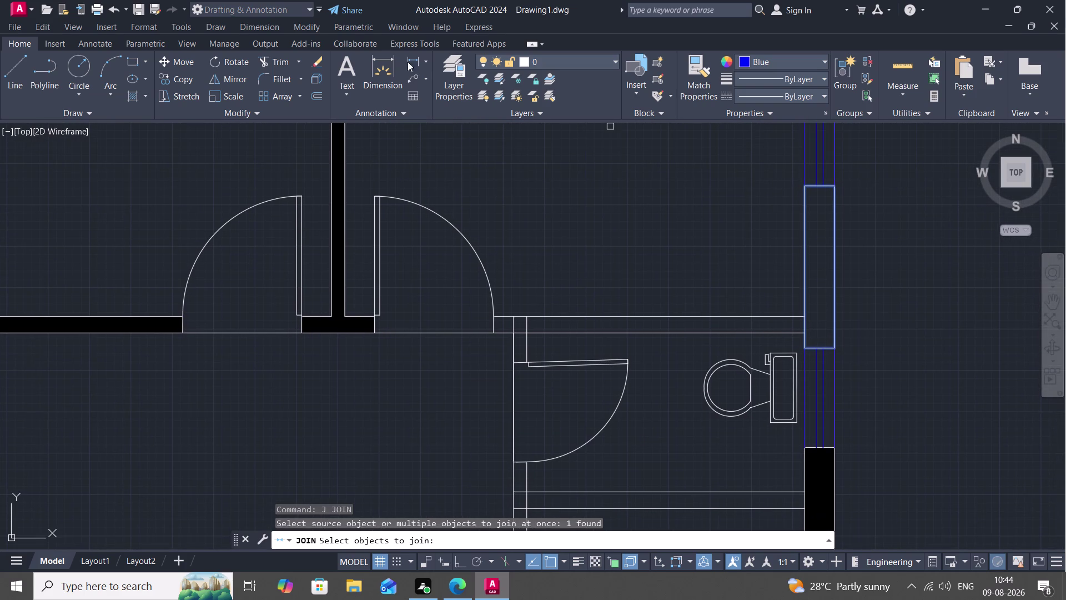
key(h)
key(space)
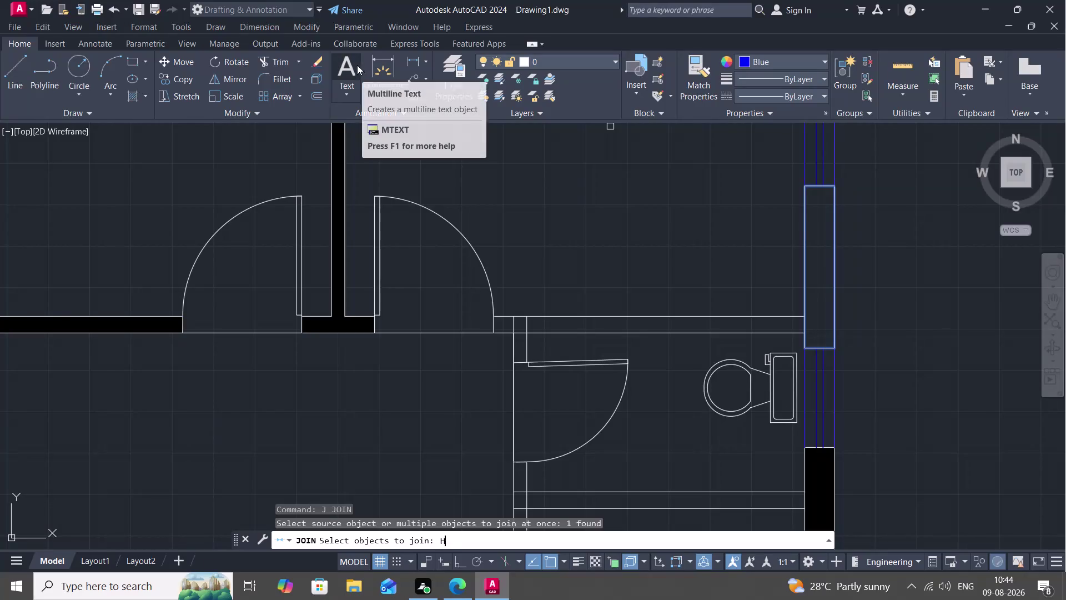
key(Escape)
key(h)
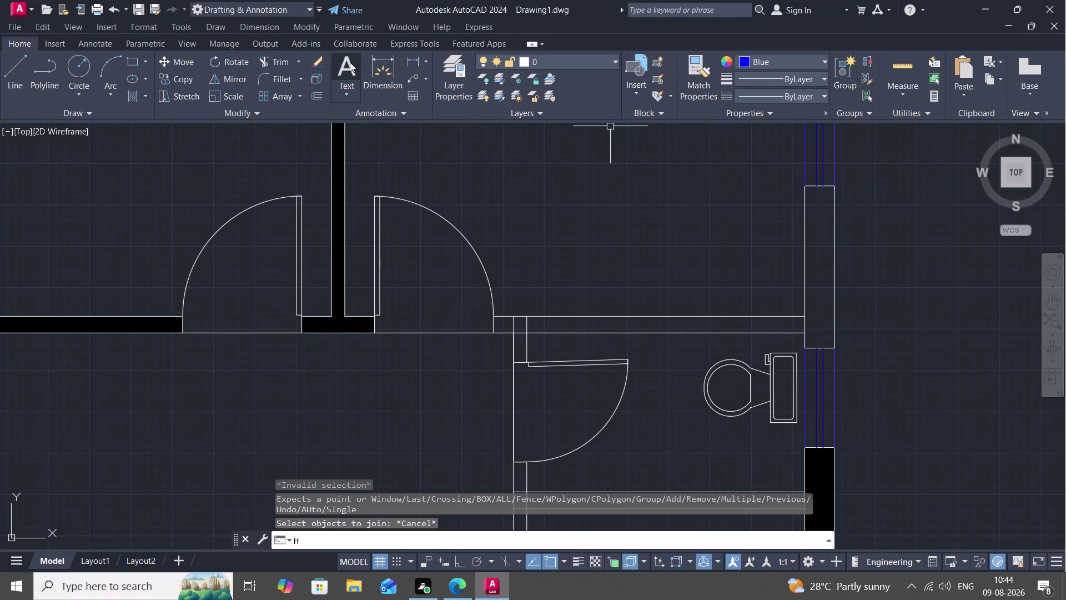
key(space)
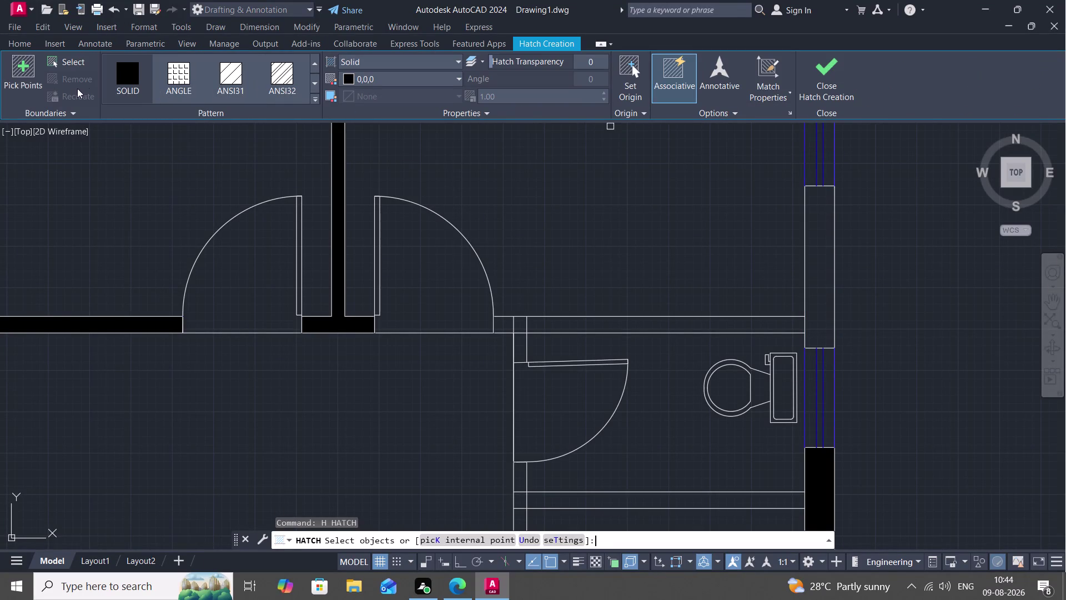
click(126, 79)
click(806, 255)
click(835, 271)
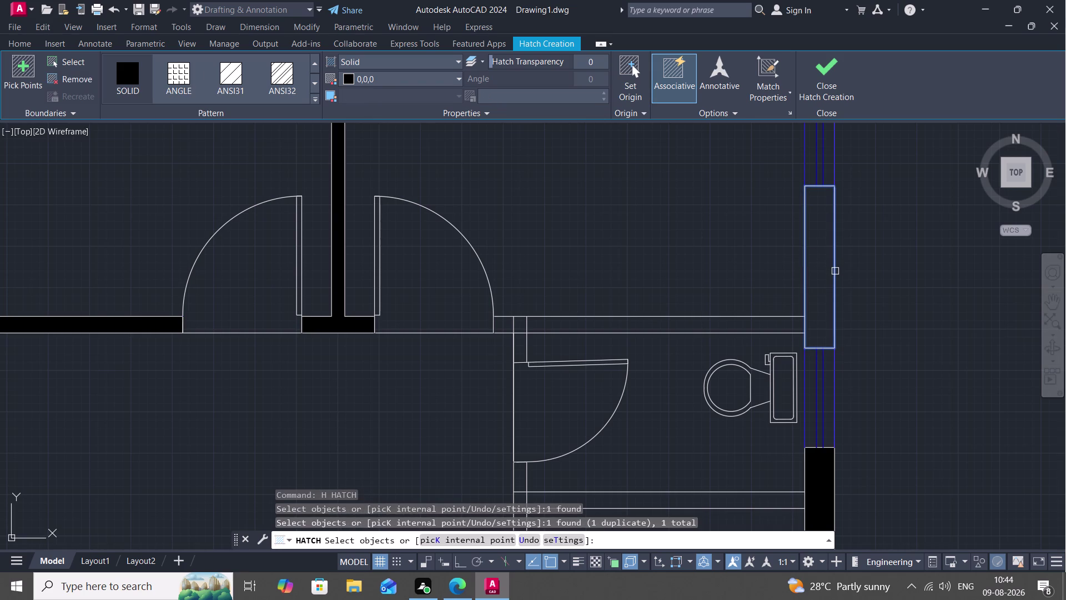
key(Escape)
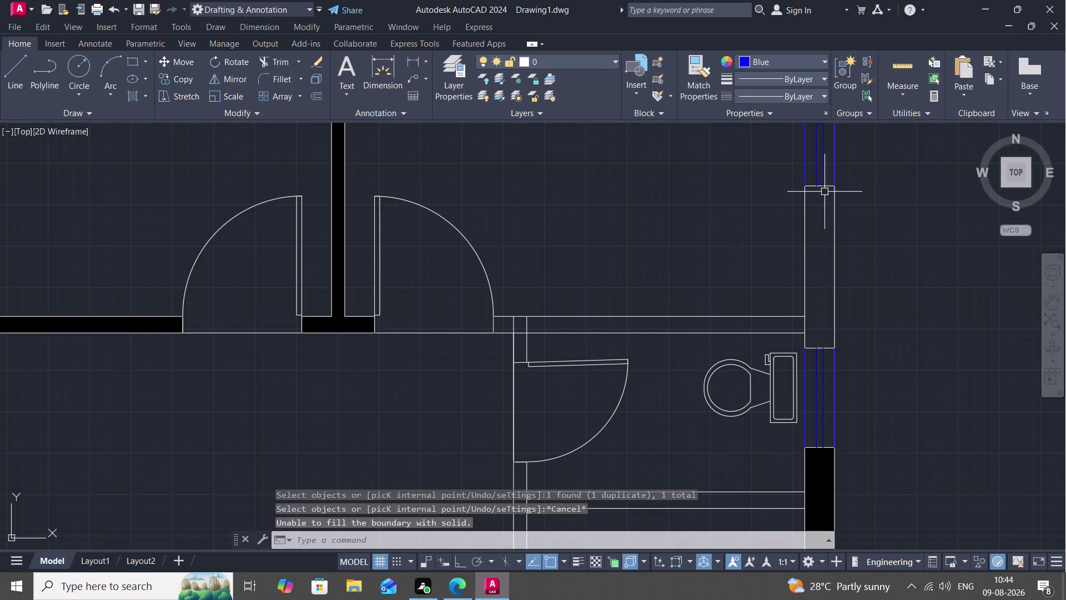
scroll(up, 3)
middle_drag(823, 187, 855, 302)
scroll(up, 3)
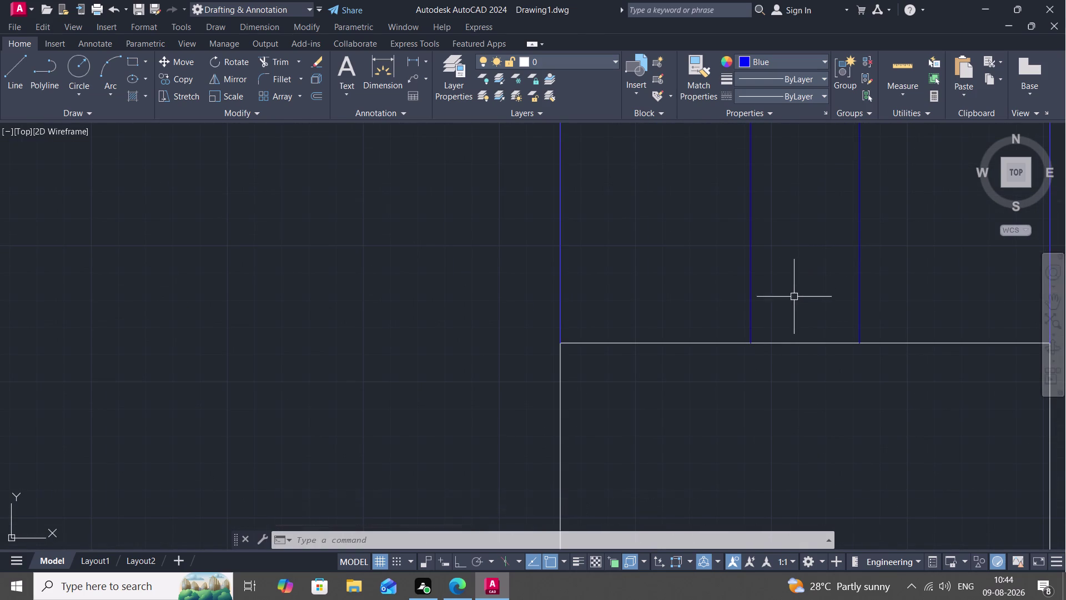
Trim two stray blue window lines running through the wall piece.
text(TR)
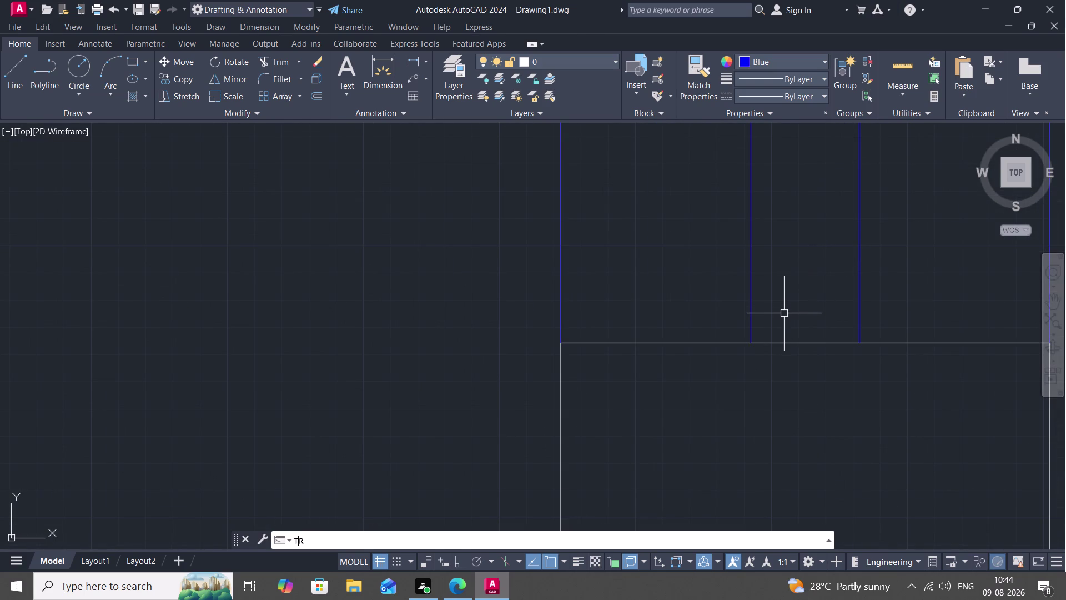
key(space)
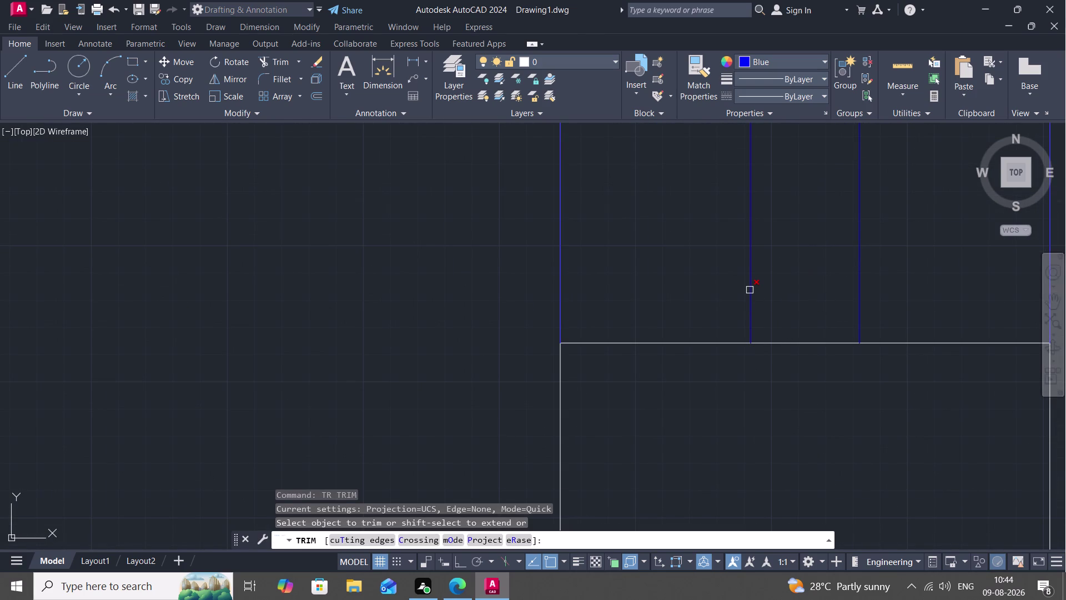
click(749, 290)
click(862, 299)
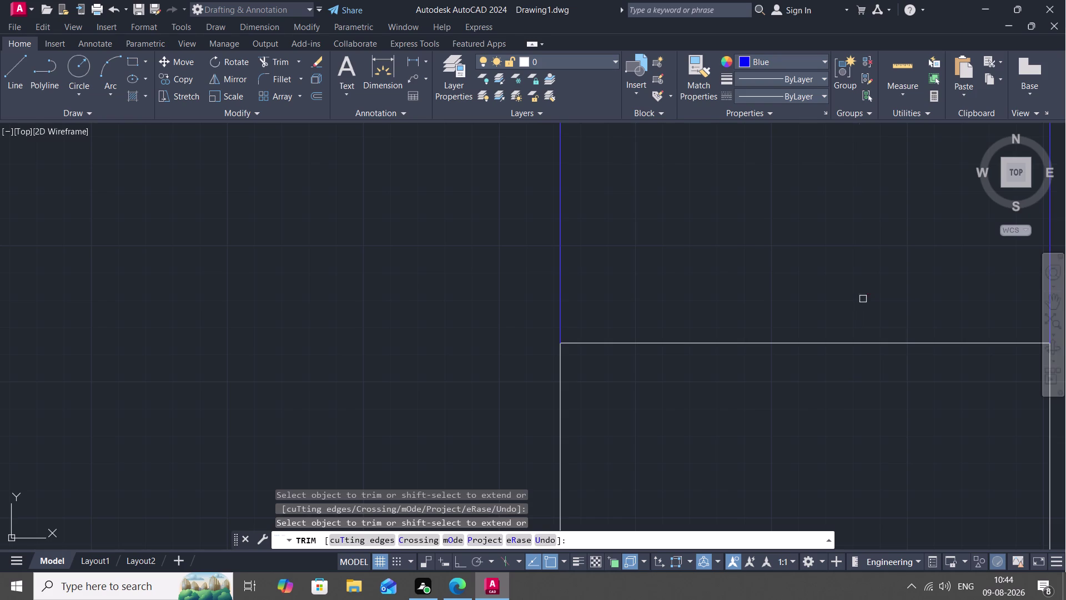
scroll(down, 3)
middle_drag(834, 354, 822, 67)
scroll(down, 3)
scroll(down, 3)
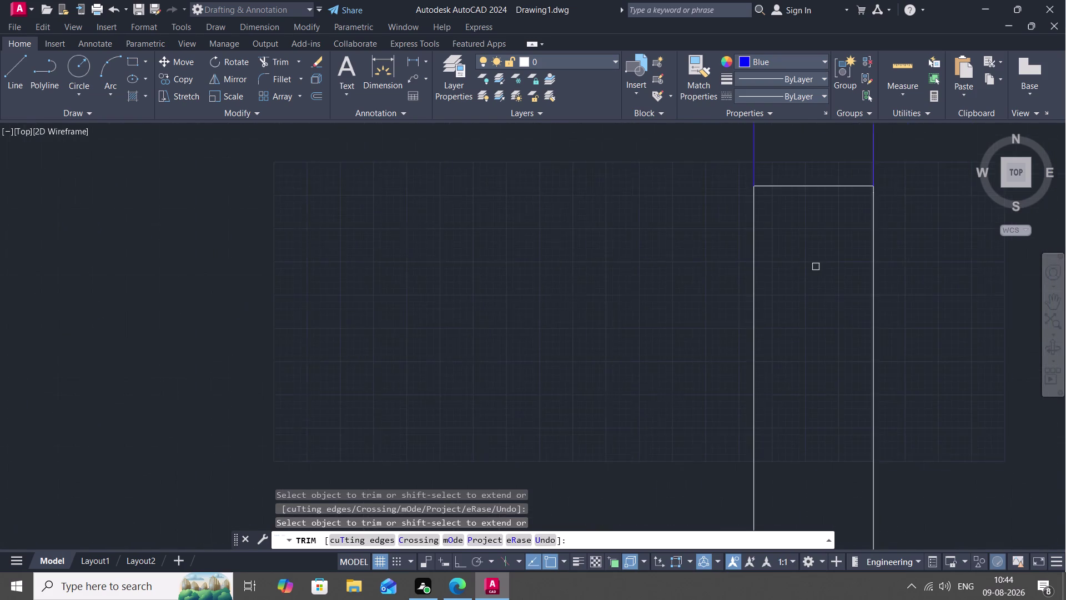
scroll(down, 3)
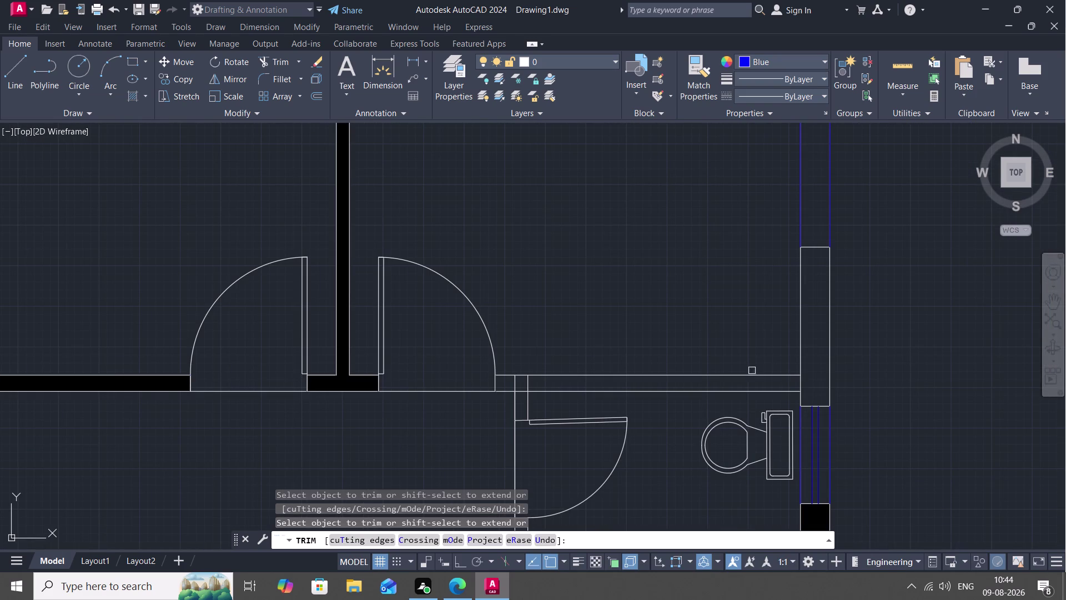
scroll(up, 3)
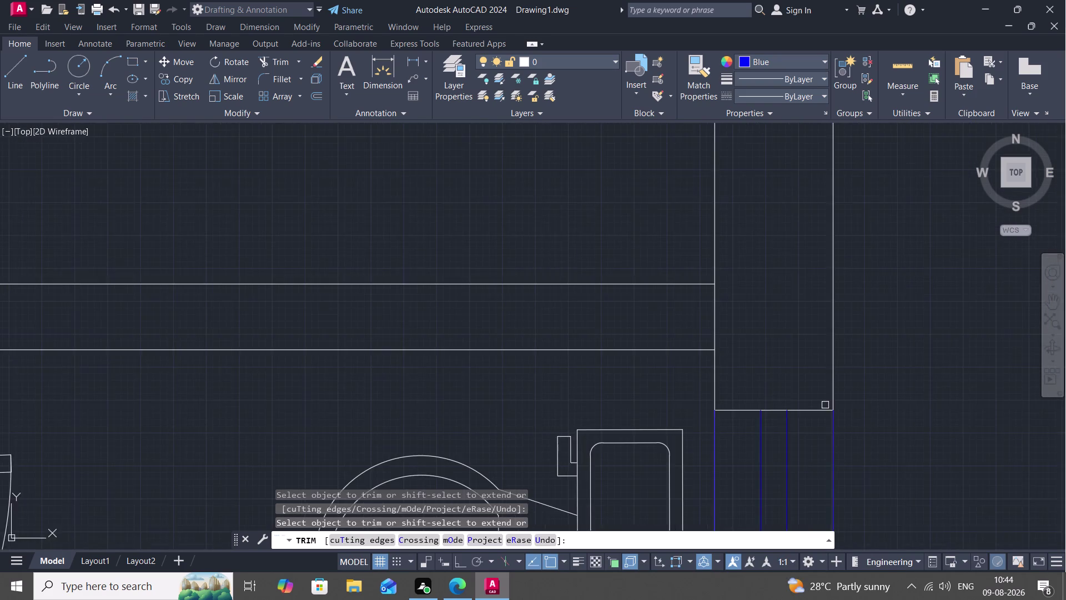
scroll(up, 3)
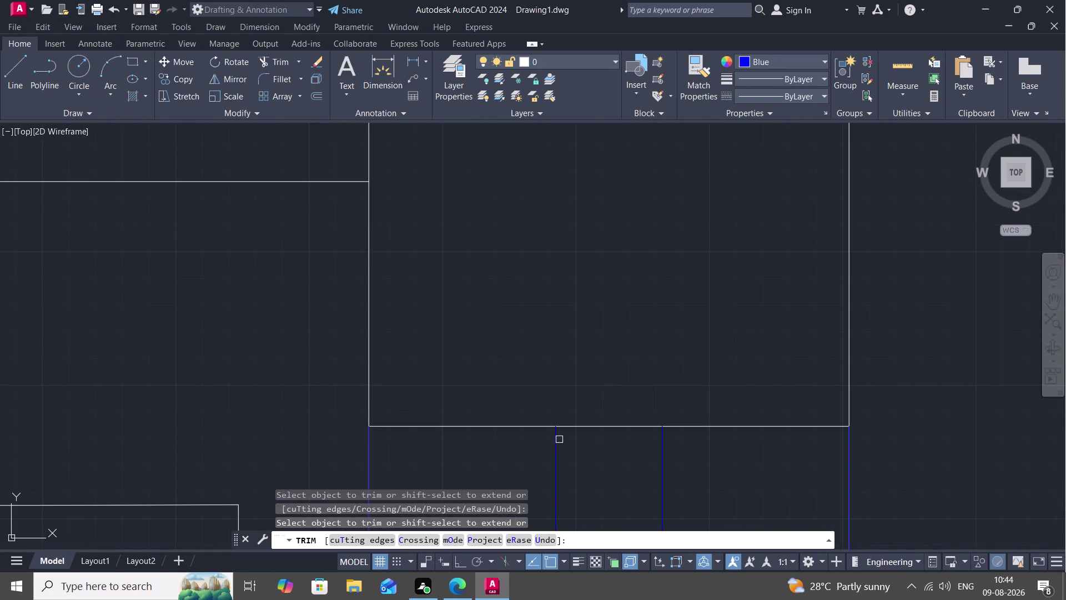
Trim the extra blue lines below the wall piece, then cancel the trim.
click(556, 442)
click(662, 447)
scroll(down, 3)
scroll(down, 3)
scroll(down, 3)
scroll(down, 3)
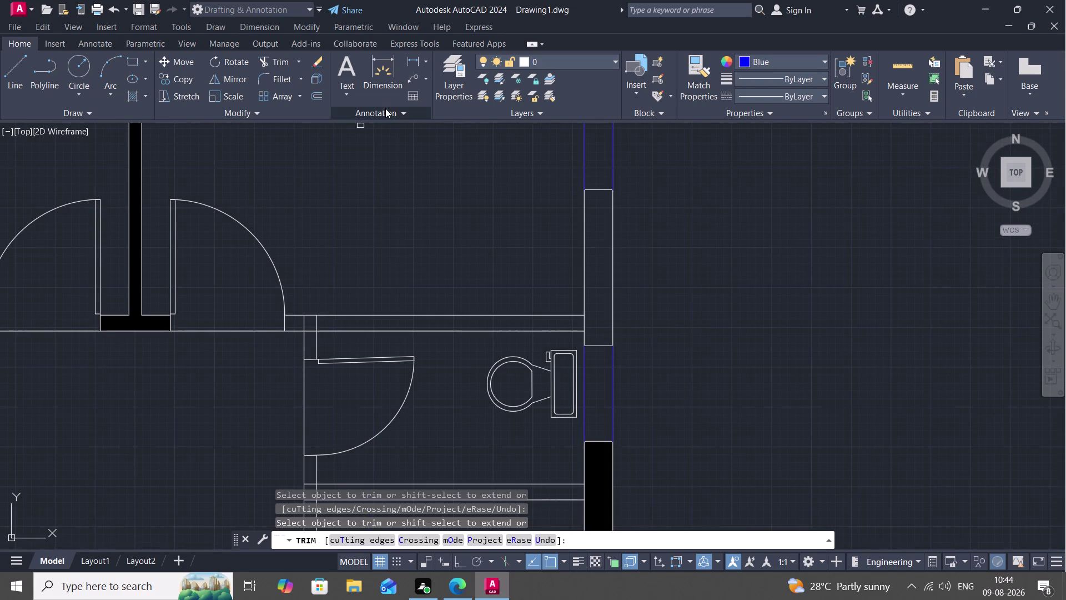
key(h)
key(space)
key(Escape)
key(h)
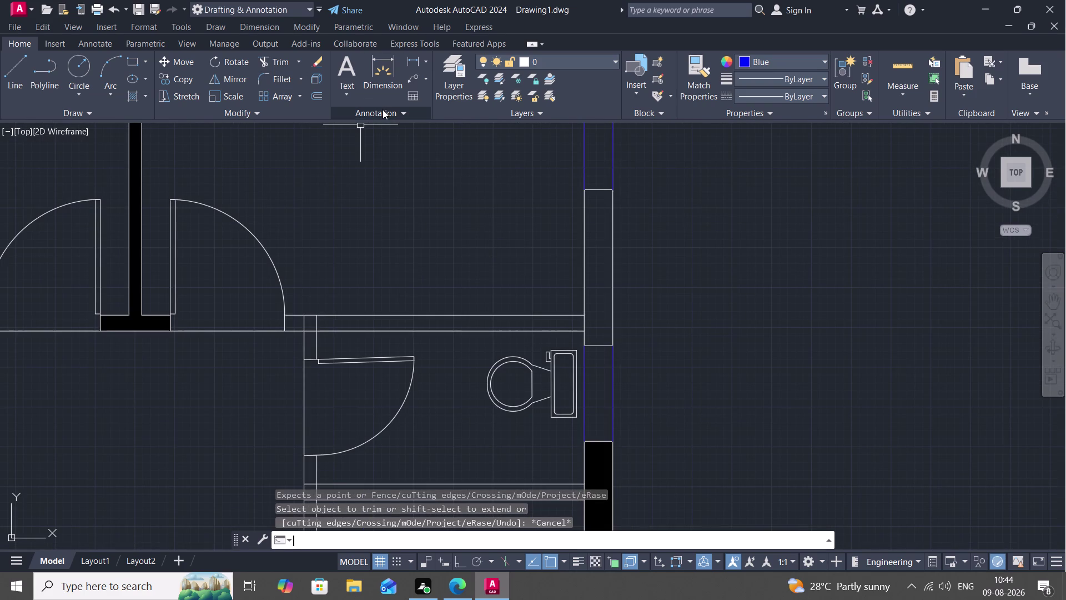
key(space)
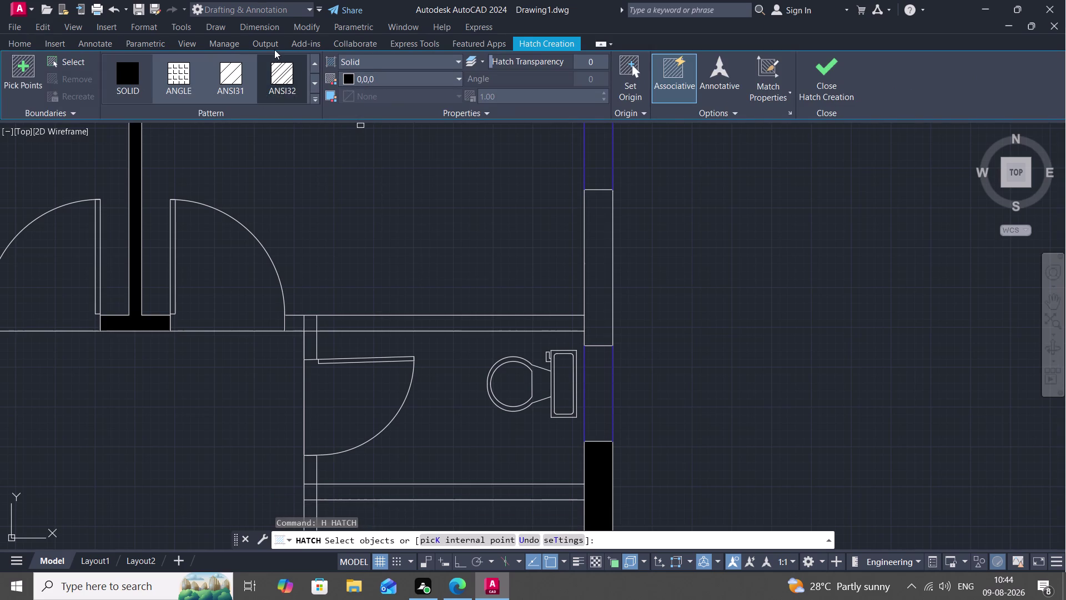
click(132, 70)
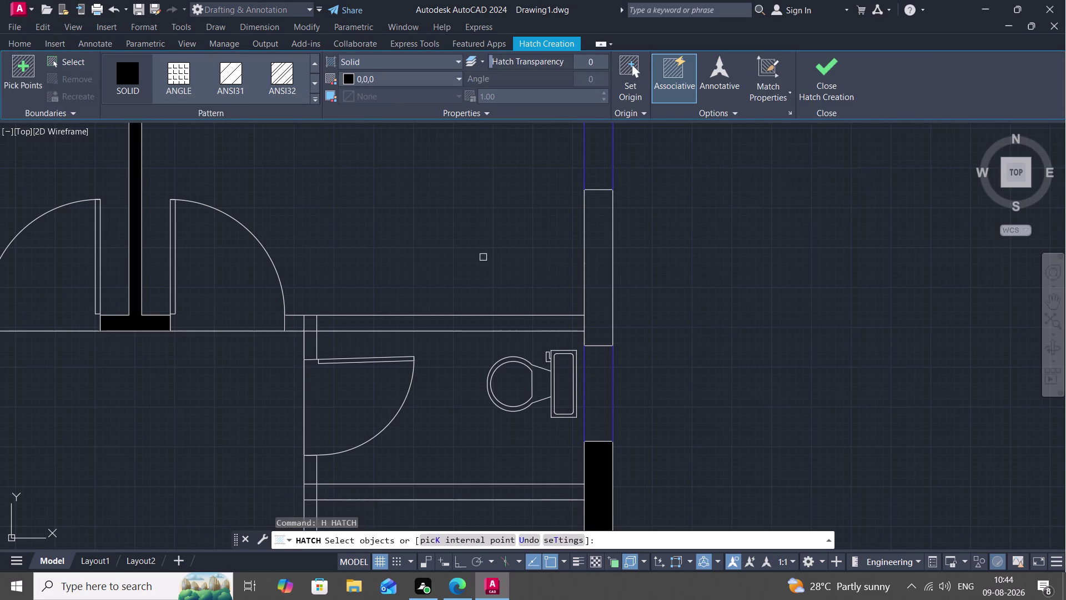
click(582, 246)
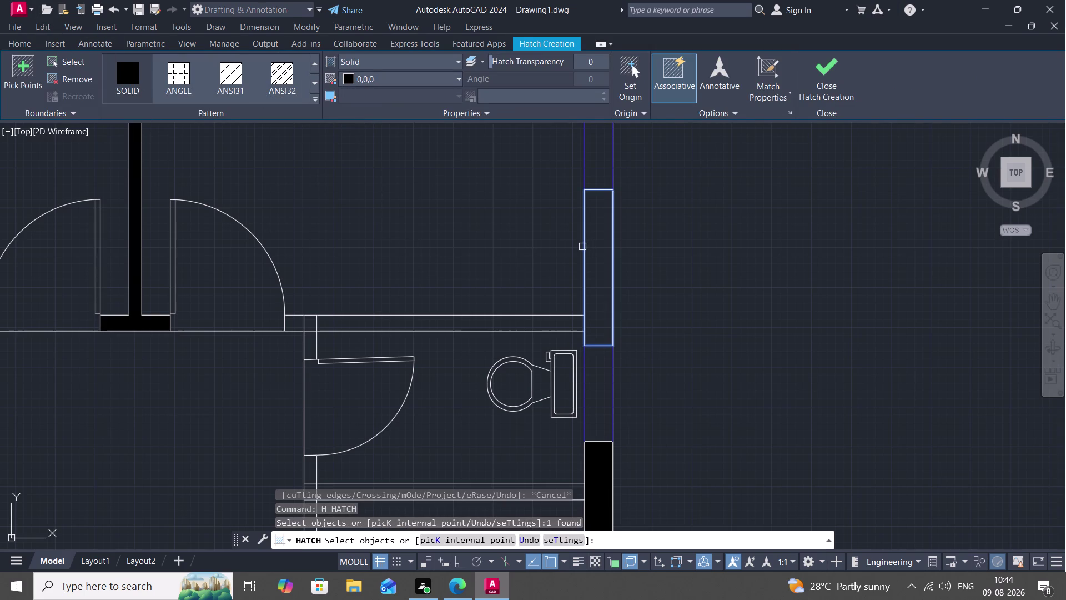
click(612, 260)
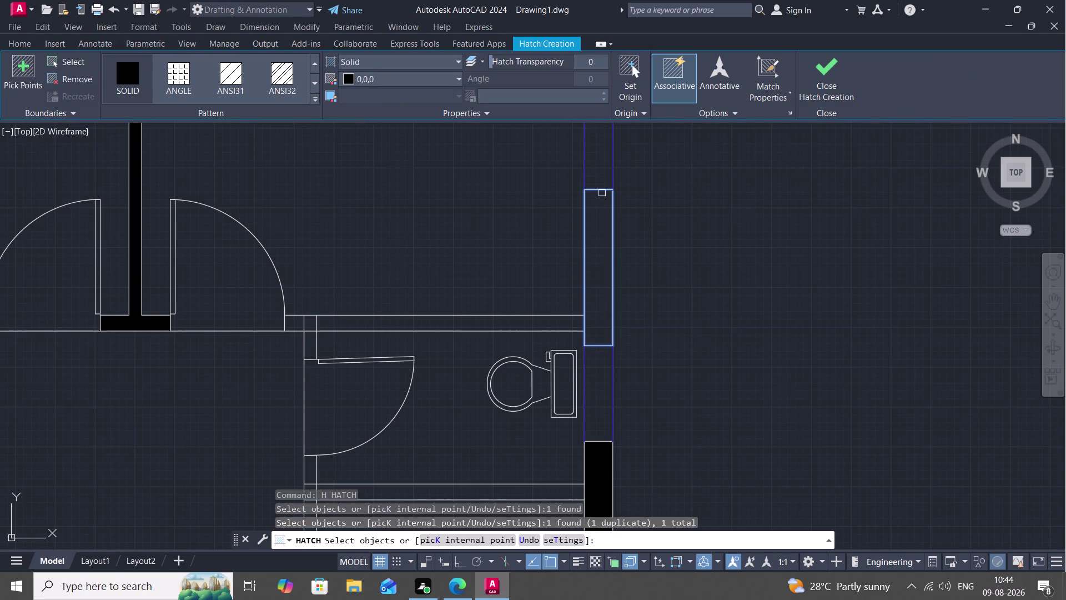
click(601, 192)
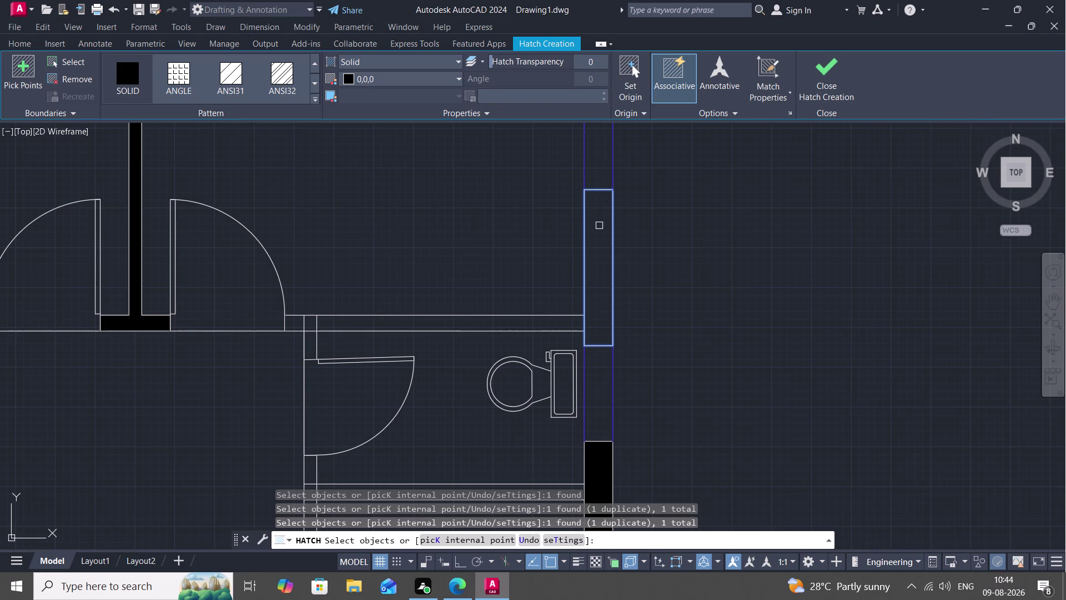
key(Escape)
text(E)
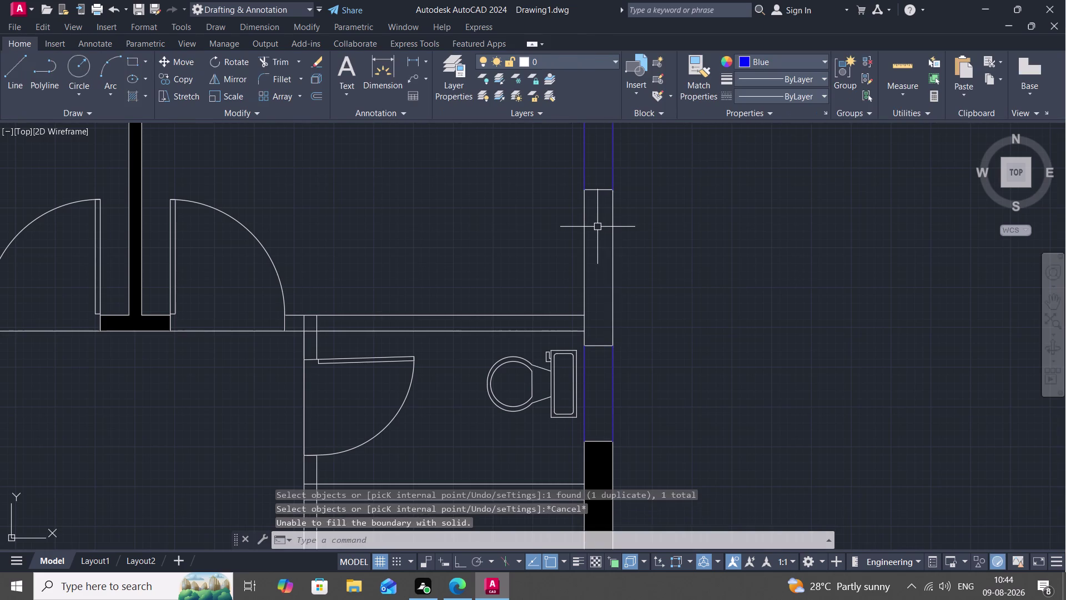
text(X)
Cancel the extend, check the now solid-black wall piece beside the toilet, and deselect it.
key(space)
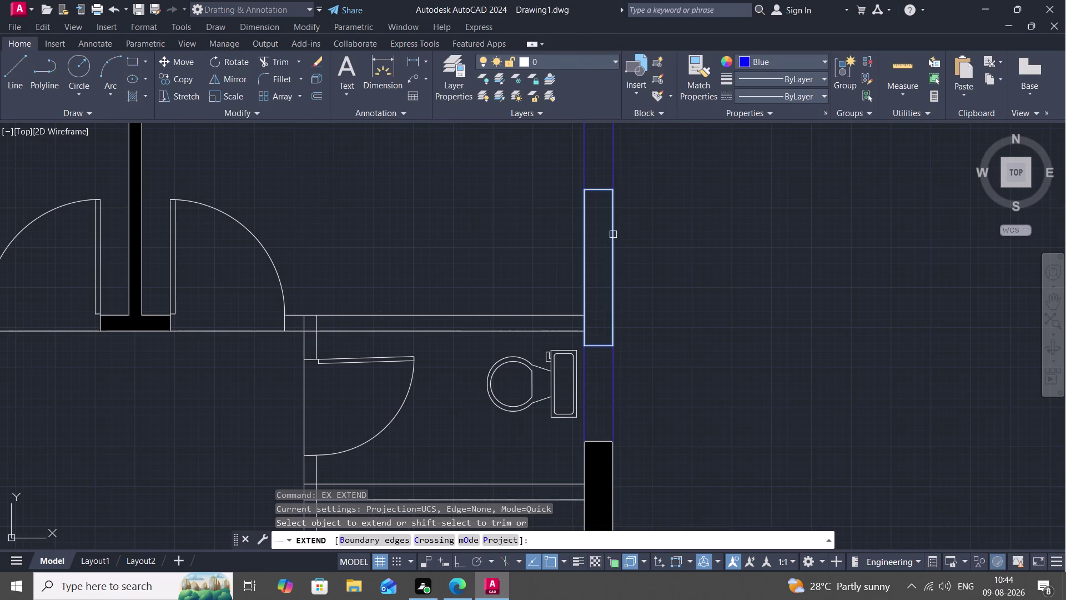
click(613, 235)
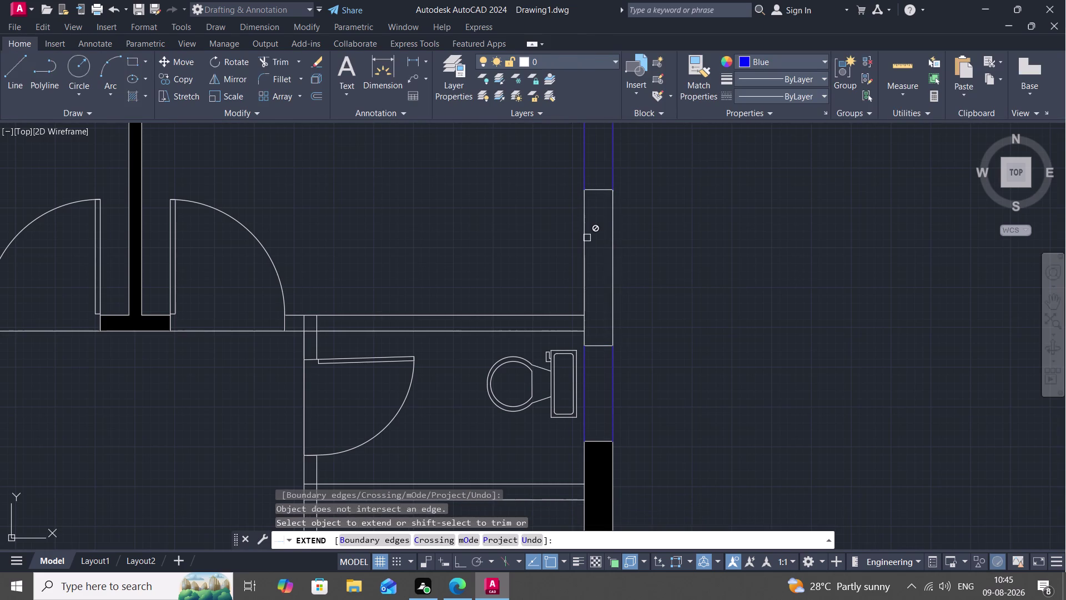
key(space)
click(585, 236)
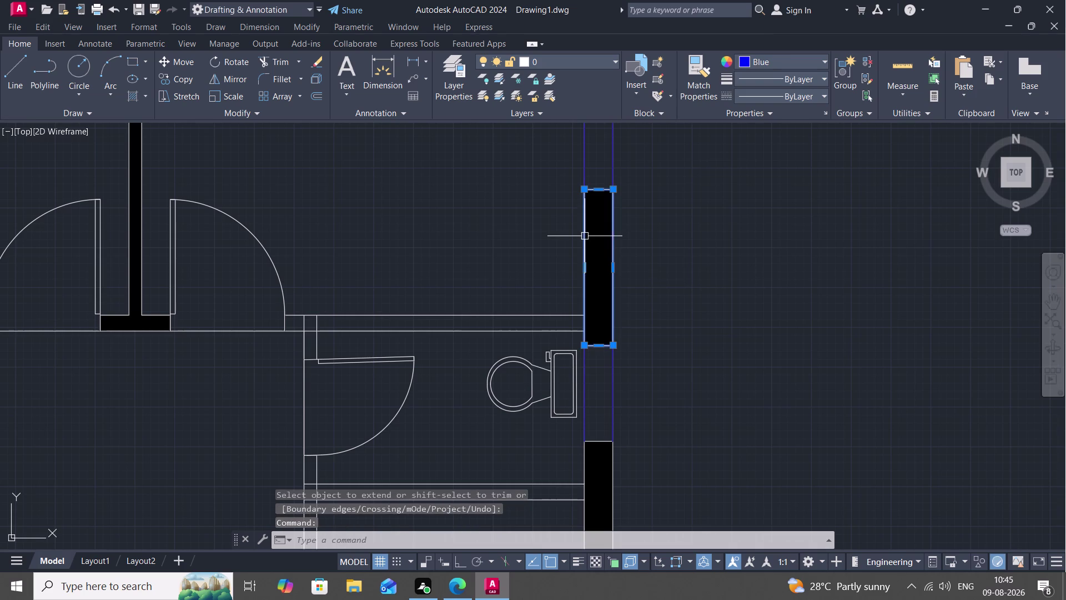
key(Escape)
scroll(down, 3)
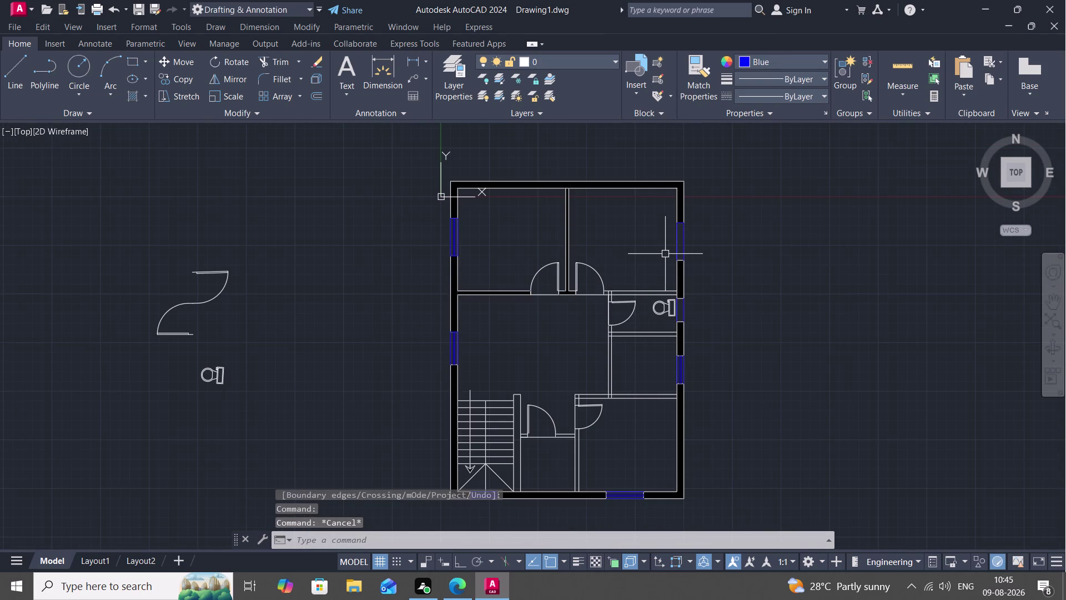
text(O)
key(space)
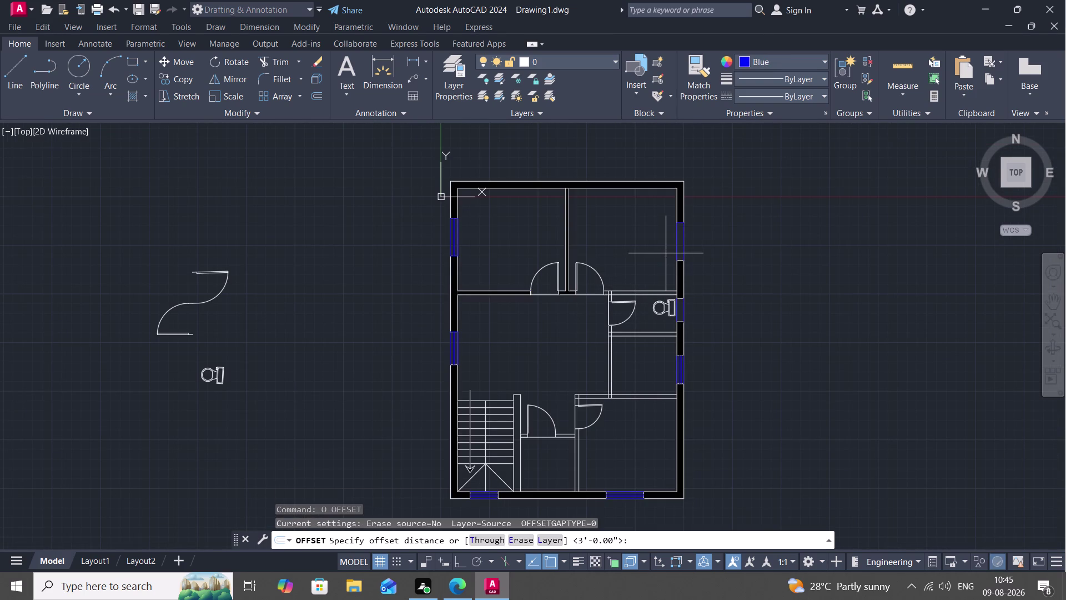
key(space)
key(Escape)
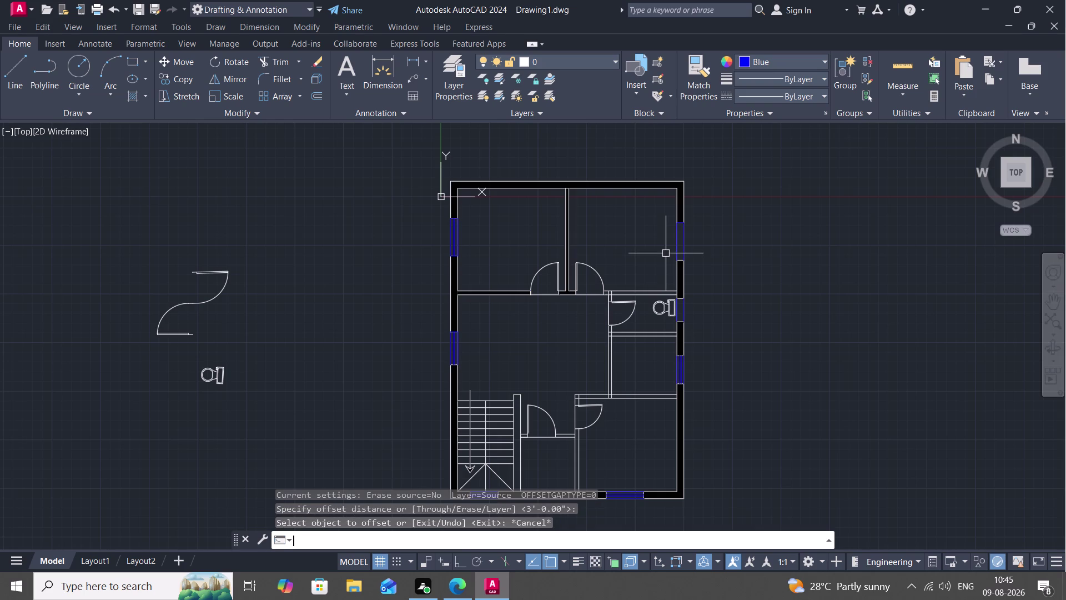
text(O)
key(space)
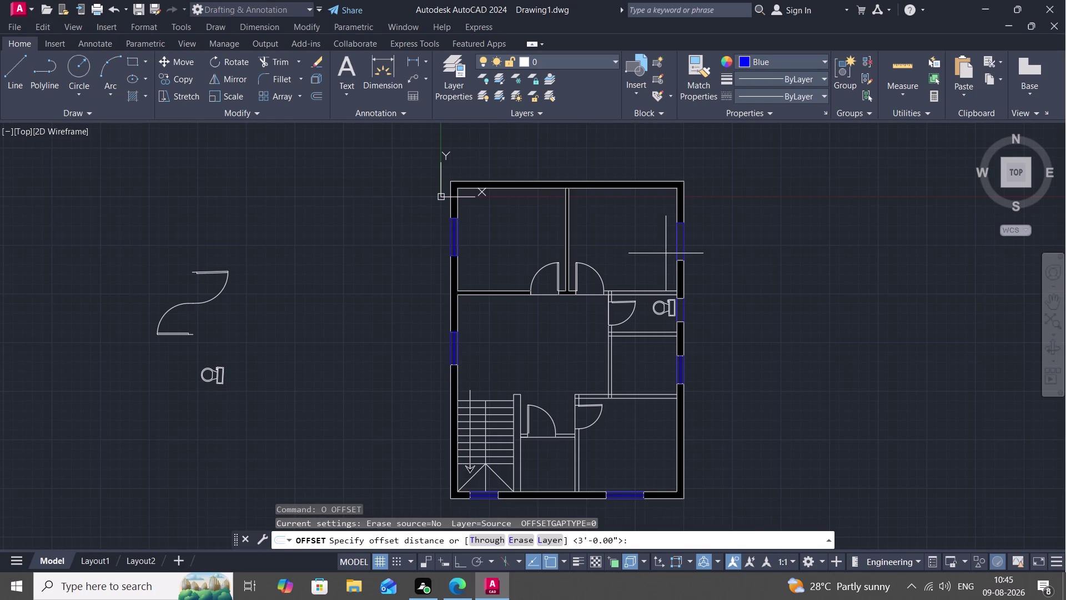
key(3)
key(period)
key(5)
key(shift+quotedbl)
key(space)
scroll(up, 3)
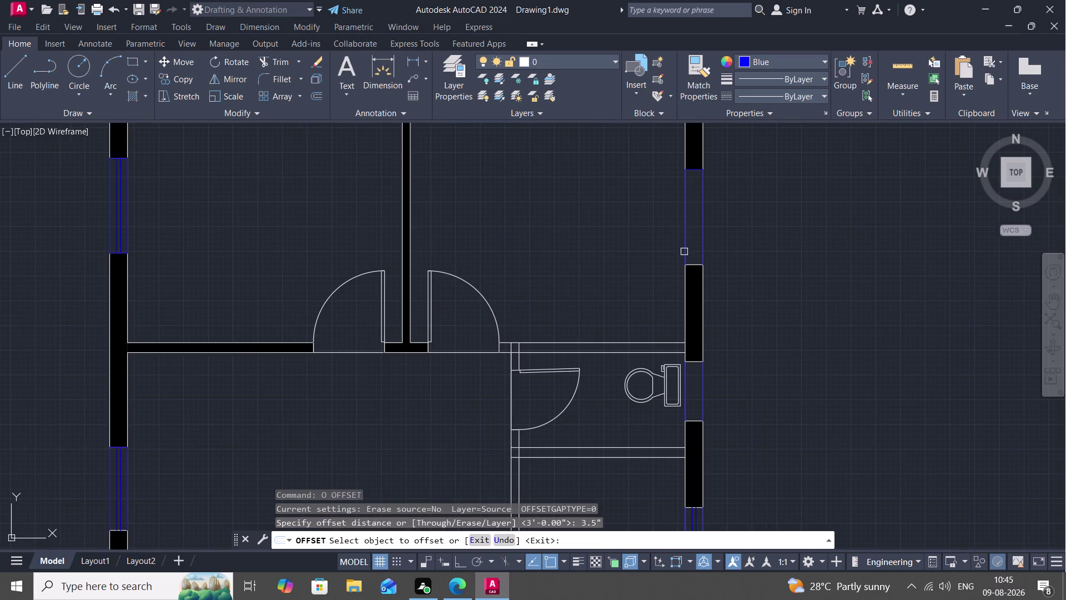
click(684, 247)
drag(693, 246, 698, 246)
click(703, 247)
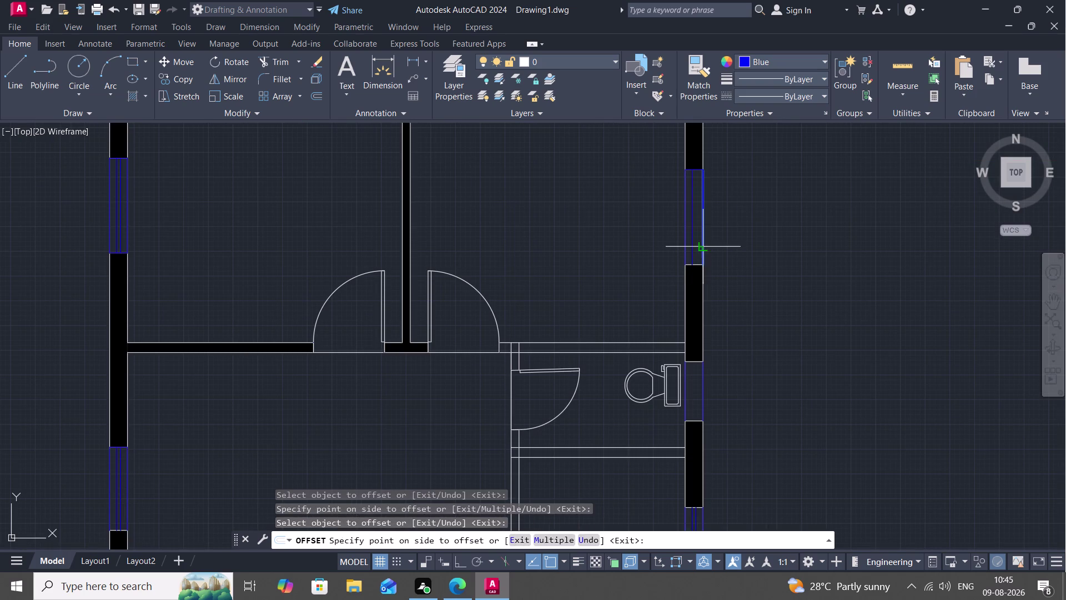
click(696, 248)
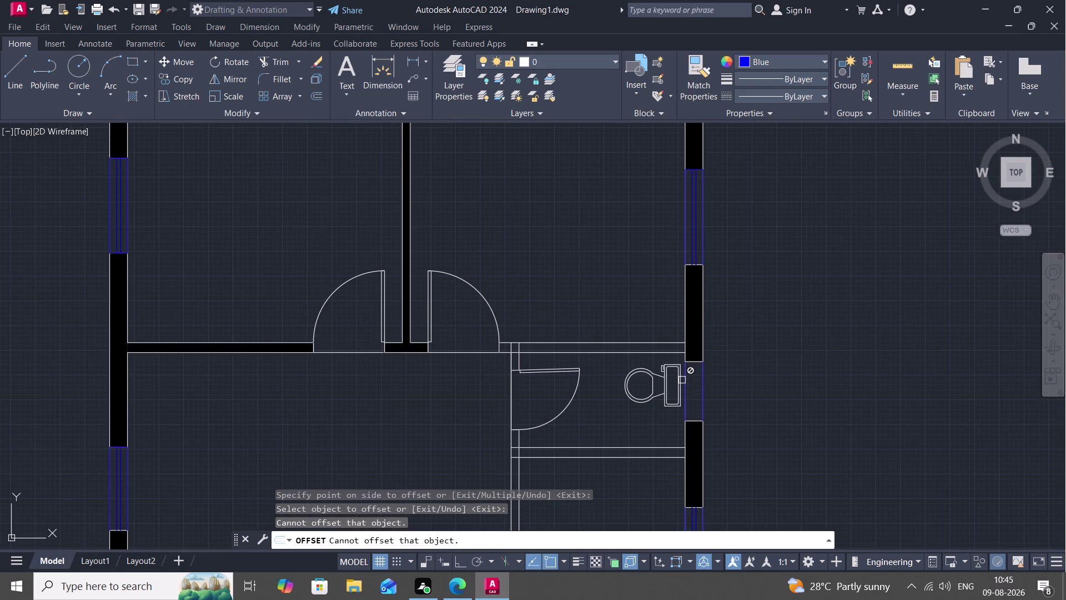
click(683, 381)
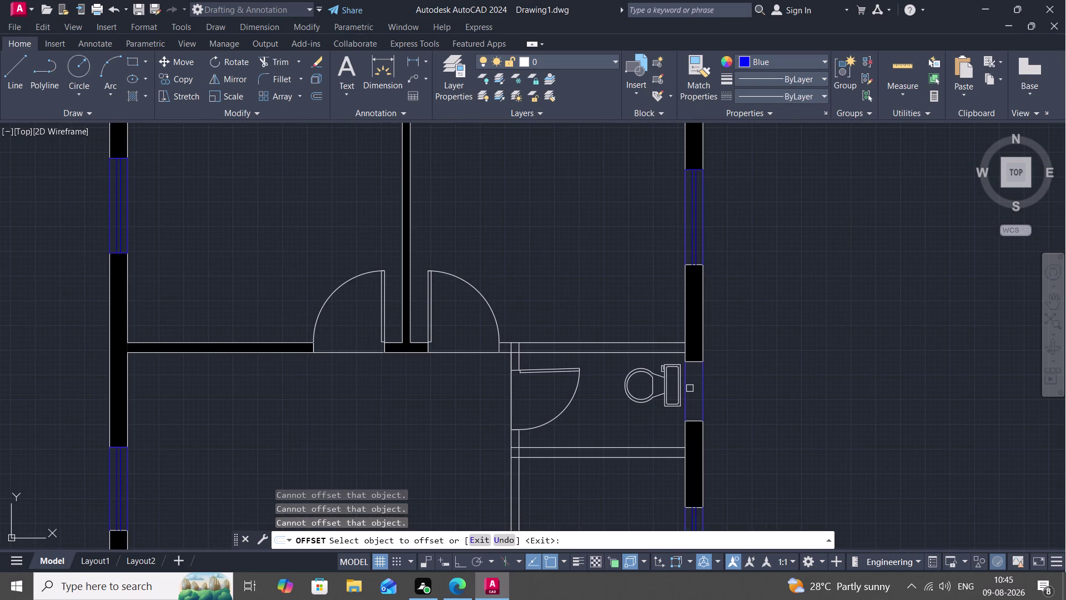
click(686, 389)
click(693, 389)
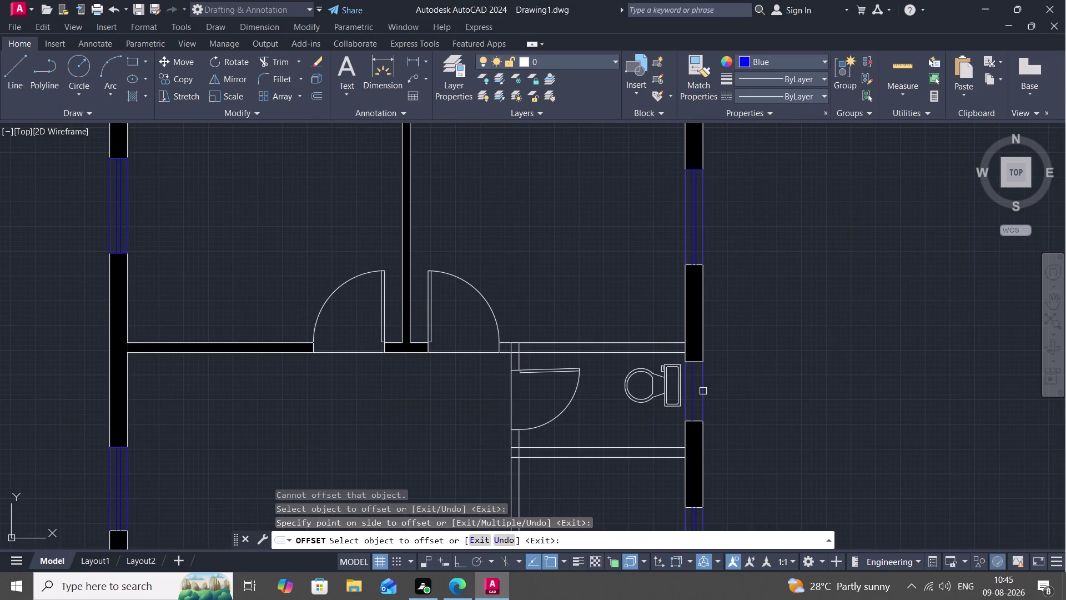
click(703, 391)
click(698, 393)
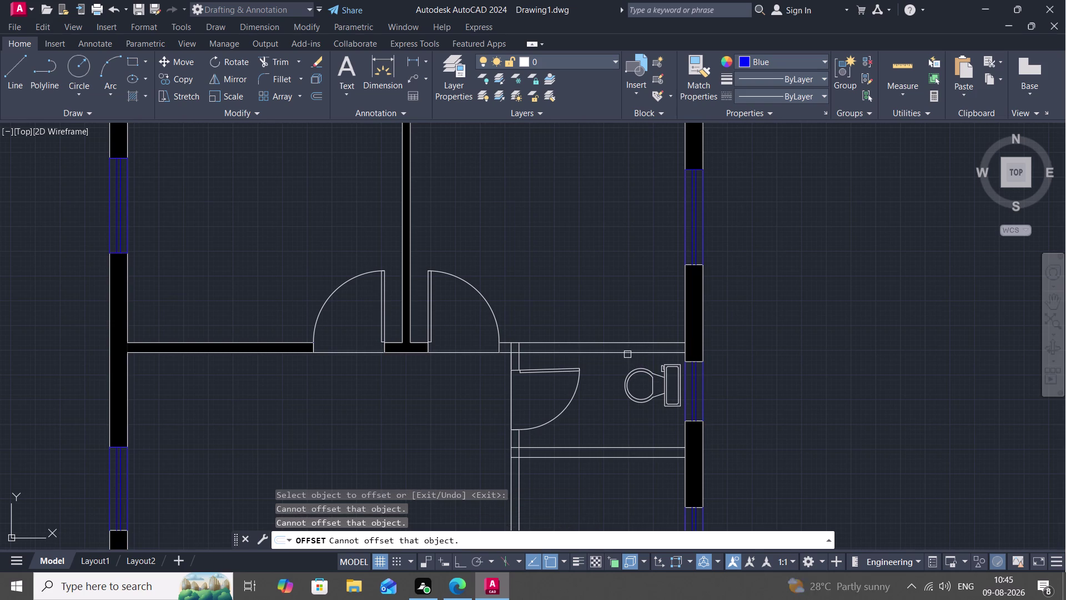
scroll(down, 3)
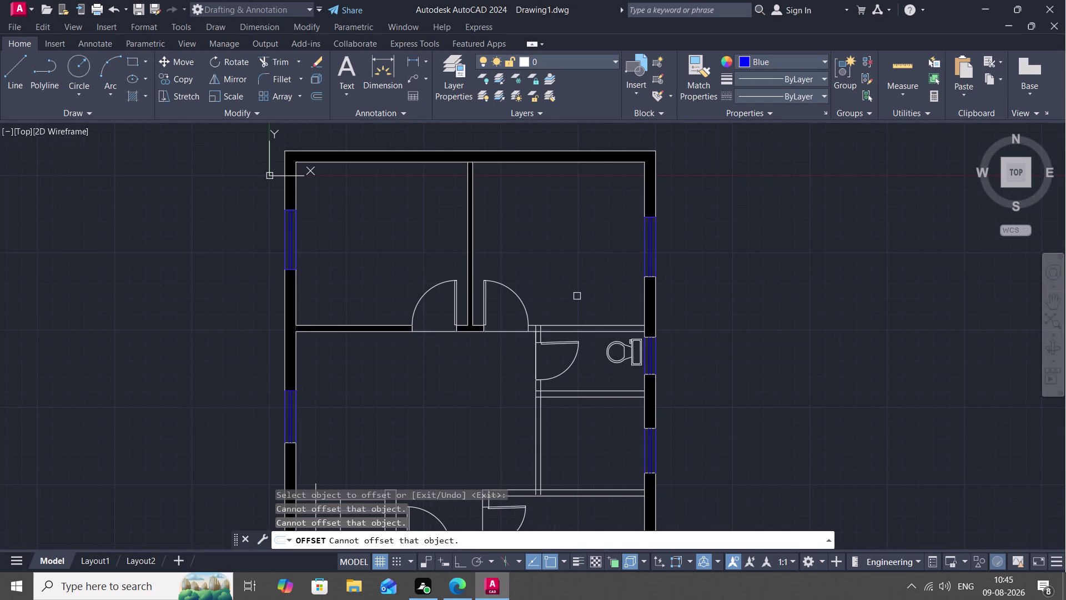
key(Escape)
scroll(up, 3)
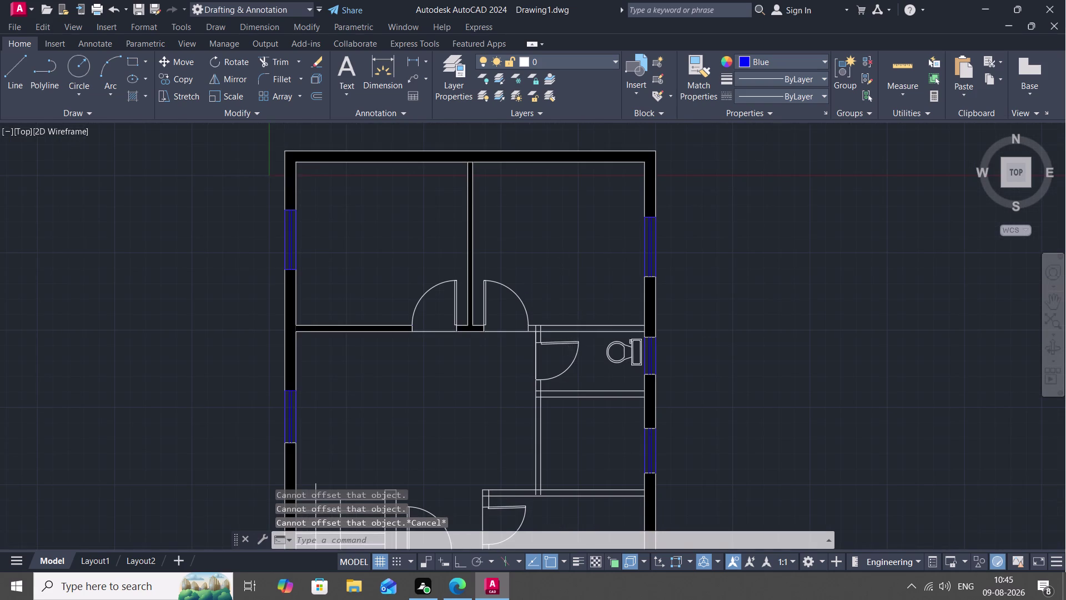
scroll(up, 3)
middle_drag(573, 324, 611, 313)
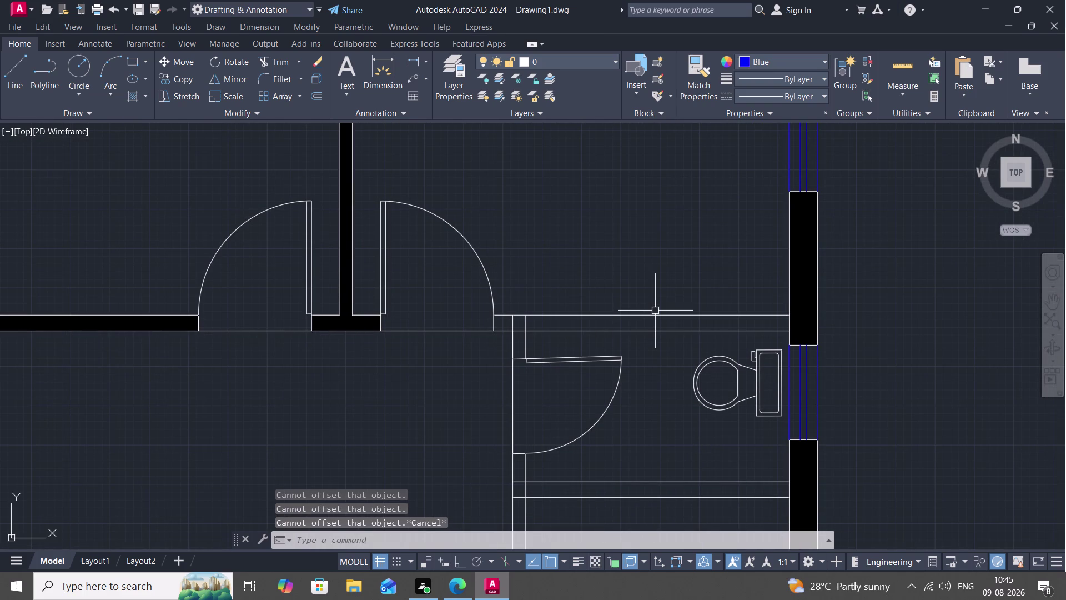
Start BREAK on the upper partition line, then cancel it.
key(b)
key(r)
key(space)
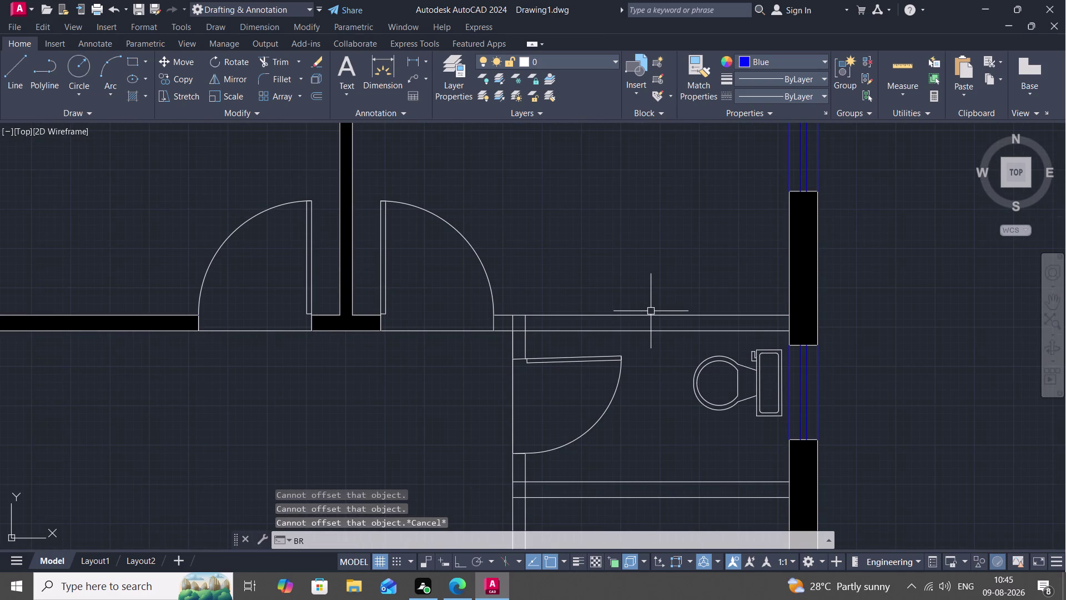
click(584, 313)
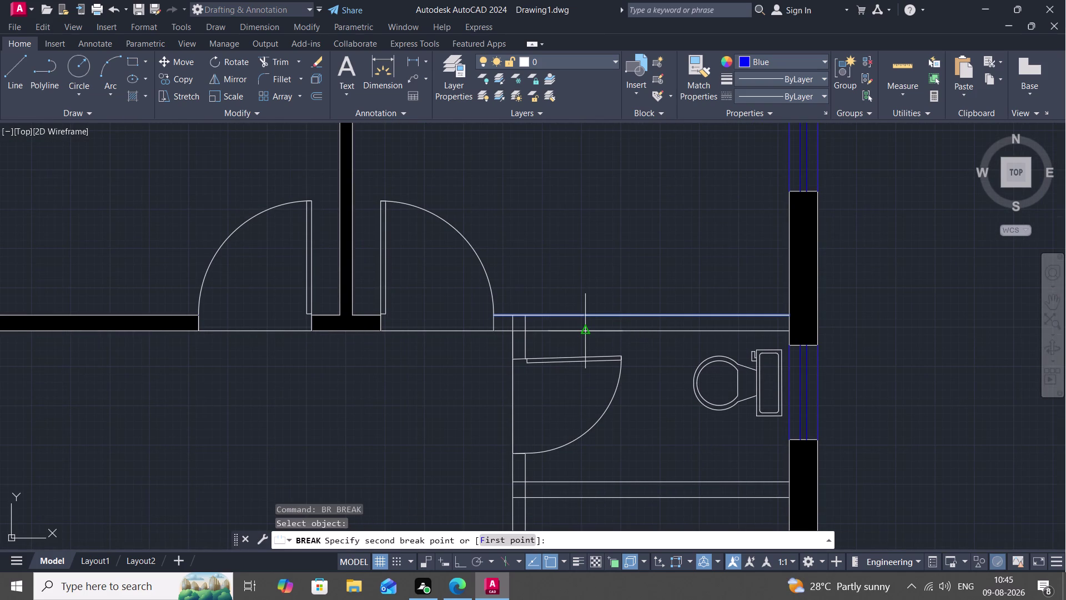
key(Escape)
key(Escape)
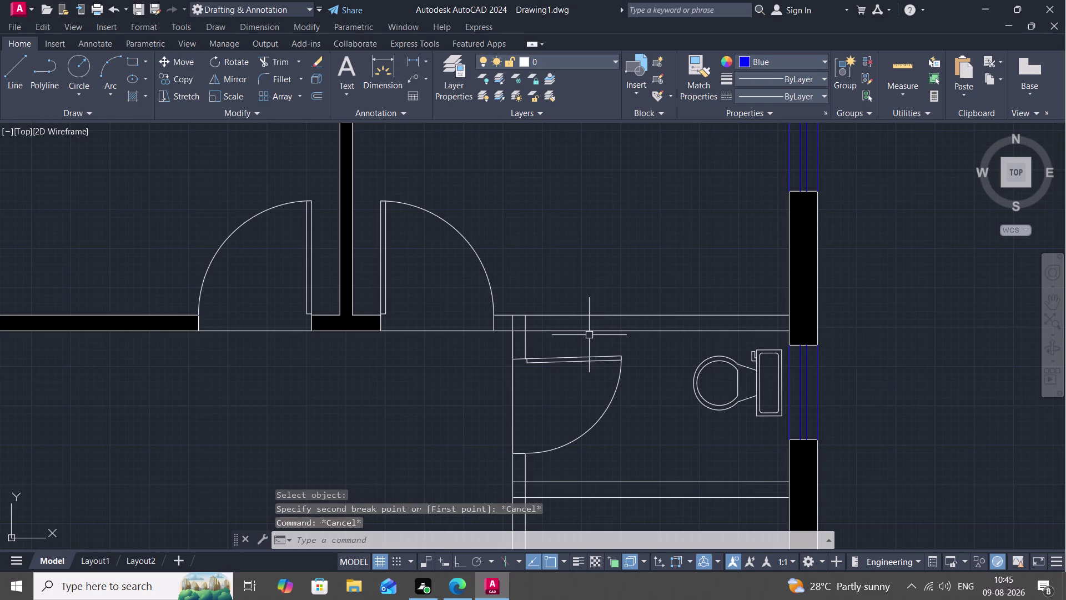
Trim the two short stubs between the parallel partition lines.
text(T)
text(R)
key(space)
click(514, 324)
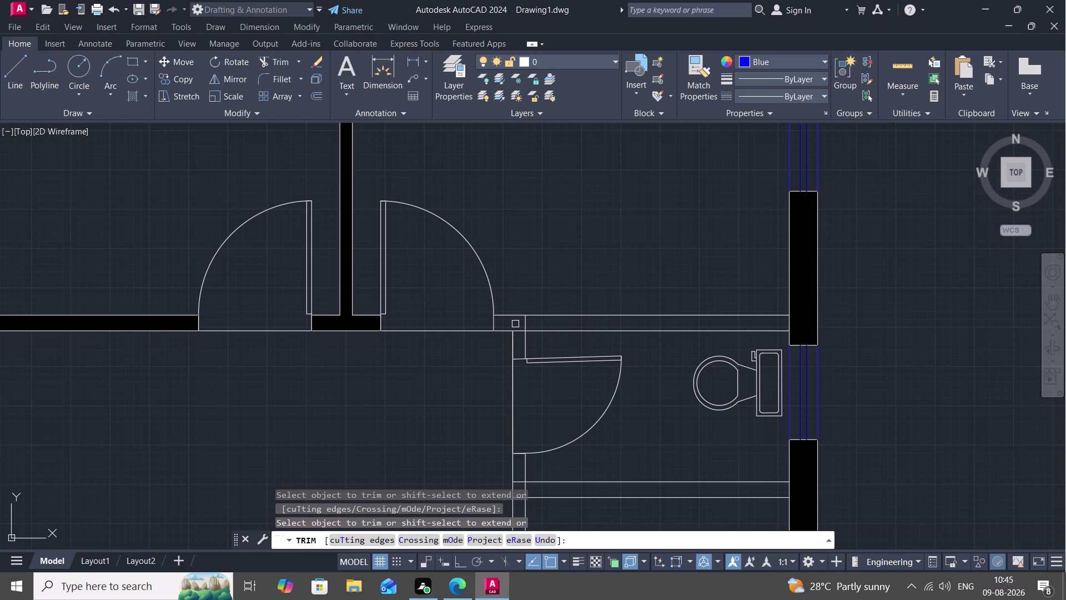
click(524, 323)
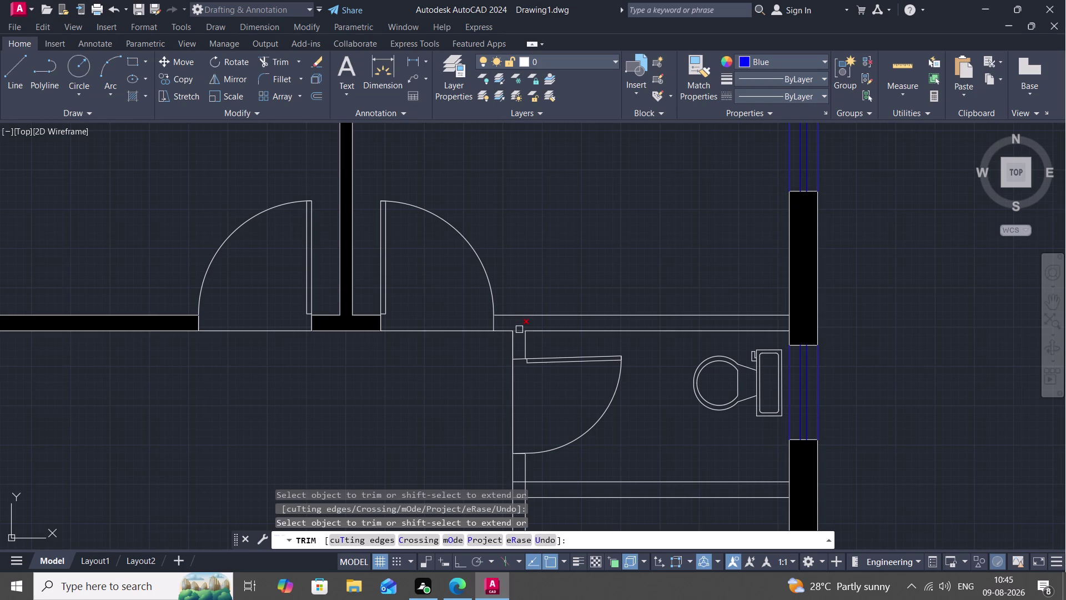
click(519, 330)
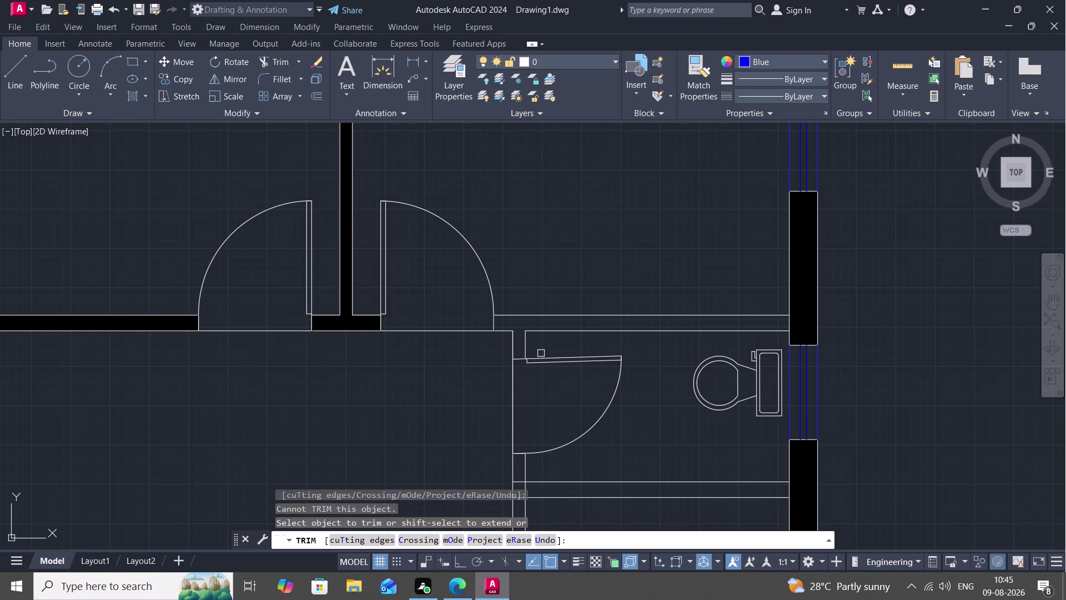
key(Escape)
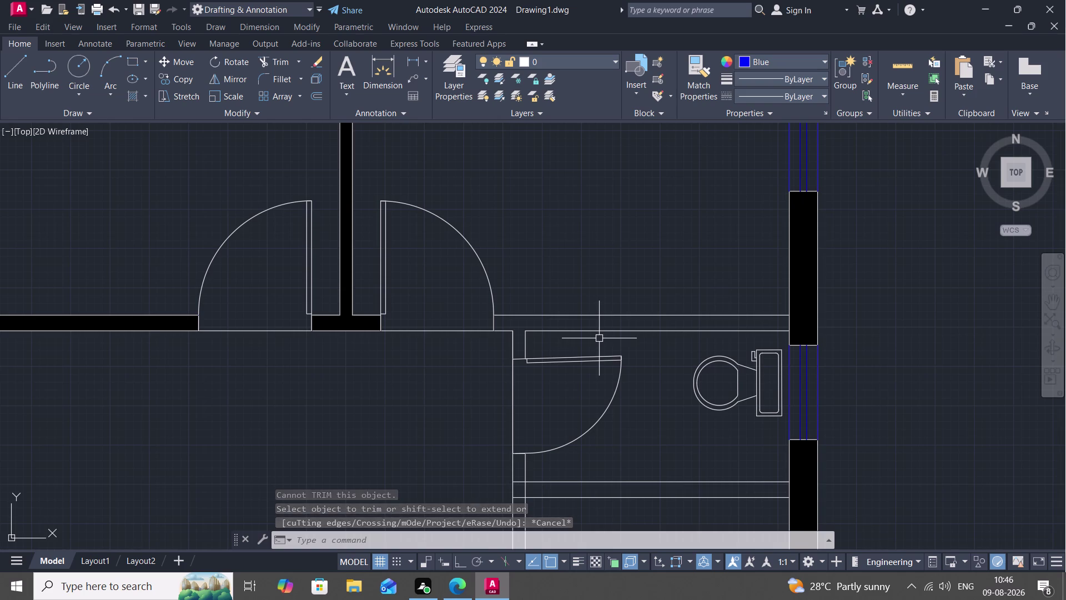
key(b)
key(r)
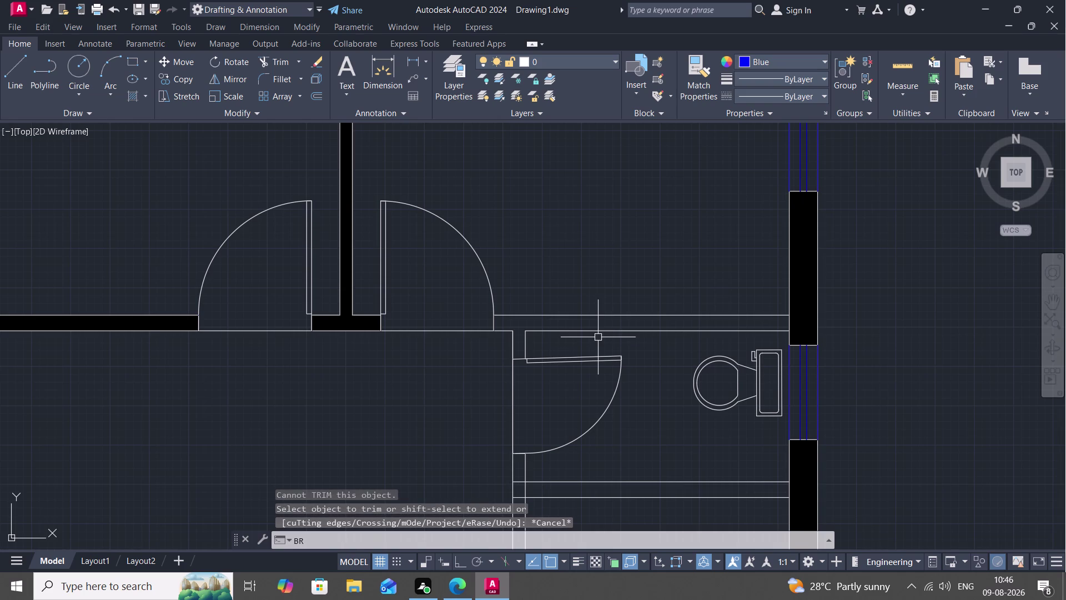
key(e)
key(a)
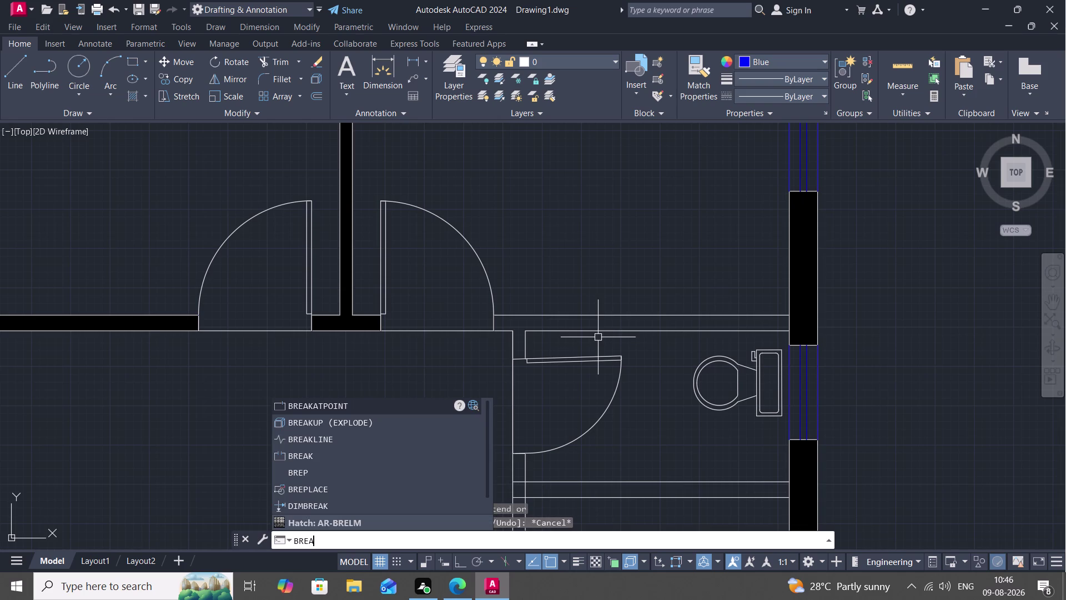
key(Return)
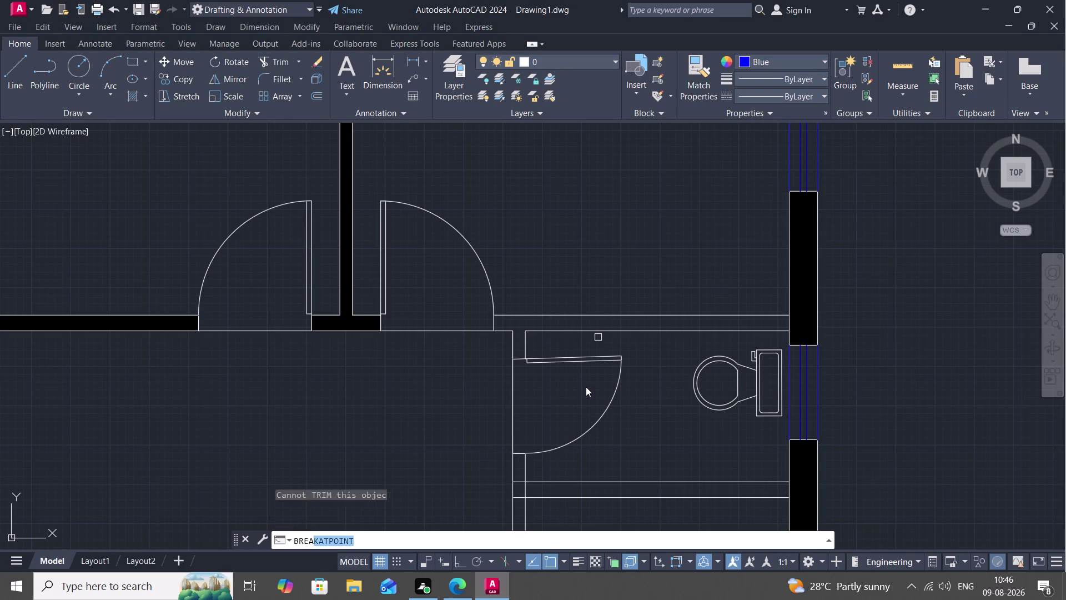
click(599, 312)
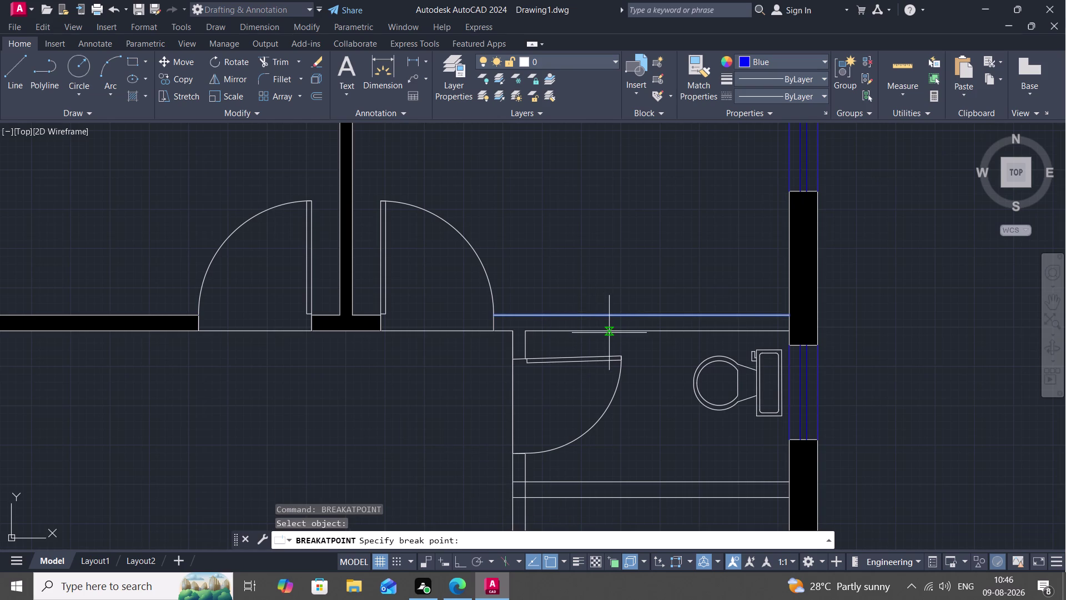
key(space)
key(space)
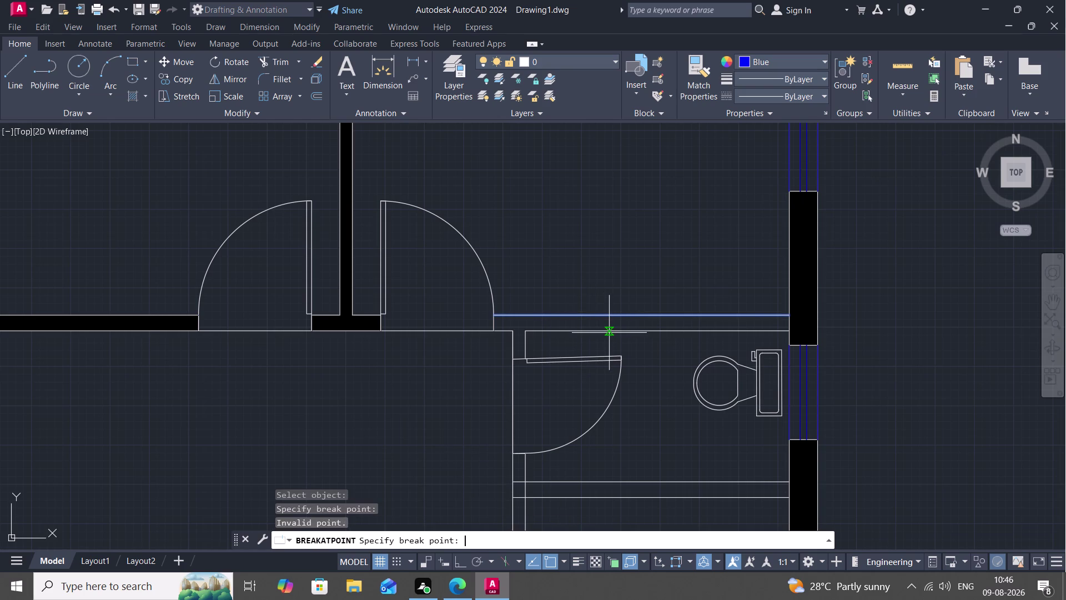
key(Escape)
key(space)
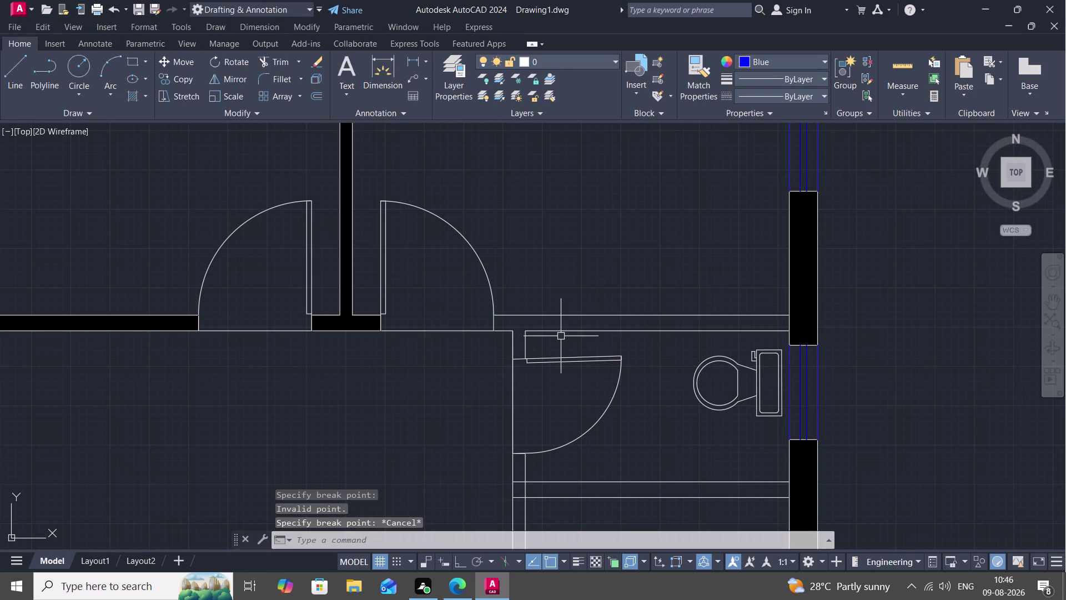
click(562, 332)
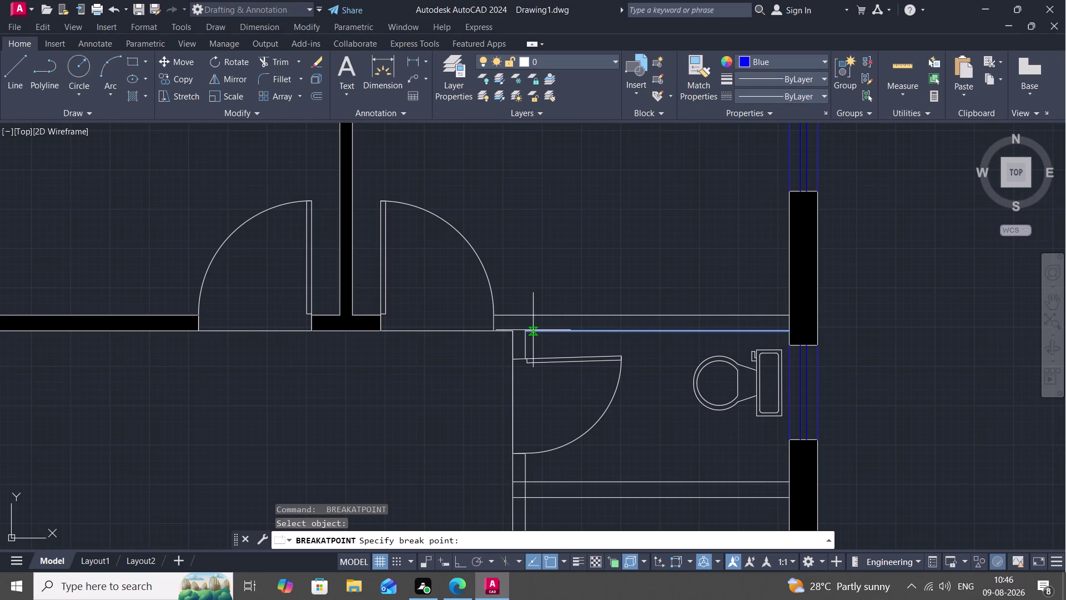
key(space)
key(space)
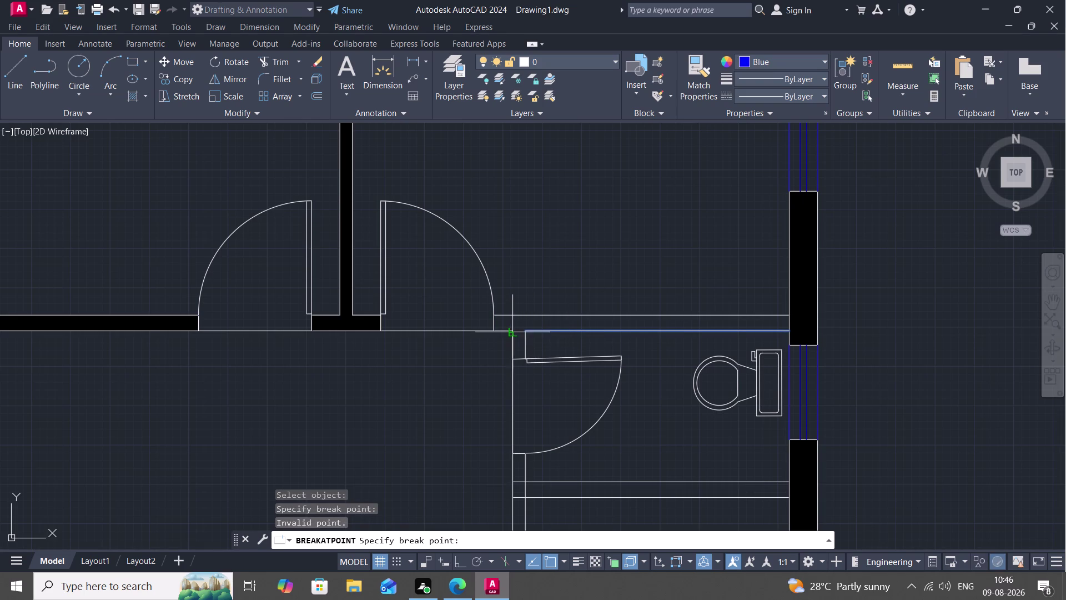
key(Escape)
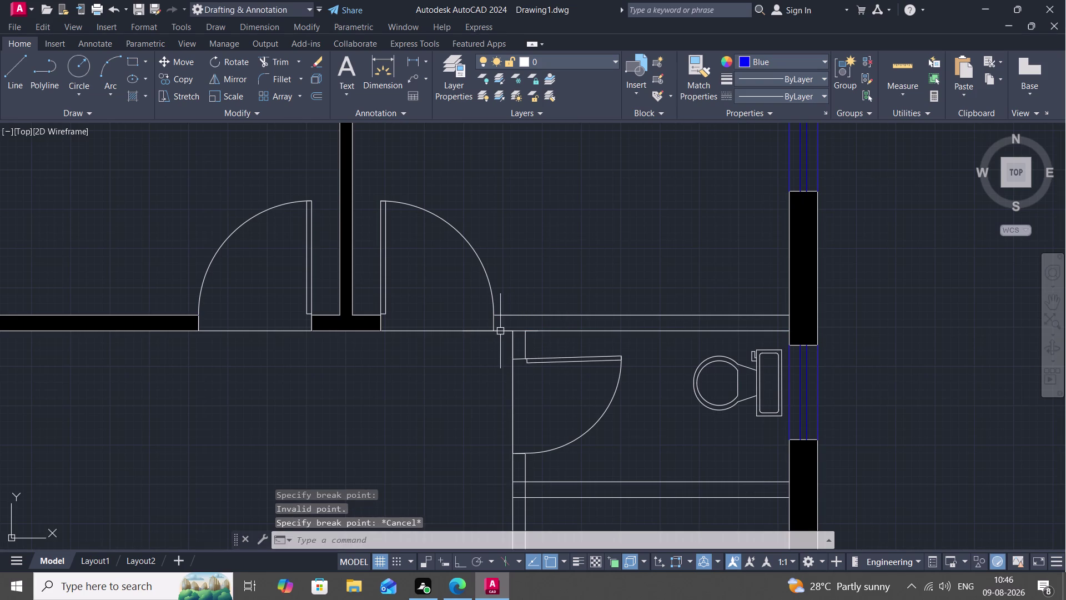
key(space)
click(504, 330)
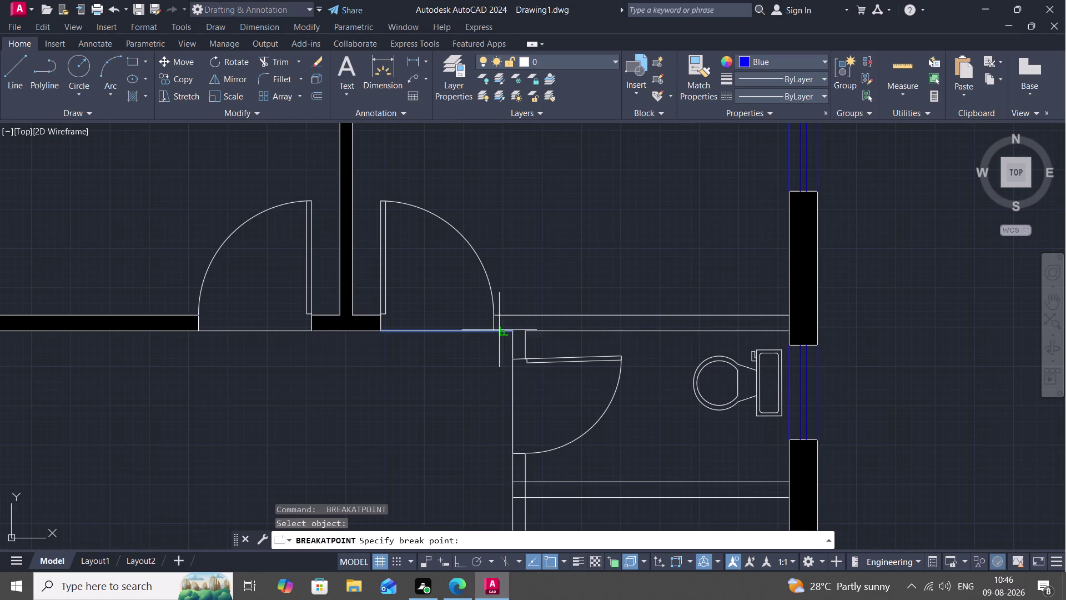
click(492, 328)
key(space)
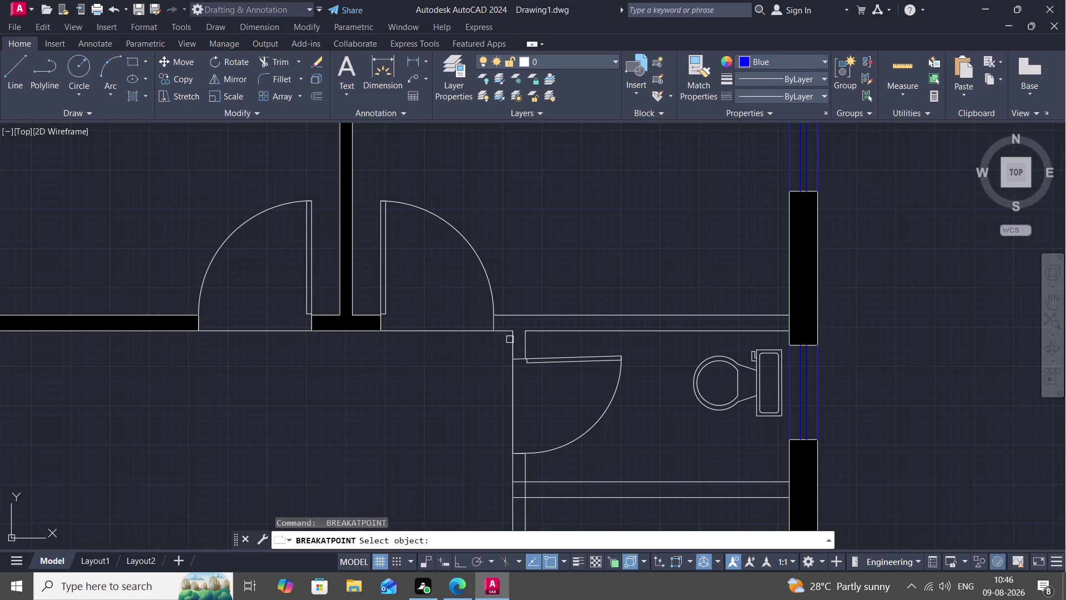
click(510, 340)
click(512, 358)
key(space)
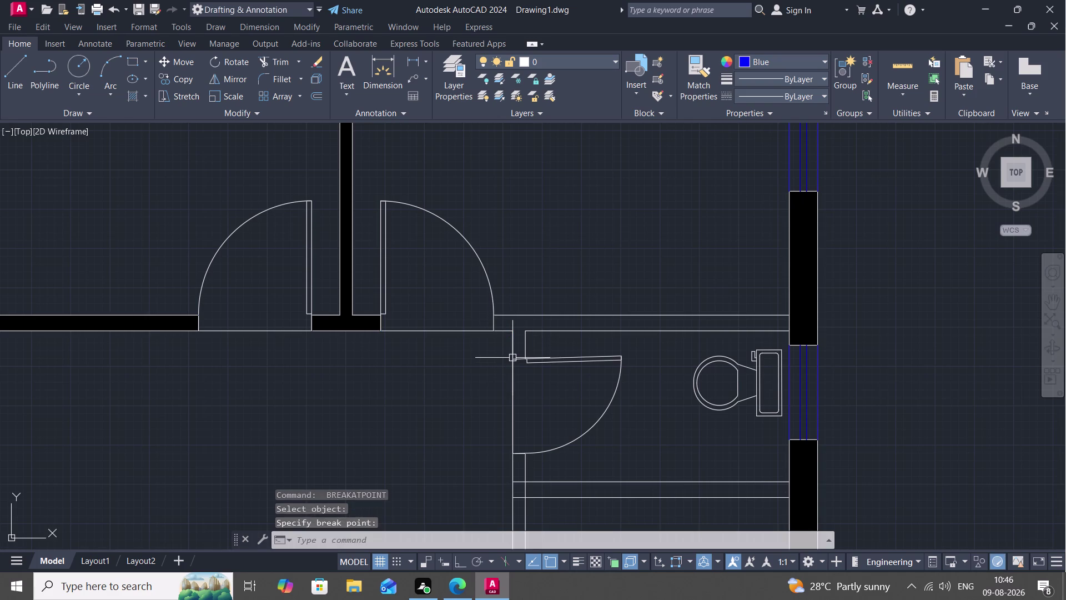
click(518, 361)
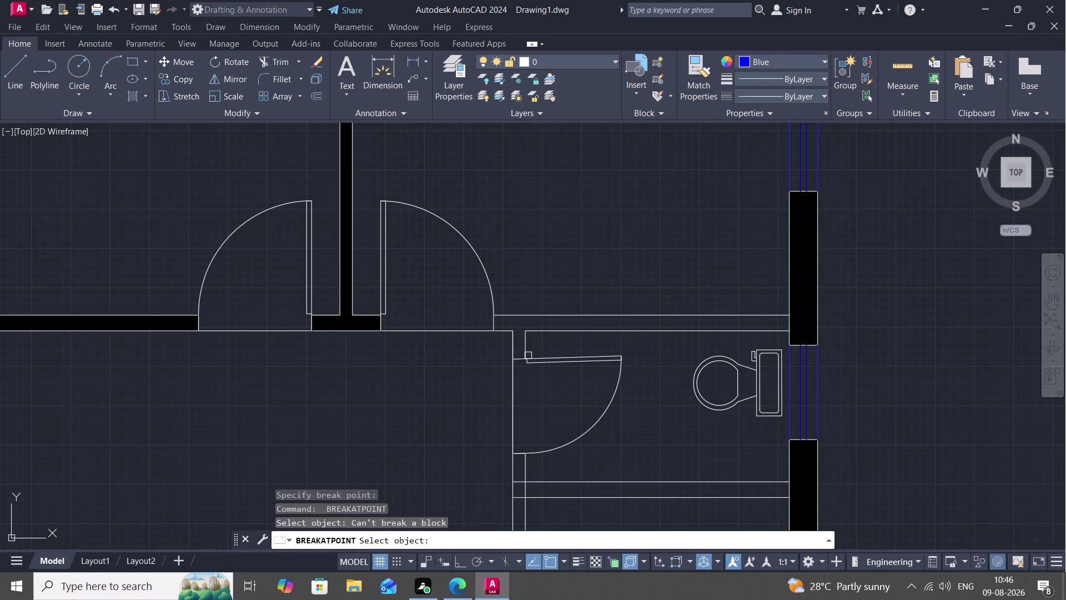
scroll(up, 3)
key(Escape)
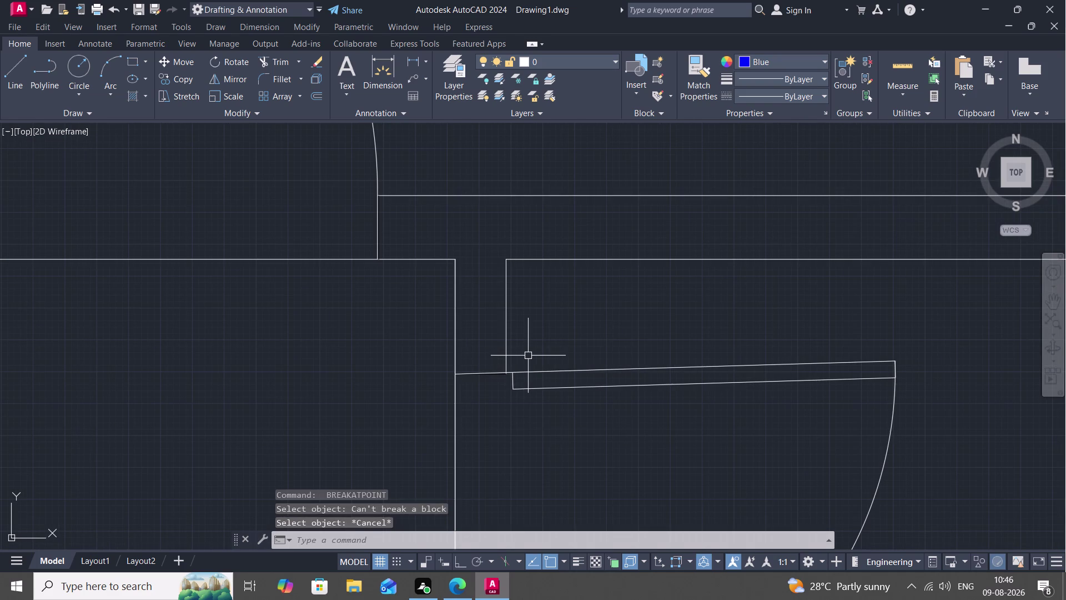
Draw a trial line from the doorway corner to the left wall edge, then erase it.
key(l)
key(space)
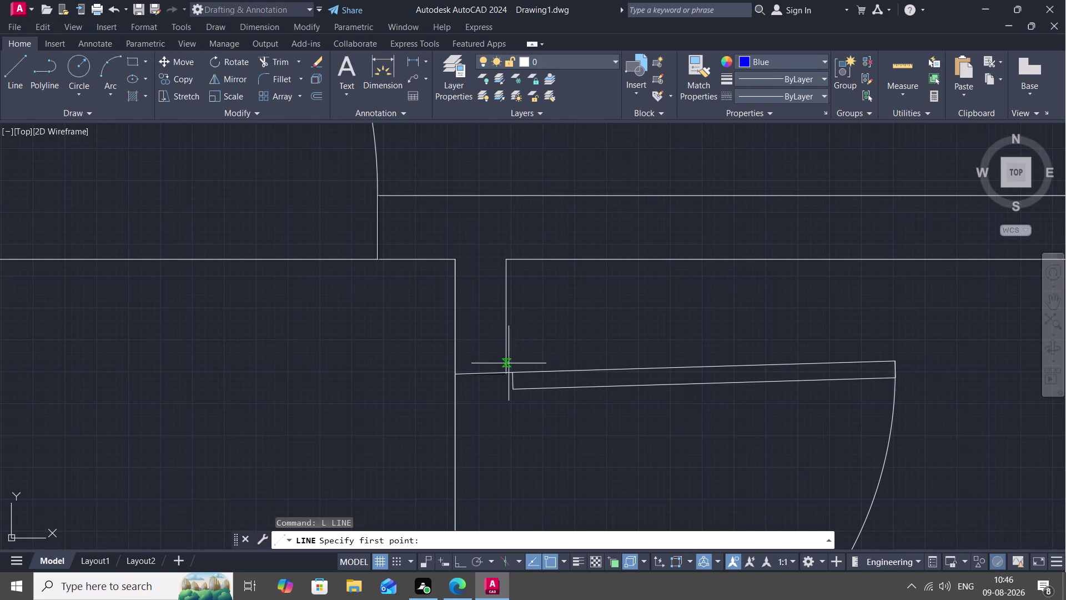
click(504, 372)
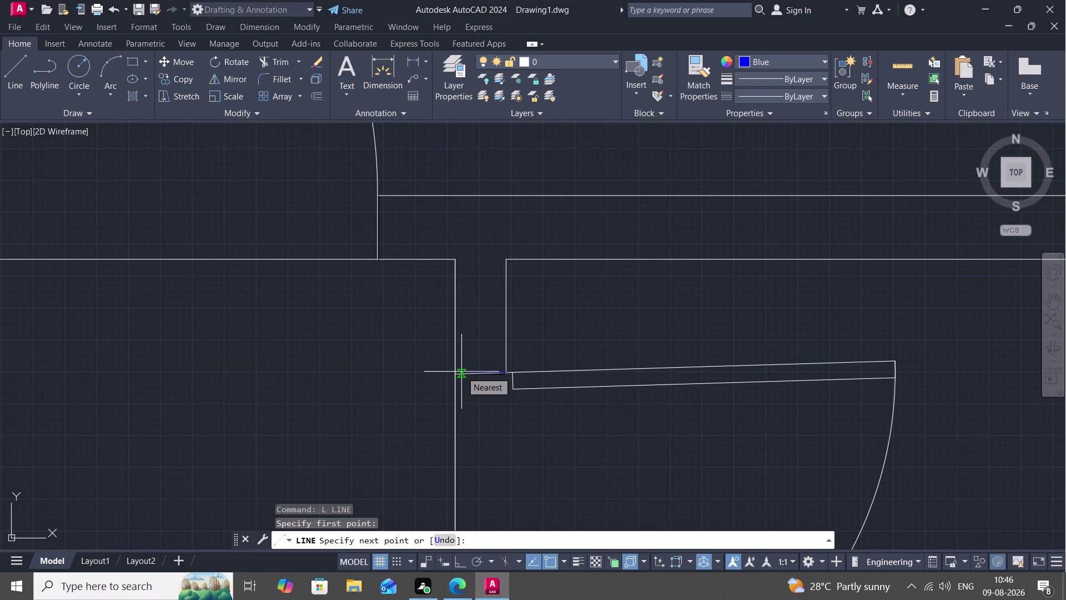
scroll(up, 3)
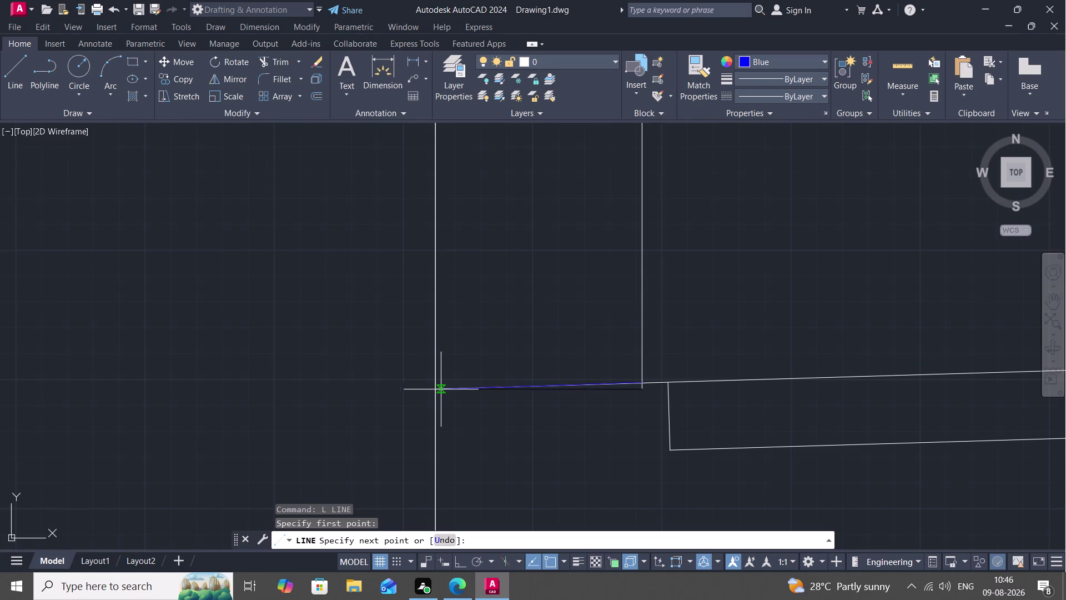
click(438, 389)
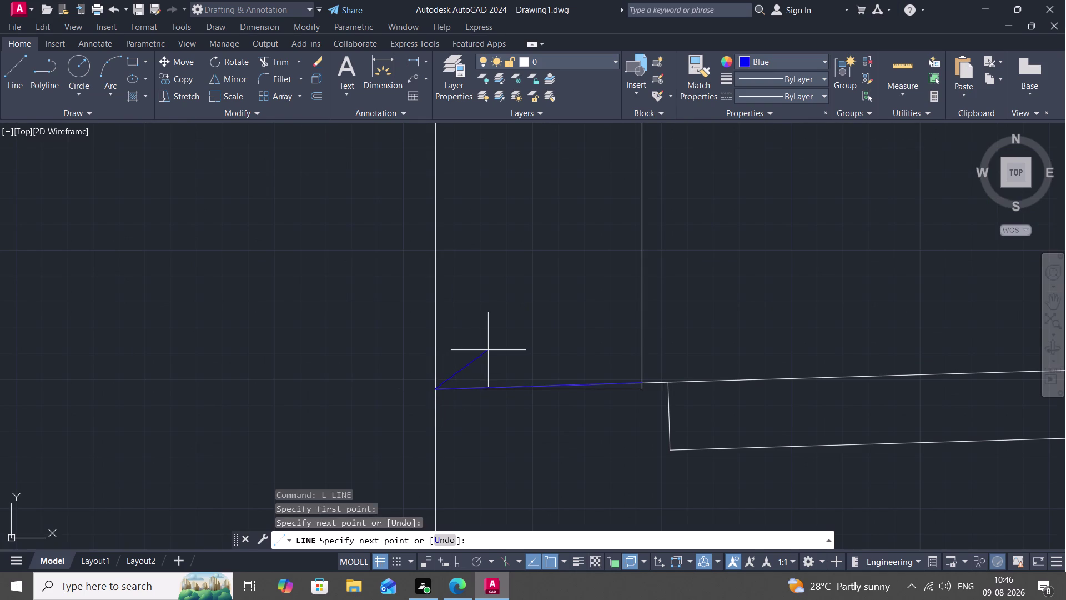
key(Escape)
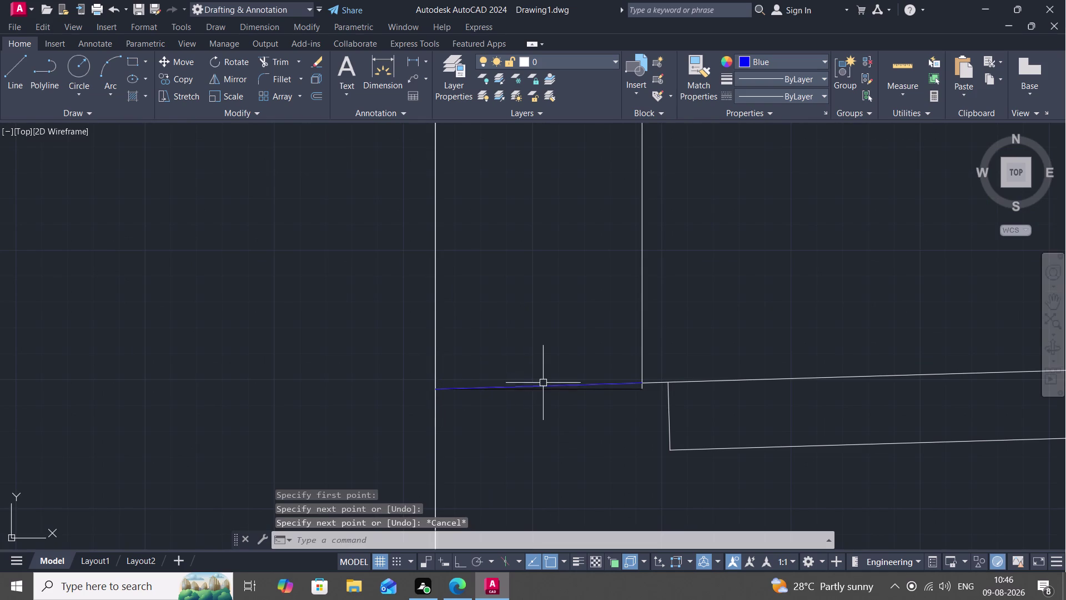
click(554, 386)
key(Delete)
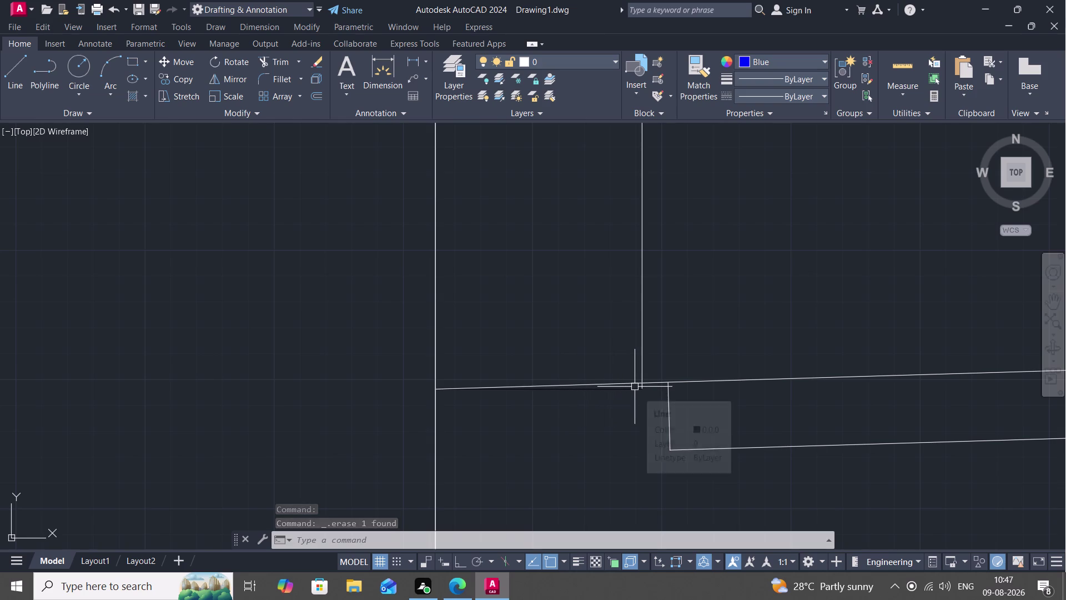
scroll(down, 3)
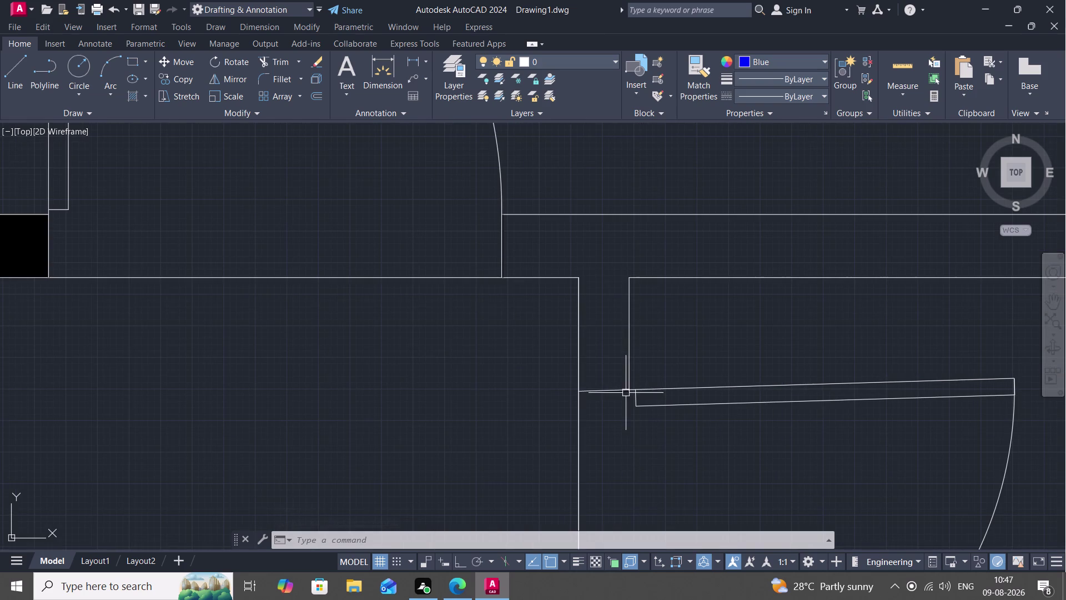
scroll(down, 3)
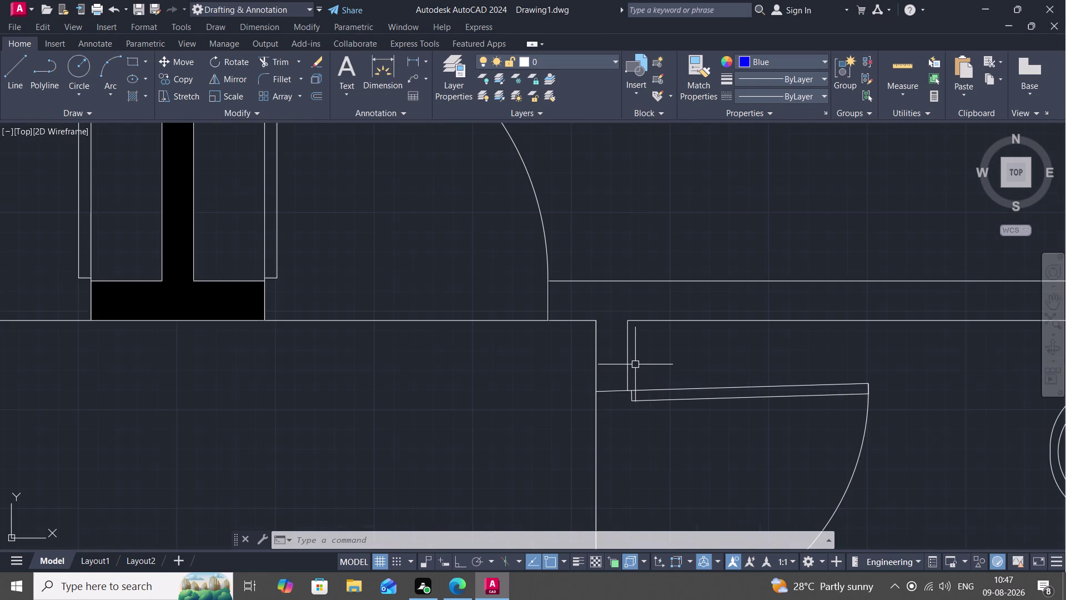
Draw a short line from the door corner to the wall edge, closing the gap.
key(l)
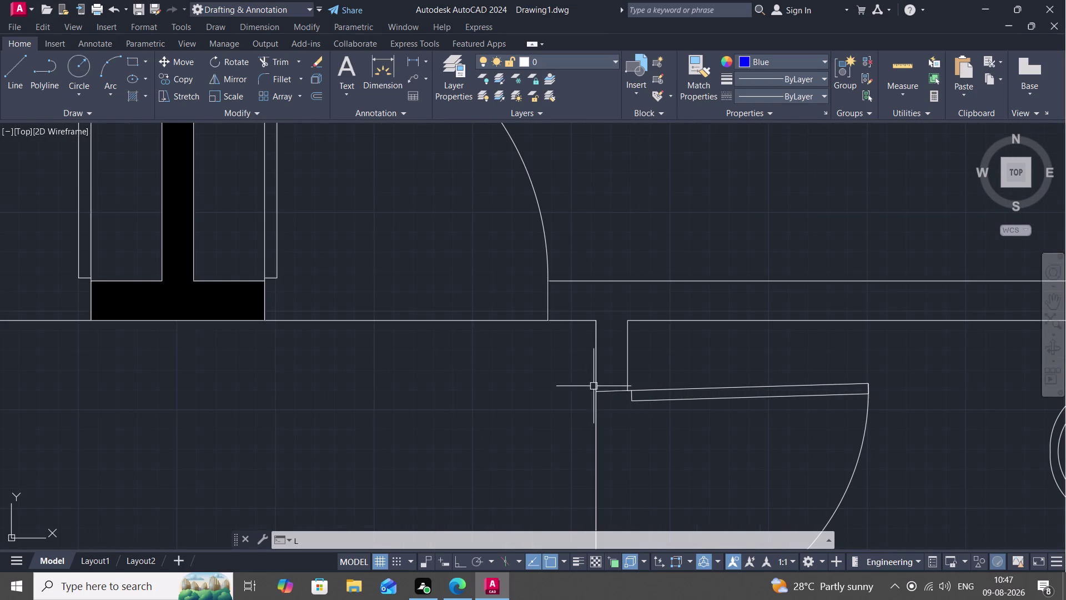
key(space)
scroll(up, 3)
click(622, 397)
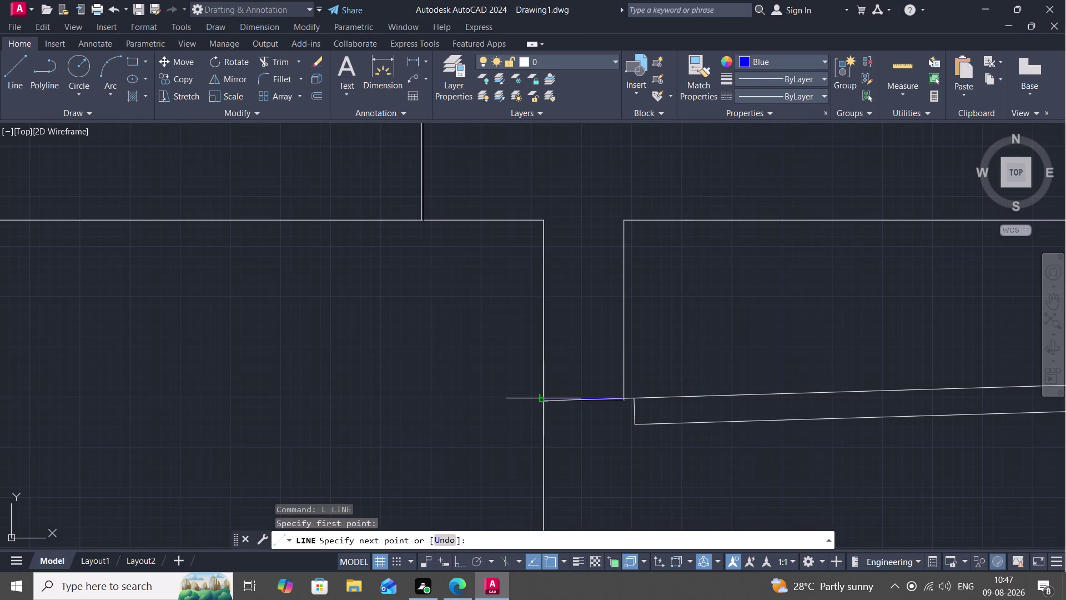
click(547, 403)
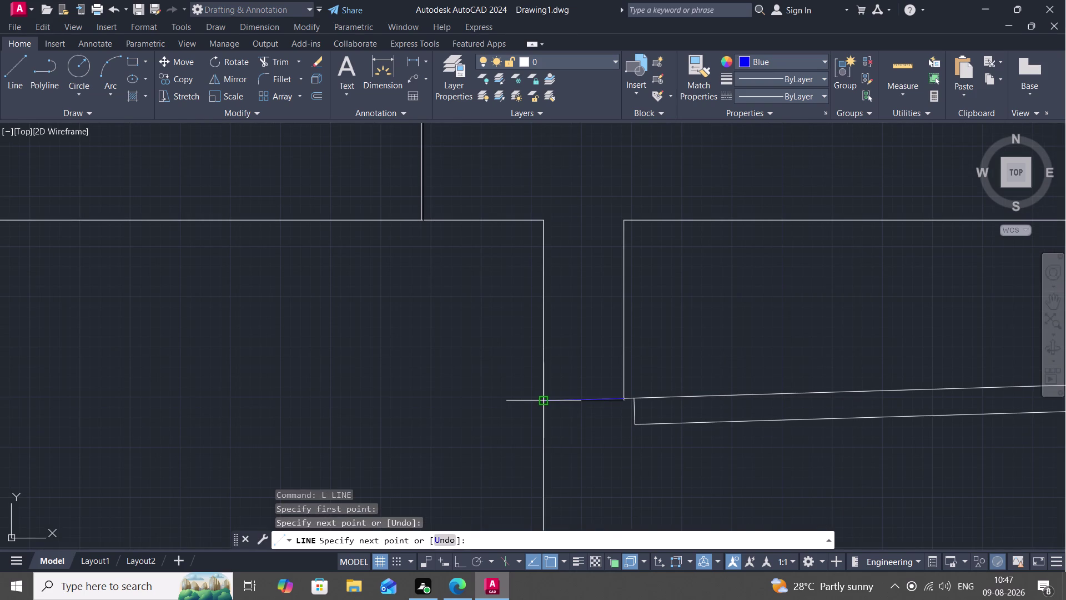
key(Escape)
scroll(down, 3)
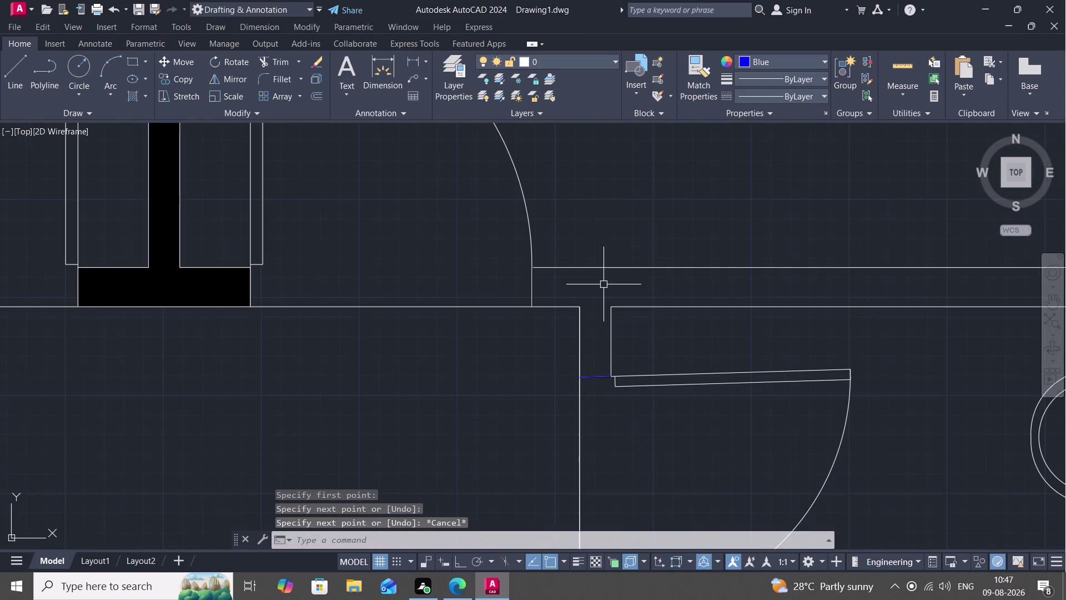
middle_drag(603, 282, 584, 315)
scroll(down, 3)
key(j)
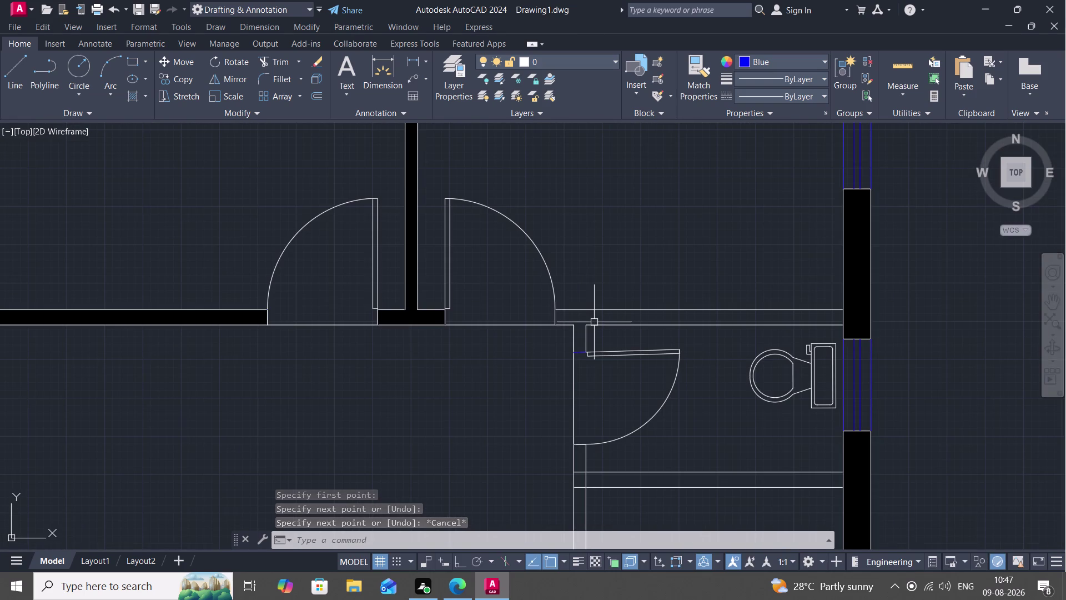
key(space)
Join the seven picked wall lines around the toilet doorway into polylines.
click(584, 308)
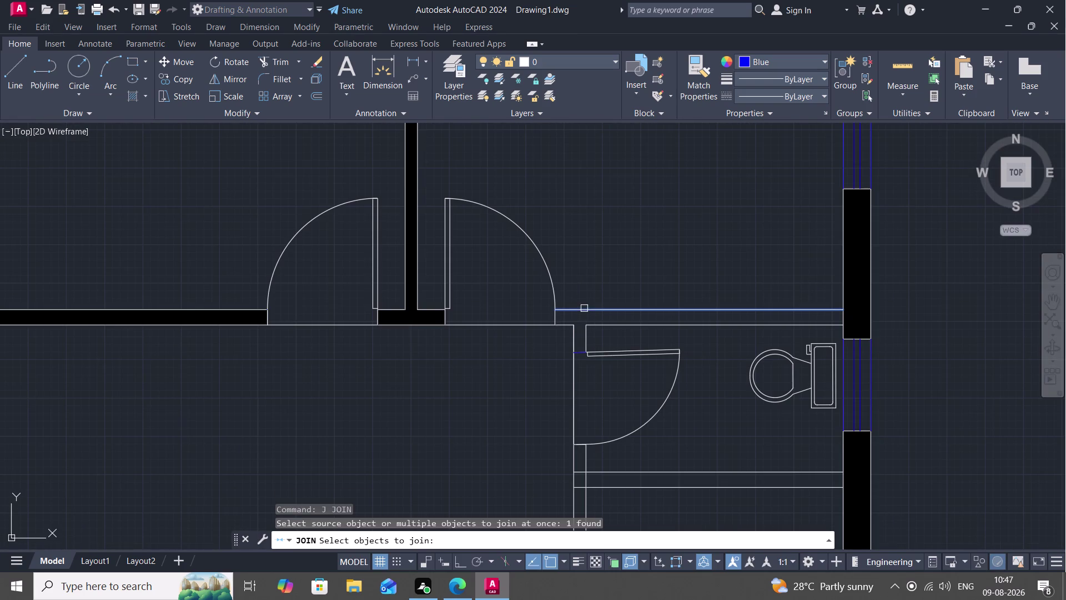
click(566, 326)
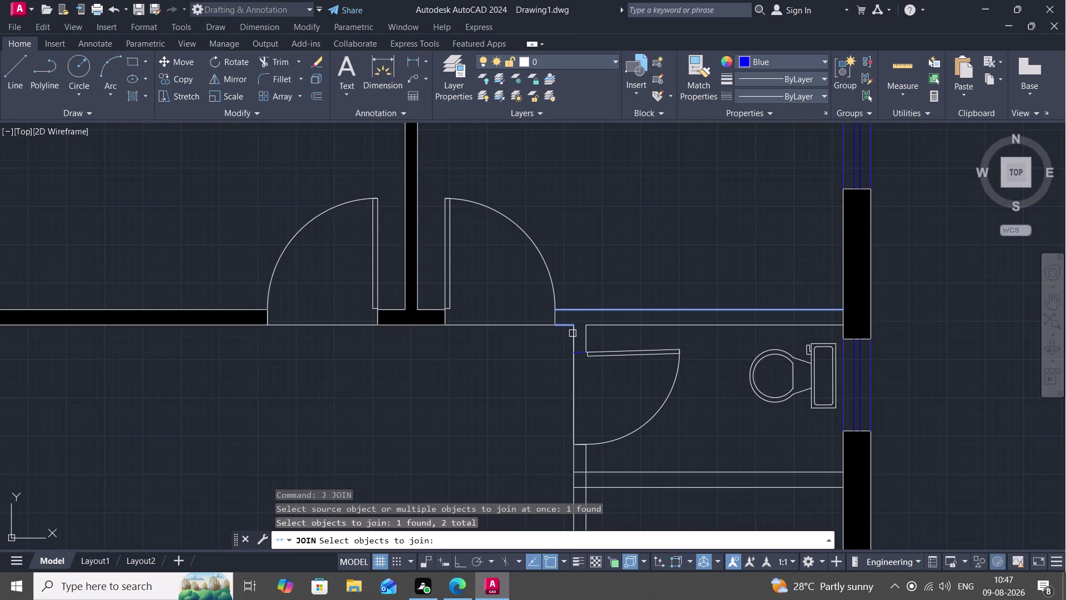
click(573, 333)
click(584, 340)
click(581, 350)
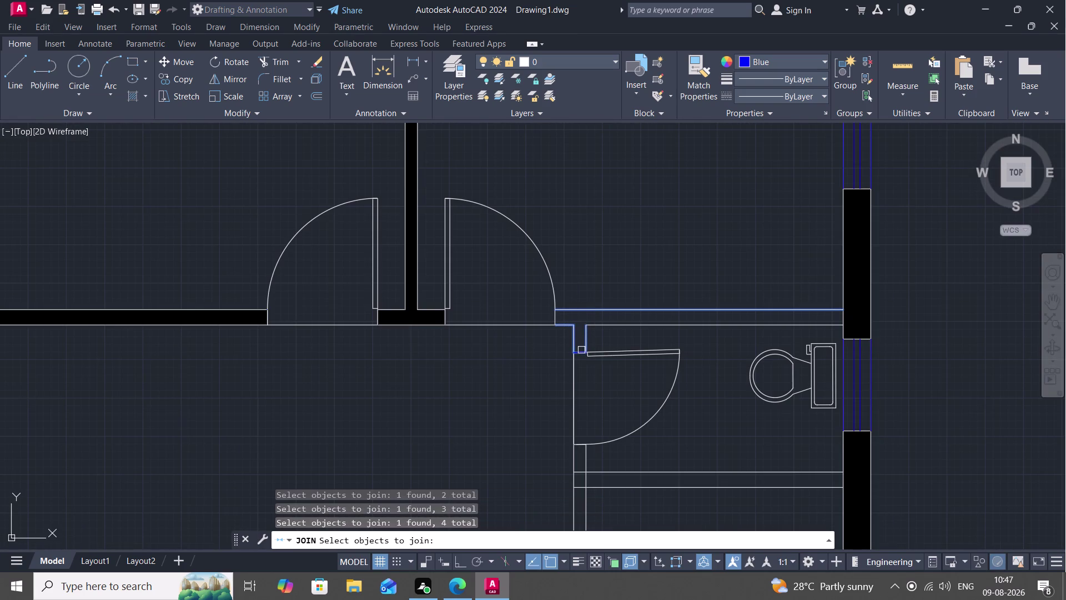
click(613, 327)
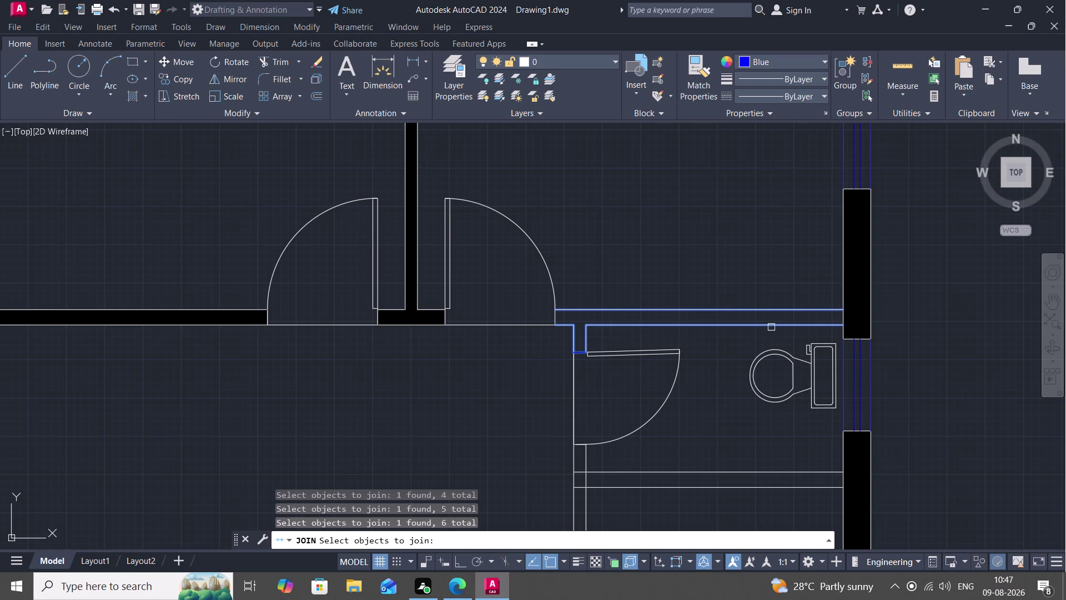
scroll(up, 3)
click(826, 314)
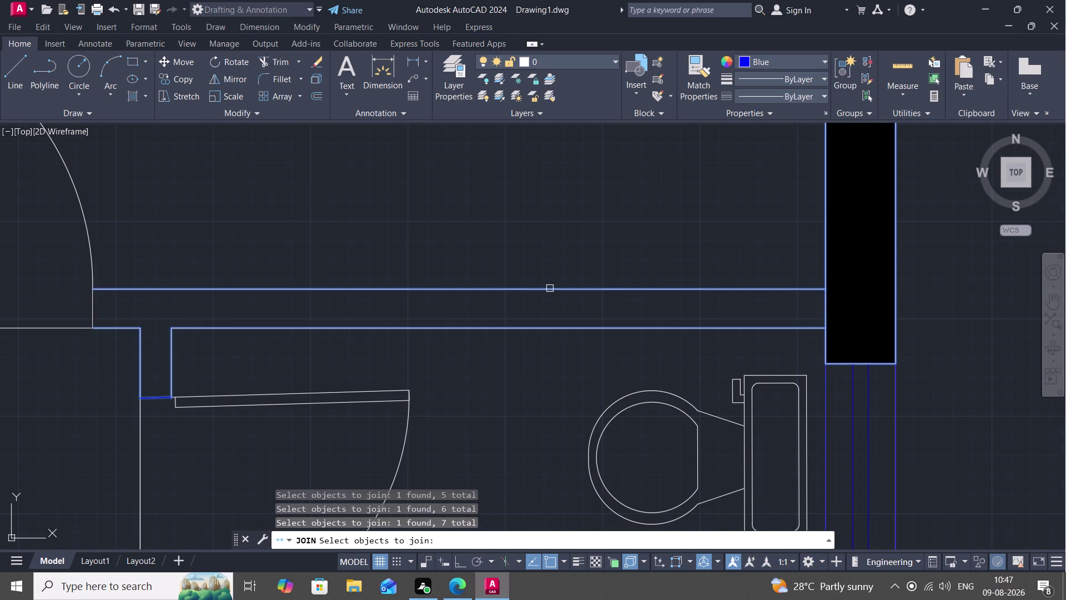
key(Return)
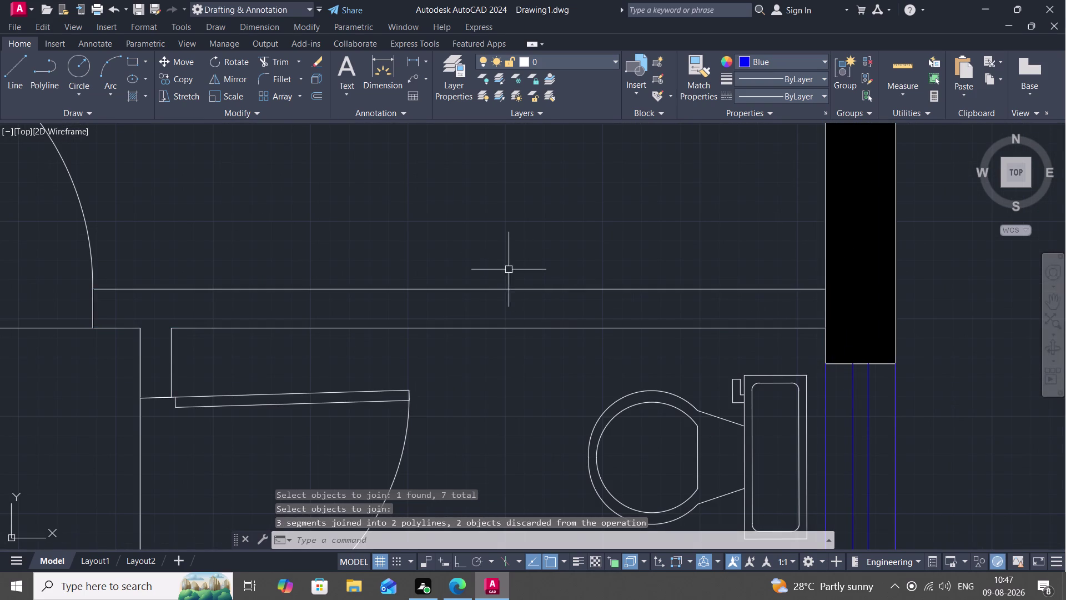
text(H)
key(space)
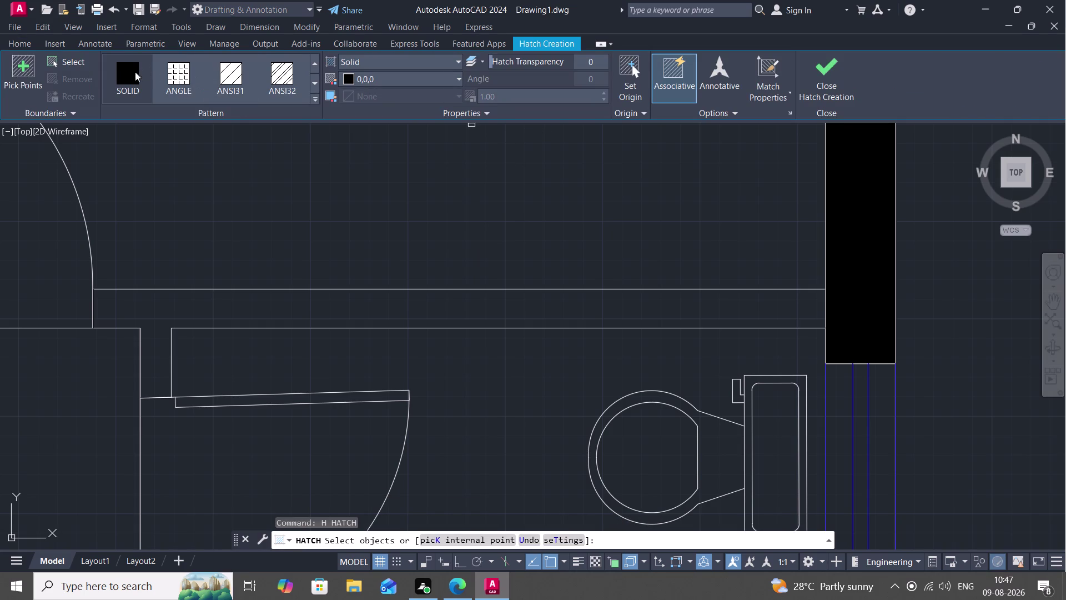
click(132, 77)
click(418, 289)
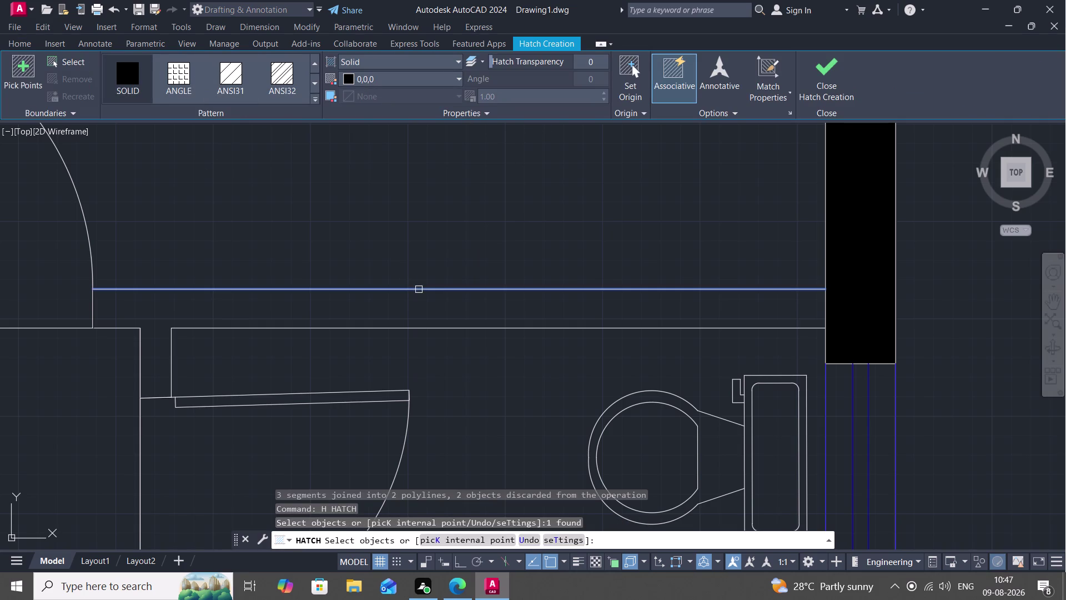
click(438, 328)
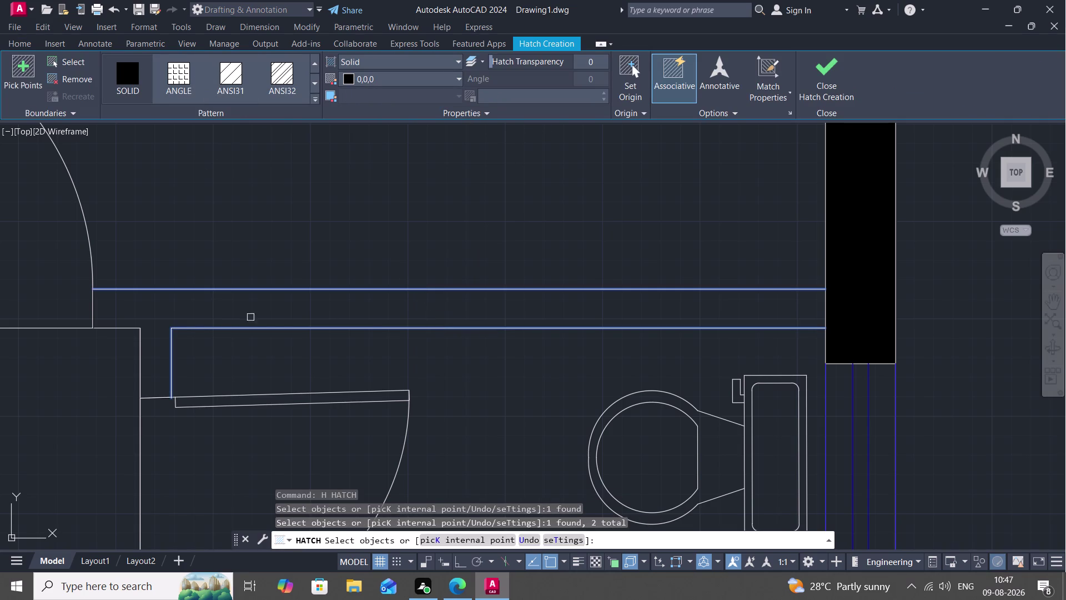
key(Escape)
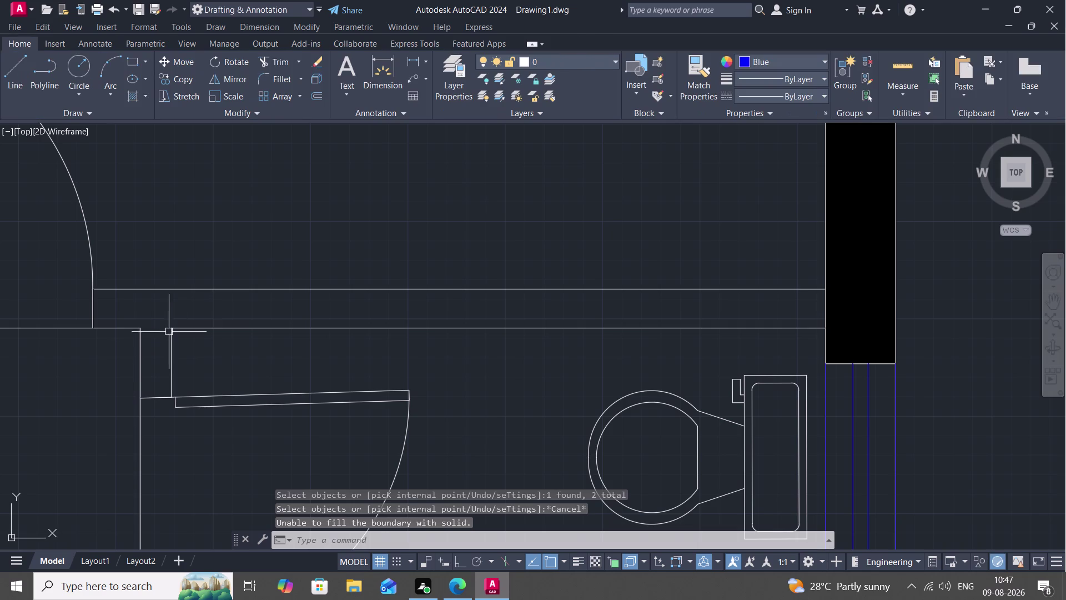
key(j)
key(space)
click(255, 325)
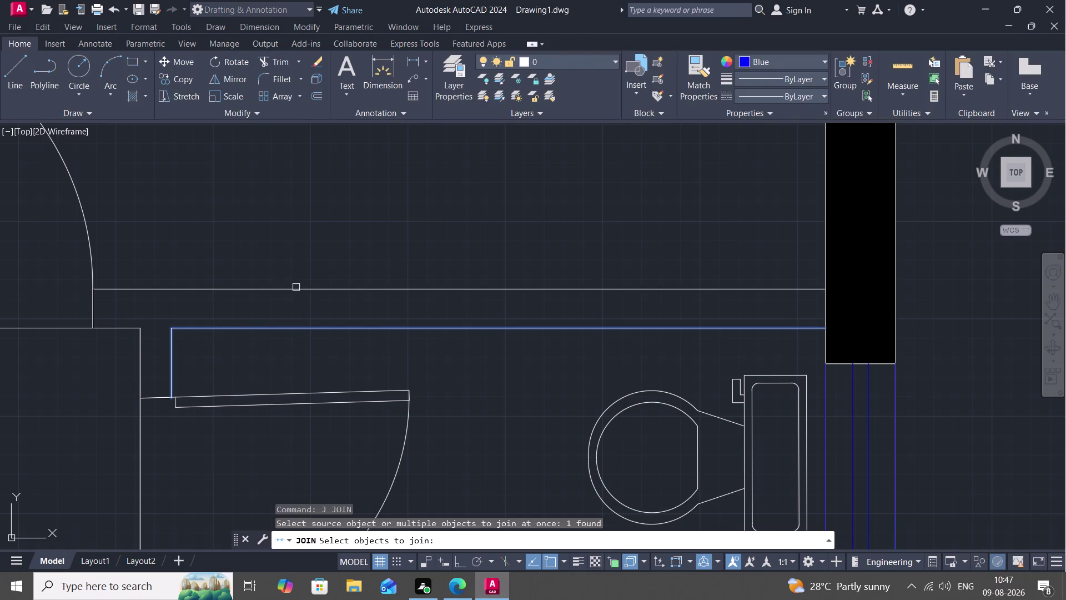
click(297, 287)
click(93, 318)
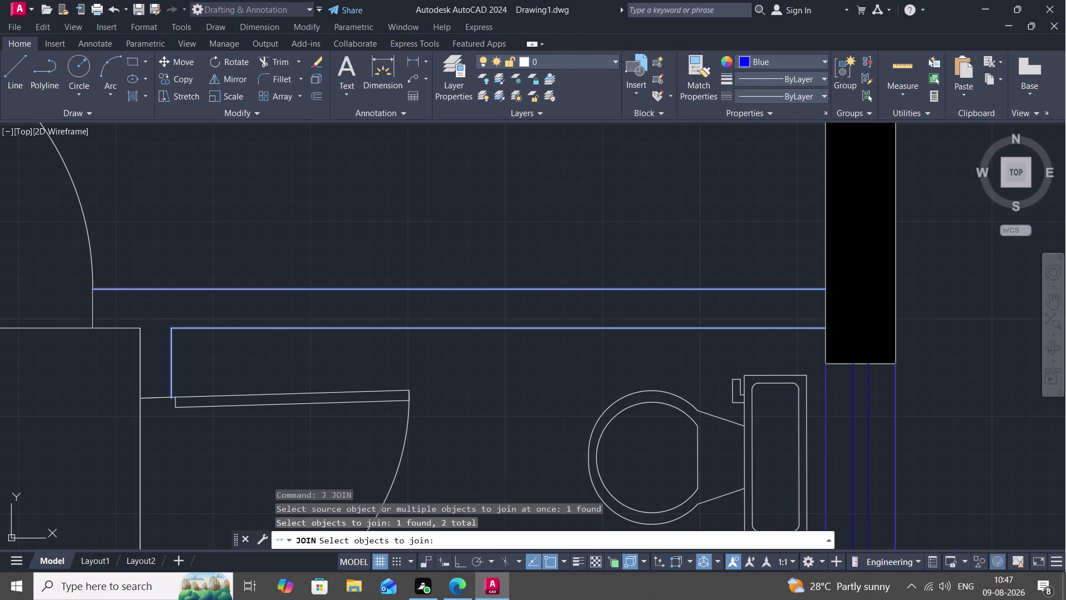
key(Escape)
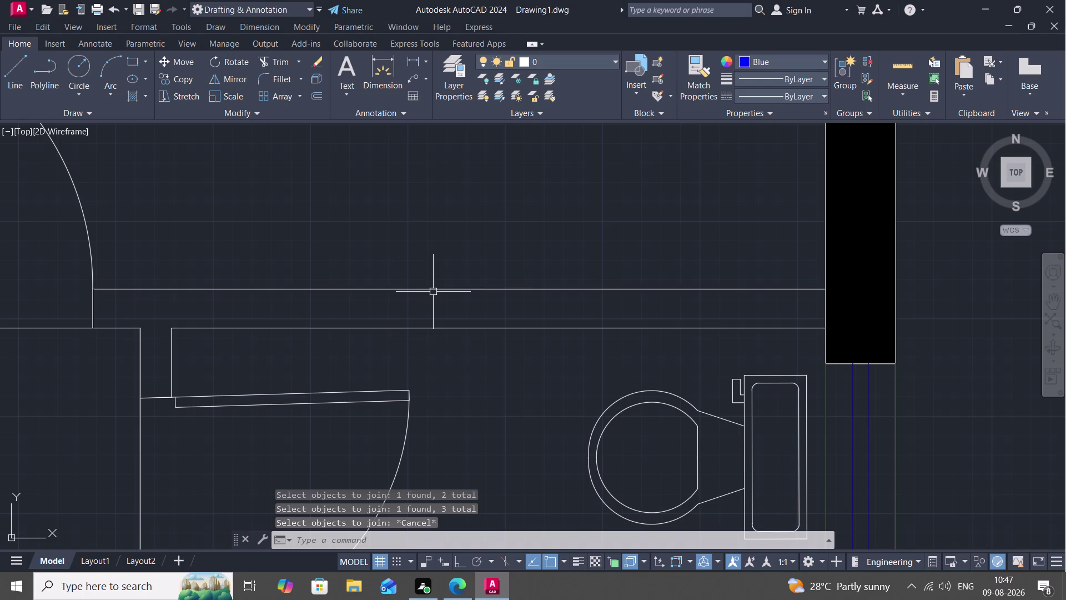
key(l)
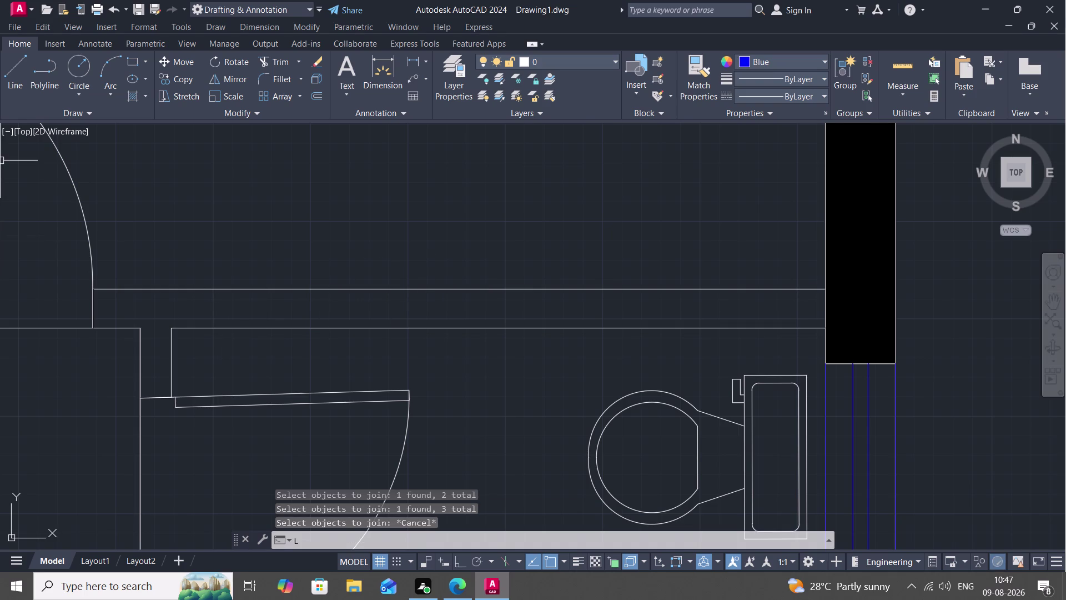
key(space)
click(92, 287)
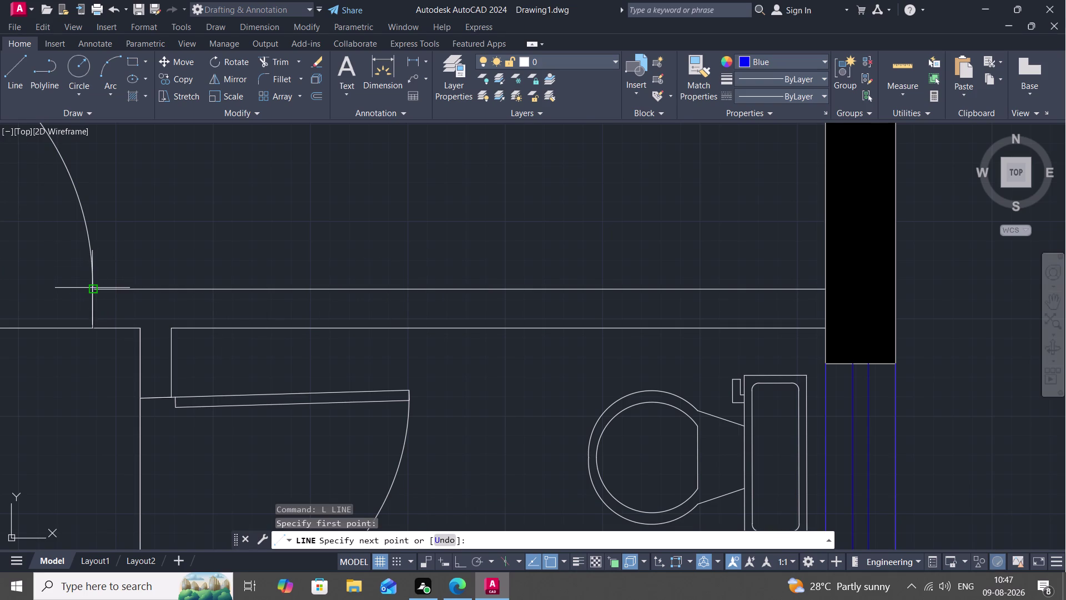
click(92, 328)
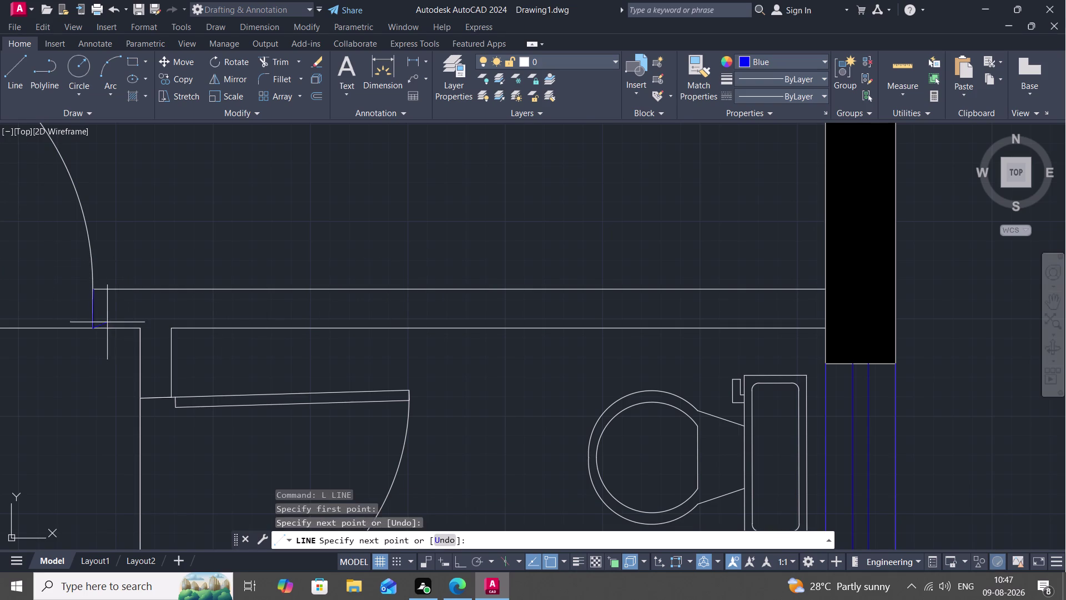
key(Escape)
key(space)
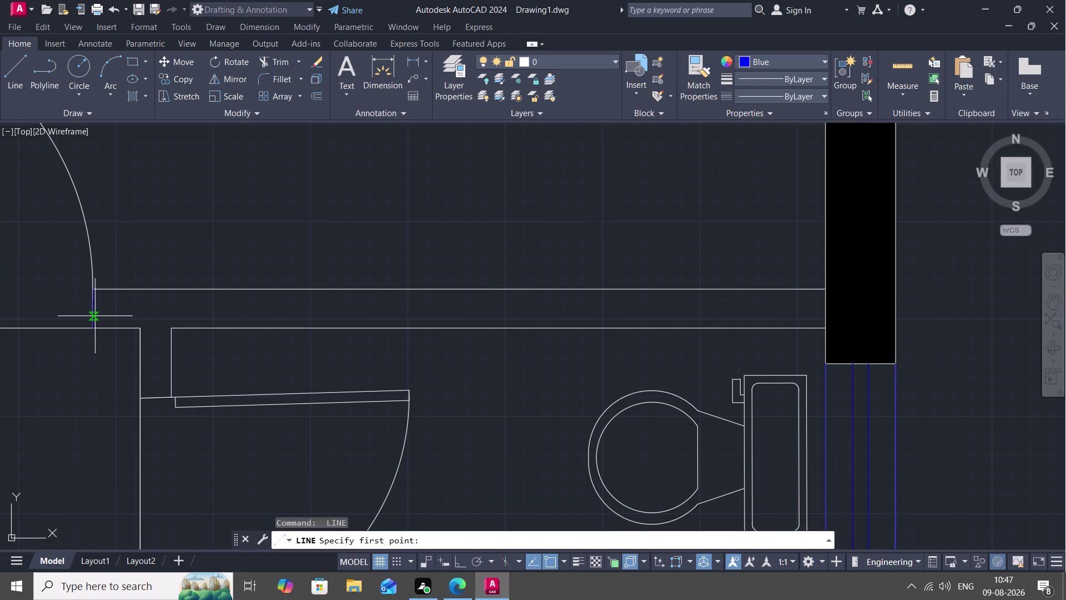
key(Escape)
key(j)
key(space)
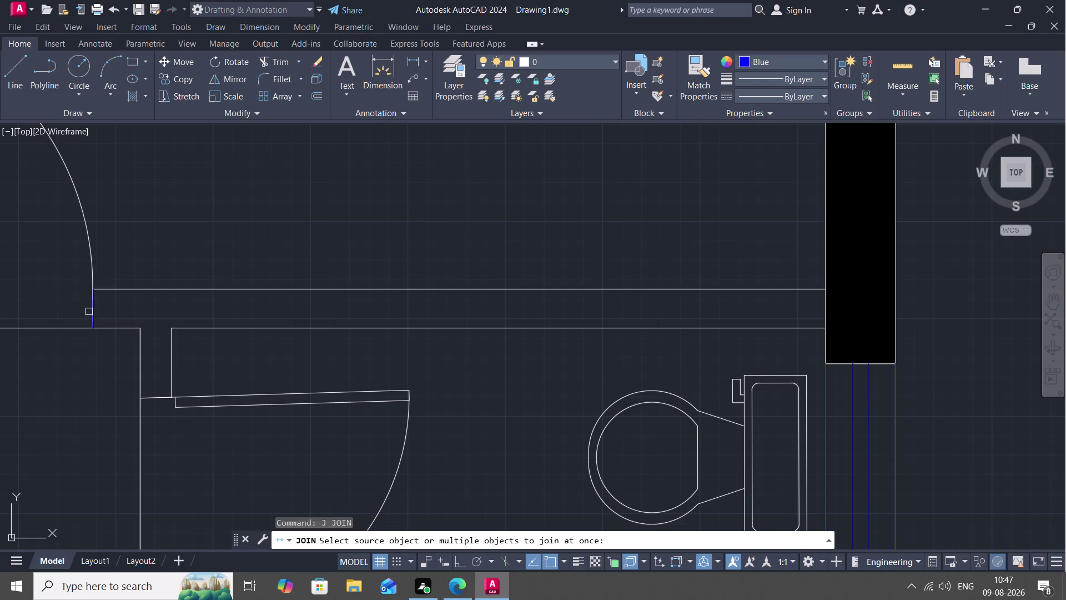
click(91, 312)
click(133, 288)
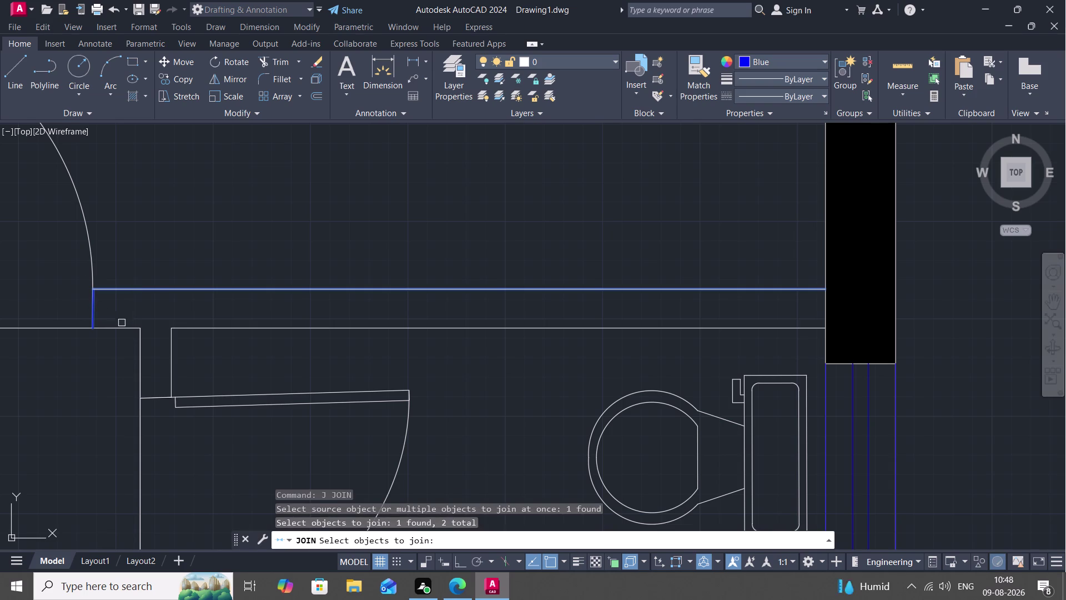
click(122, 327)
click(171, 346)
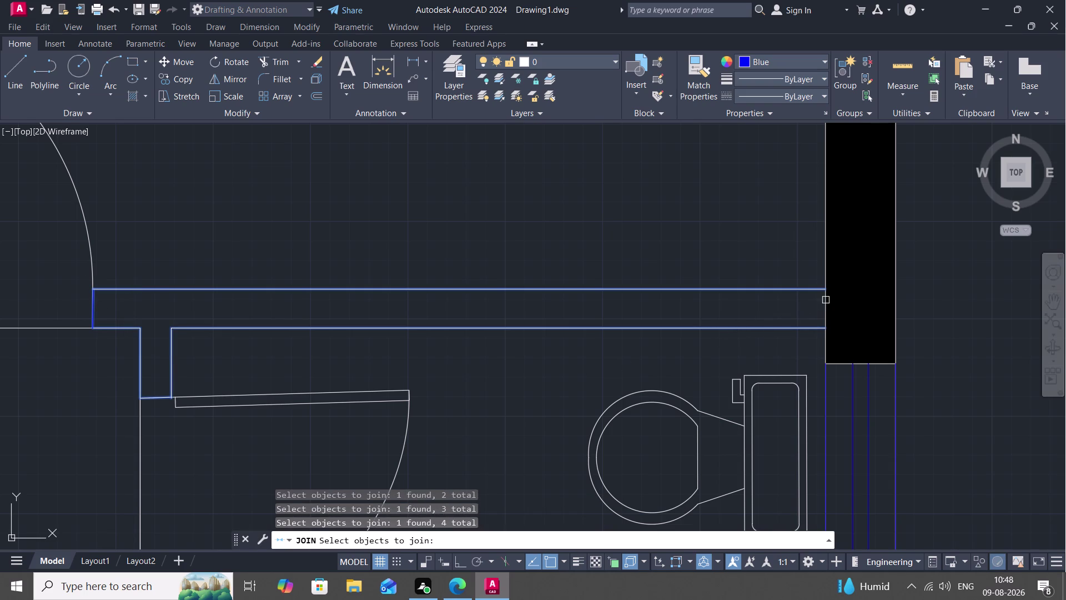
key(Escape)
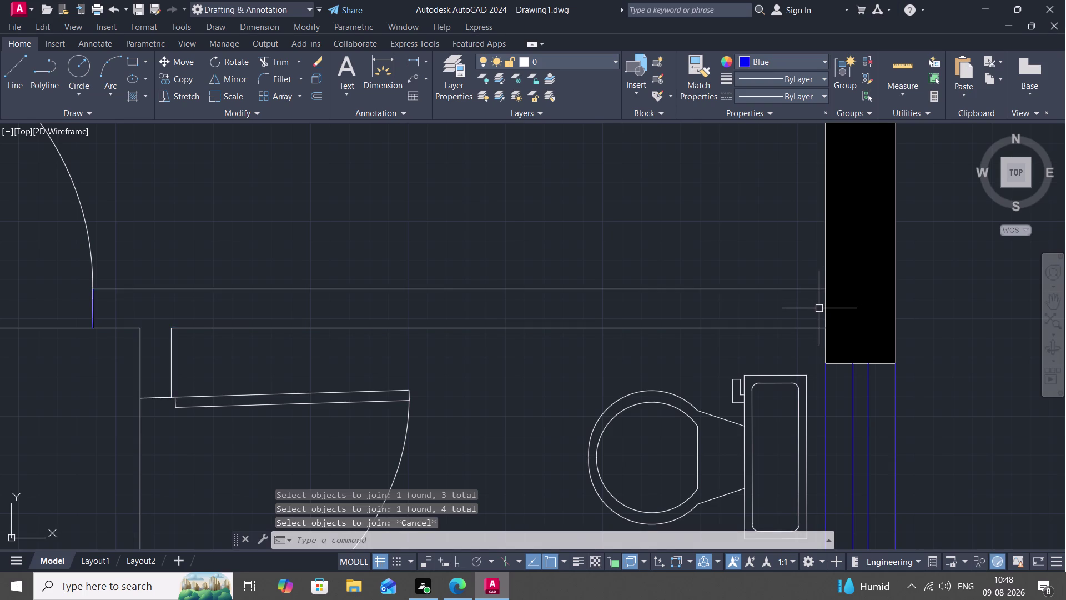
key(b)
key(r)
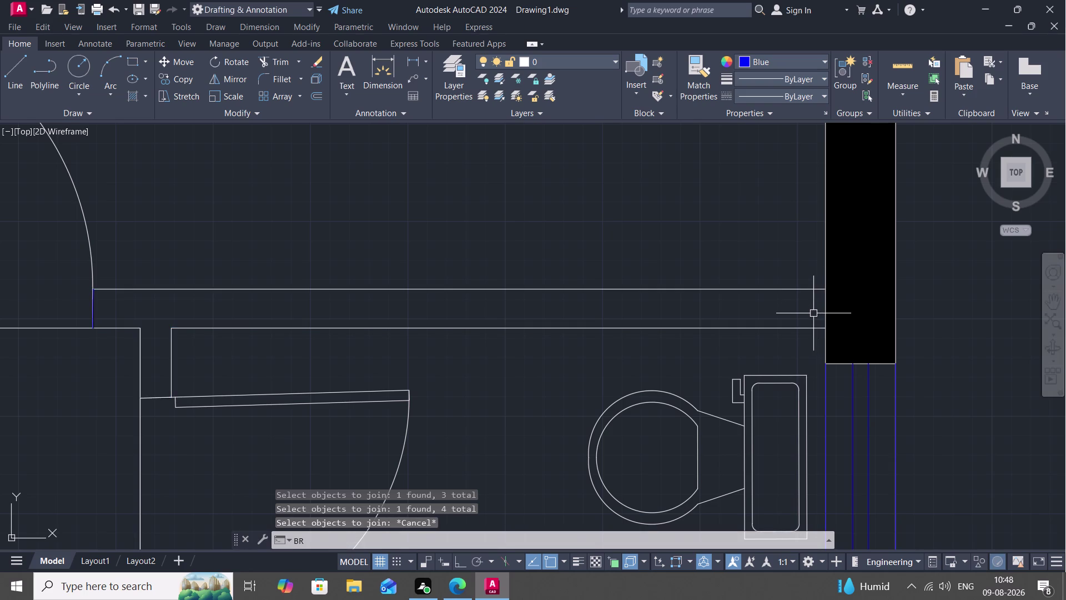
Use BREAKATPOINT to split the right-hand wall outline at its corner.
text(EW)
key(BackSpace)
key(a)
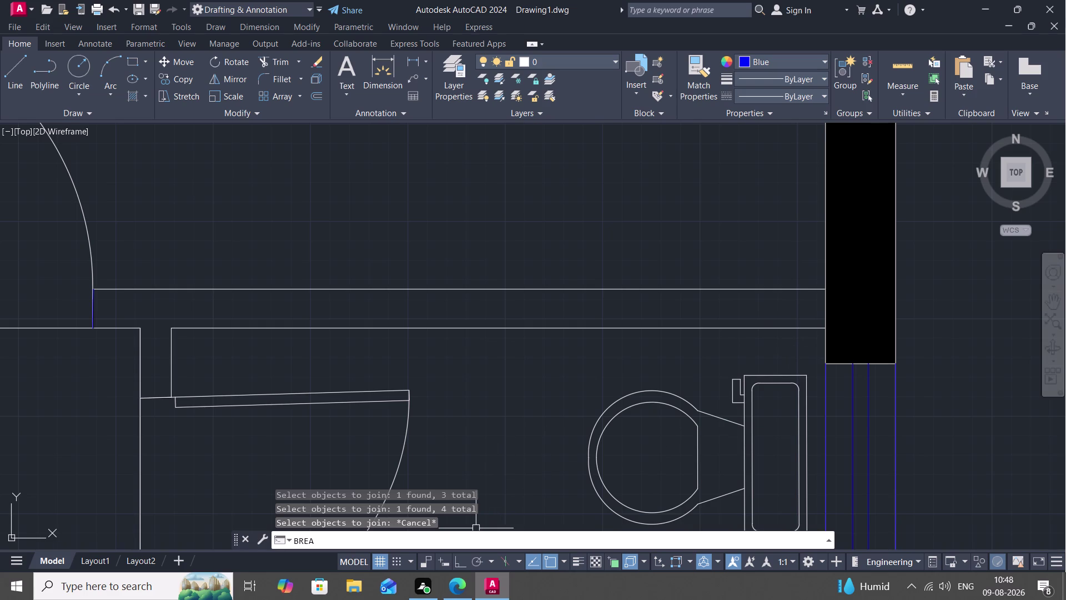
text(KP)
key(o)
key(i)
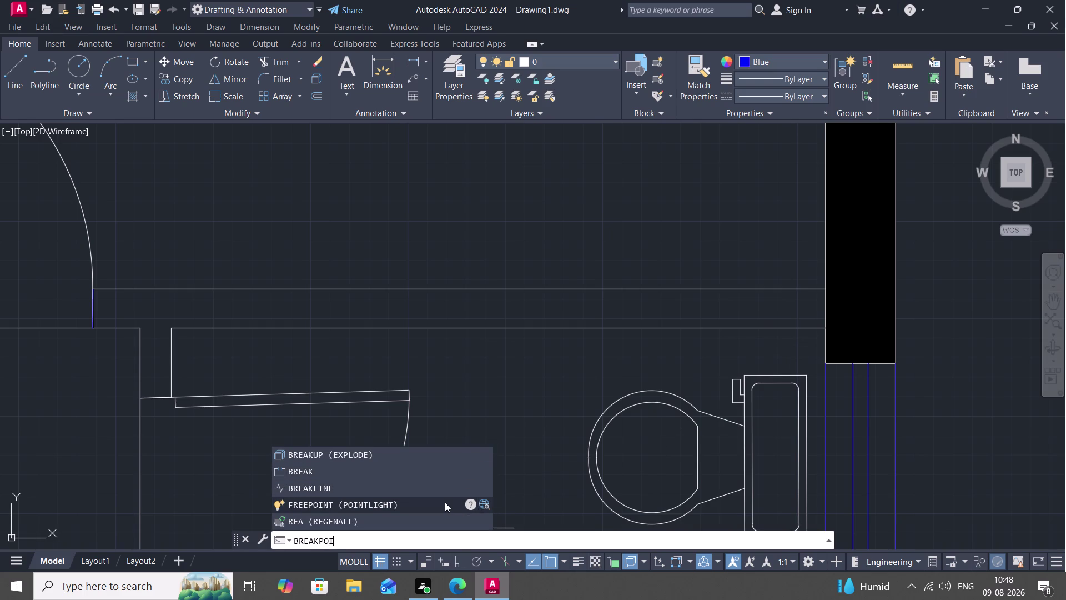
key(BackSpace)
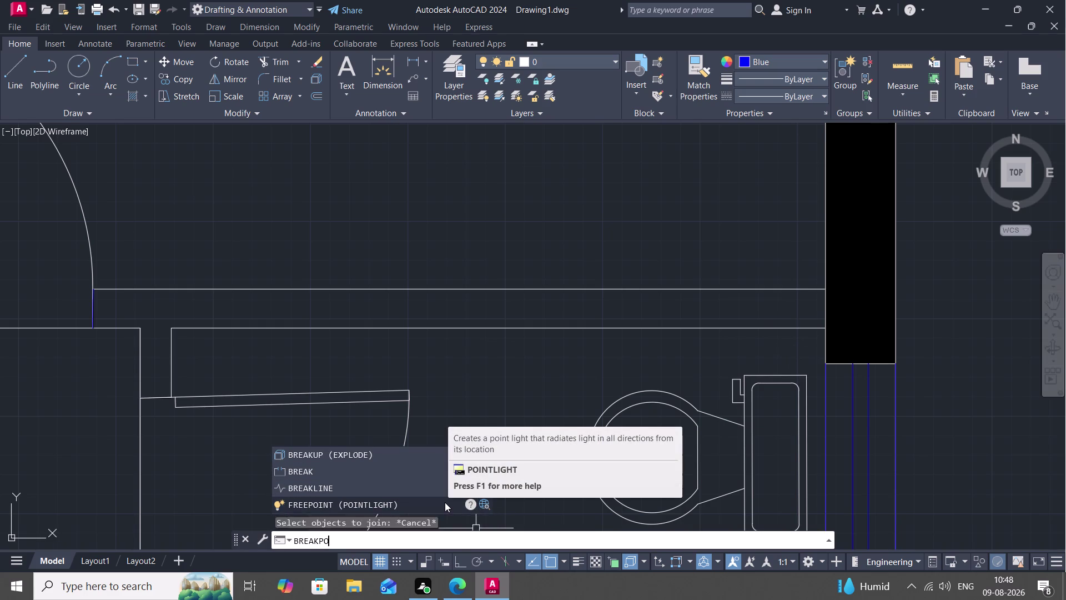
key(BackSpace)
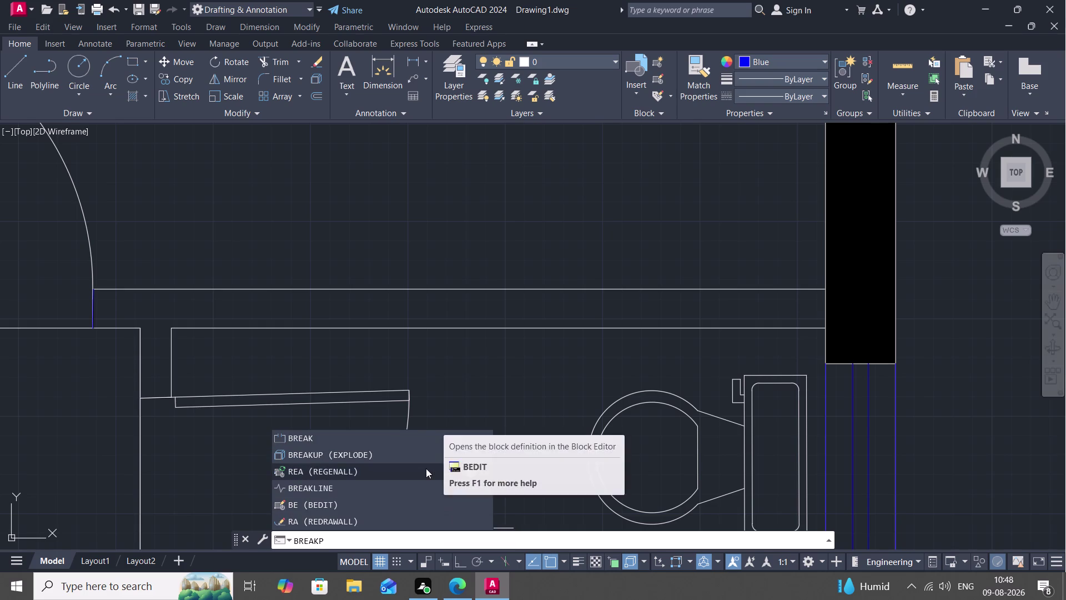
key(BackSpace)
key(BackSpace)
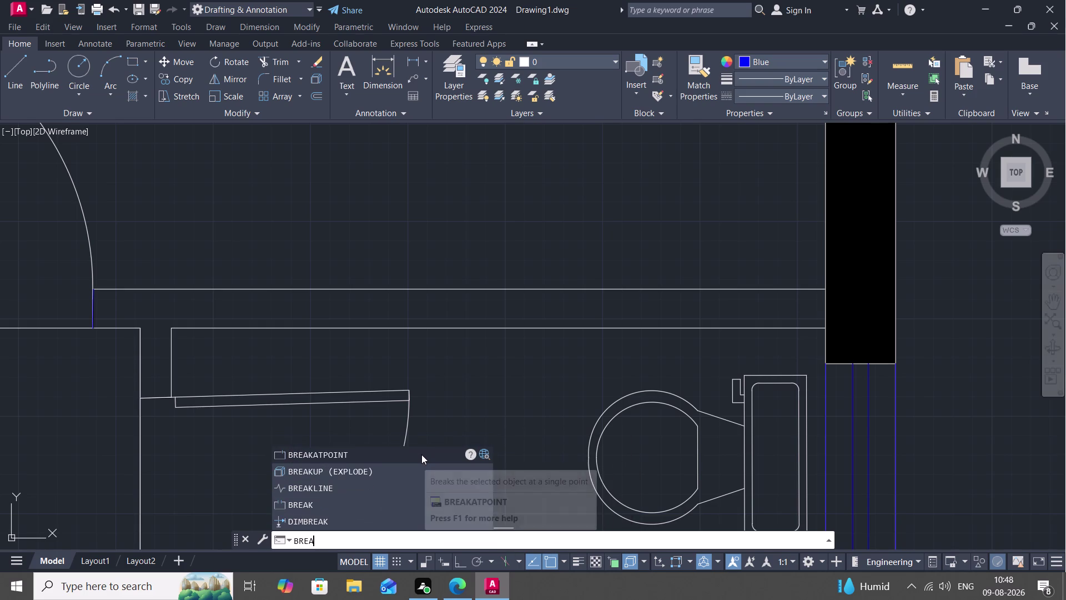
click(420, 450)
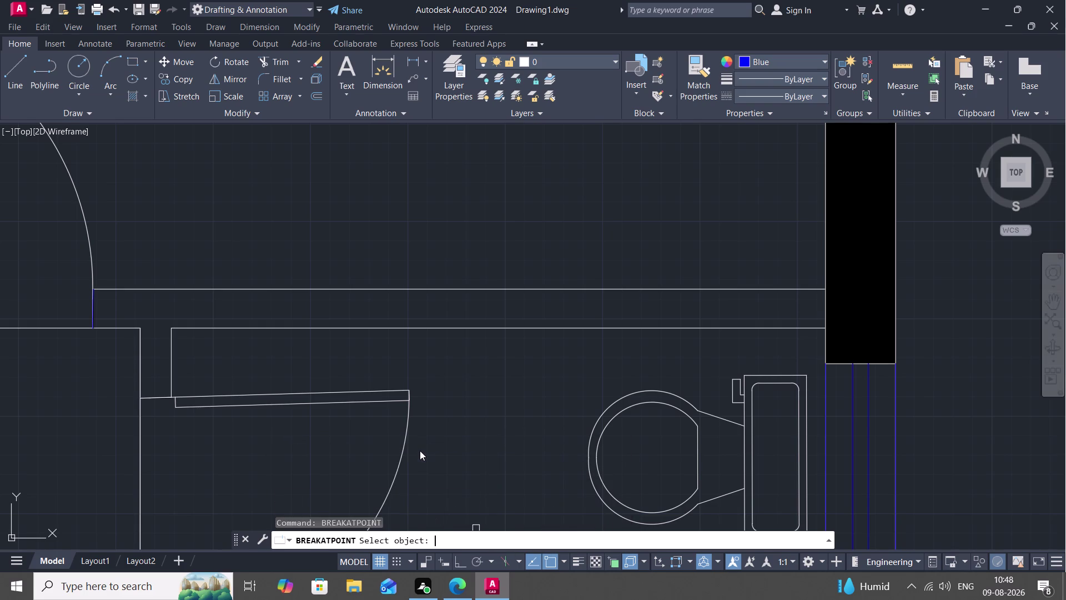
click(827, 306)
click(824, 331)
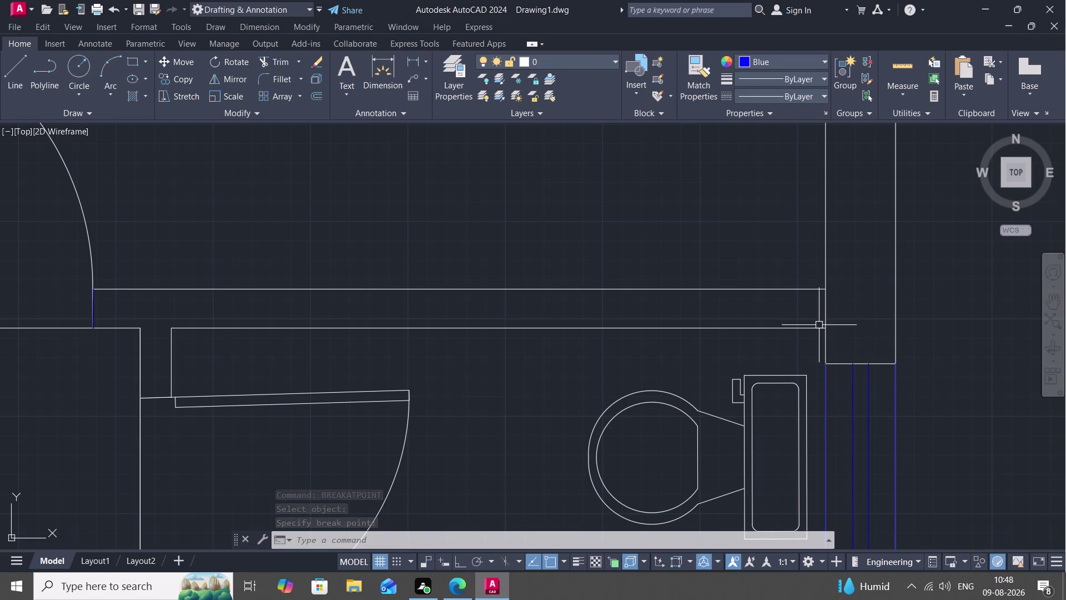
Cancel a stray Hatch, then start JOIN with the upper partition line as source.
scroll(down, 3)
scroll(down, 3)
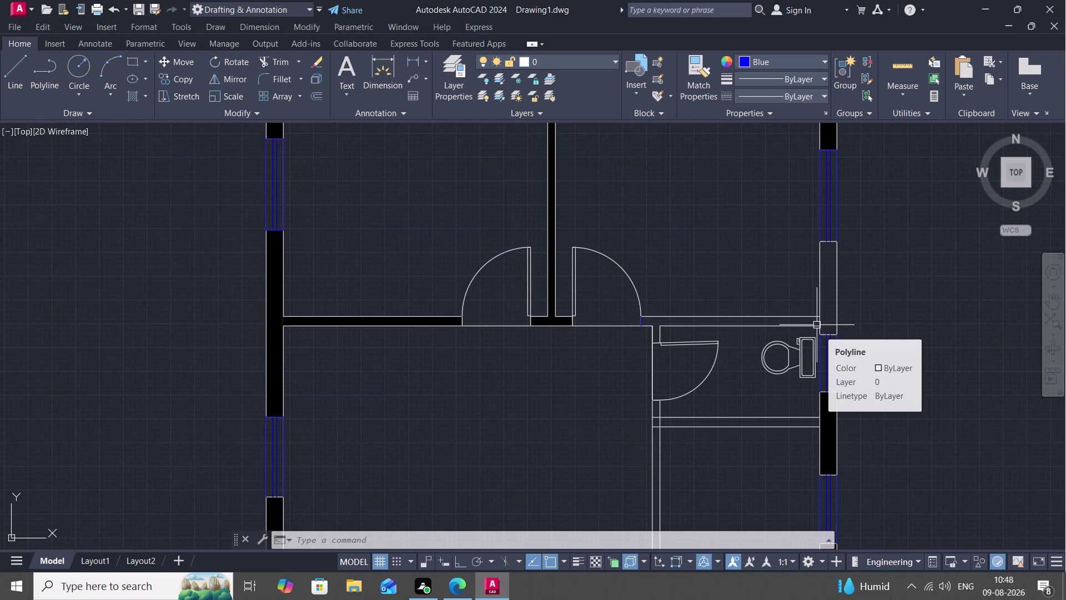
scroll(up, 3)
scroll(up, 3)
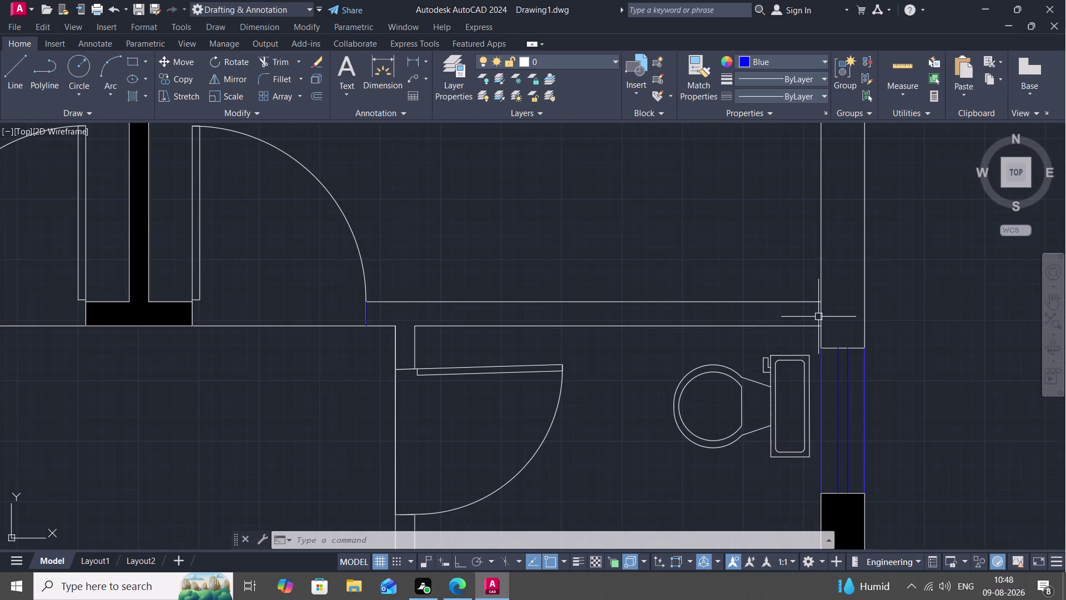
scroll(up, 3)
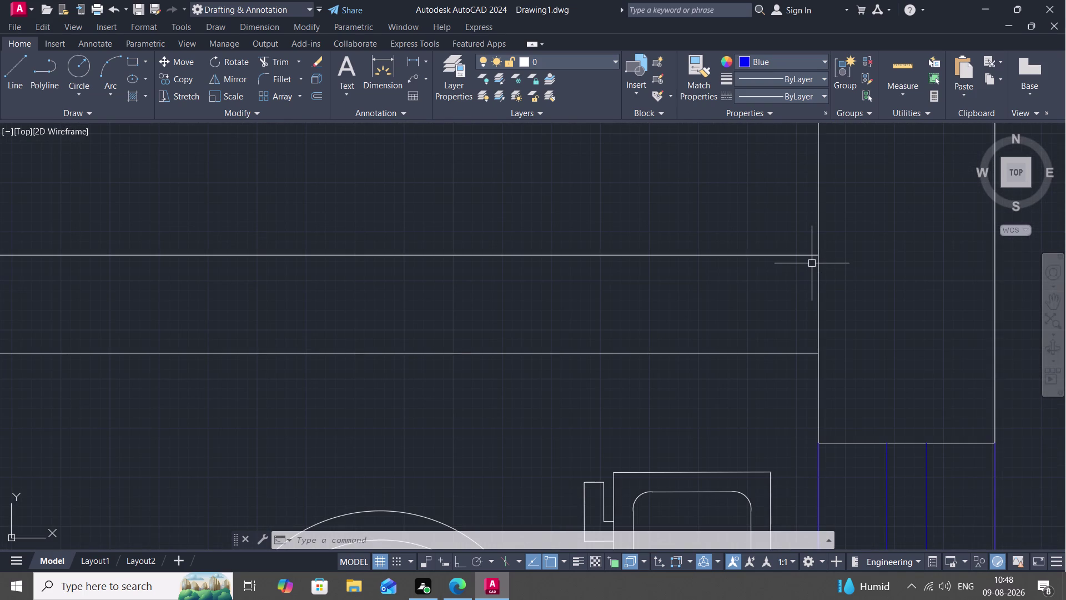
scroll(down, 3)
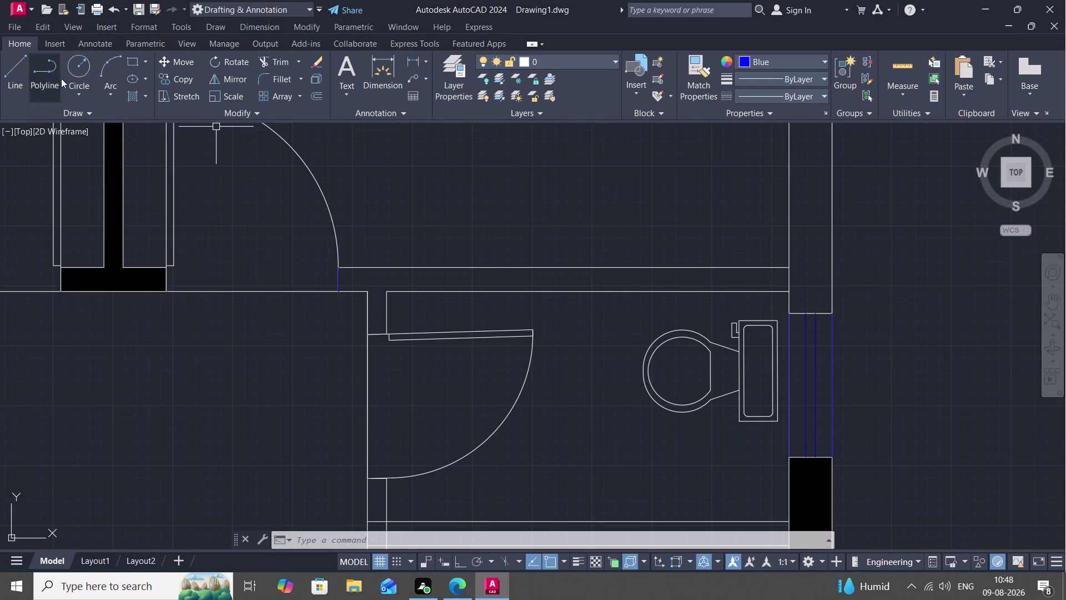
text(H)
key(space)
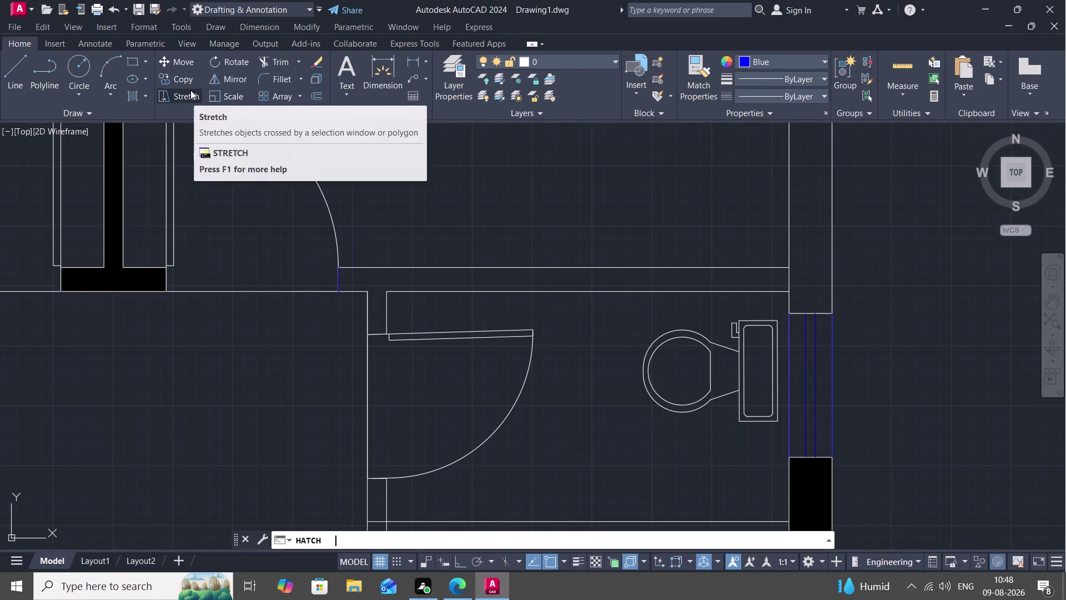
key(Escape)
key(j)
key(space)
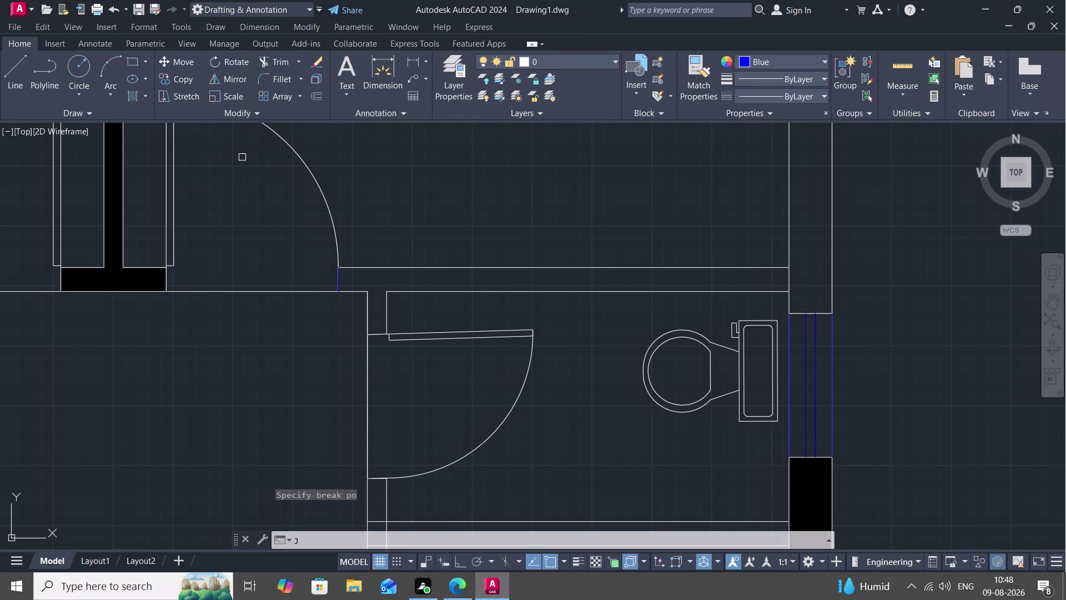
click(394, 265)
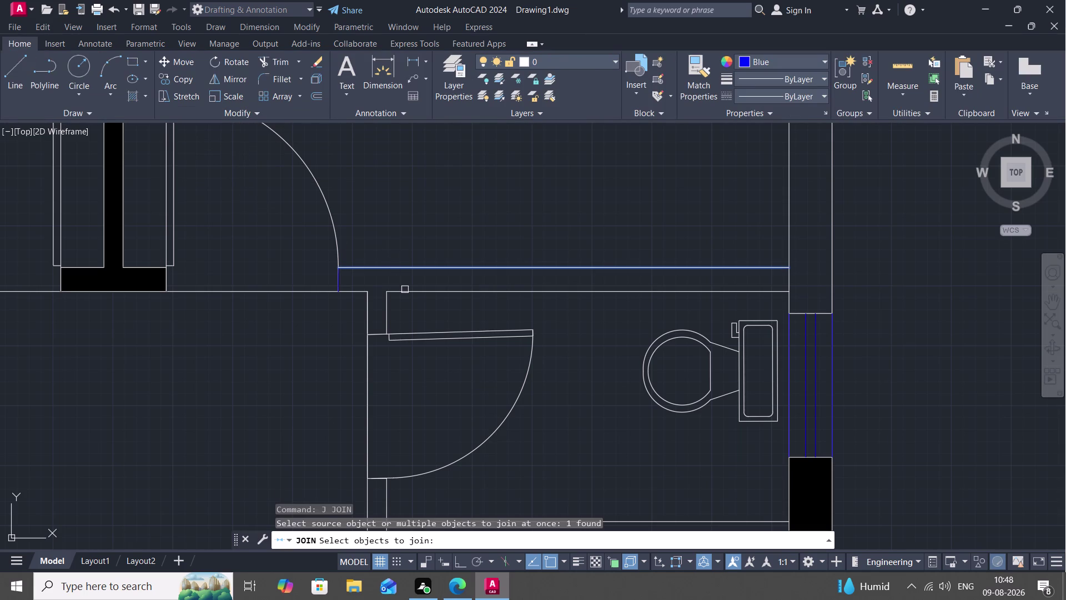
Join the toilet-block wall lines and right vertical outline into a polyline.
click(405, 290)
click(391, 299)
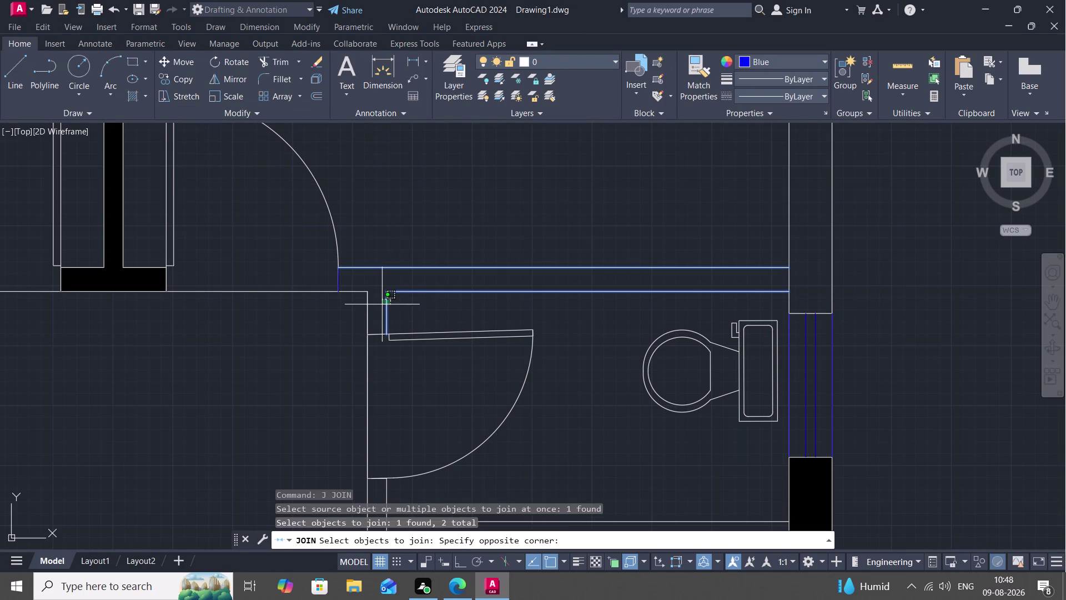
key(Escape)
click(366, 308)
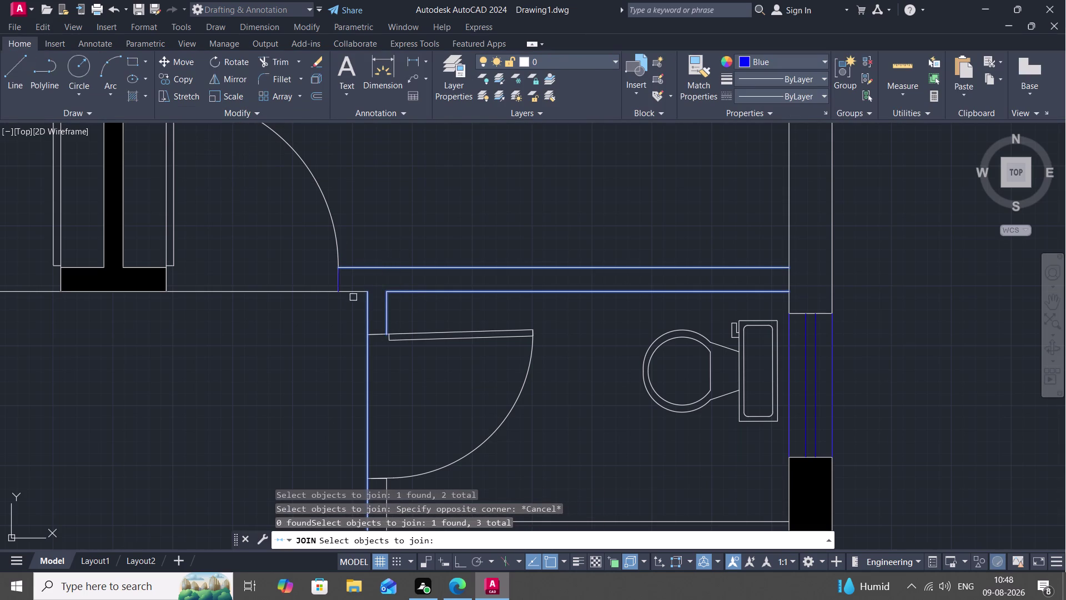
click(352, 291)
key(Escape)
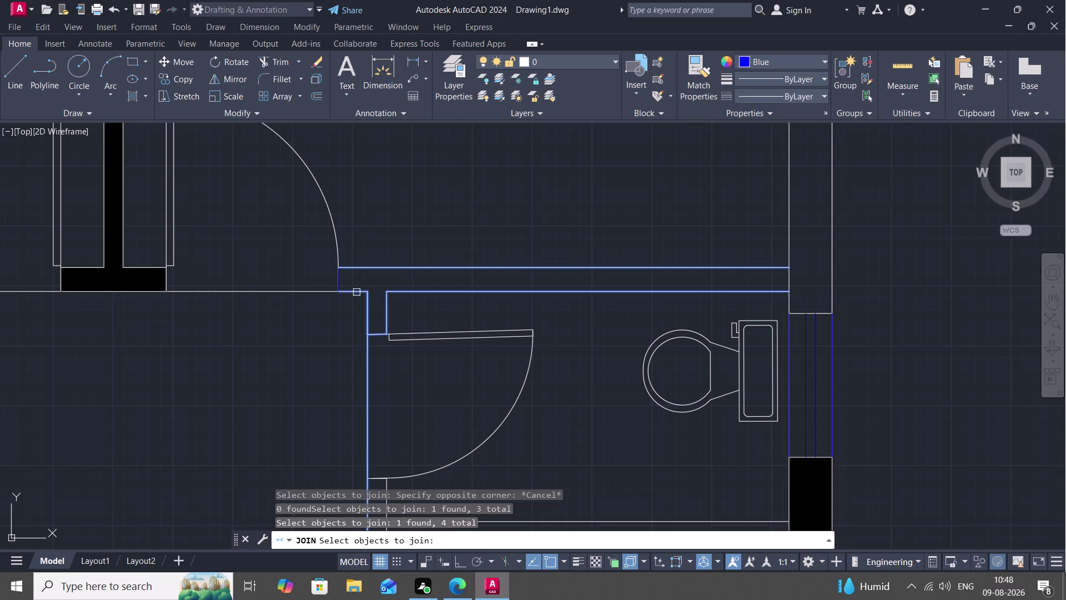
key(space)
click(354, 290)
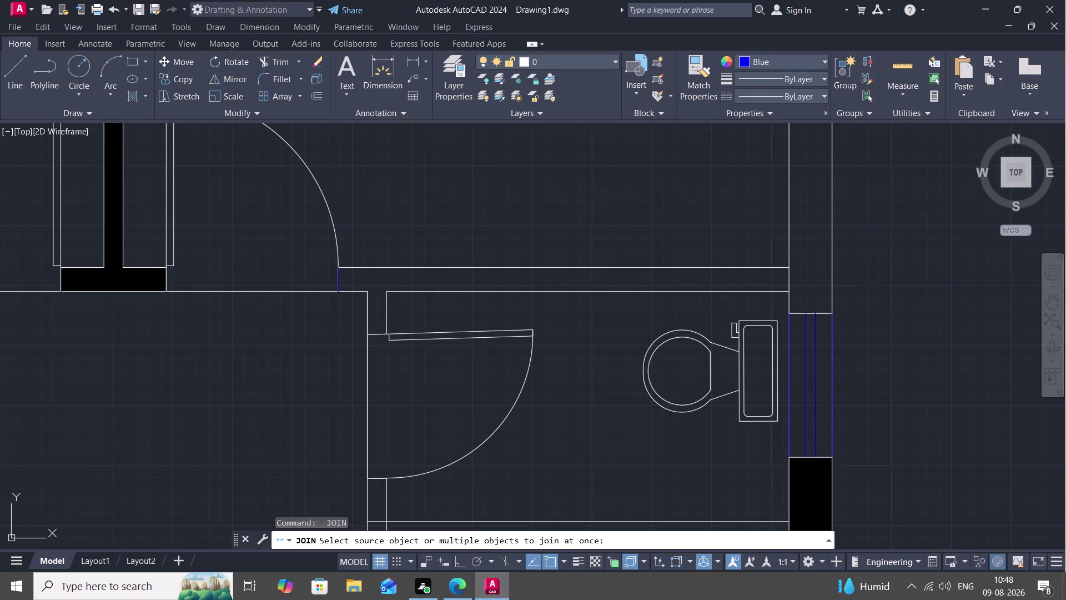
click(390, 305)
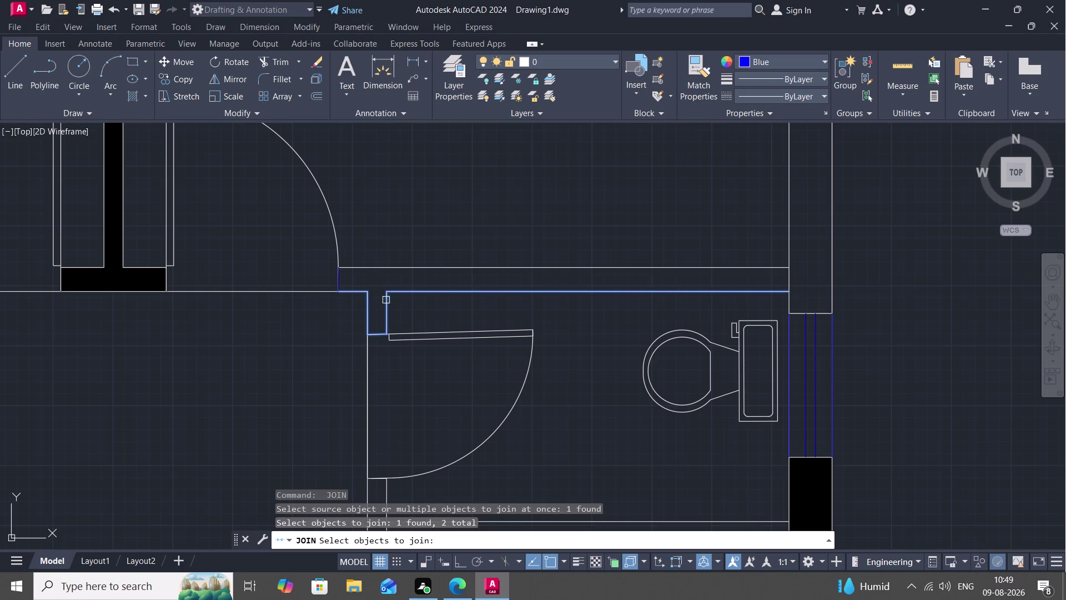
click(384, 268)
click(788, 278)
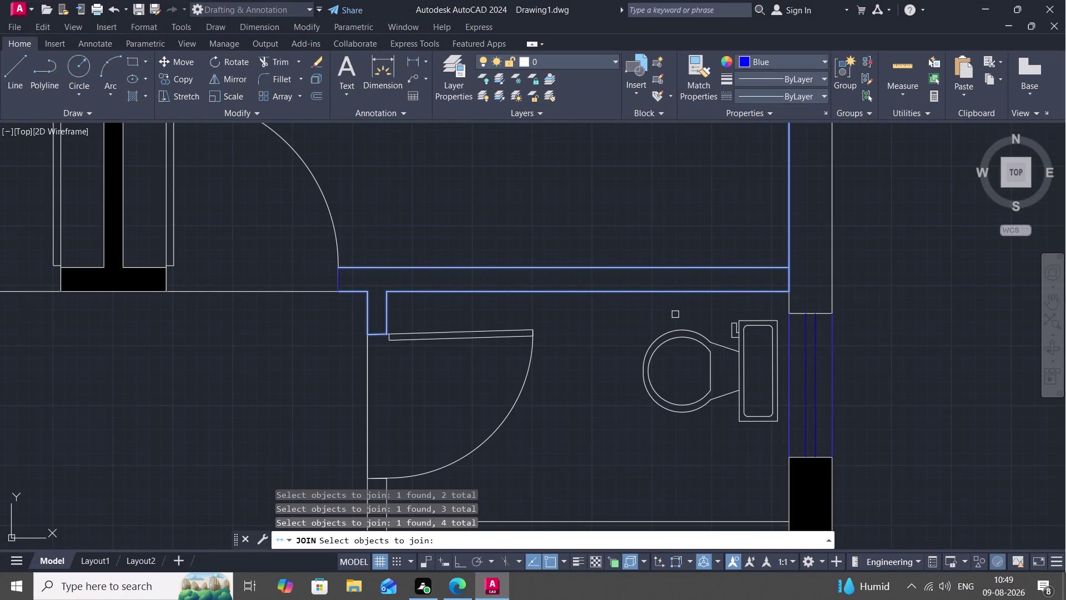
click(788, 300)
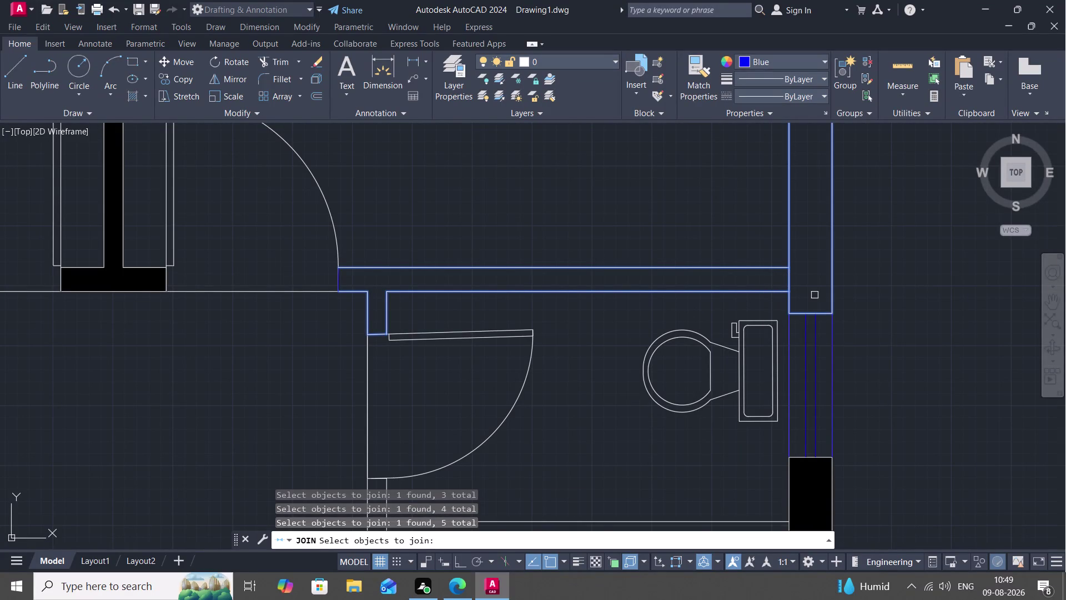
key(Return)
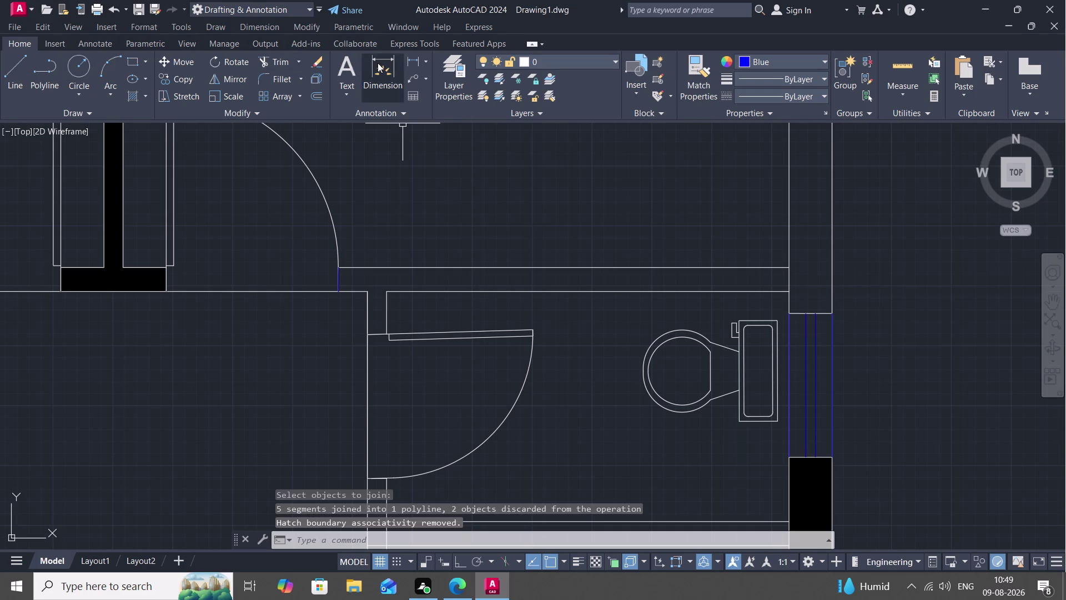
Trim away the leftover wall line piece at the right wall.
key(t)
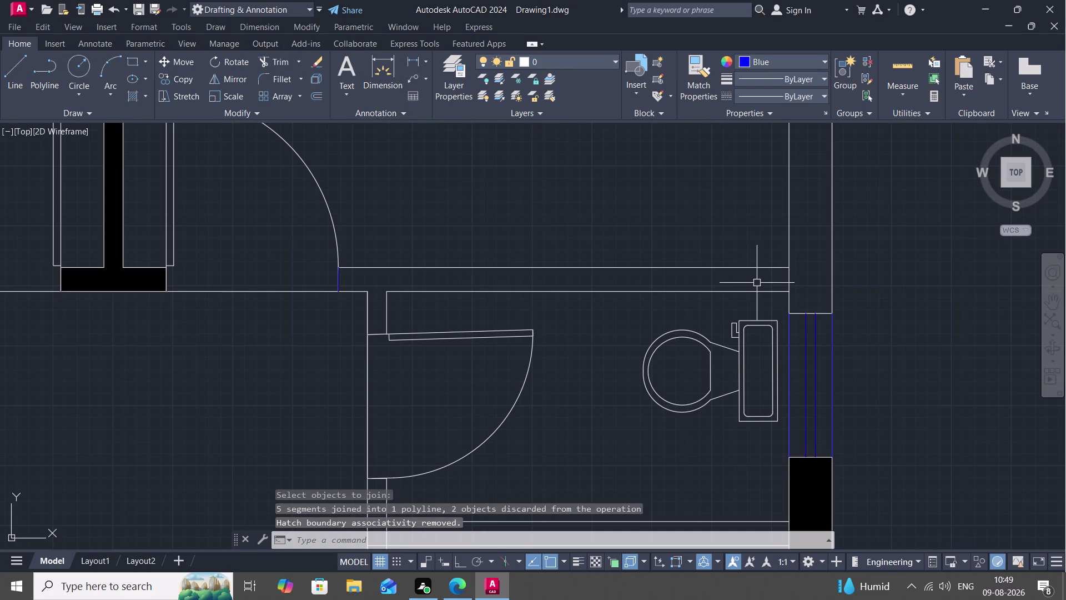
key(r)
key(space)
click(788, 280)
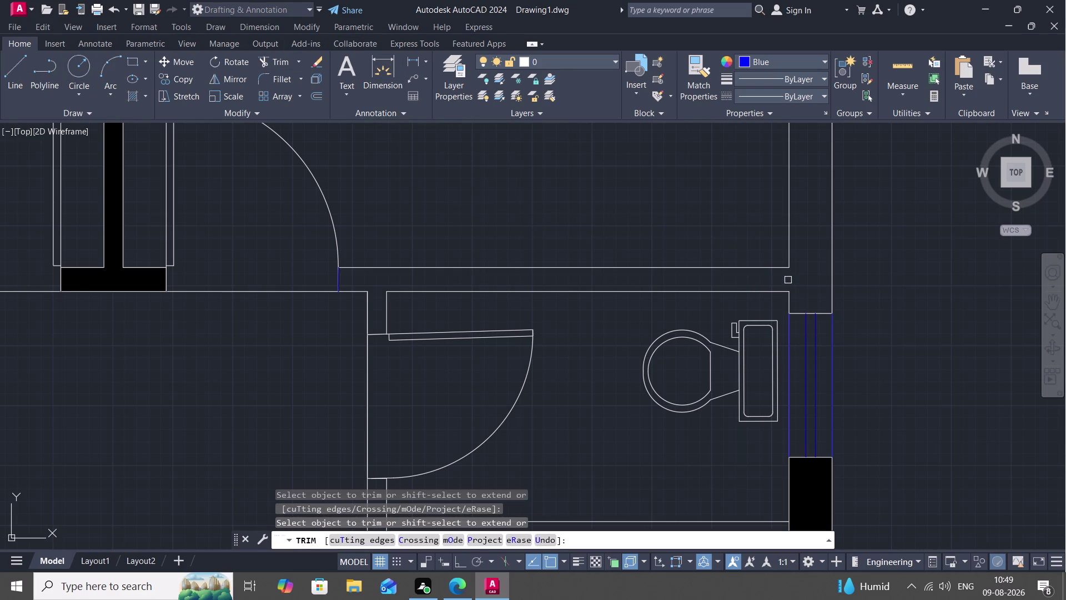
key(Escape)
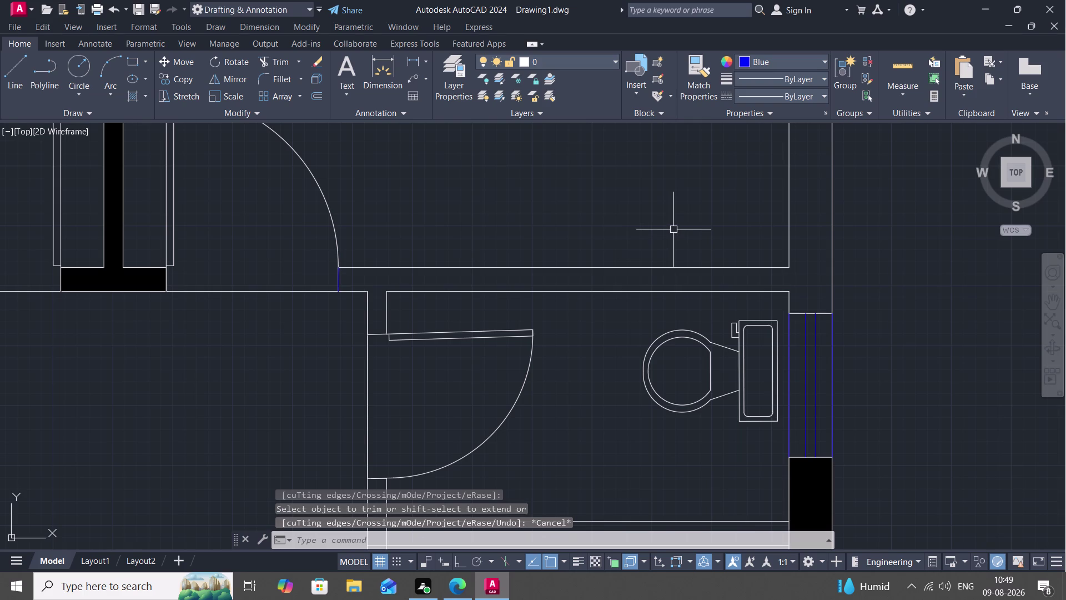
Pick toilet-block wall lines for another join, then cancel and restart it.
key(j)
key(space)
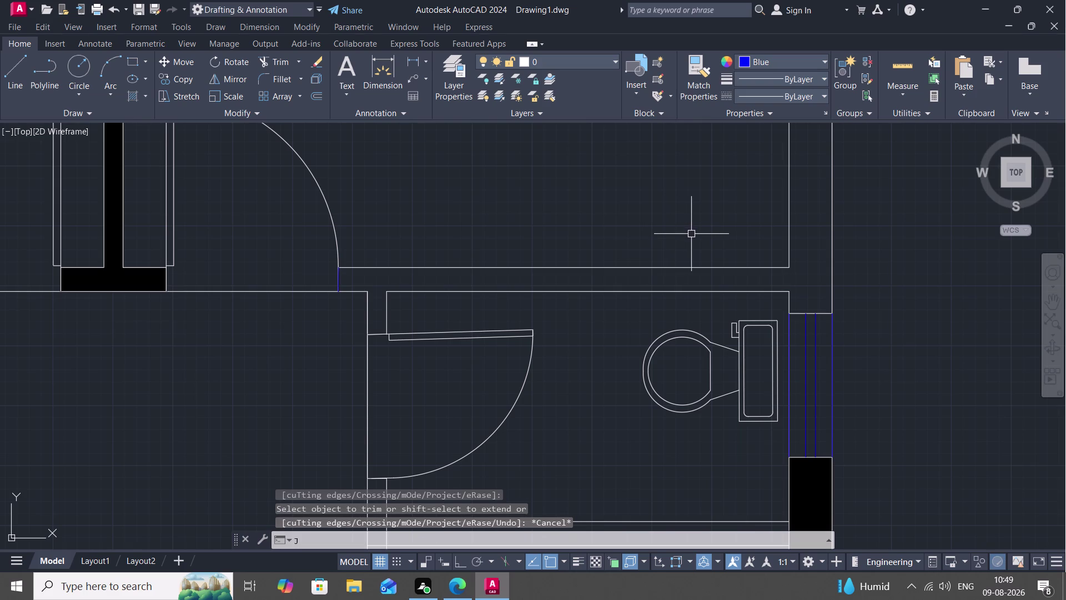
click(790, 226)
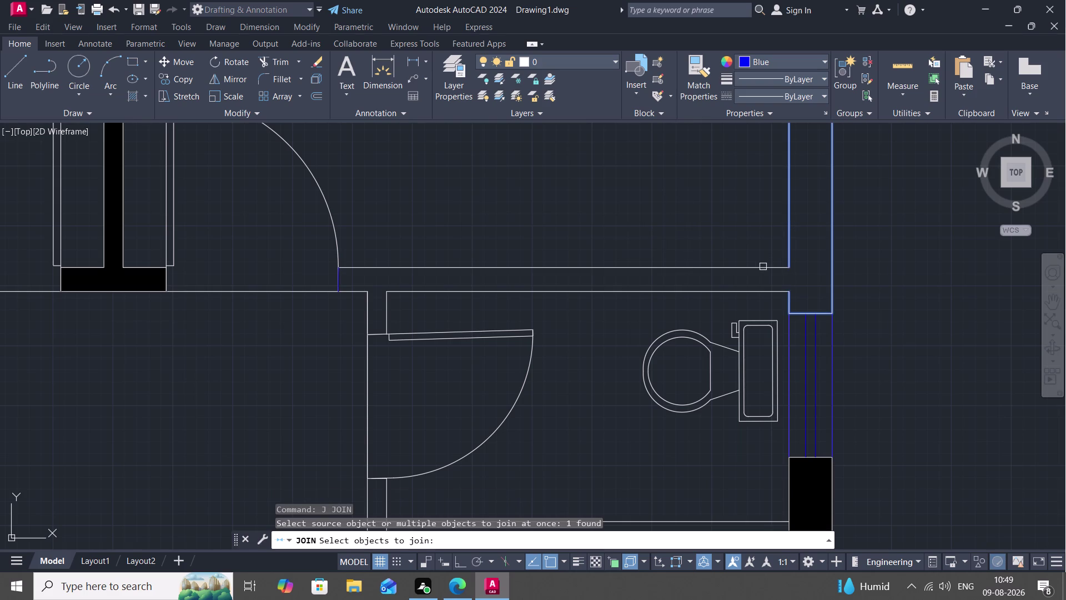
click(762, 268)
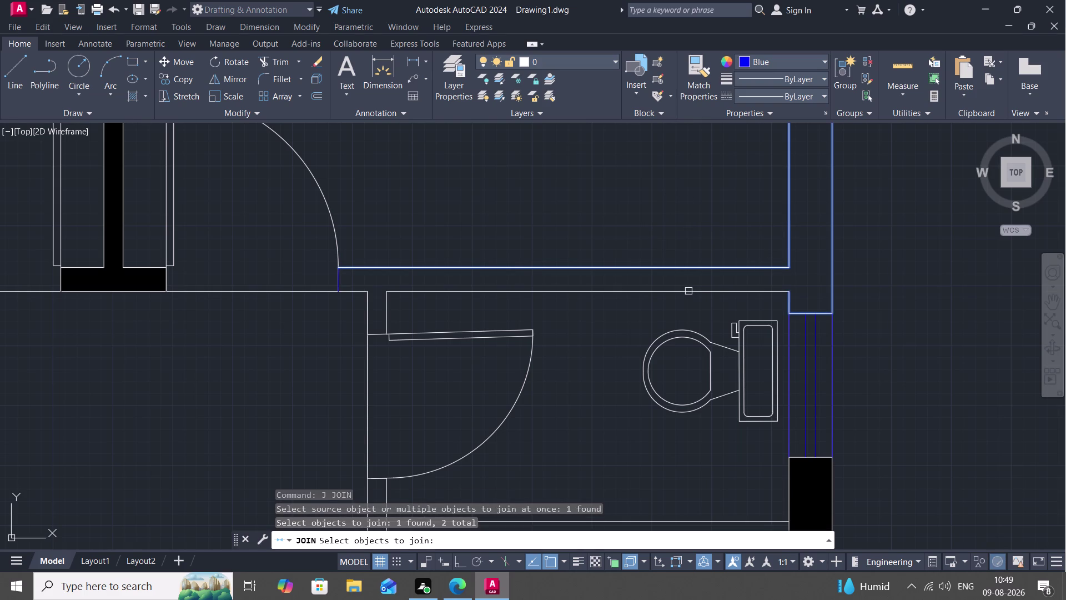
click(688, 291)
click(368, 303)
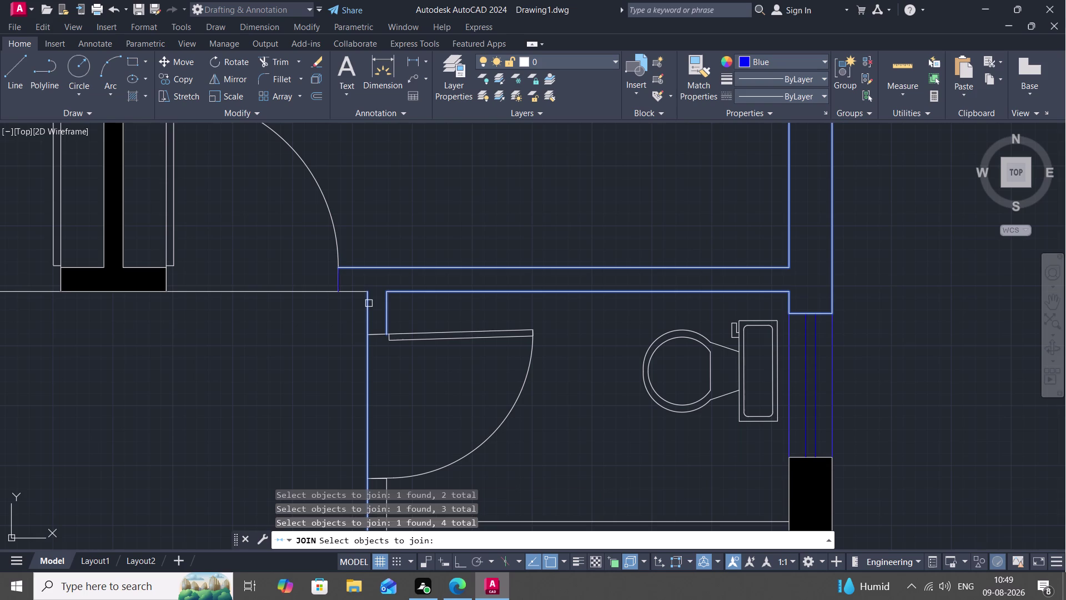
click(349, 291)
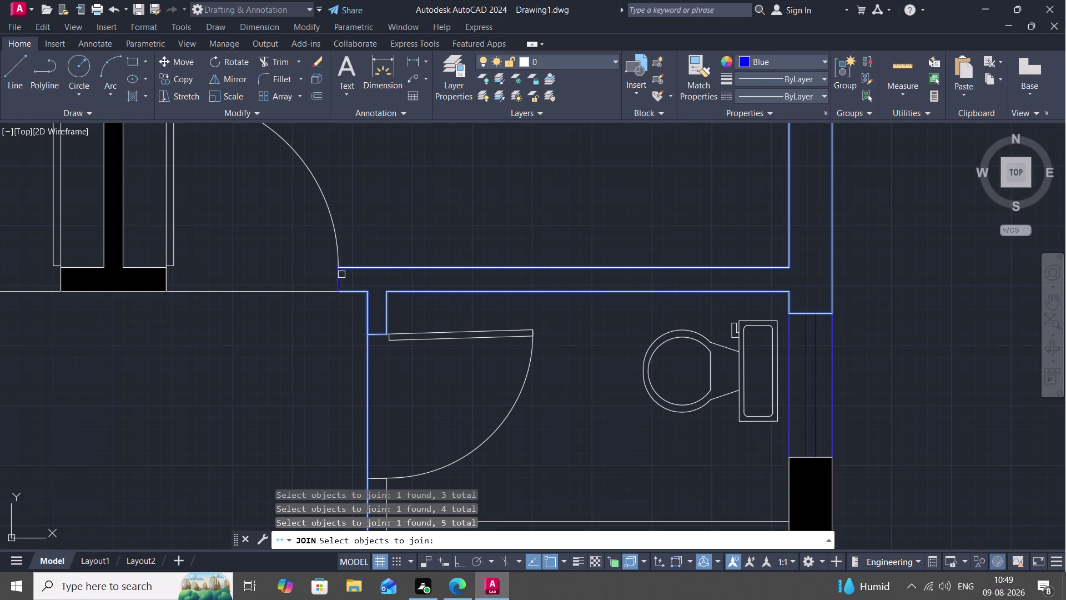
click(341, 274)
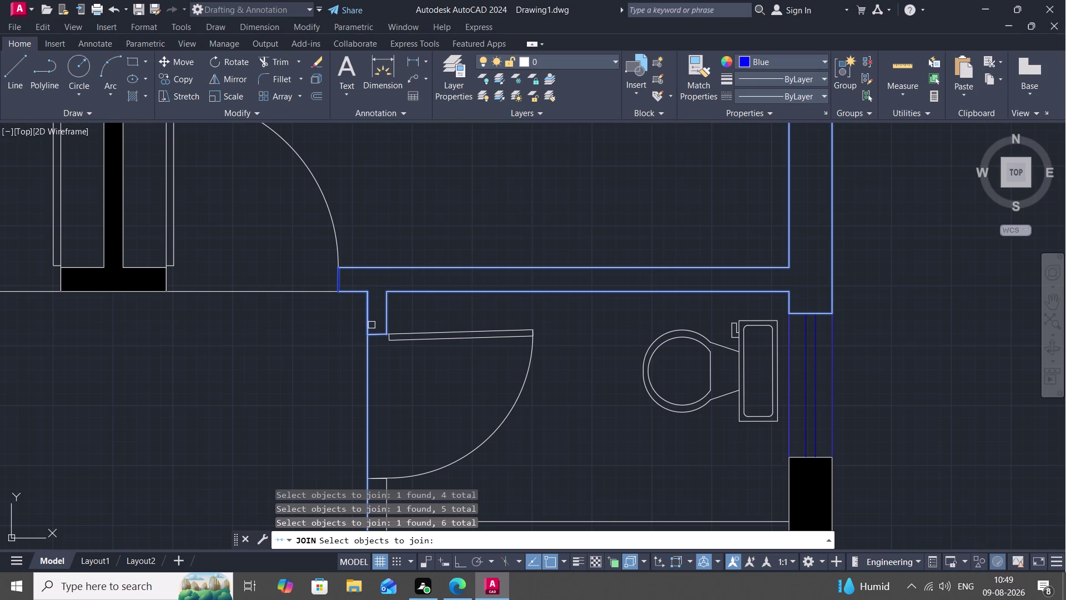
click(378, 333)
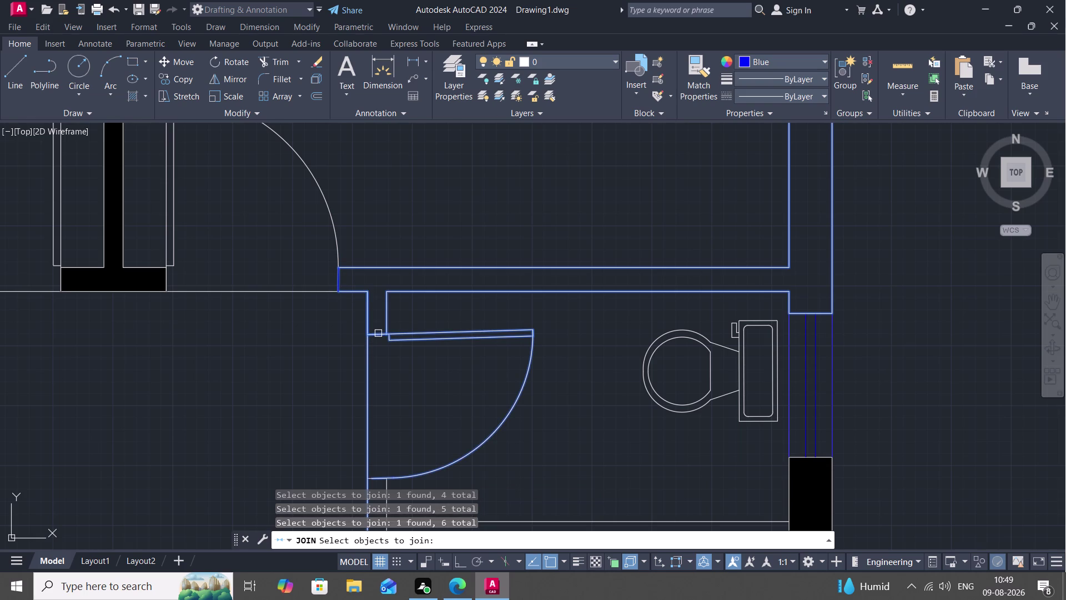
key(Escape)
key(space)
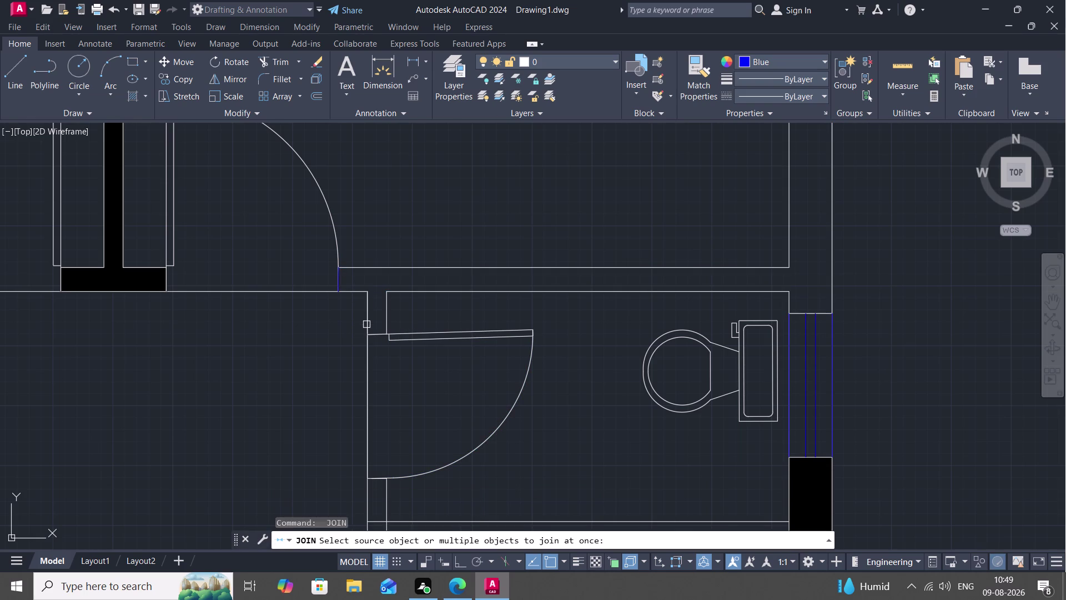
click(366, 324)
key(Escape)
key(space)
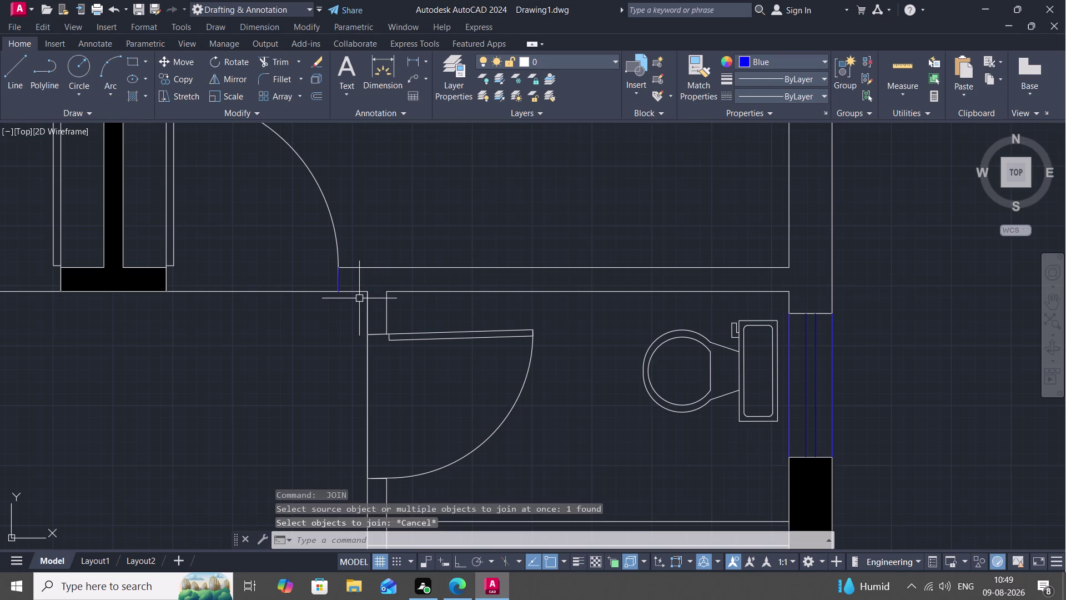
Join the five remaining toilet-block upper wall lines into one polyline.
click(352, 291)
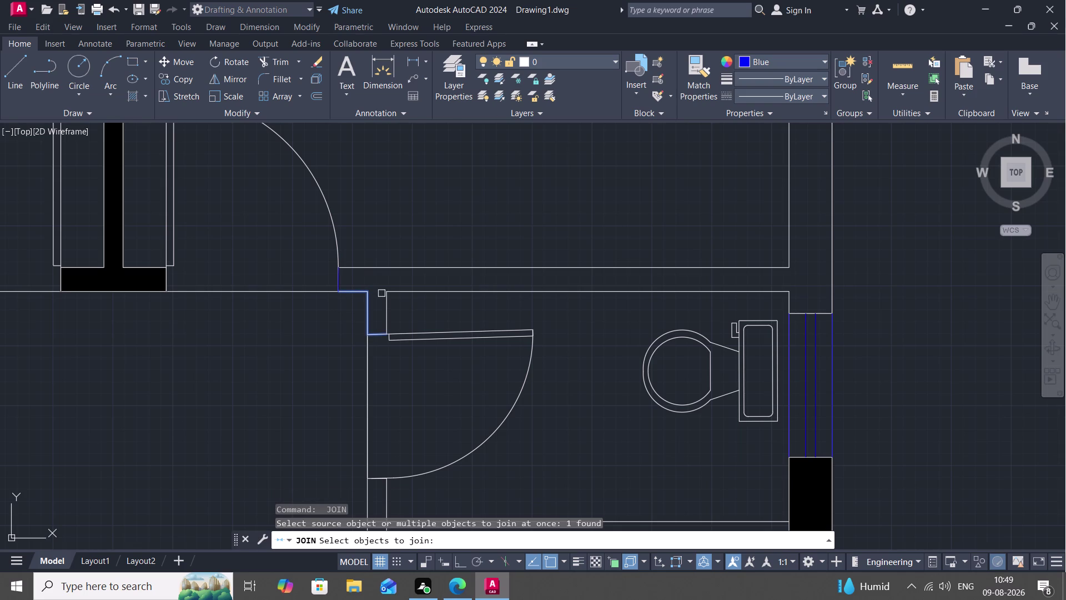
click(390, 293)
click(368, 270)
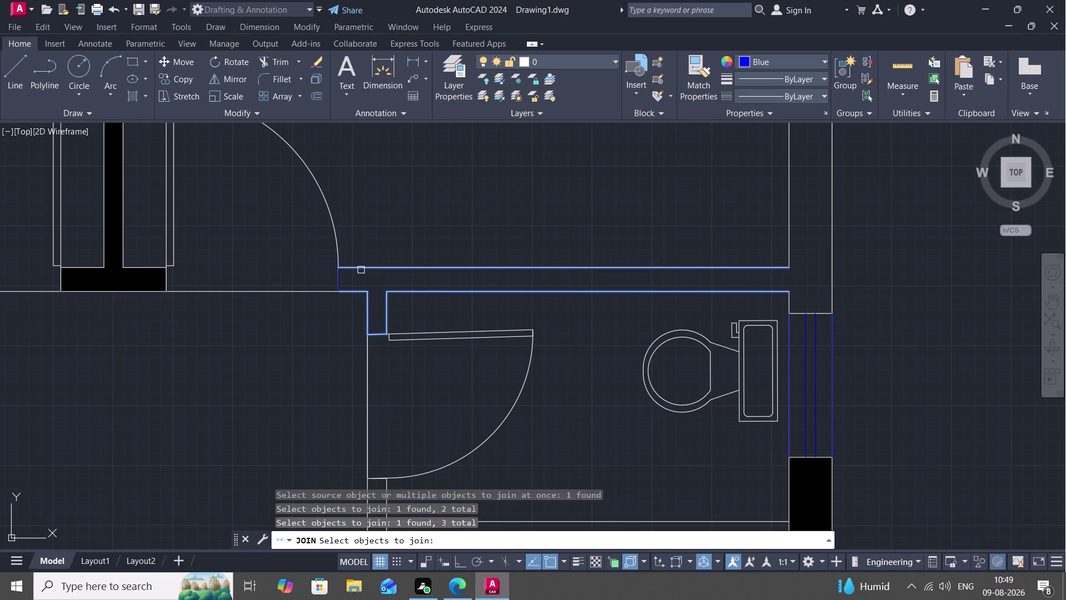
click(339, 277)
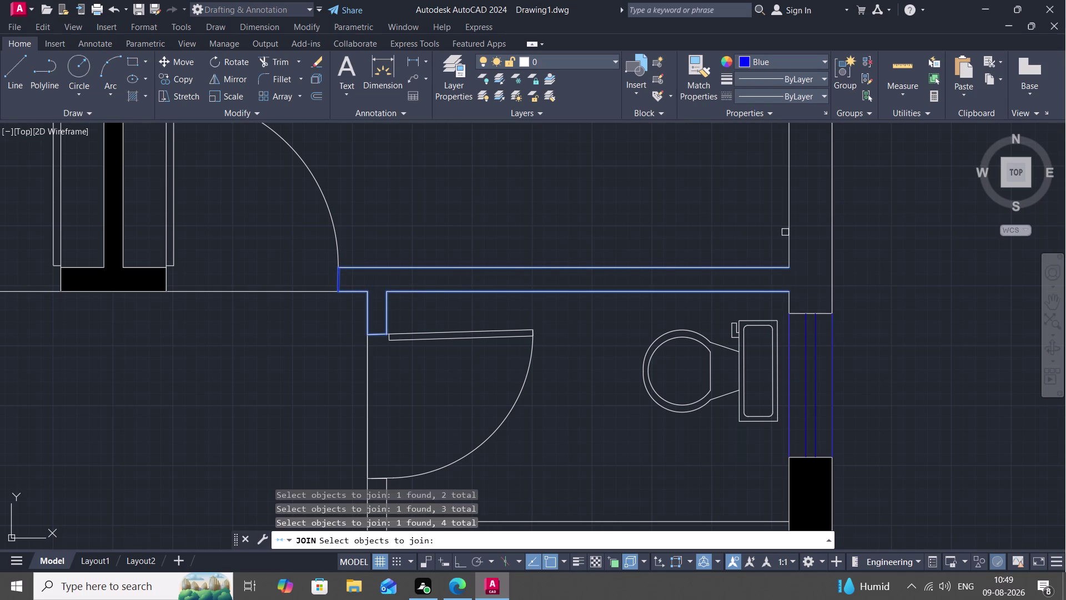
click(791, 232)
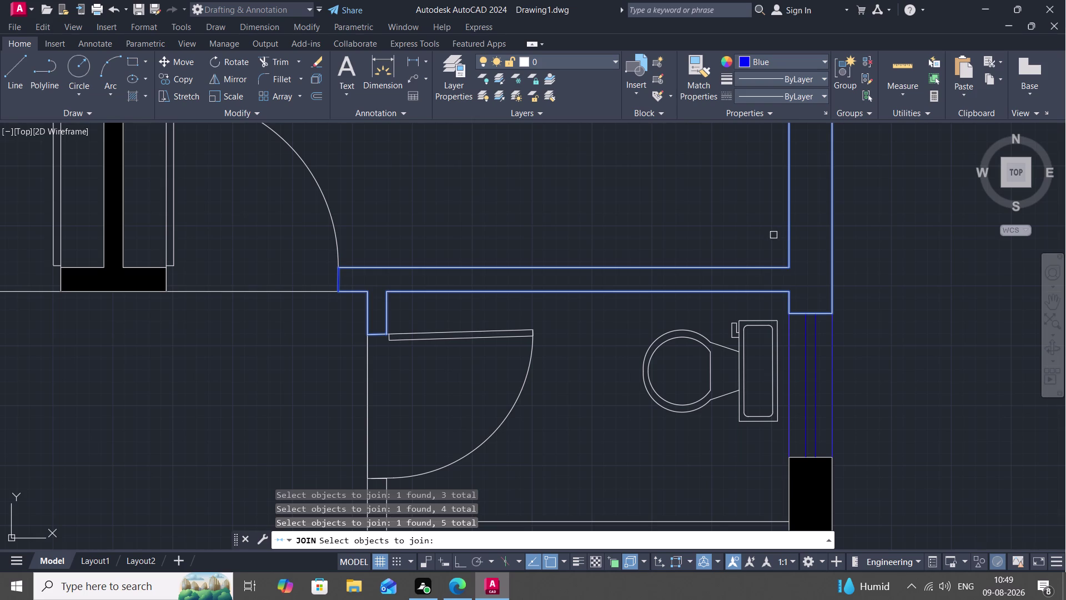
key(Return)
key(h)
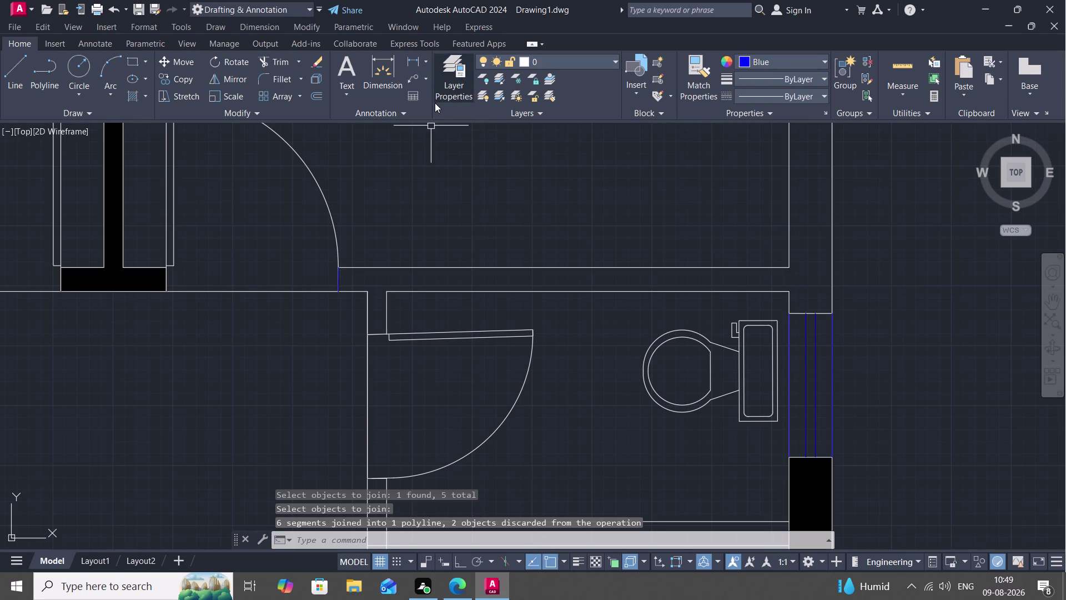
key(space)
click(129, 80)
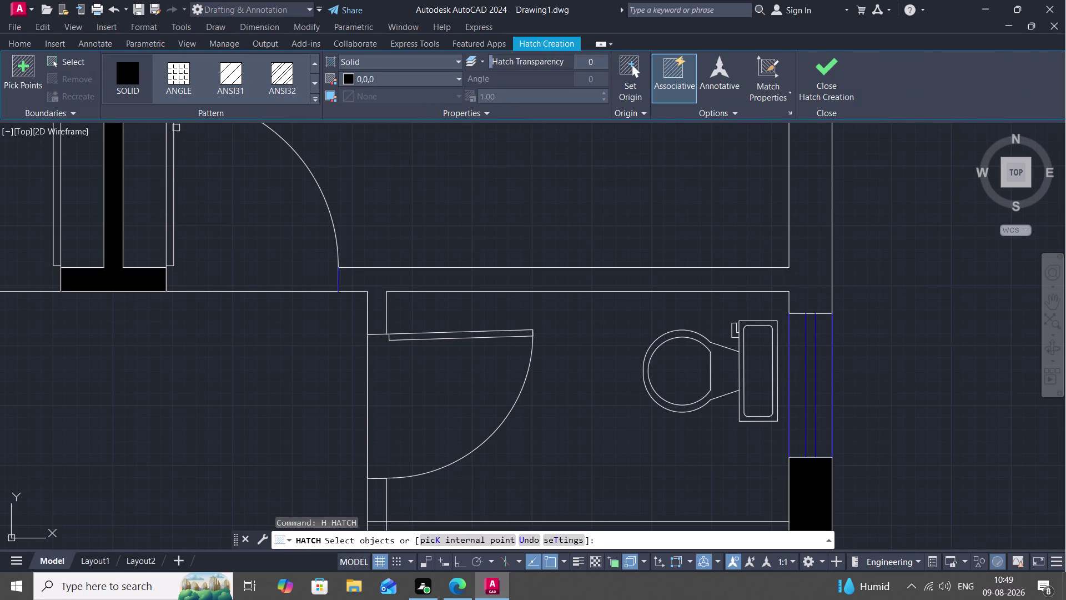
click(834, 238)
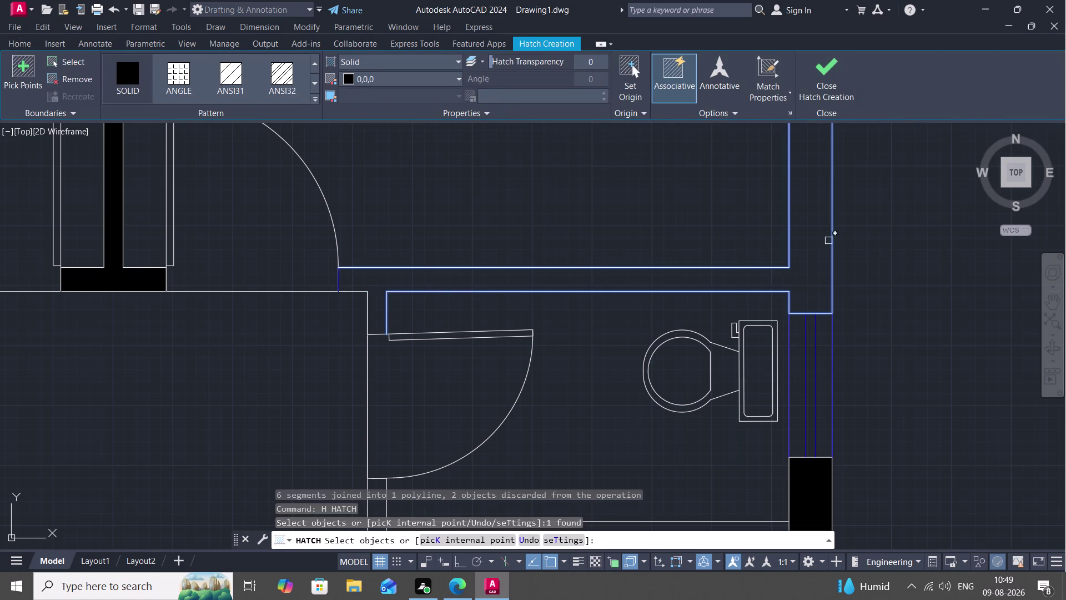
click(791, 247)
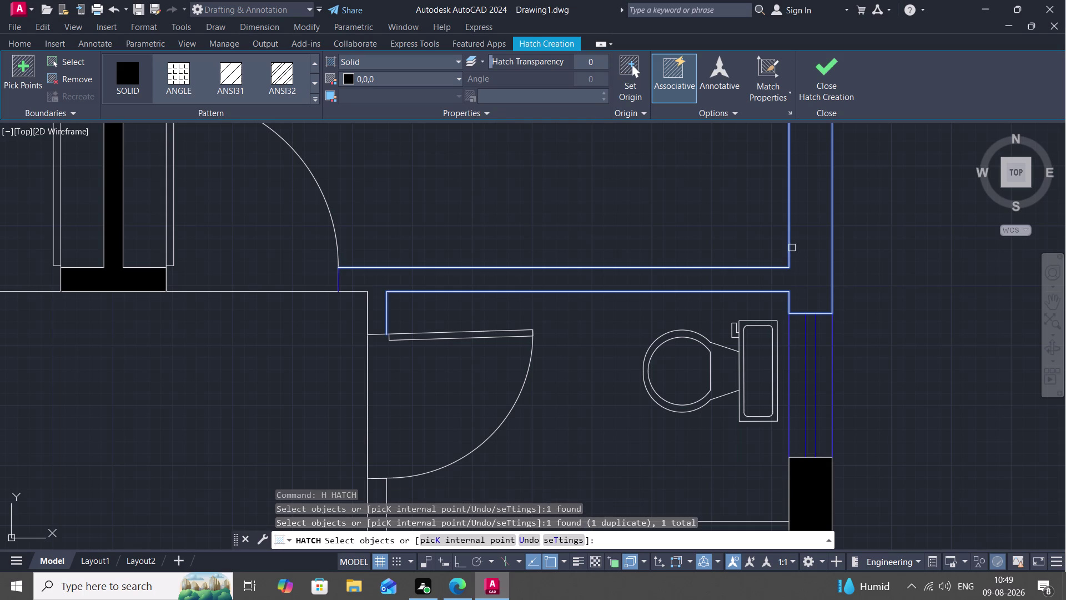
key(Escape)
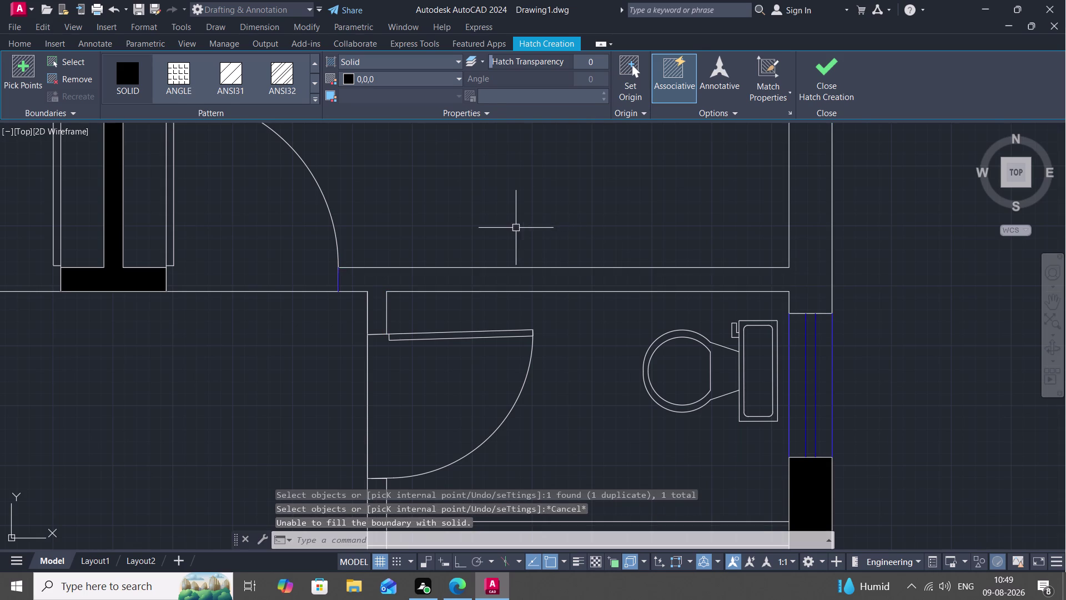
middle_drag(431, 229, 560, 257)
scroll(up, 3)
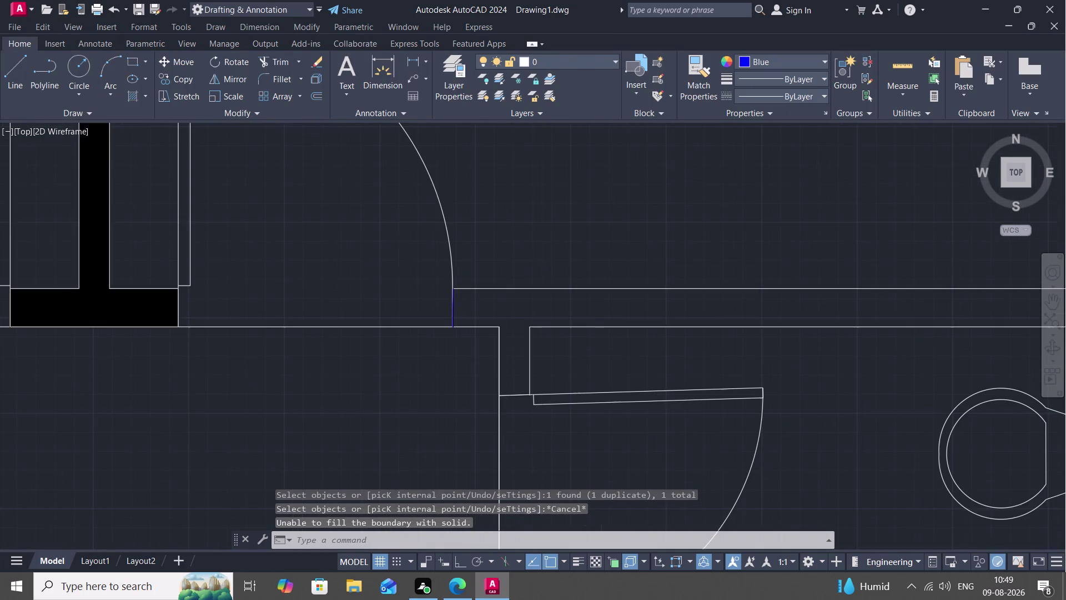
scroll(up, 3)
middle_drag(491, 306, 565, 110)
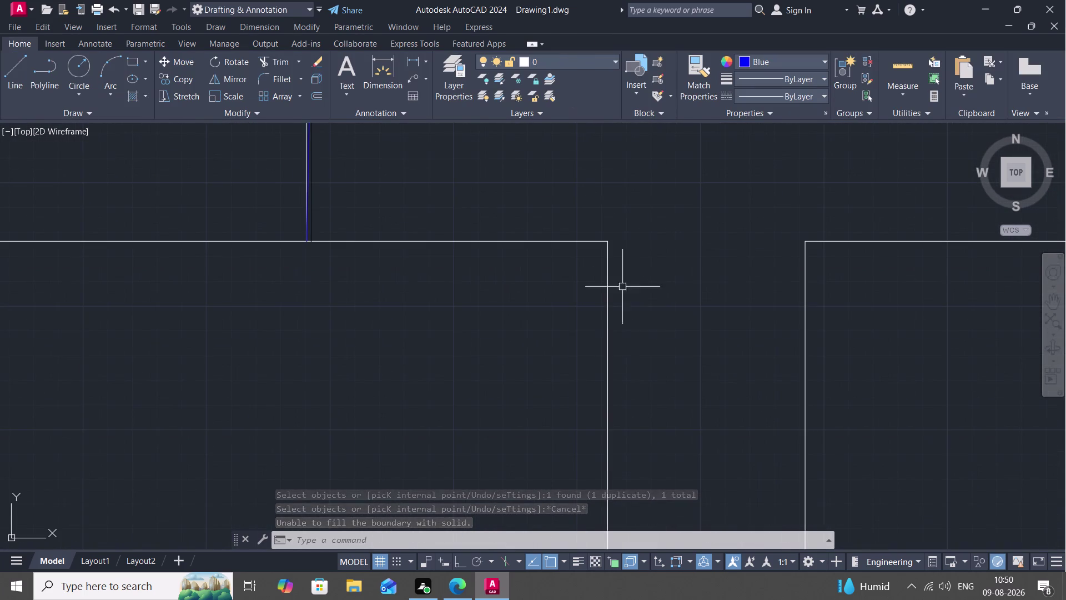
scroll(up, 3)
middle_drag(637, 348, 678, 132)
scroll(down, 3)
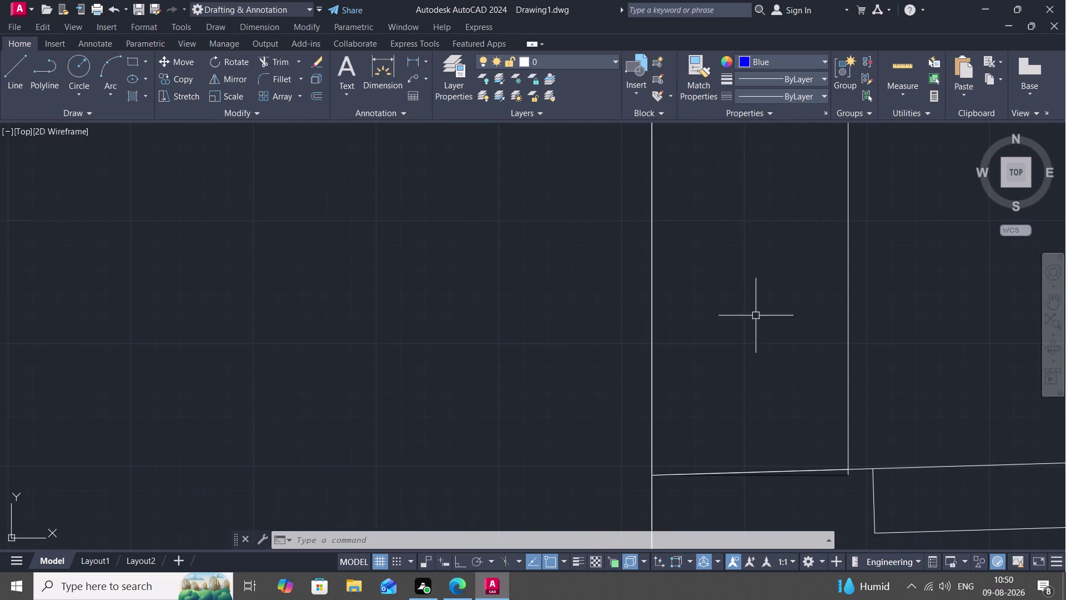
middle_drag(756, 316, 699, 206)
scroll(up, 3)
scroll(up, 3)
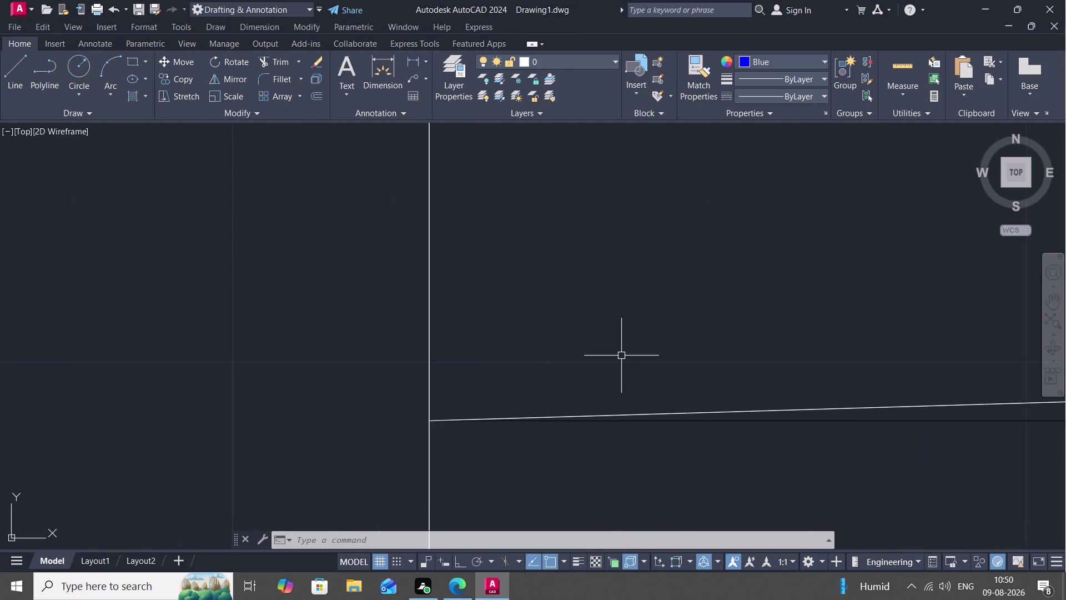
text(EZX)
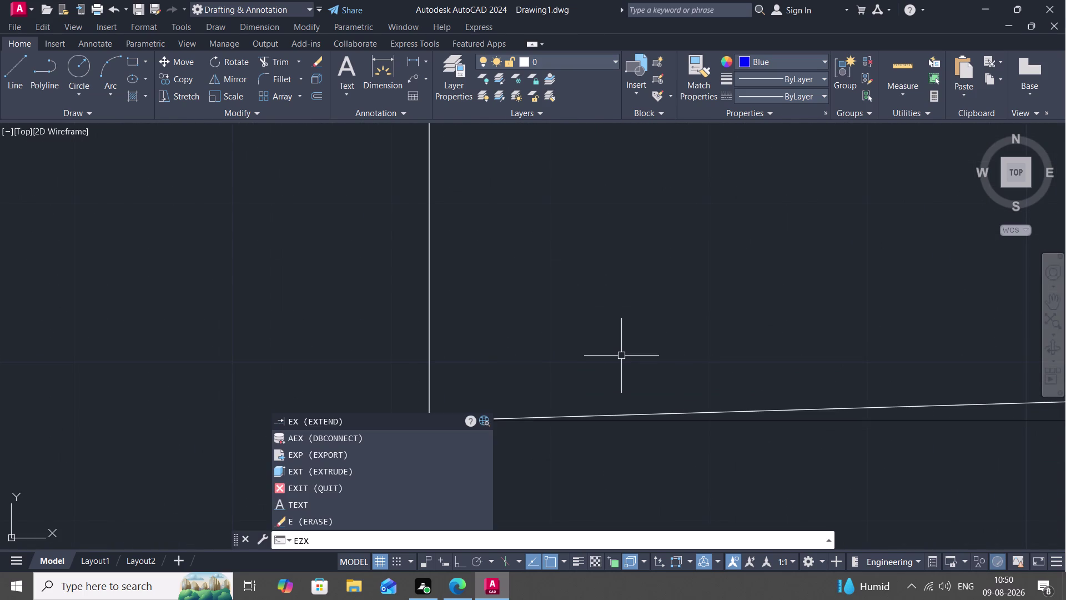
key(BackSpace)
key(space)
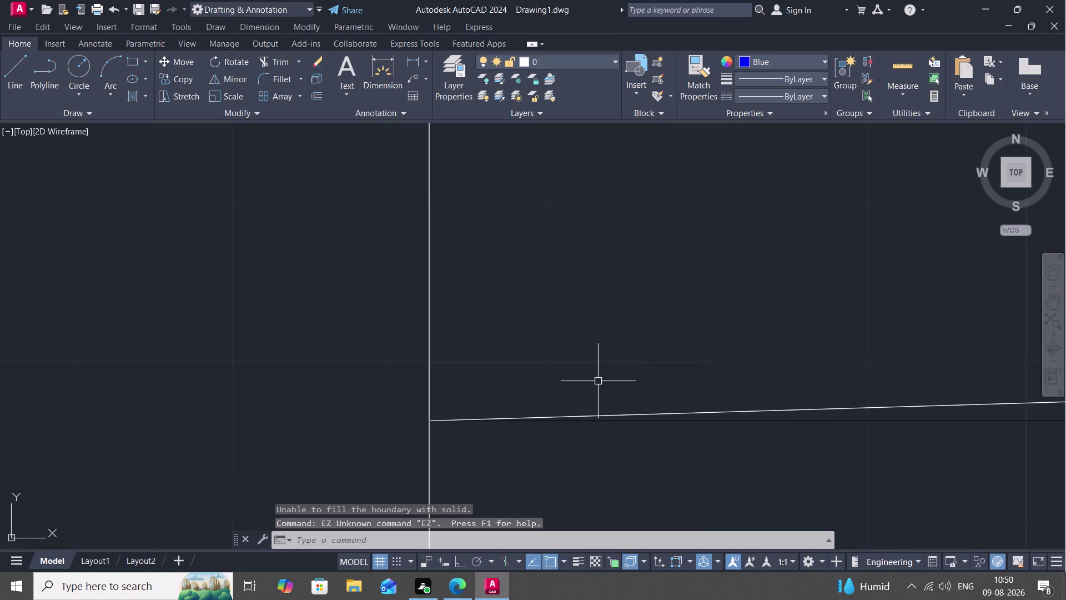
text(EX)
key(space)
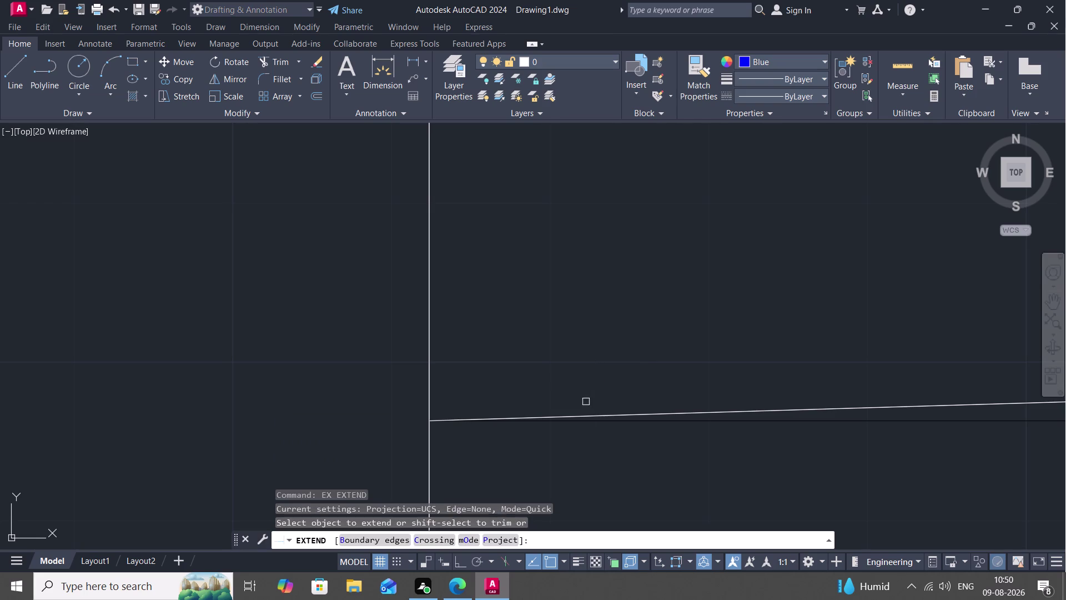
scroll(down, 3)
scroll(up, 3)
scroll(down, 3)
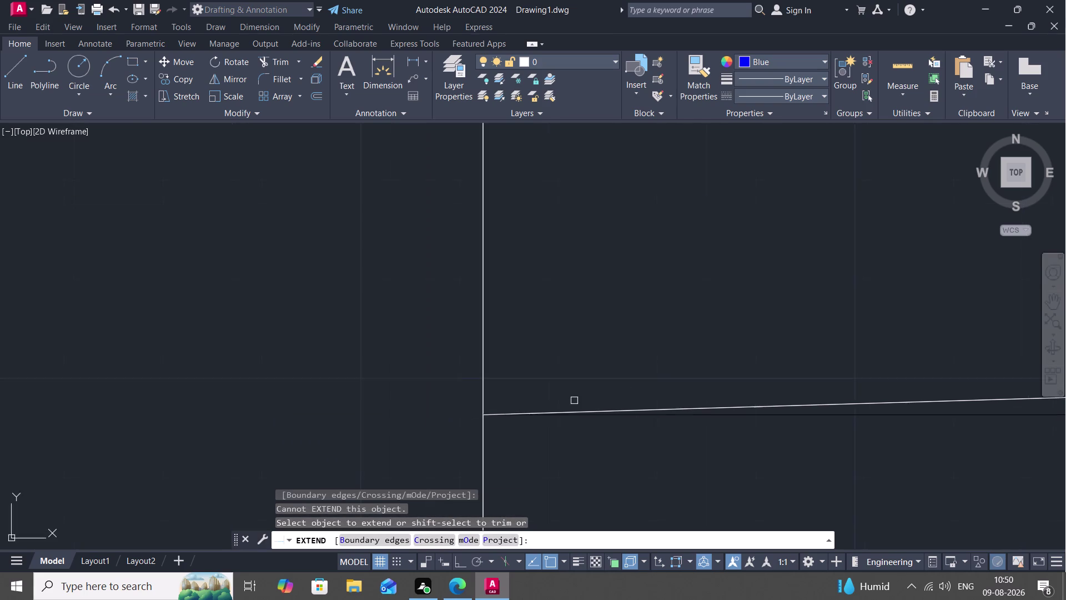
scroll(down, 3)
scroll(down, 3)
click(604, 394)
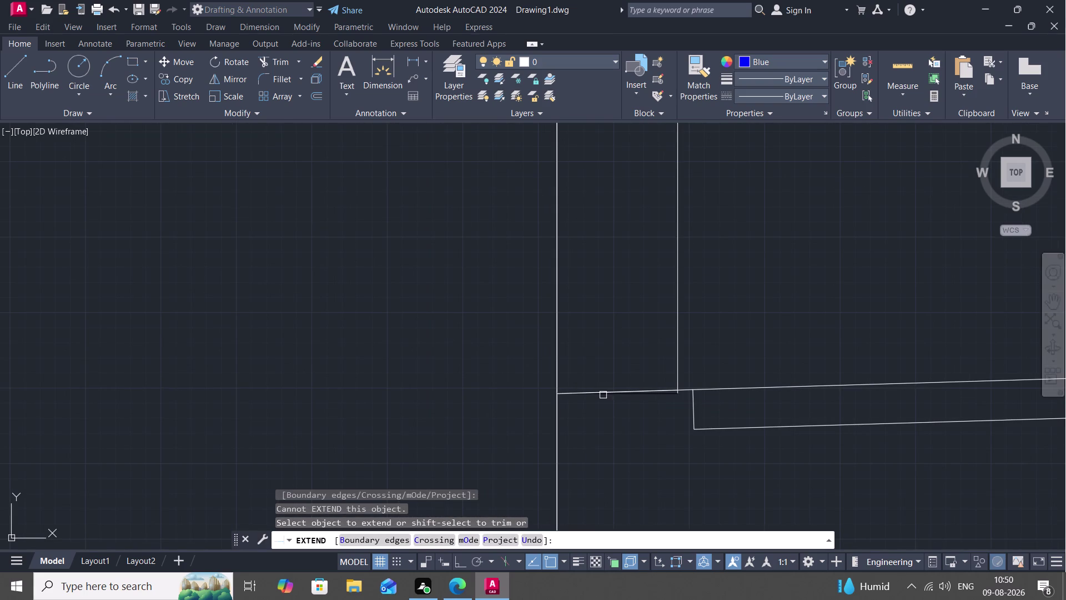
click(589, 395)
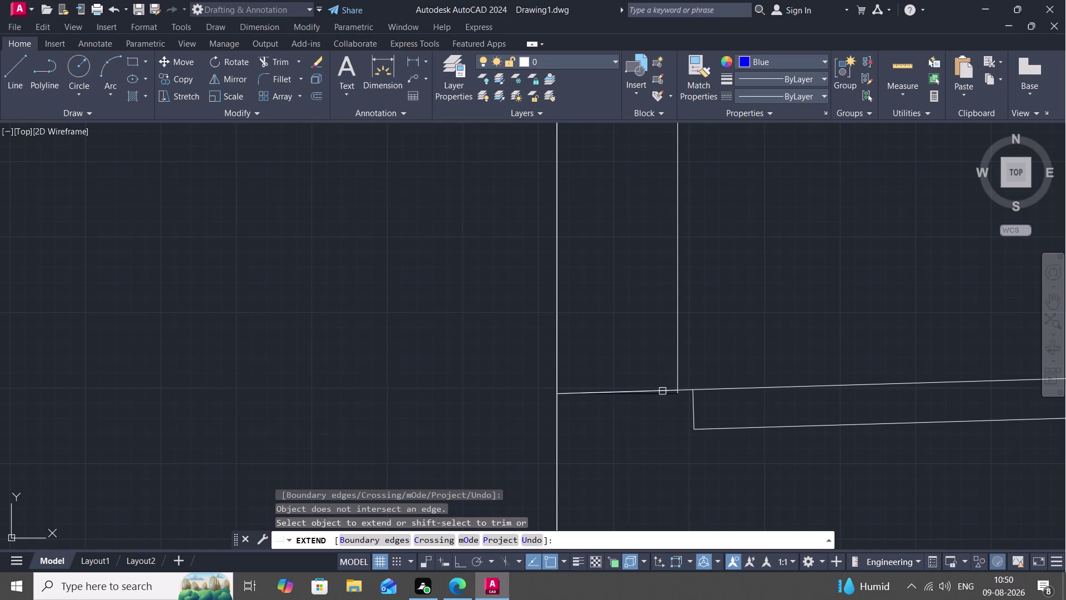
scroll(up, 3)
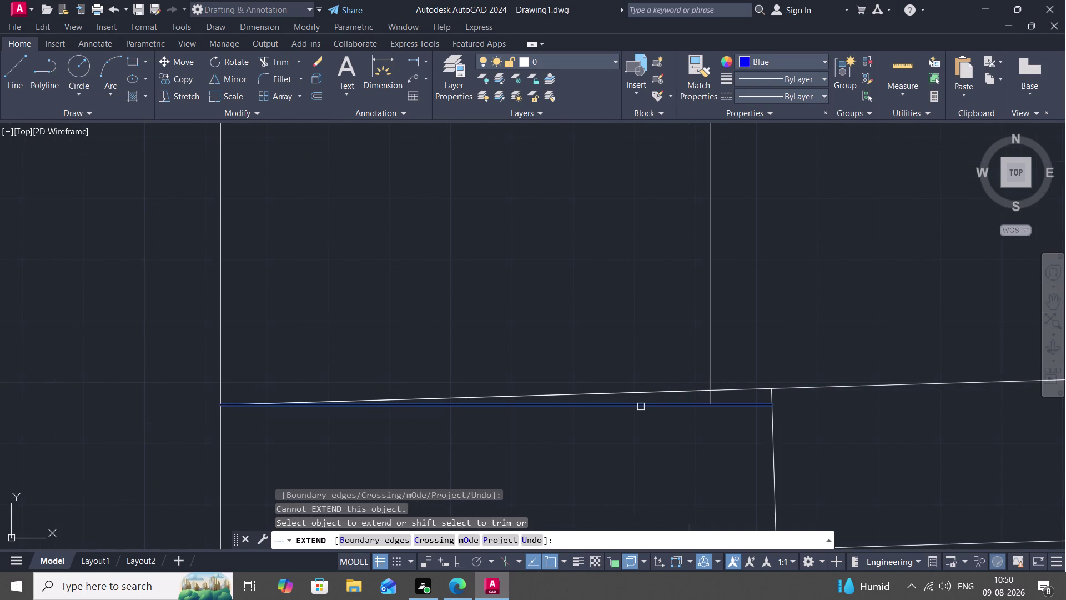
key(Escape)
click(635, 394)
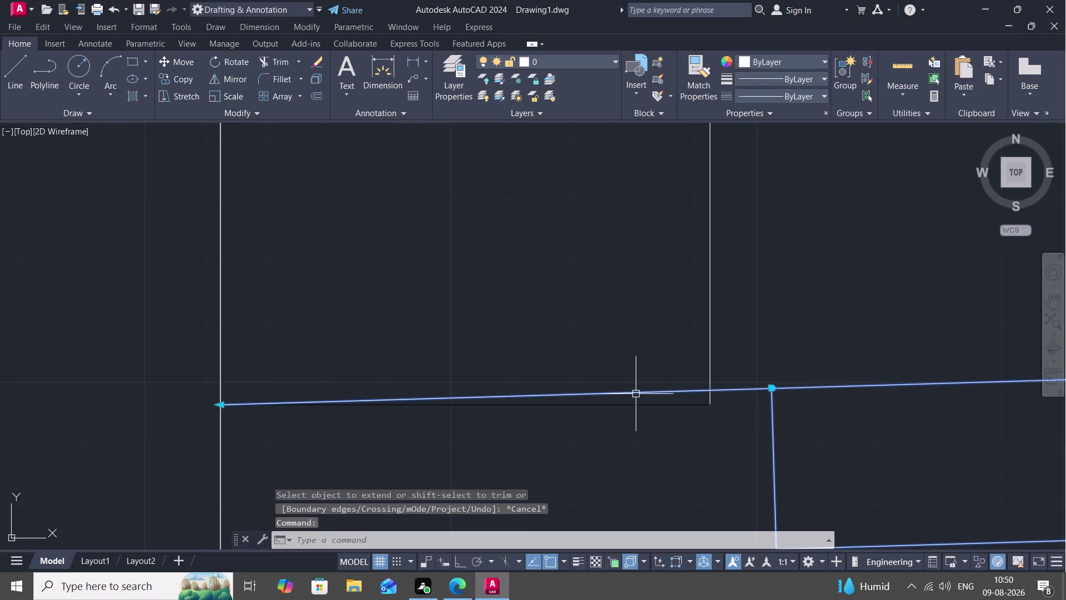
Copy the sloping bottom wall line to a spot slightly below the original.
scroll(down, 3)
key(Escape)
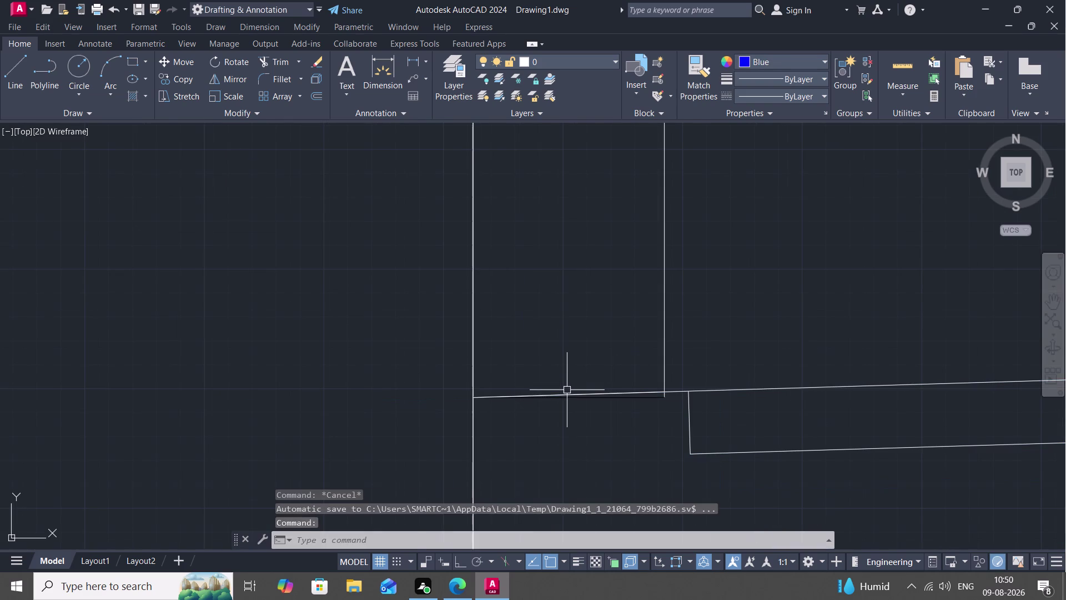
scroll(up, 3)
scroll(down, 3)
scroll(up, 3)
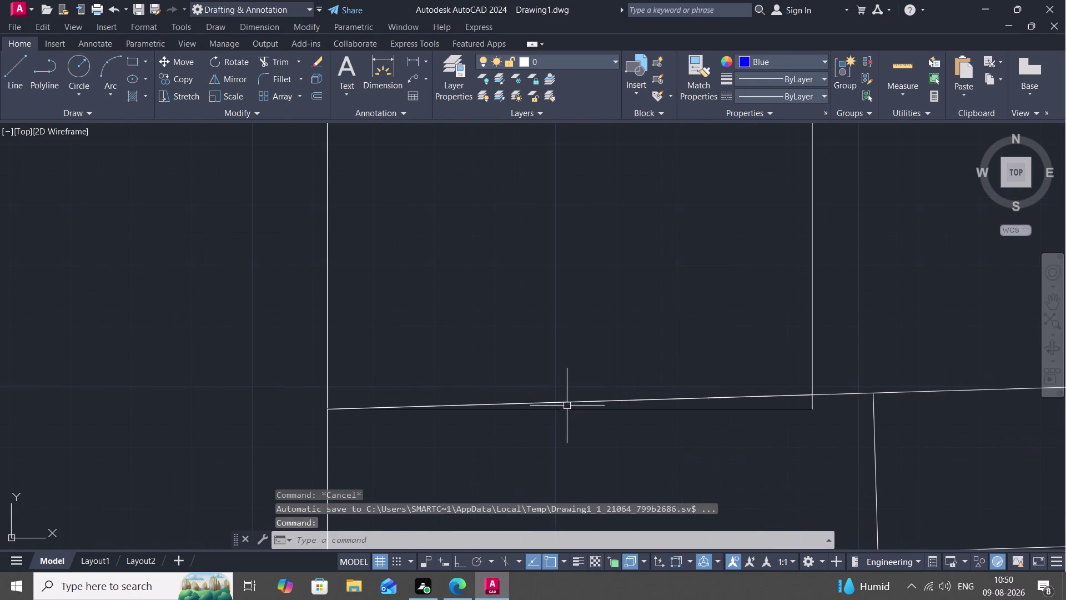
click(568, 401)
key(Escape)
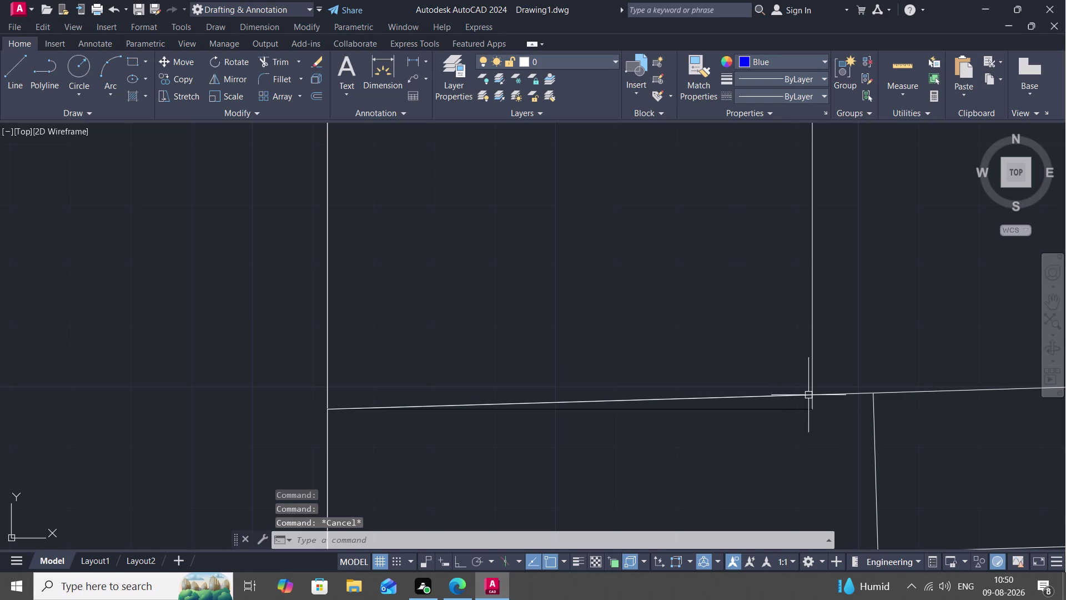
key(c)
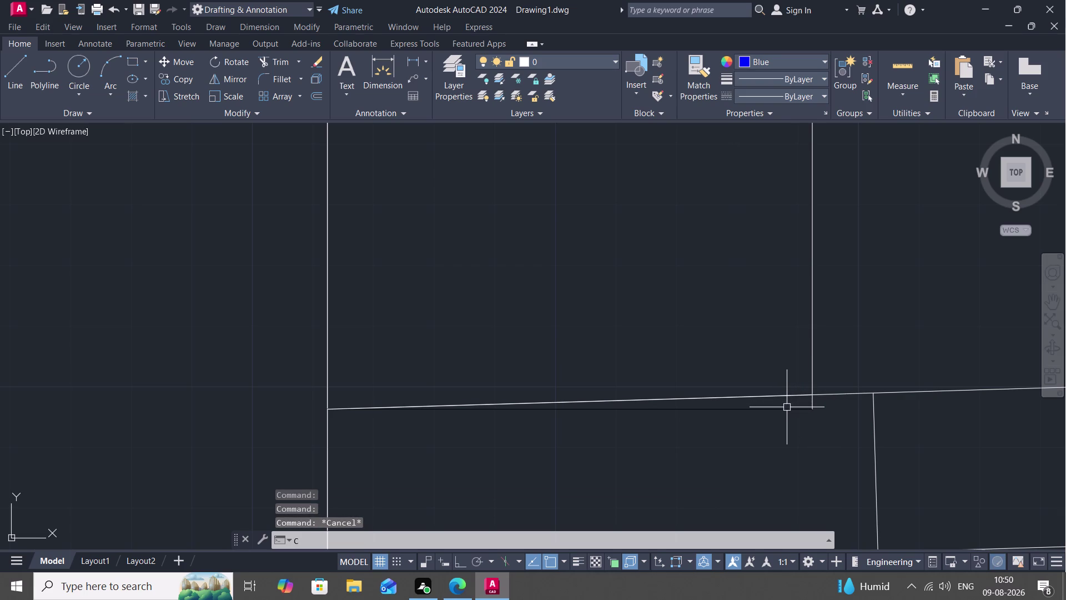
key(o)
key(space)
click(758, 397)
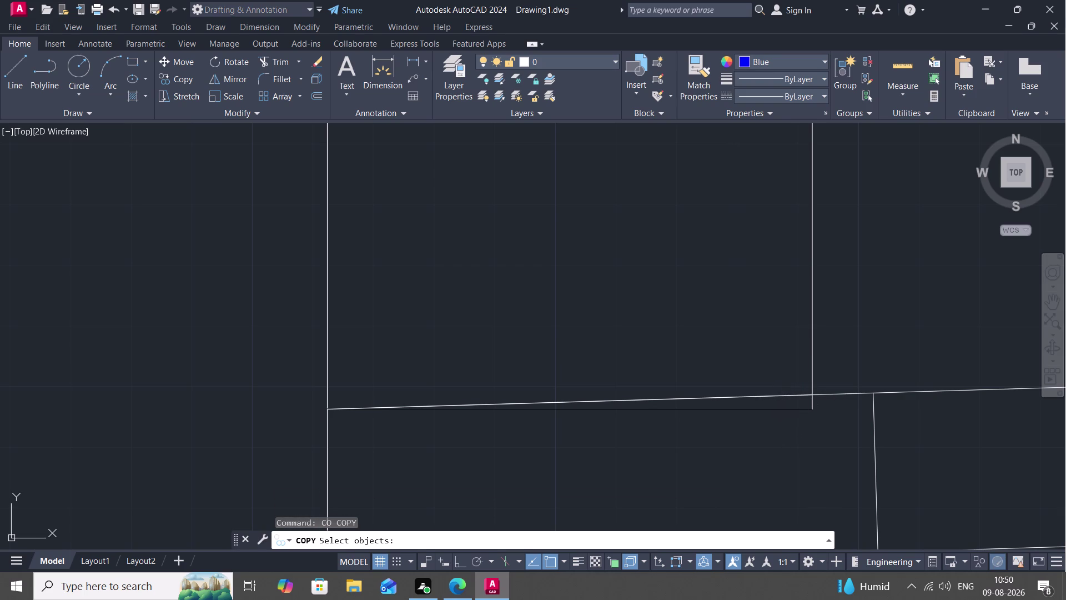
right_click(757, 397)
click(758, 397)
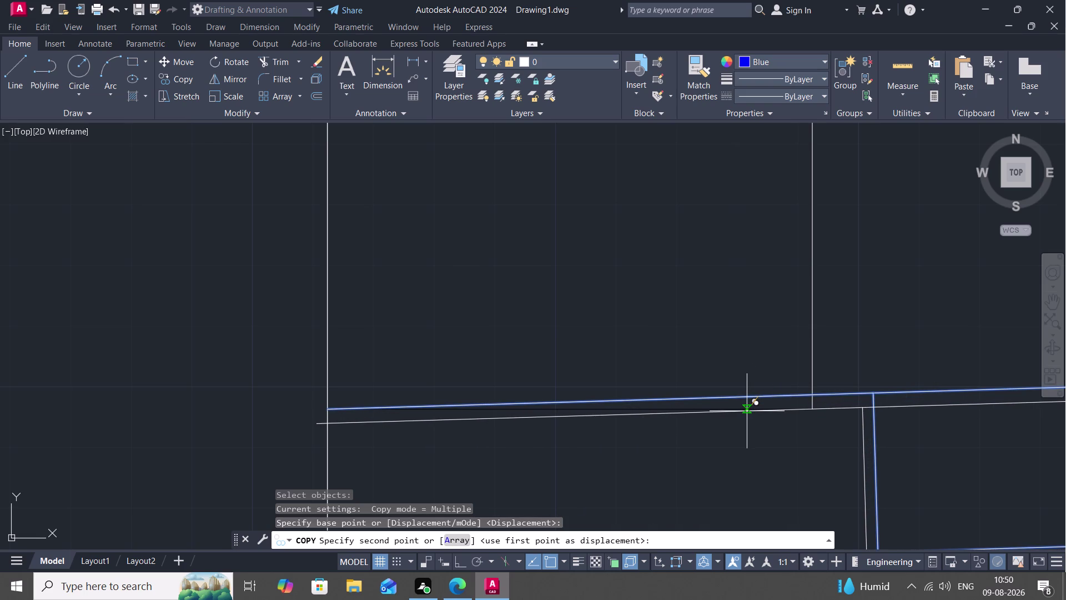
click(760, 408)
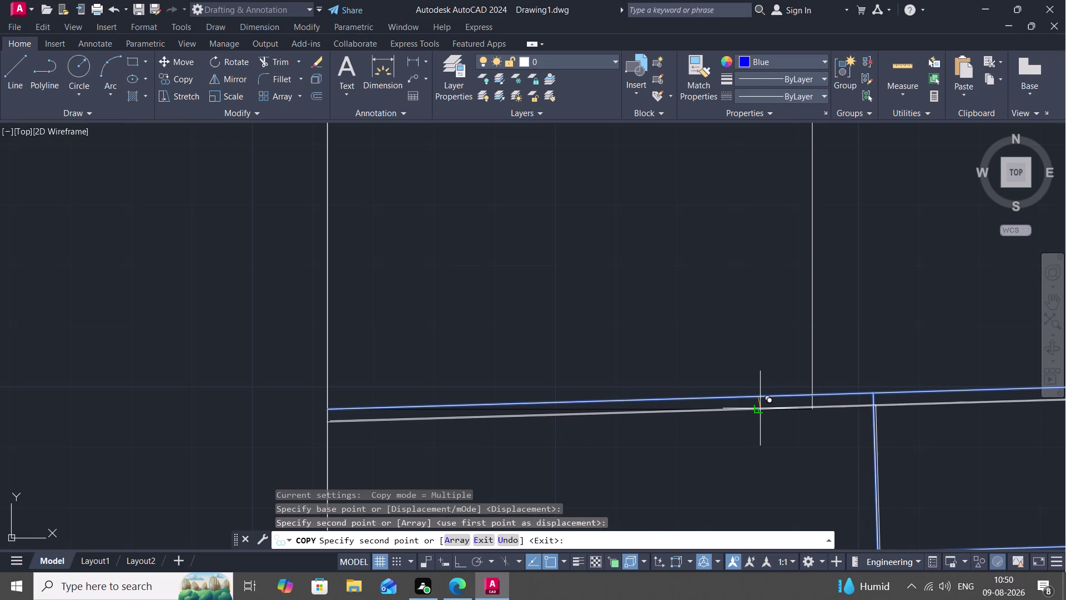
key(Escape)
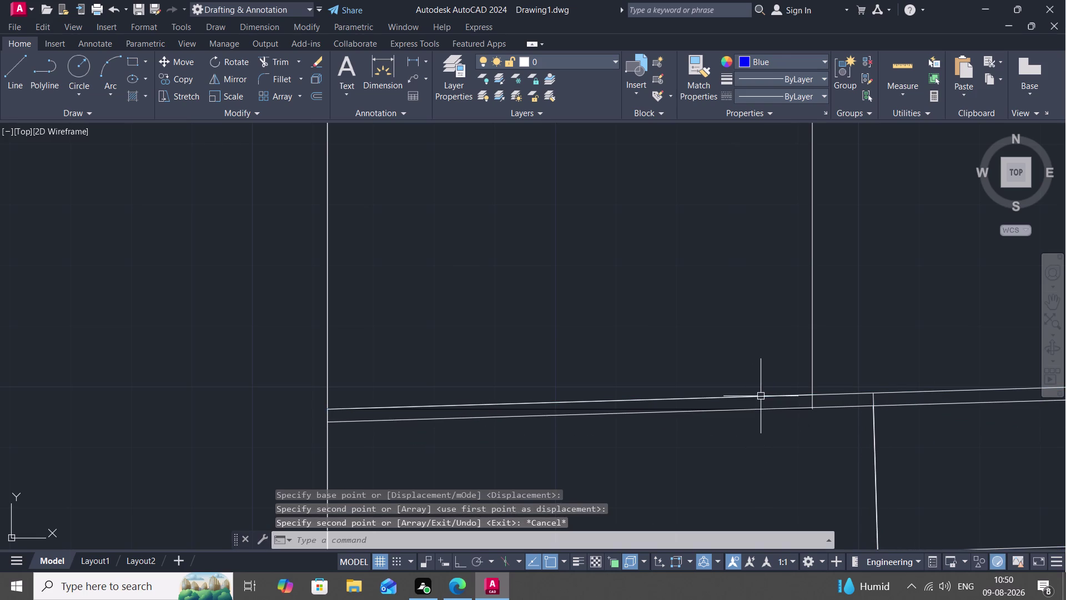
Erase the original sloping line and the leftover upper line piece.
click(761, 395)
key(Delete)
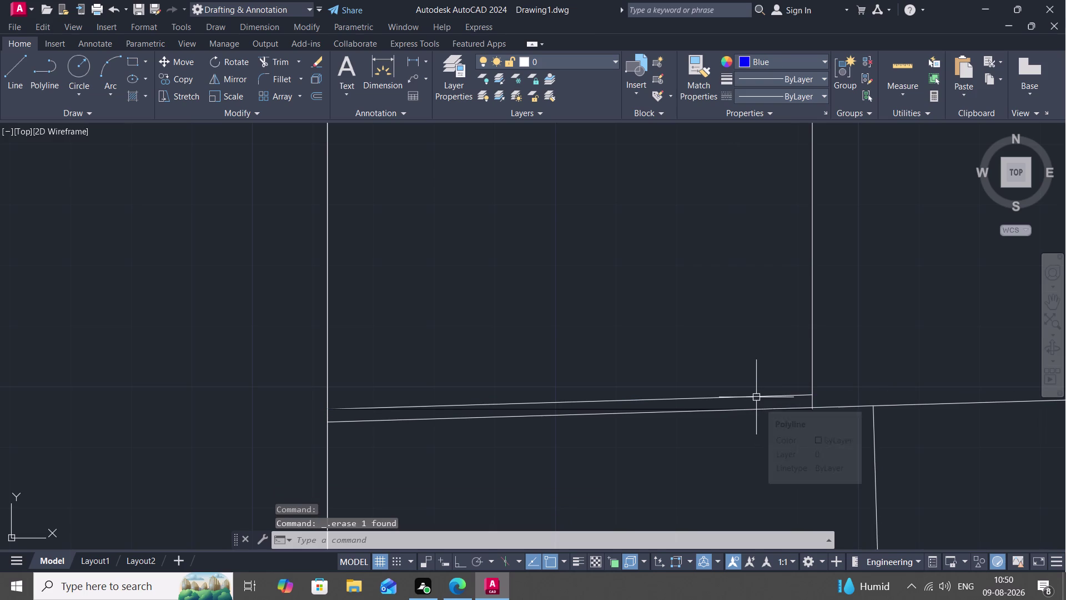
click(755, 395)
key(Delete)
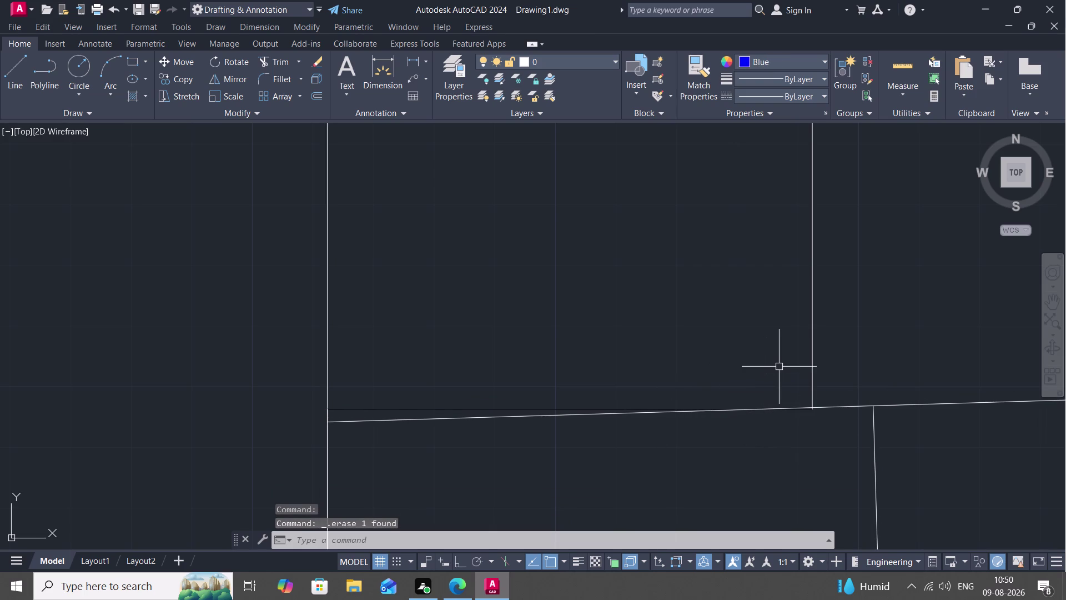
key(l)
key(Escape)
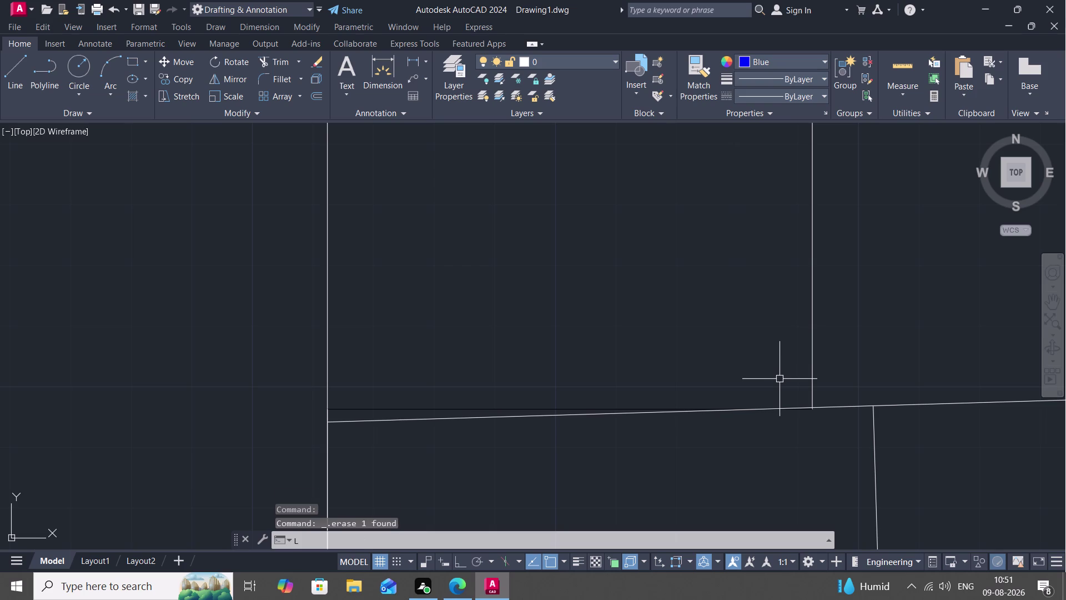
key(j)
key(space)
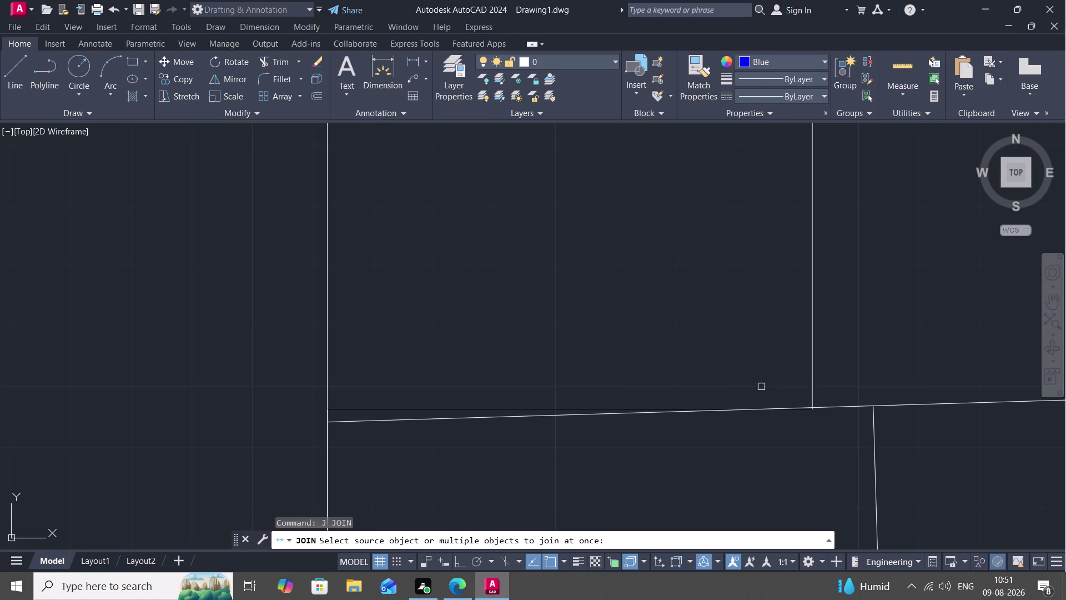
click(617, 407)
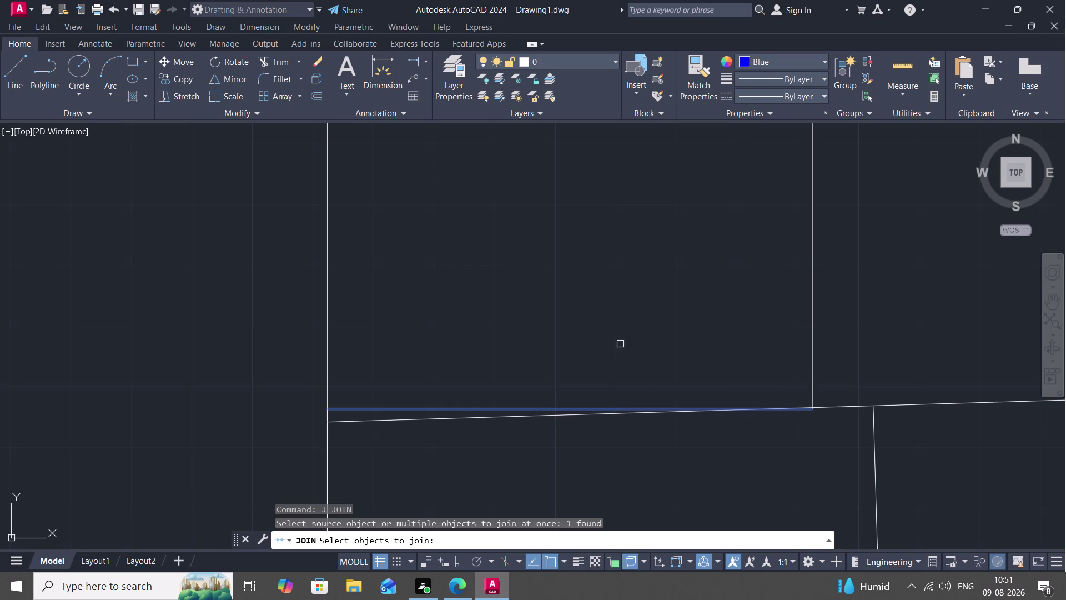
click(326, 301)
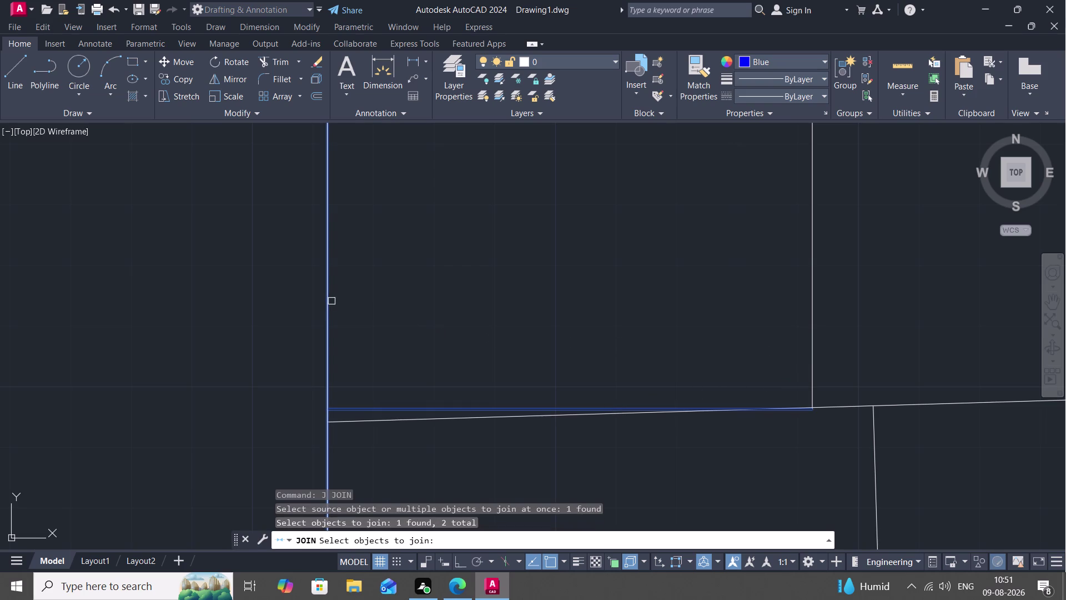
key(Escape)
text(B)
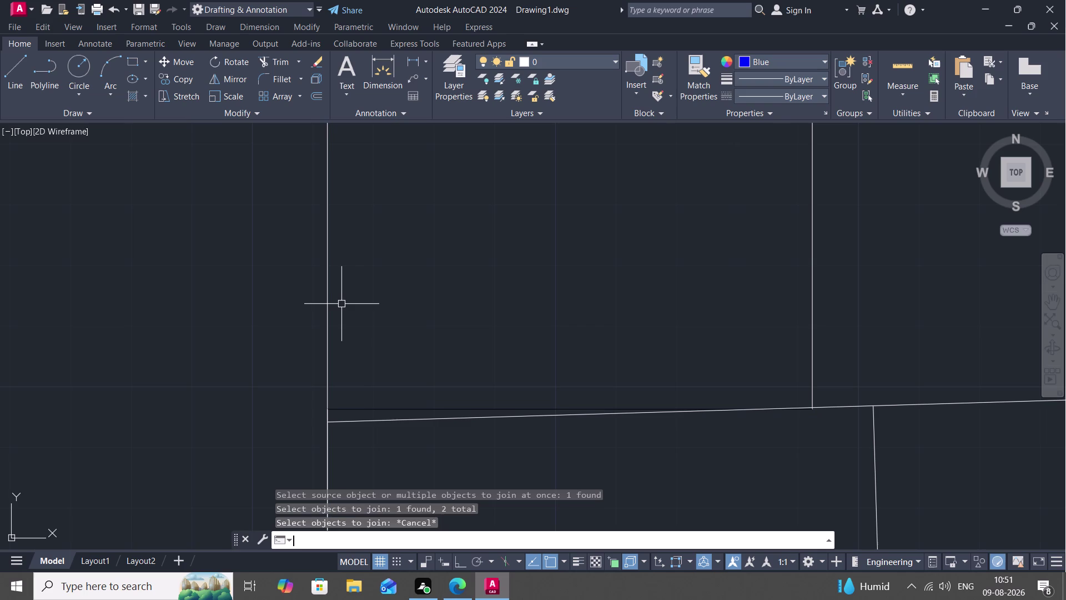
text(R)
key(space)
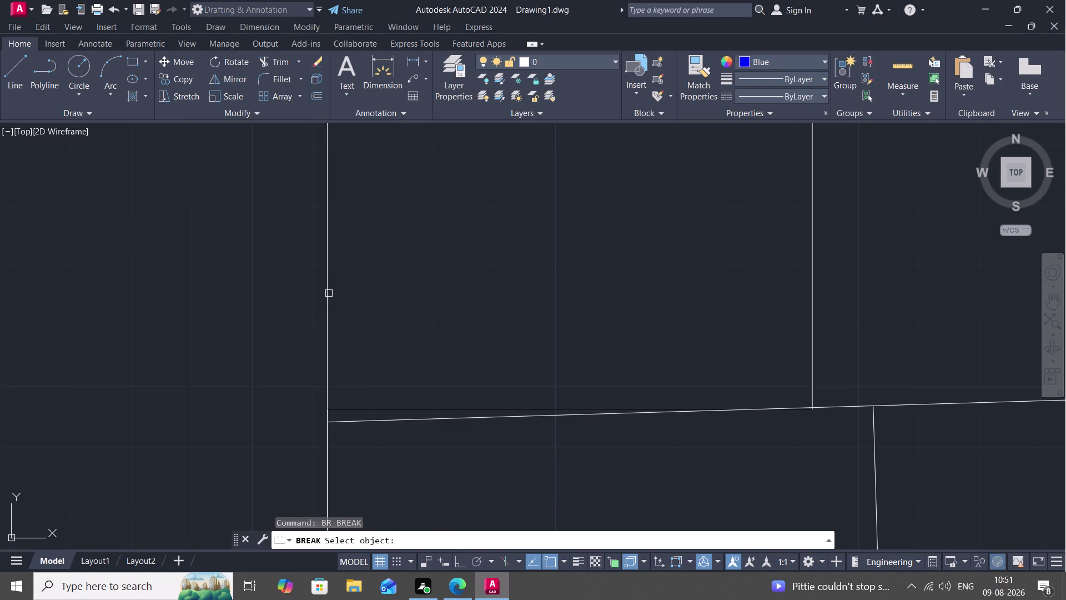
click(328, 293)
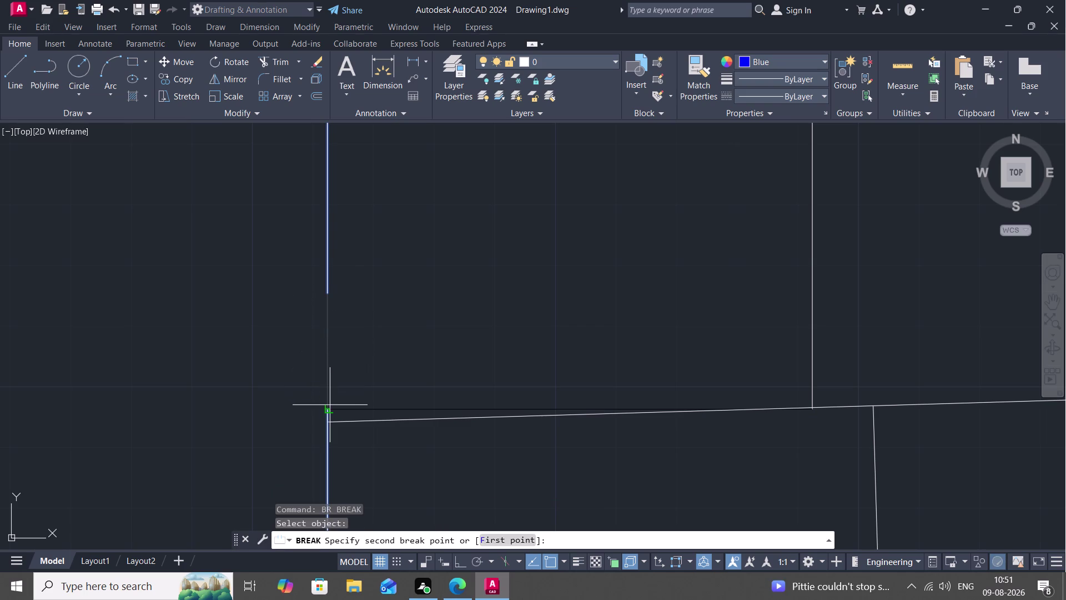
key(Escape)
text(BRE)
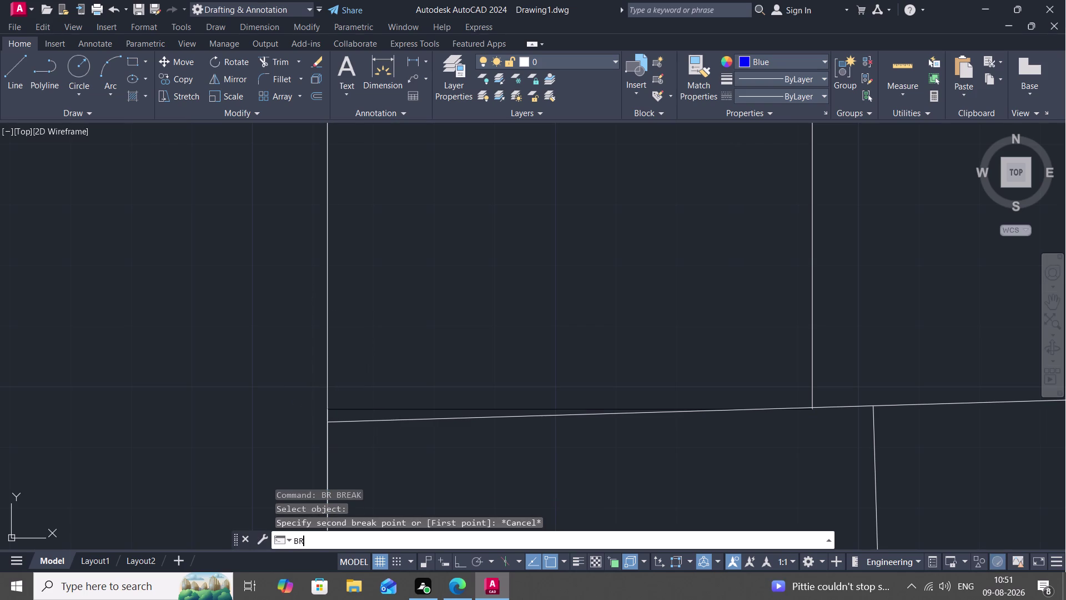
key(a)
Break the left vertical wall line at a point near its bottom end.
key(space)
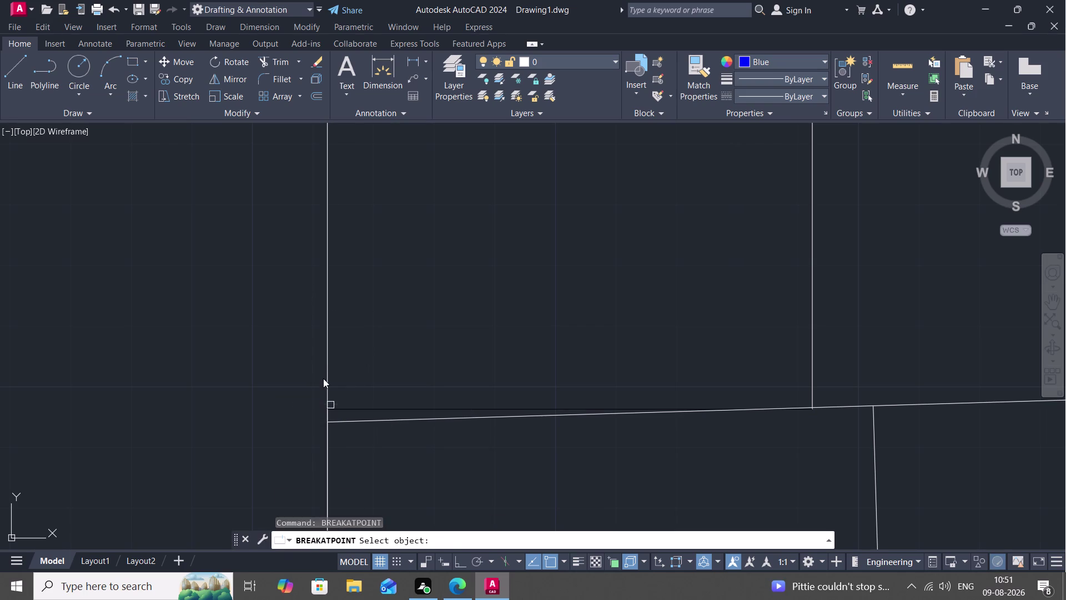
click(327, 376)
click(329, 406)
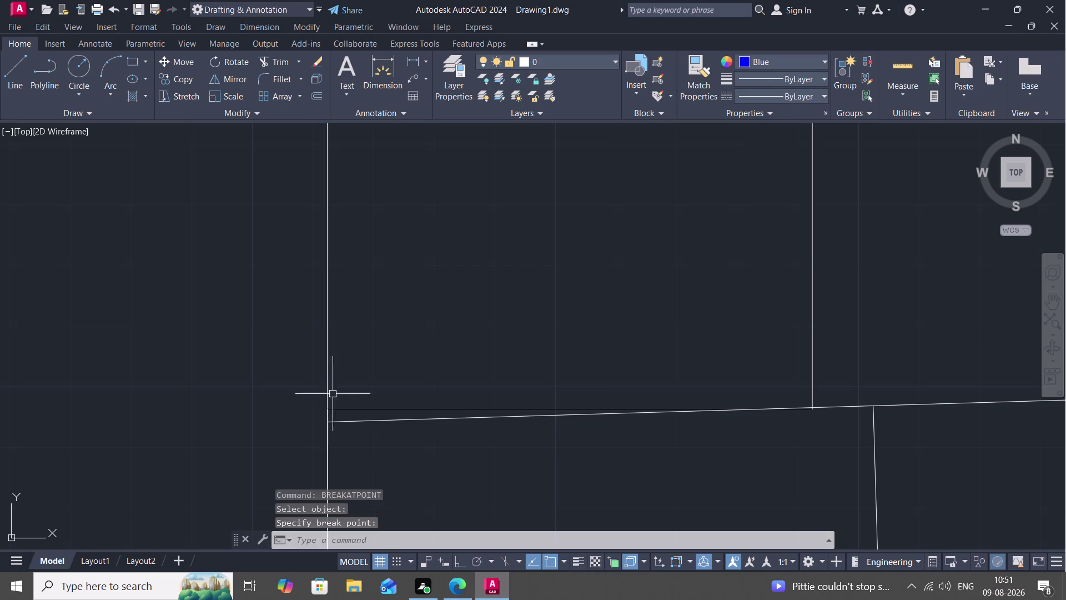
key(space)
click(325, 364)
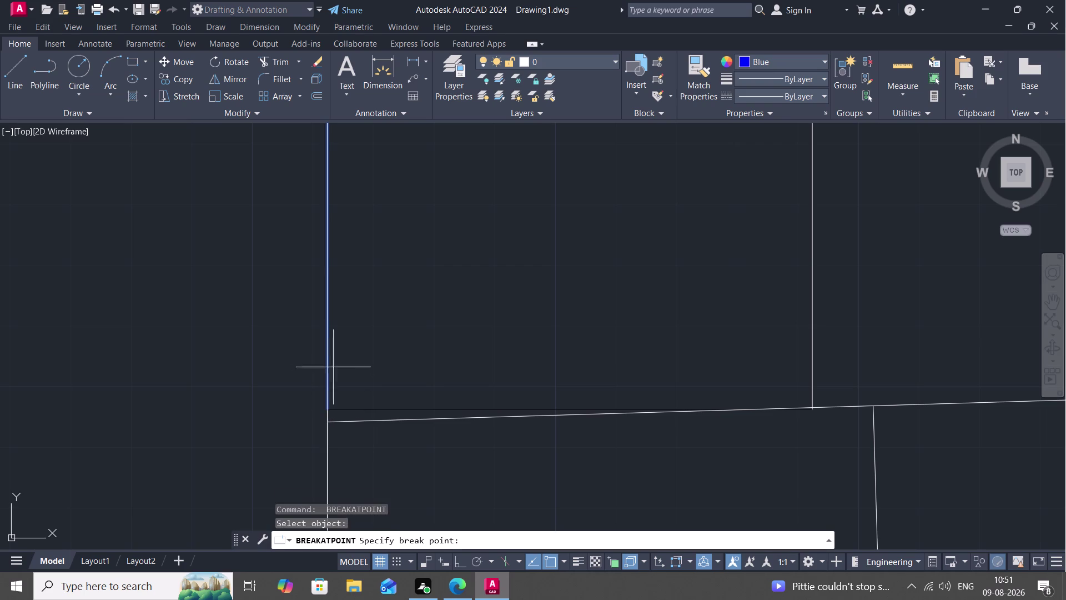
key(Escape)
Break the right vertical wall line where it meets the bottom line.
key(space)
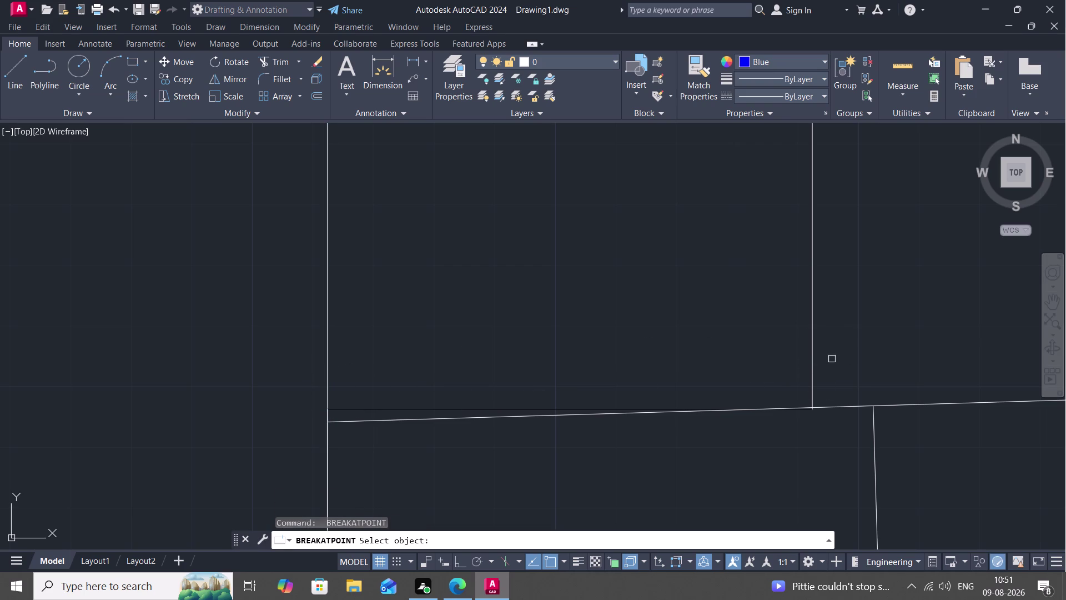
click(811, 365)
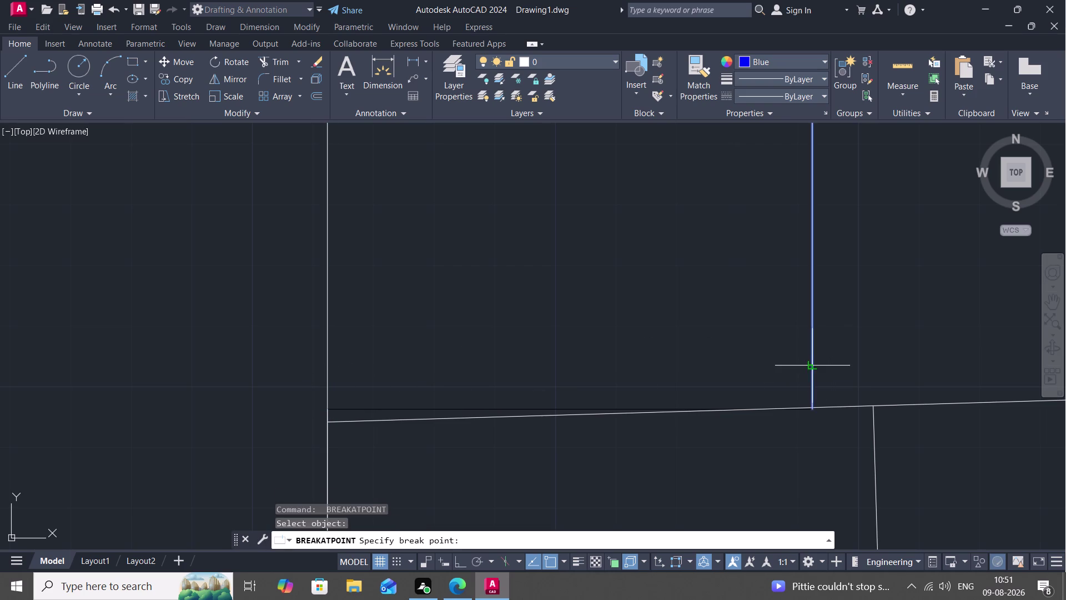
scroll(down, 3)
scroll(up, 3)
scroll(down, 3)
scroll(up, 3)
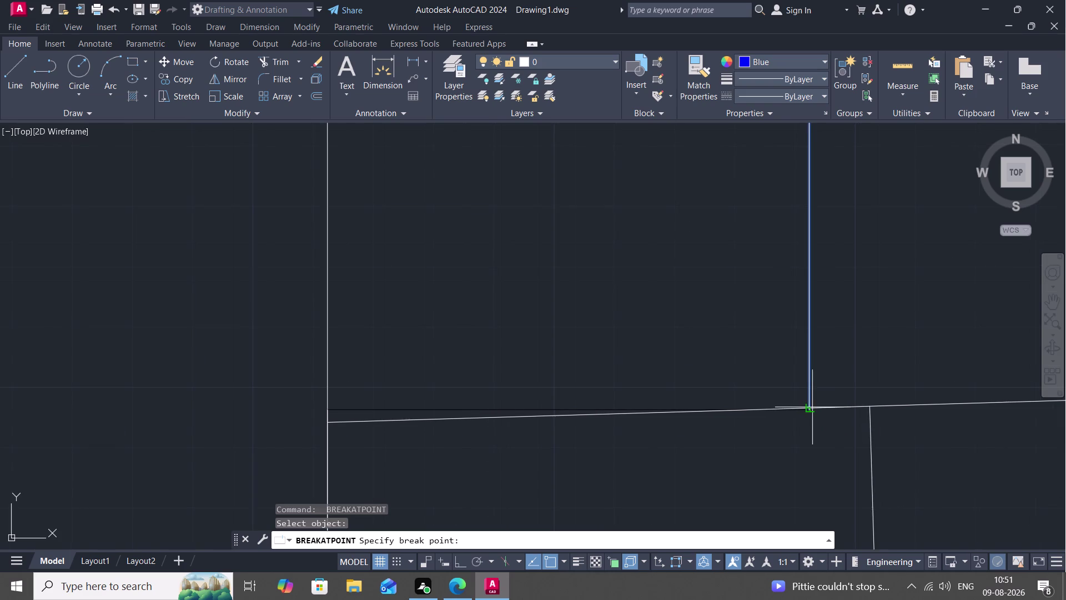
click(810, 412)
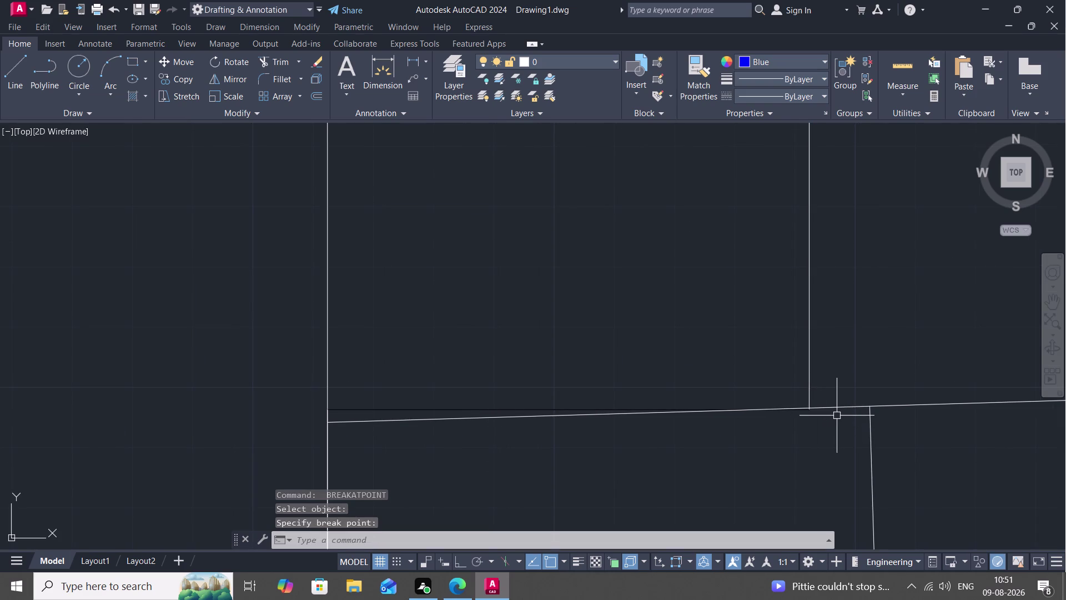
key(Escape)
key(m)
key(space)
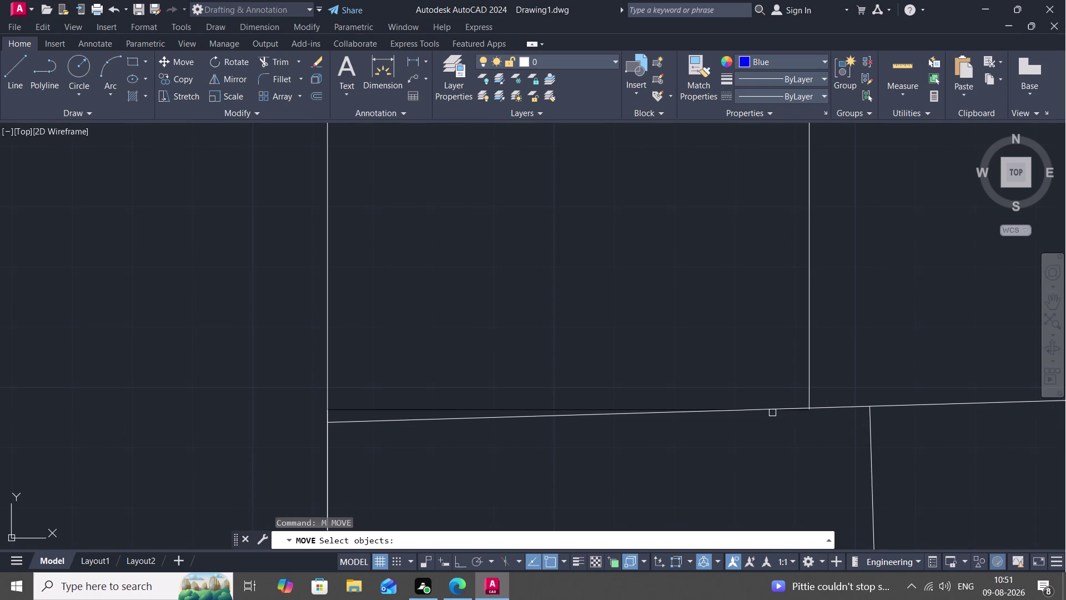
Move the short wall line piece to the end of the large arc.
click(774, 408)
right_click(774, 408)
click(774, 408)
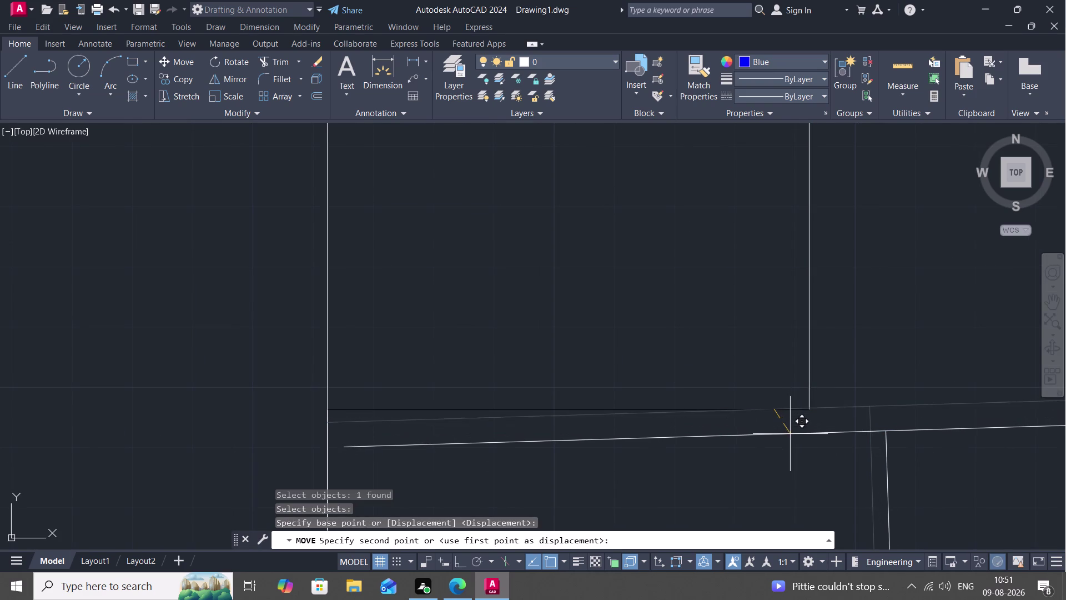
click(789, 433)
scroll(down, 3)
scroll(up, 3)
scroll(down, 3)
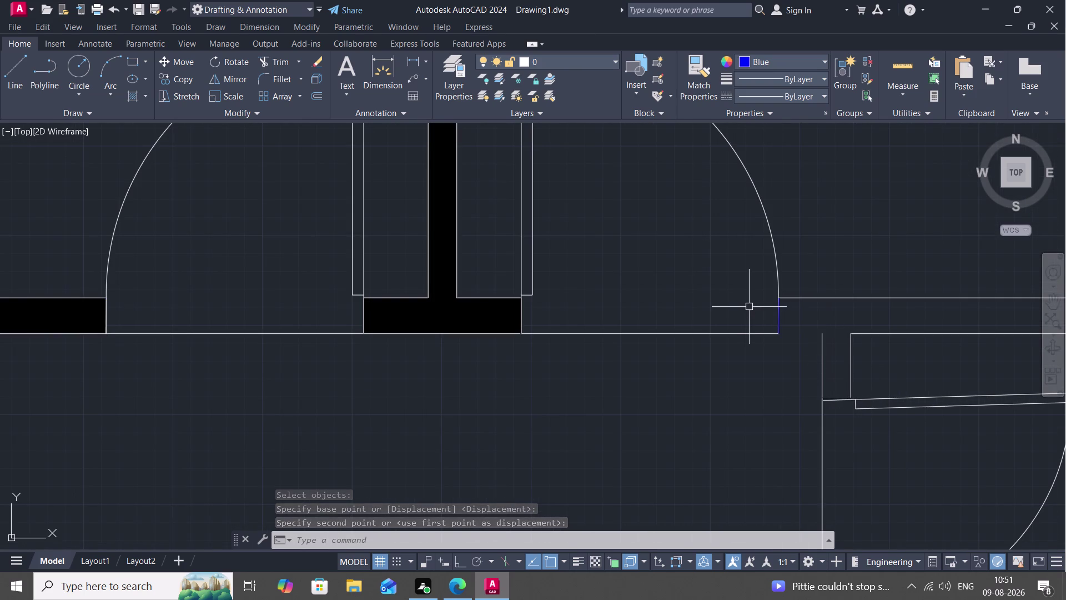
Cancel the stray E entry and start the LINE command.
key(e)
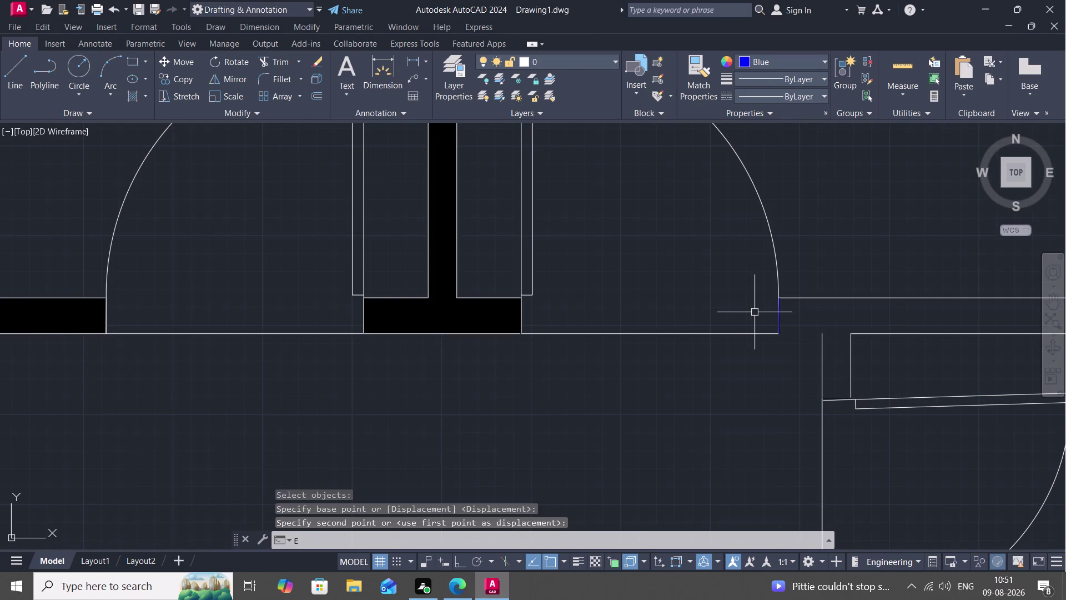
key(Escape)
key(l)
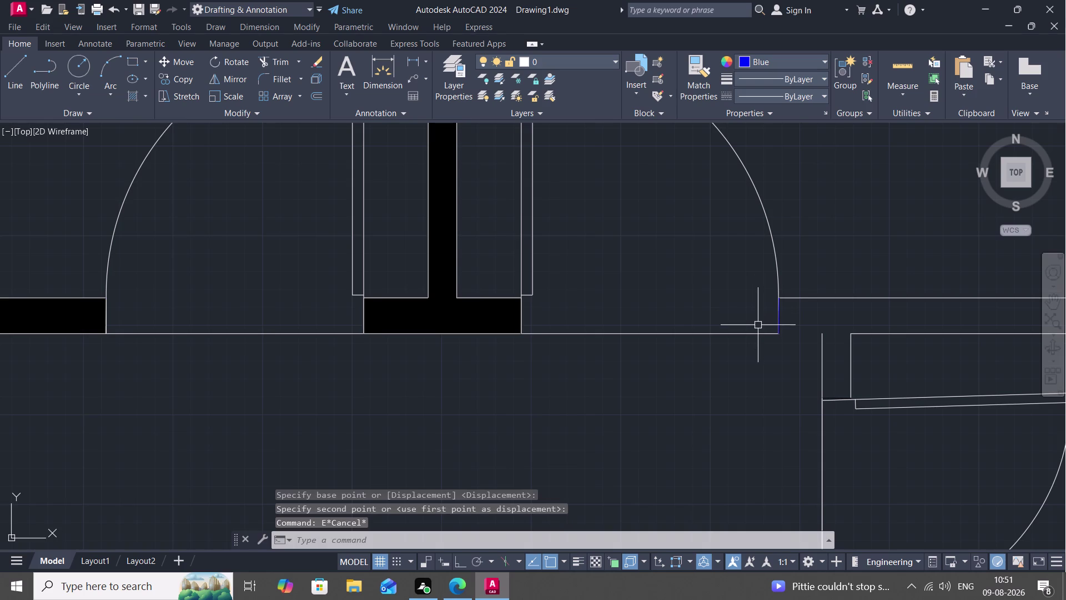
key(space)
Start a line at the wall corner, dismiss the help window, and cancel the line.
click(775, 330)
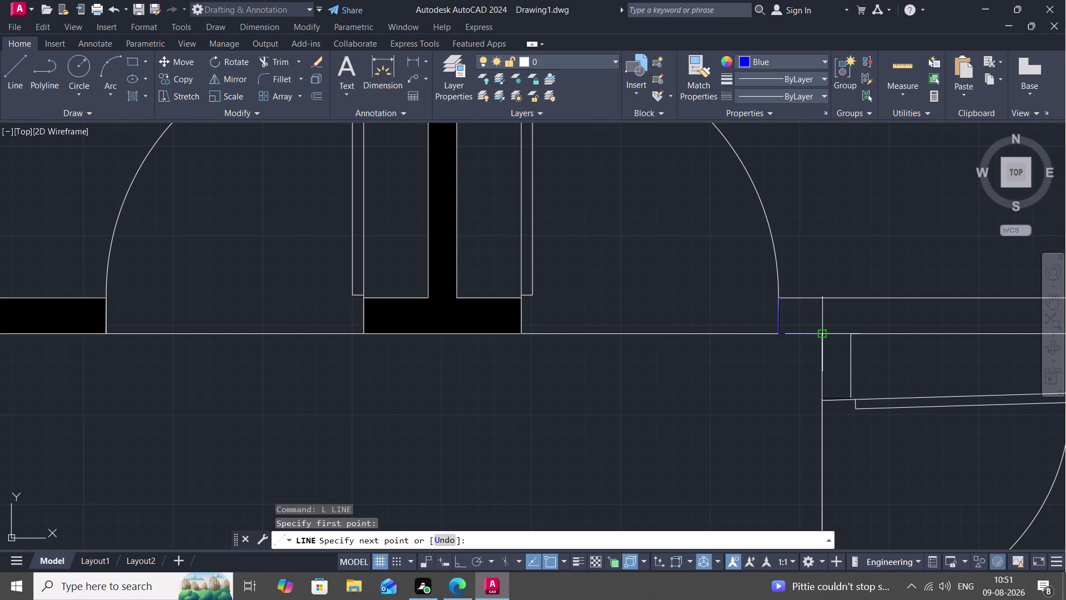
click(822, 335)
key(F1)
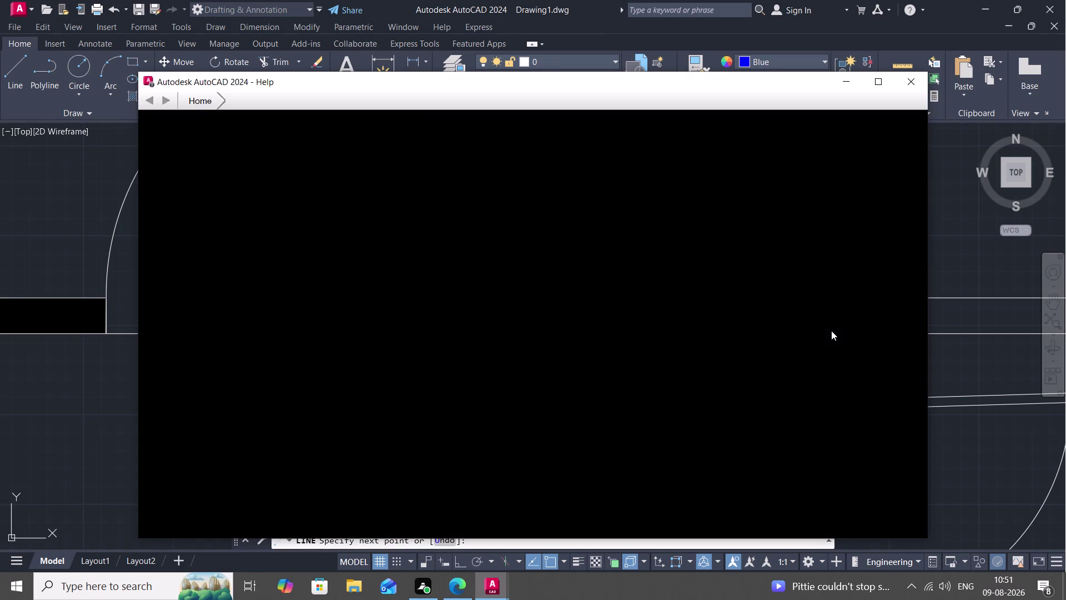
click(907, 75)
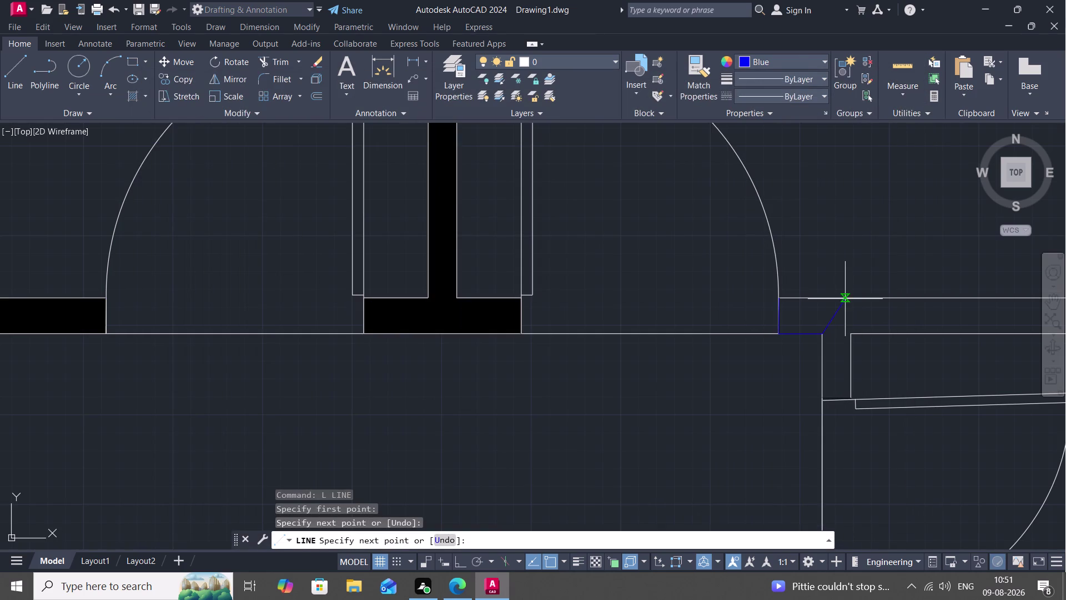
key(Escape)
scroll(down, 3)
middle_drag(825, 320, 559, 296)
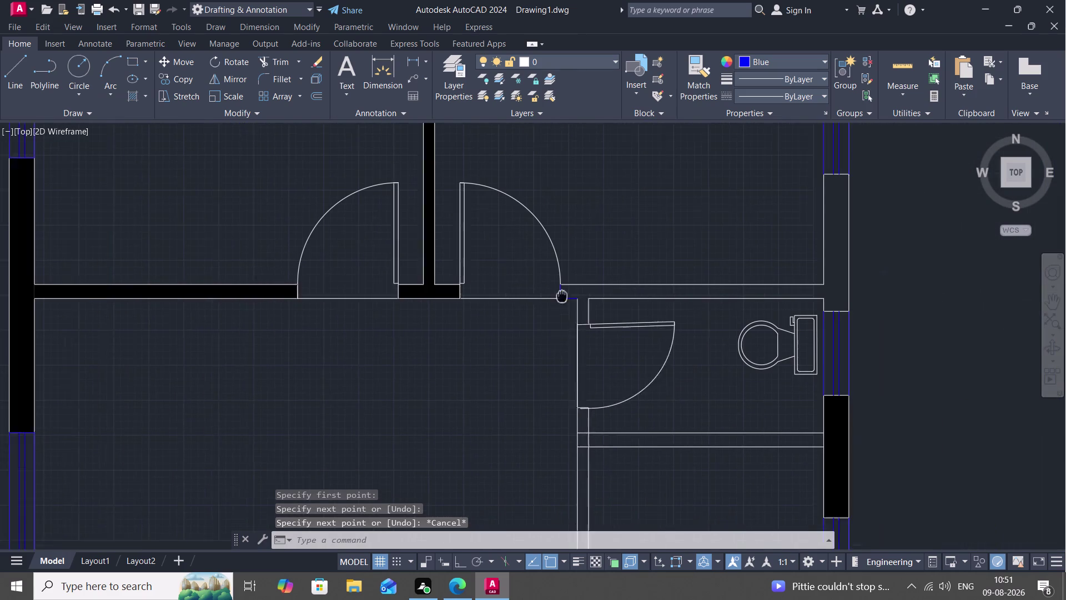
Abandon another new line and start the JOIN command.
key(l)
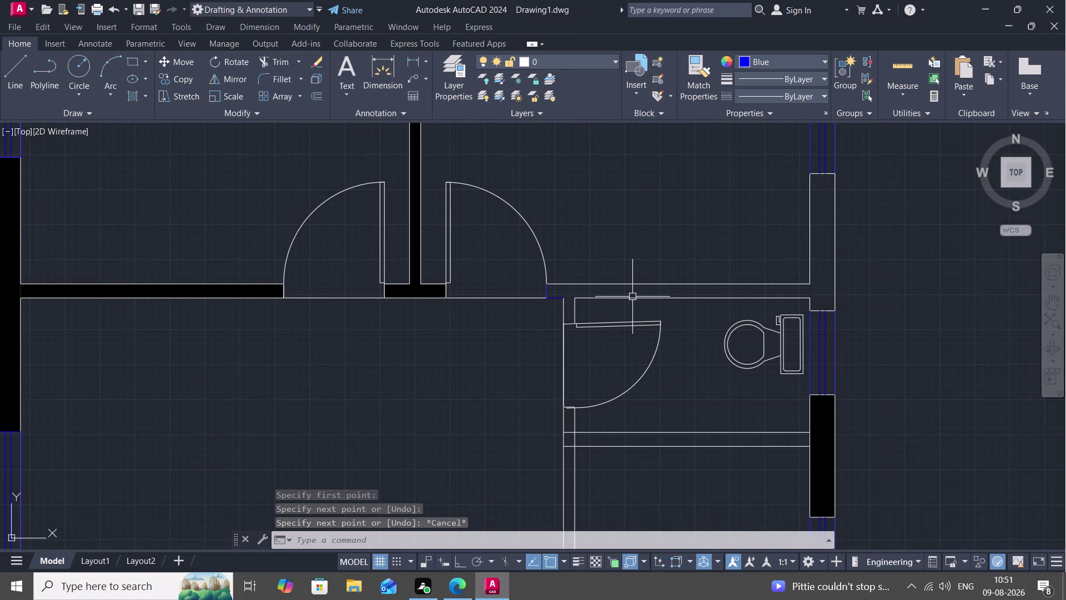
key(Escape)
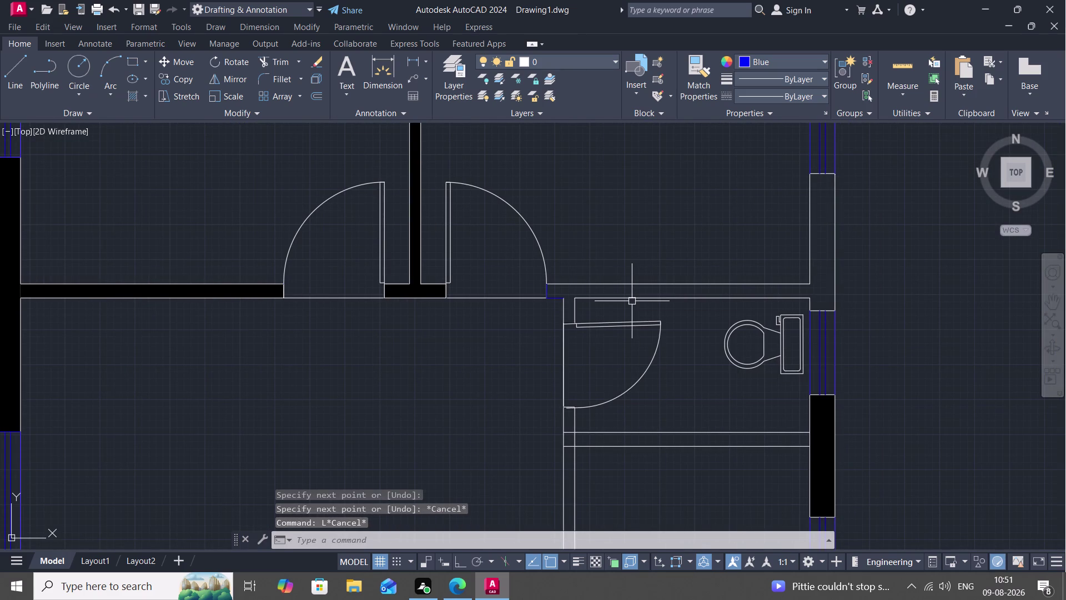
key(j)
key(space)
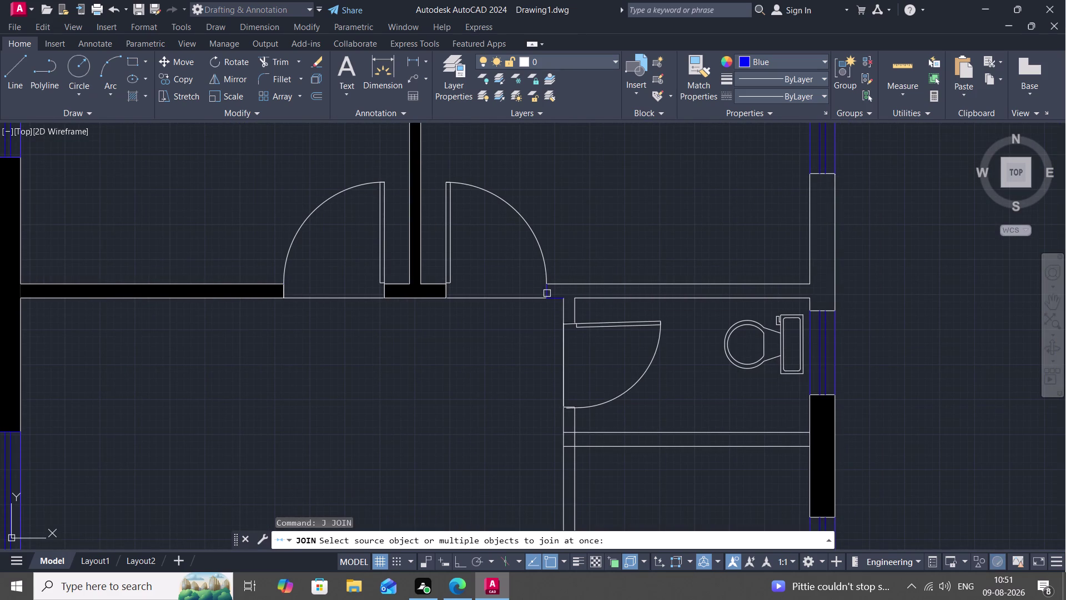
Pick the first three toilet-block wall segments to join, dropping two window selections.
click(547, 293)
click(558, 297)
click(565, 308)
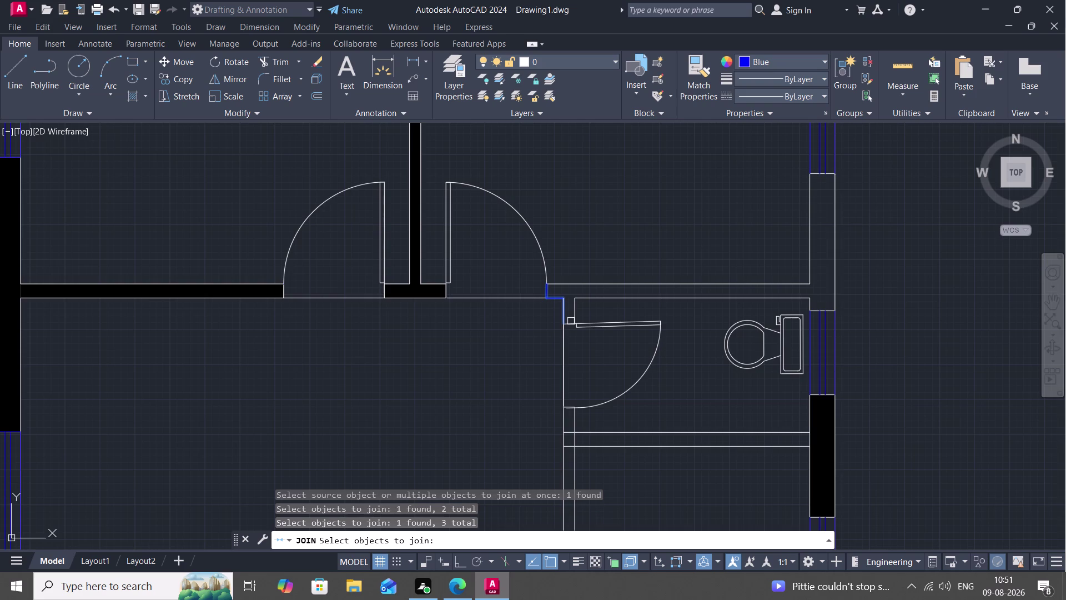
scroll(up, 3)
click(573, 324)
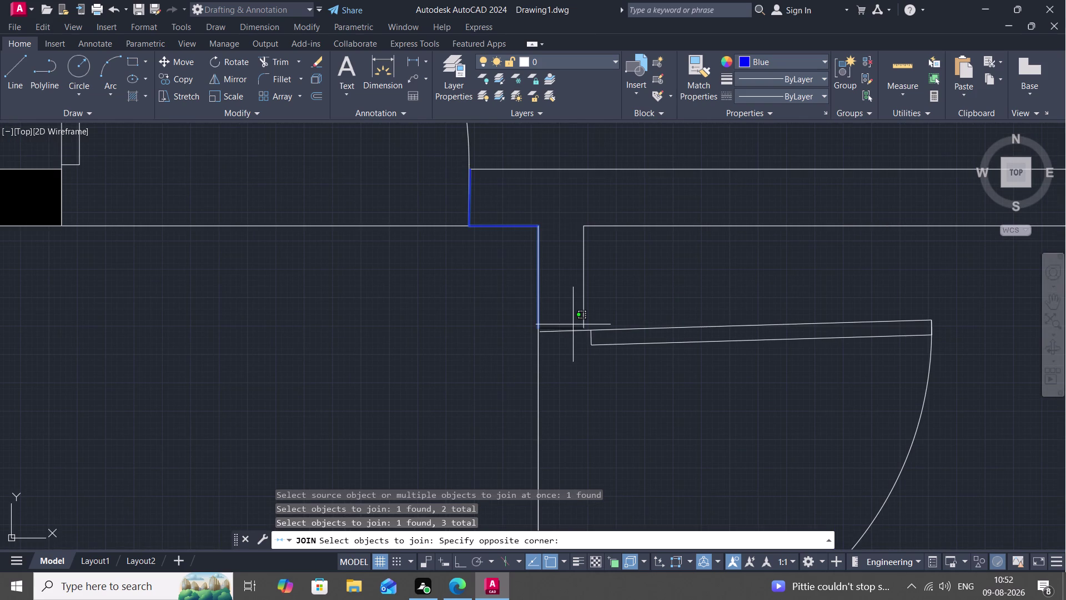
scroll(up, 3)
scroll(down, 3)
scroll(up, 3)
key(Escape)
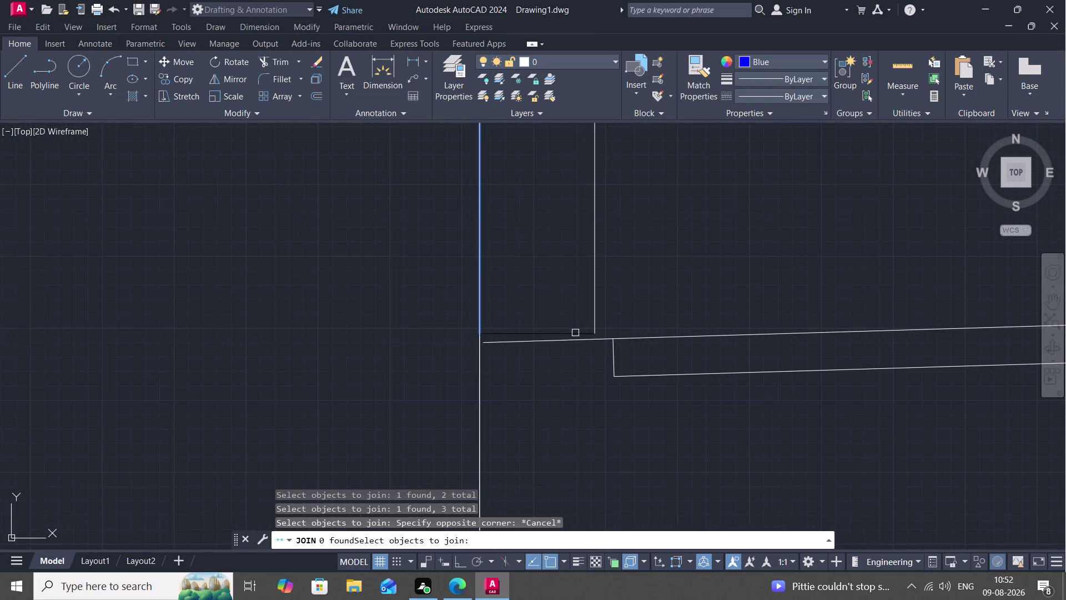
click(564, 329)
key(Escape)
Add the remaining segments and merge all eleven into one wall polyline.
click(571, 333)
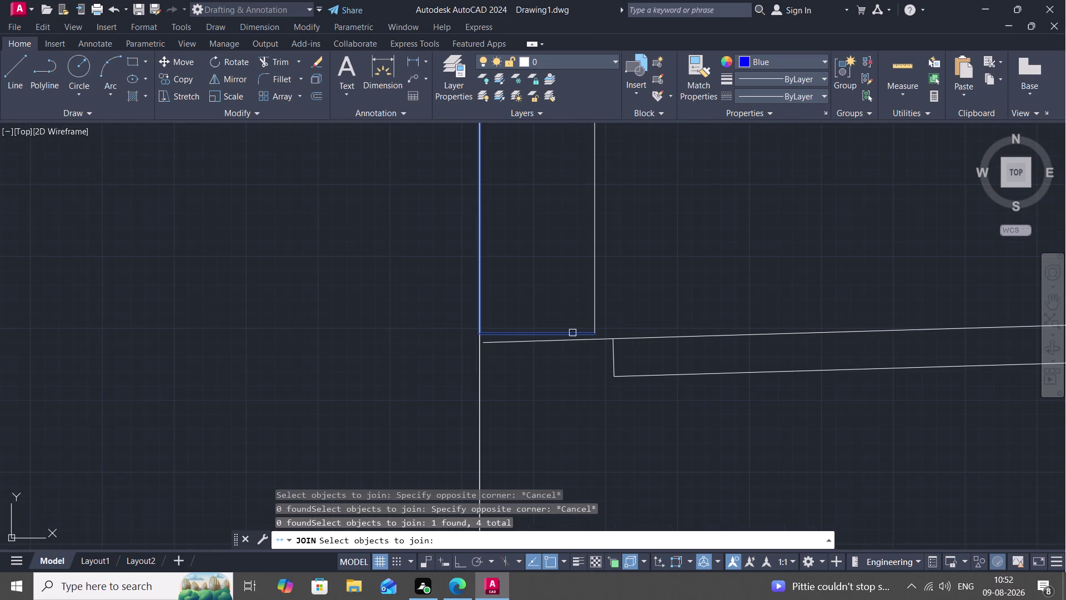
click(596, 293)
scroll(down, 3)
scroll(up, 3)
scroll(down, 3)
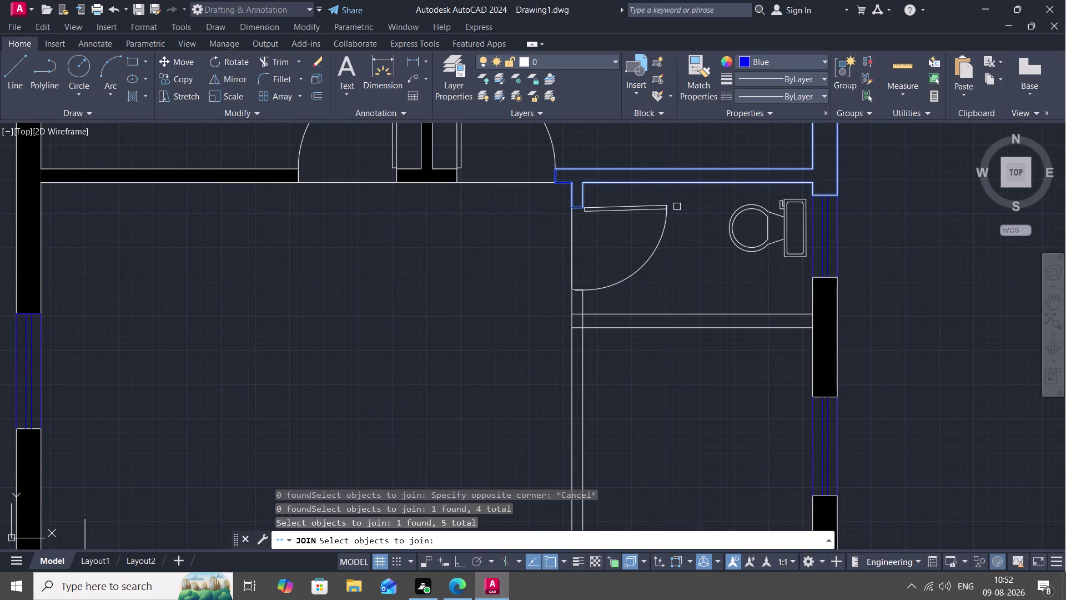
key(Return)
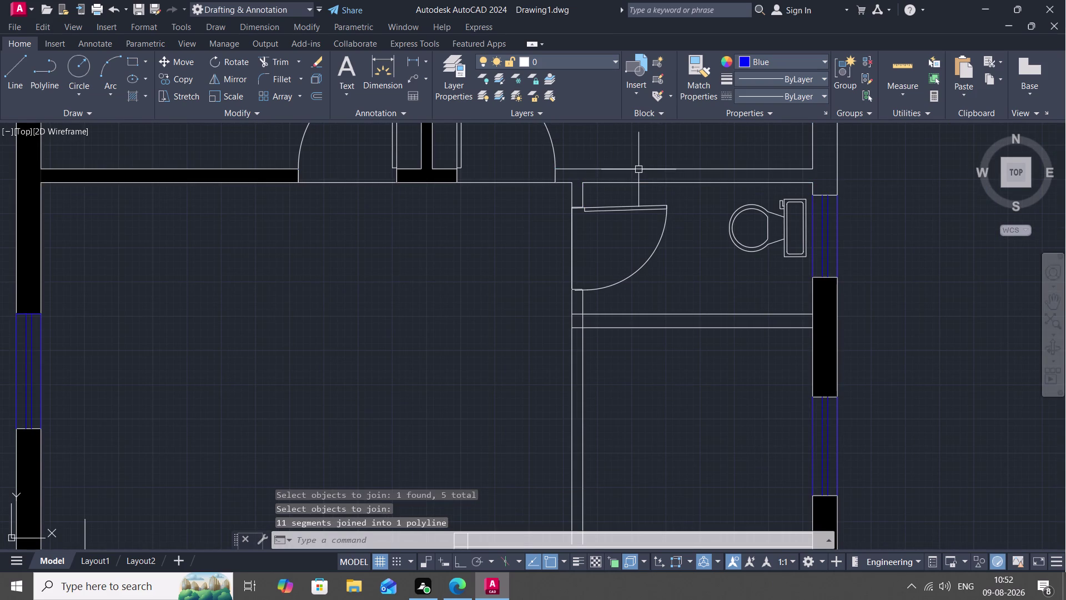
click(640, 169)
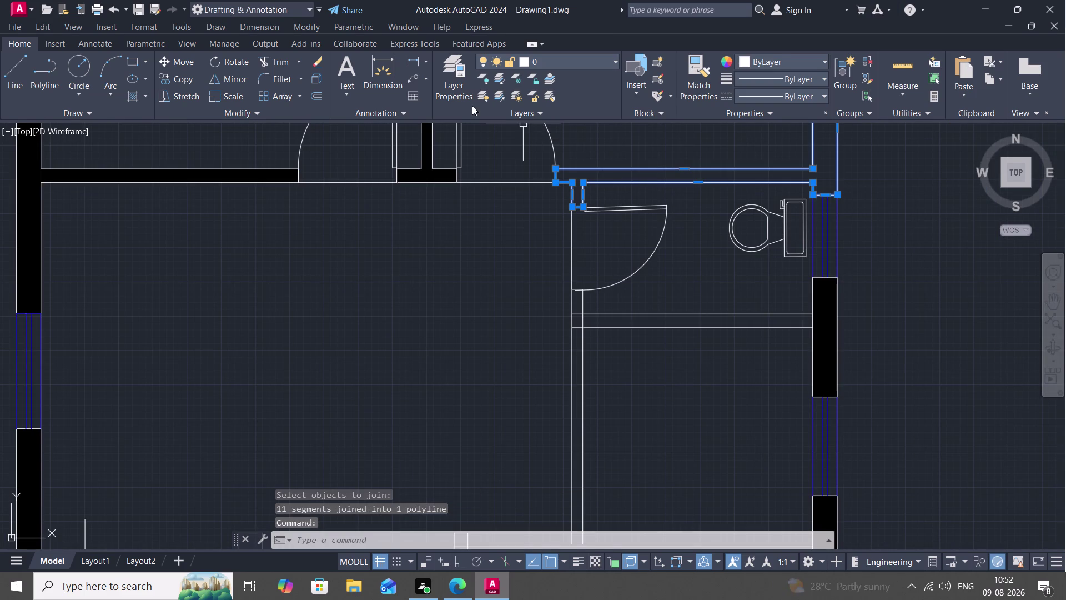
key(Escape)
text(H)
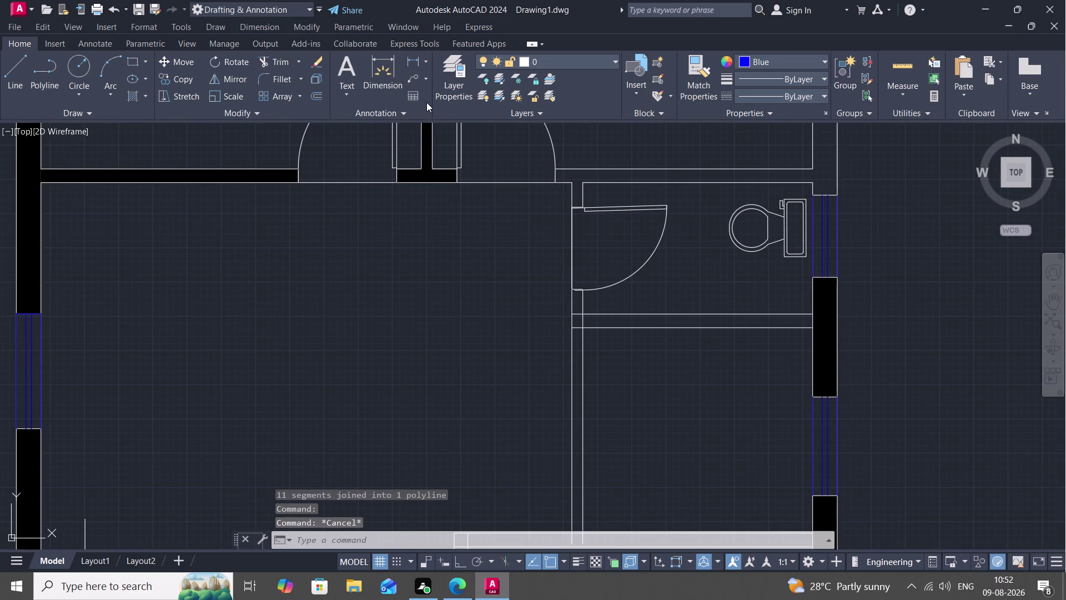
key(space)
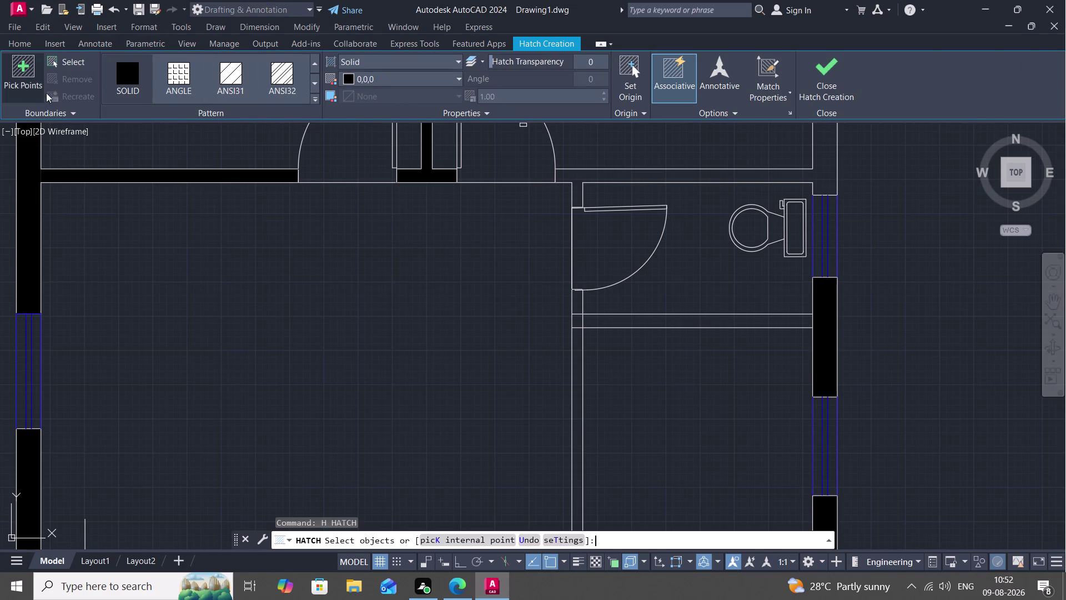
click(129, 82)
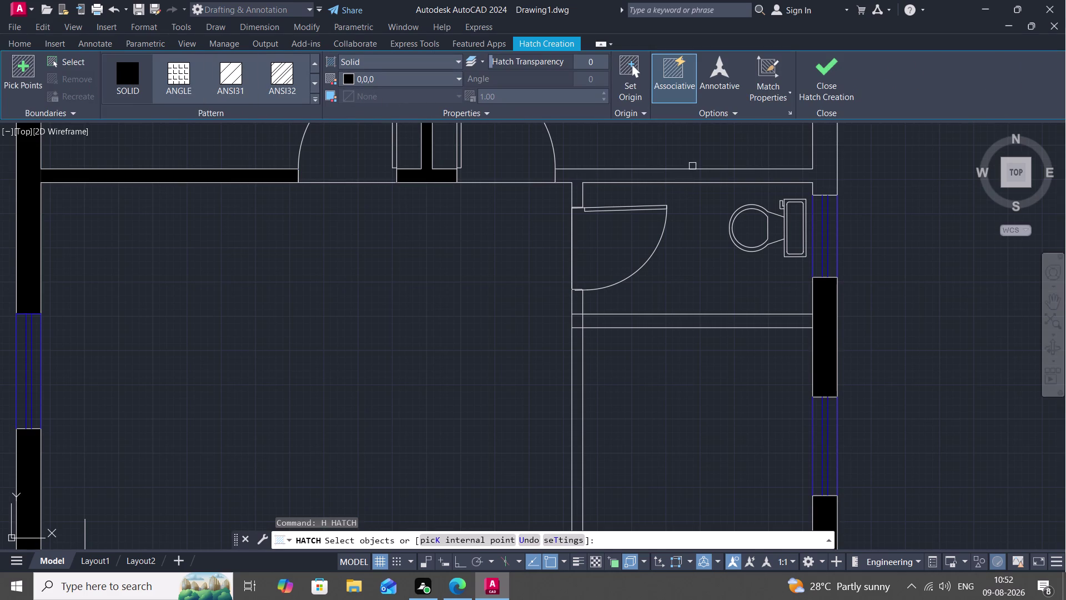
click(703, 169)
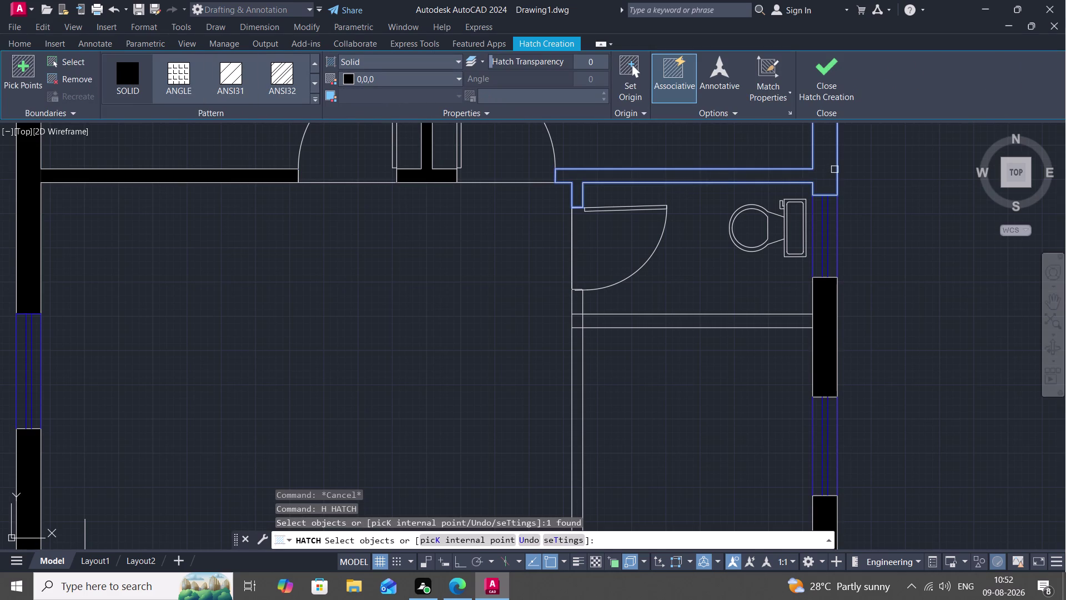
click(835, 169)
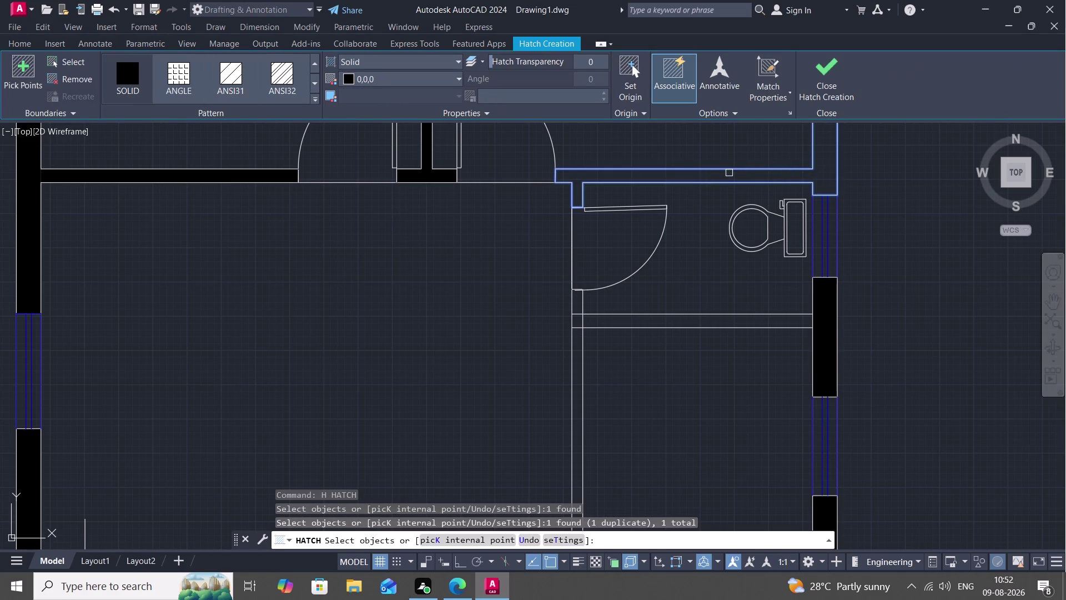
middle_drag(727, 173, 696, 255)
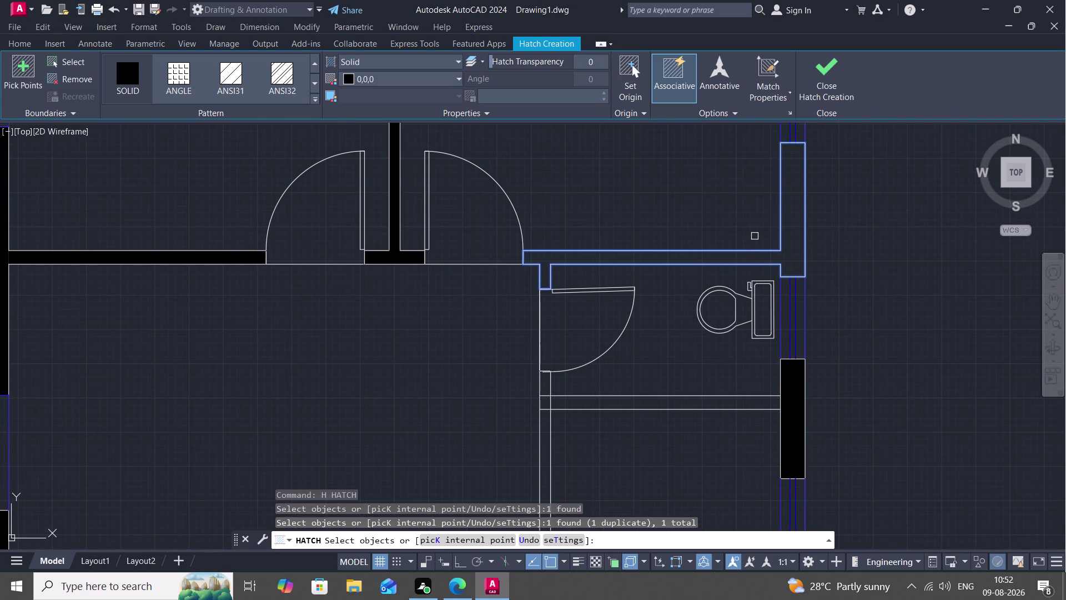
scroll(up, 3)
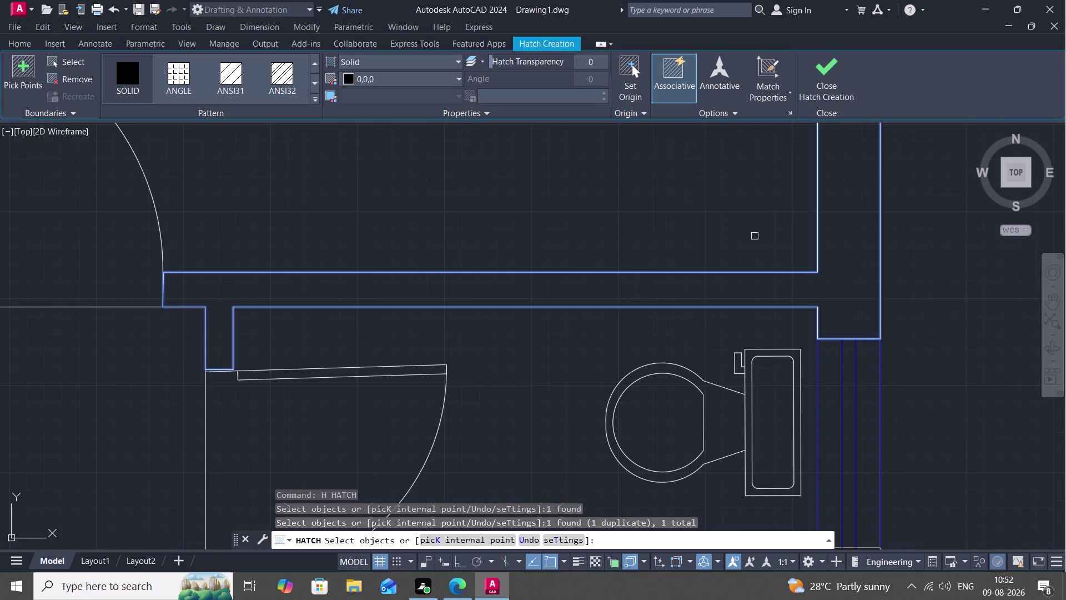
key(l)
key(space)
key(Escape)
key(l)
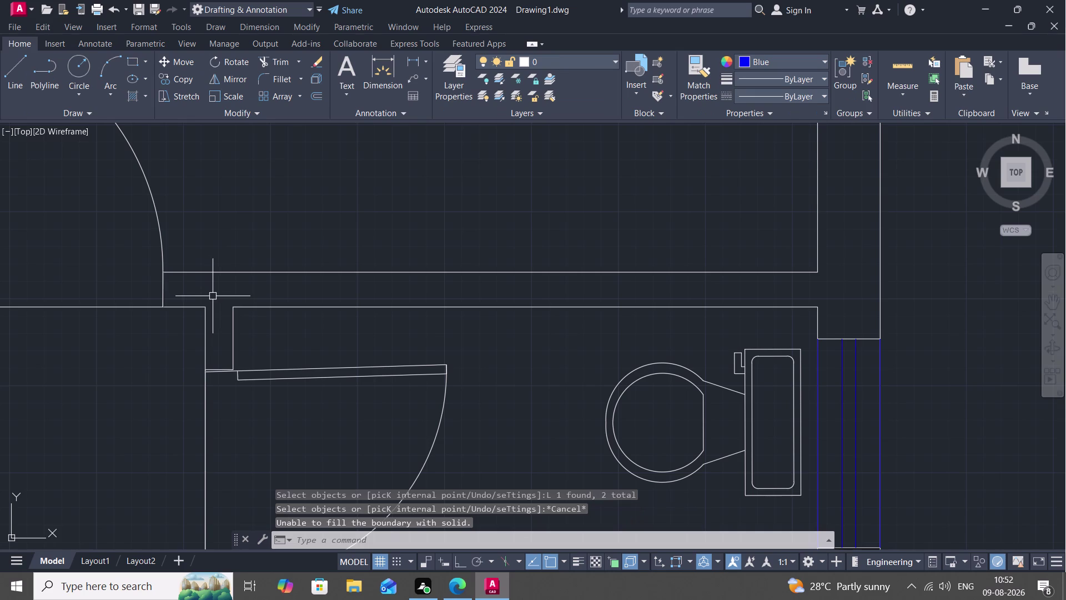
Draw a short line across the top of the wall stub by the toilet door.
key(space)
click(201, 306)
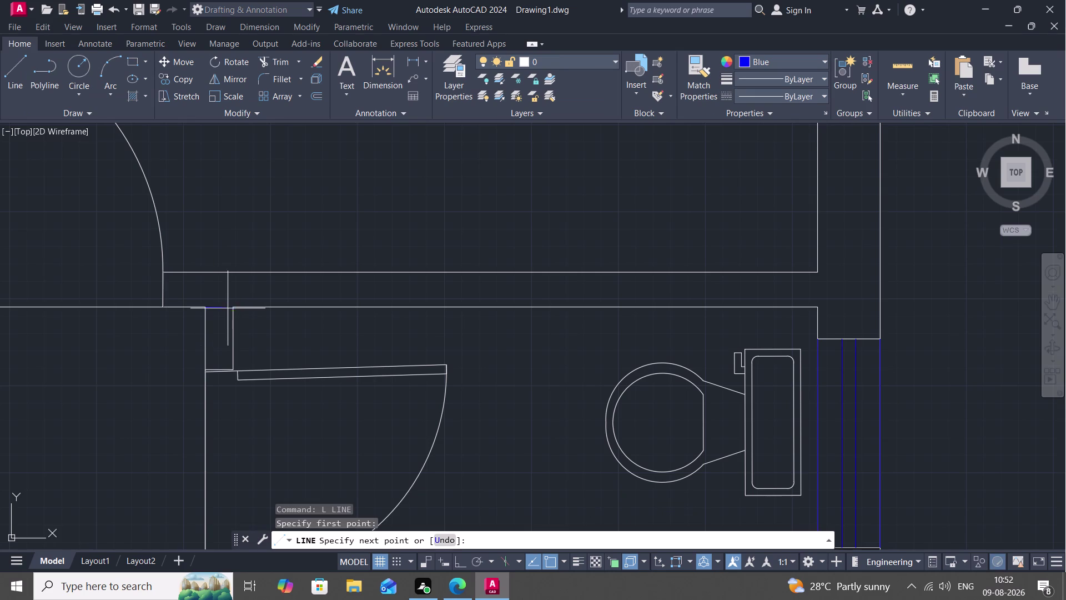
click(232, 310)
key(space)
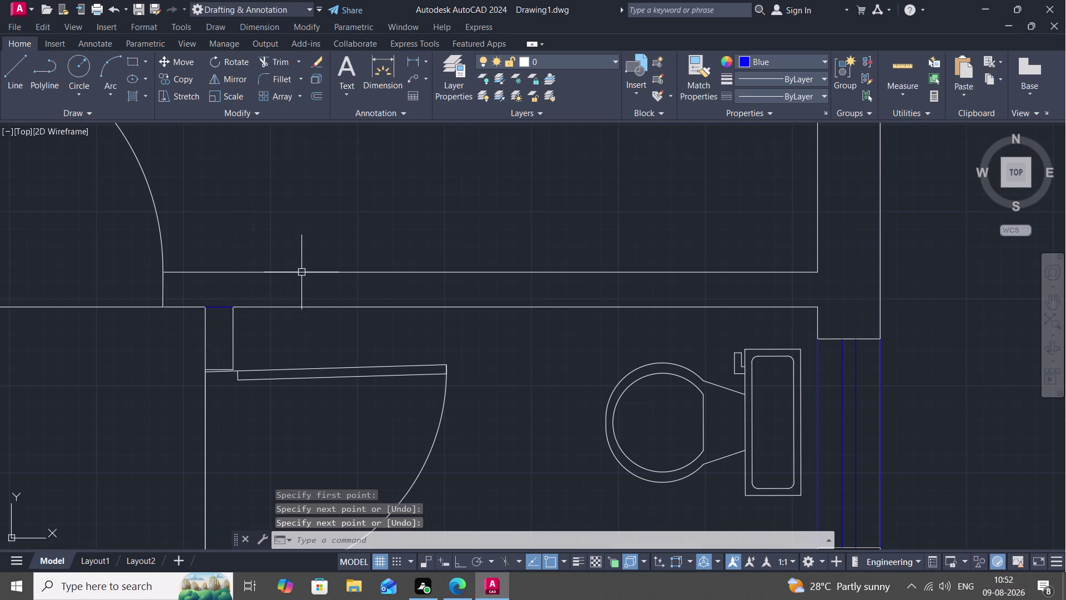
key(space)
click(310, 273)
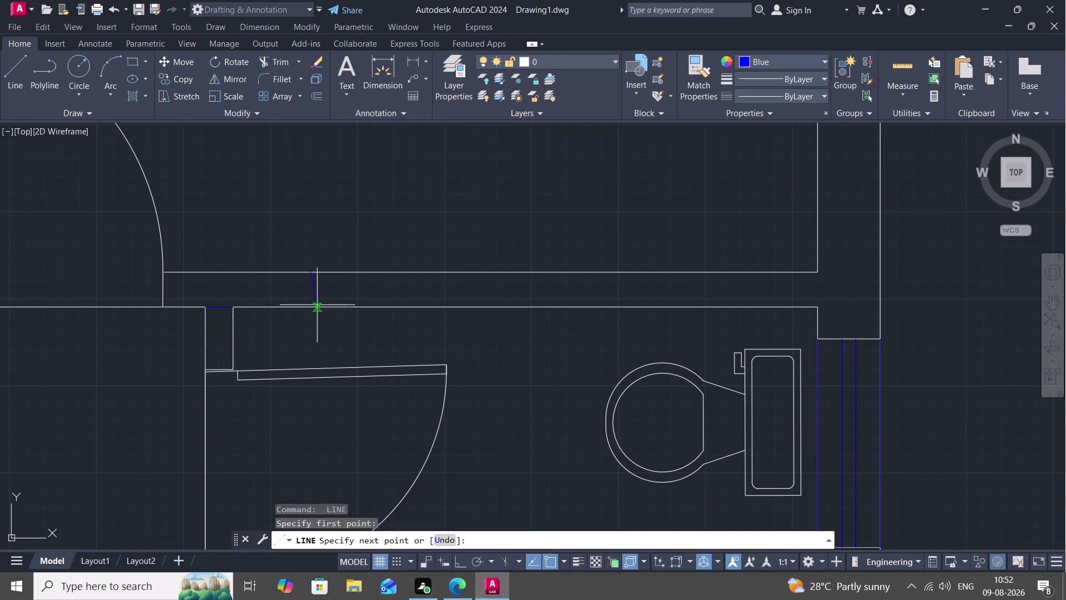
key(Escape)
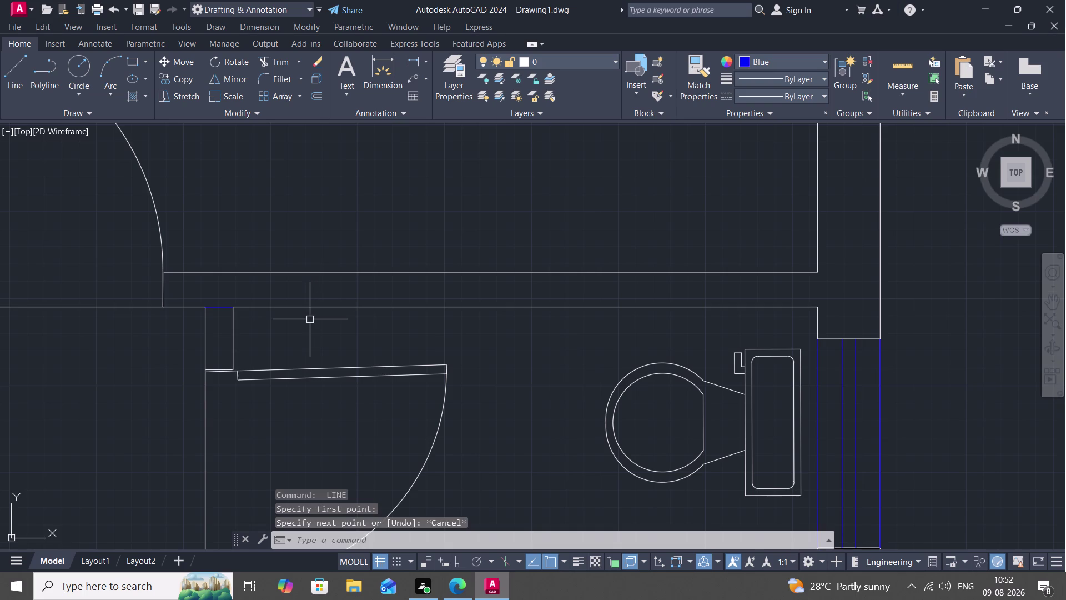
Start a join on the wall outline polyline, then cancel it.
text(J)
key(space)
click(348, 272)
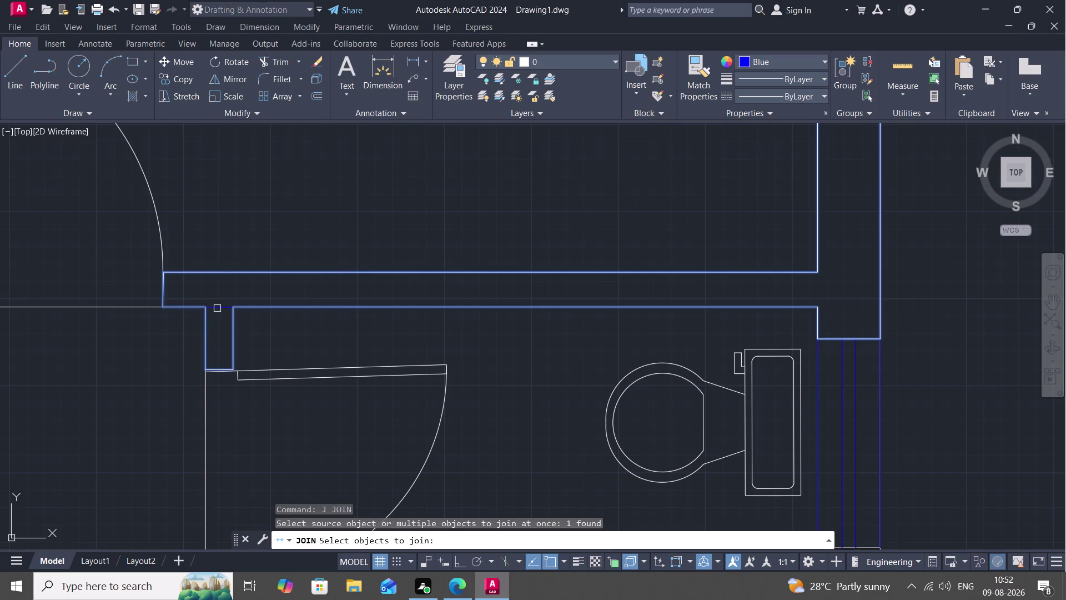
key(Escape)
Try Break and Break at Point on the short stub line, then cancel.
text(BR)
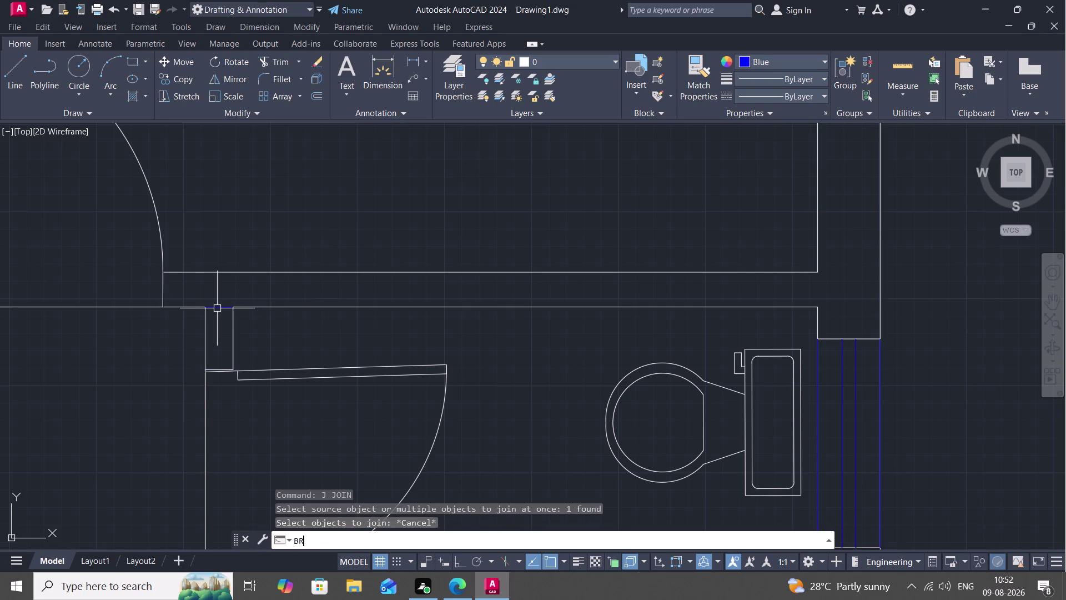
key(space)
text(BR)
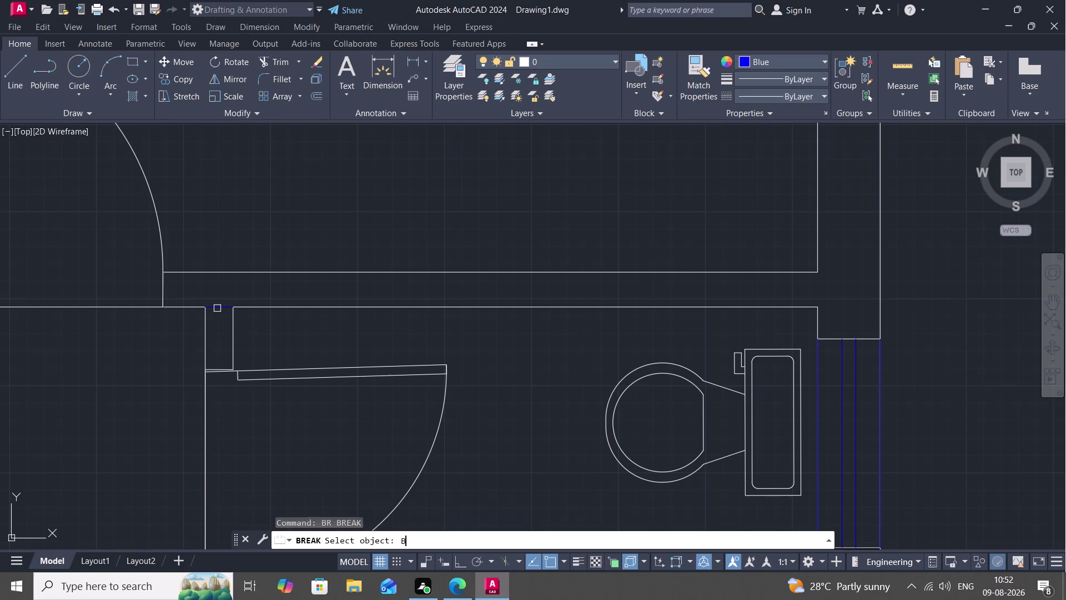
key(Escape)
text(BRE)
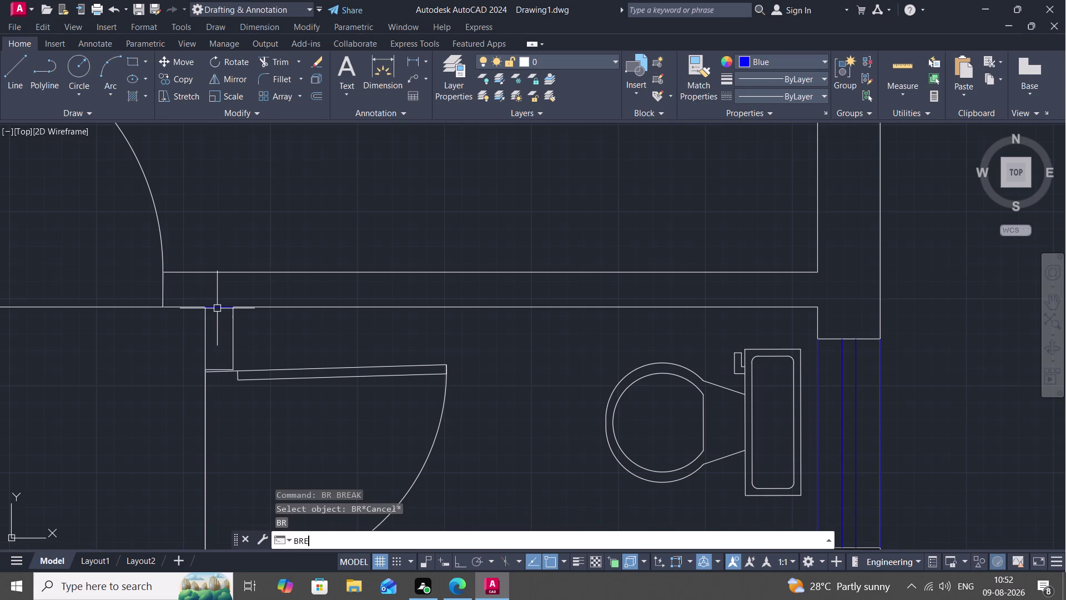
text(A)
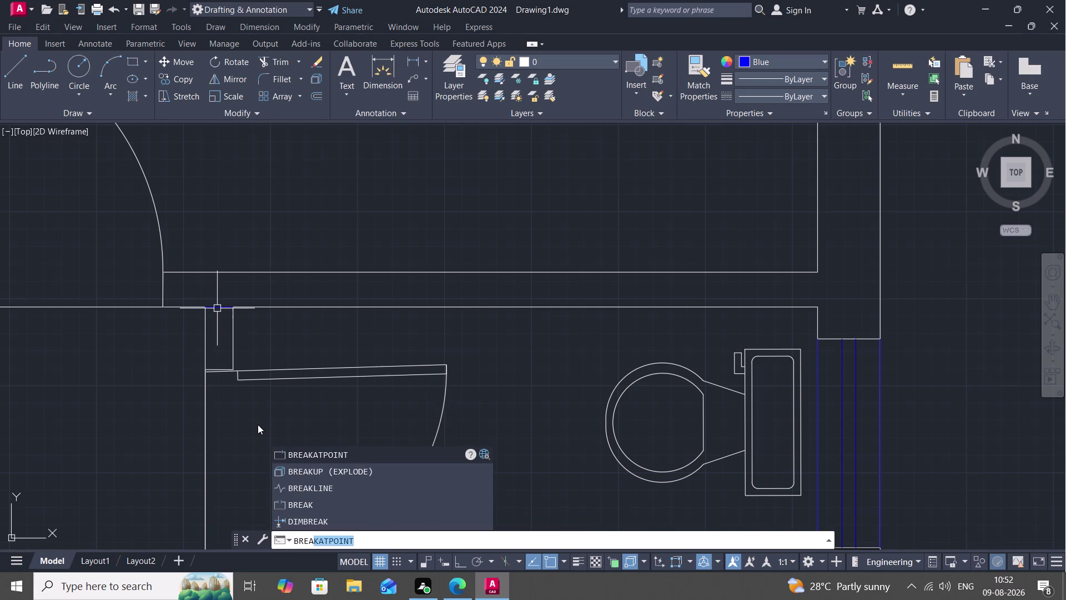
key(space)
click(222, 310)
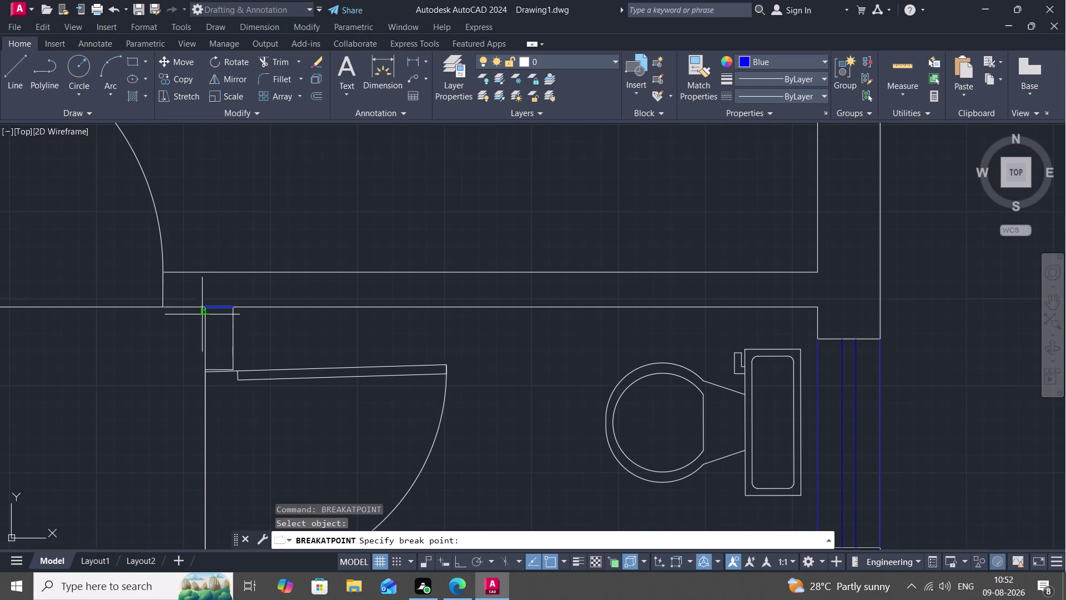
key(Escape)
Break the wall outline at the corner beside the doorway jamb.
key(space)
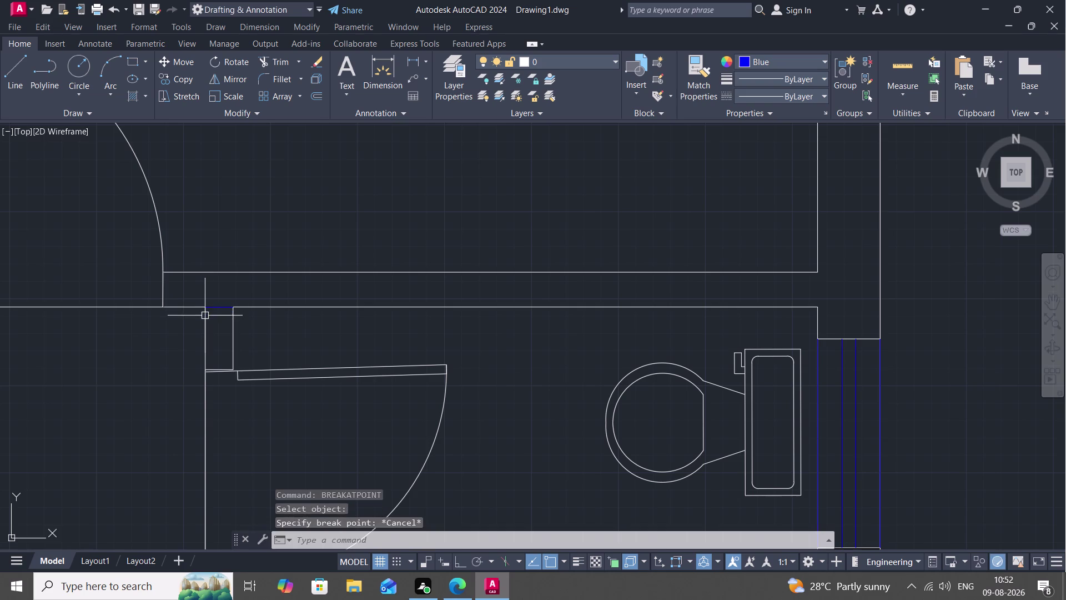
click(205, 315)
click(205, 306)
key(space)
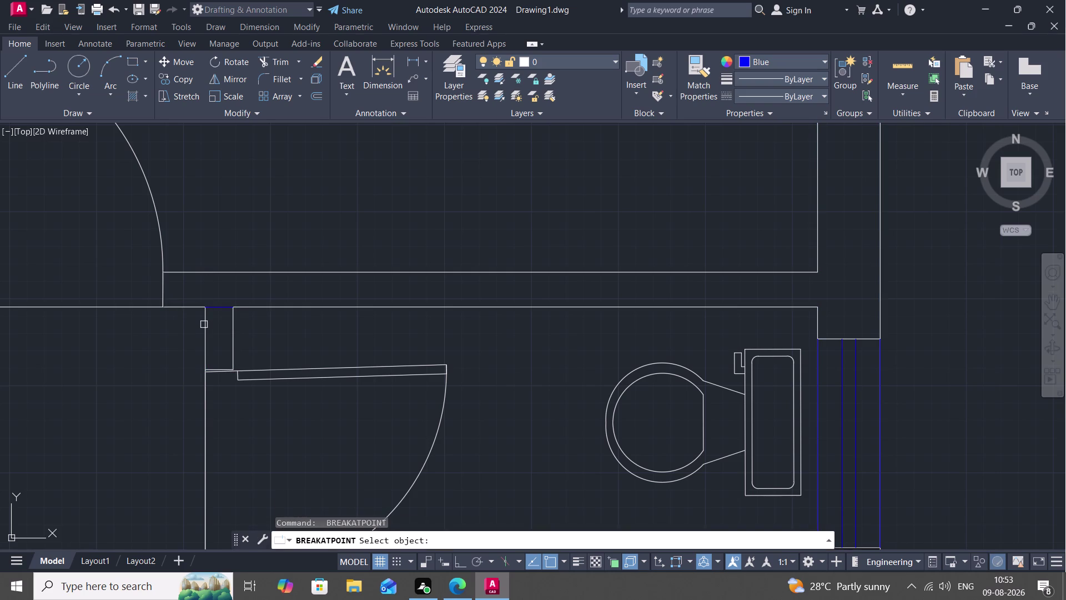
click(206, 328)
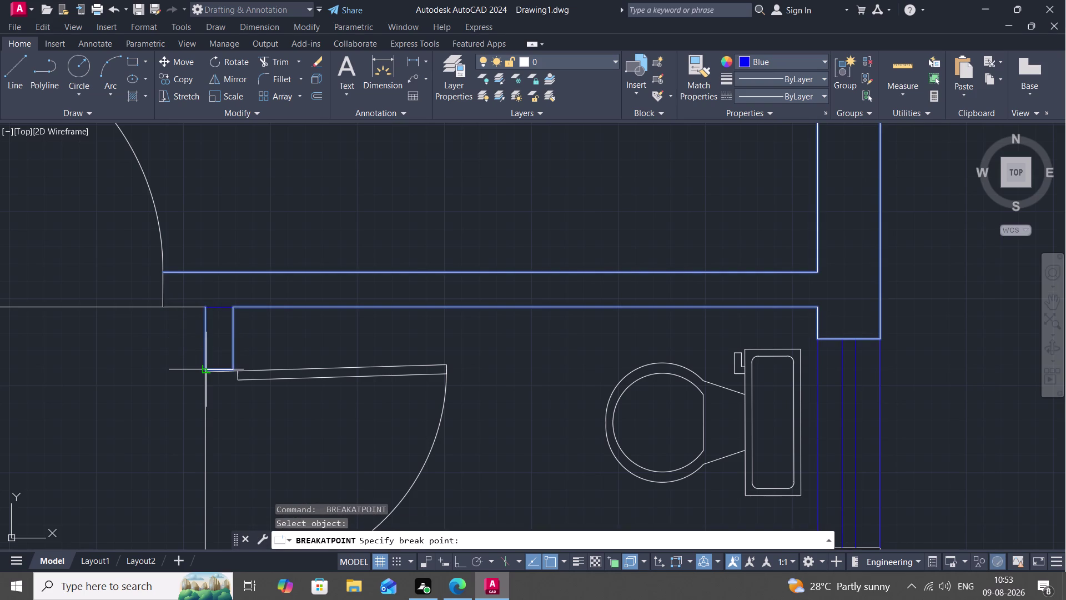
click(205, 370)
key(space)
click(231, 360)
click(232, 307)
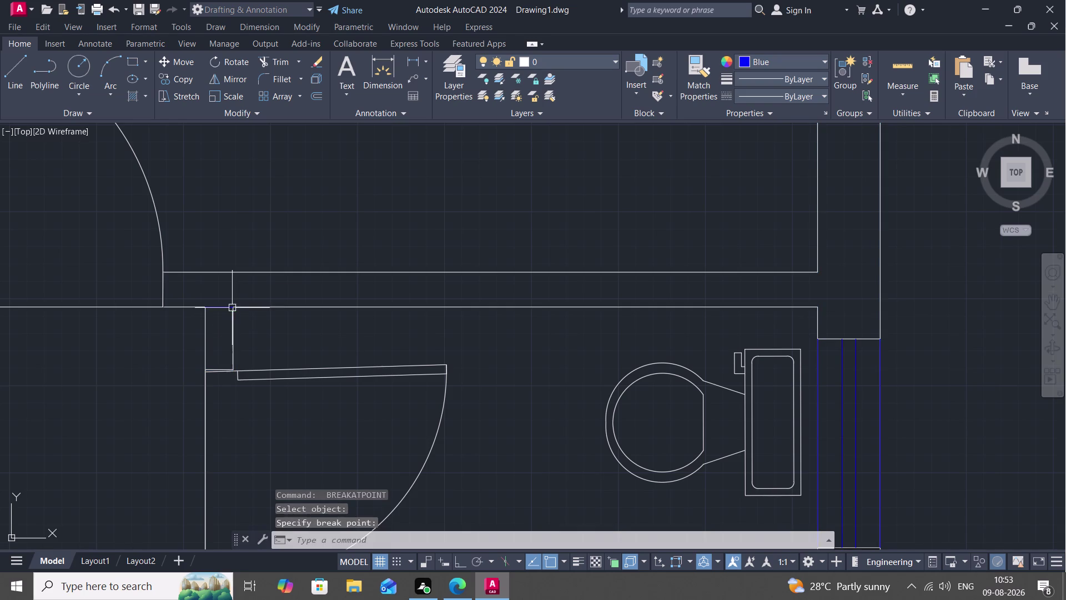
key(space)
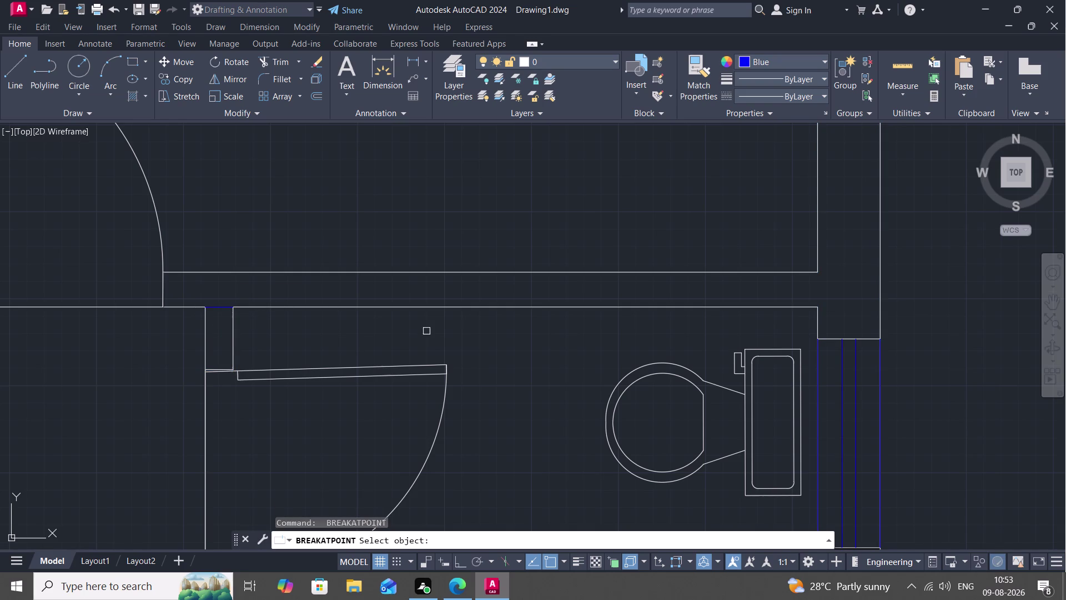
key(l)
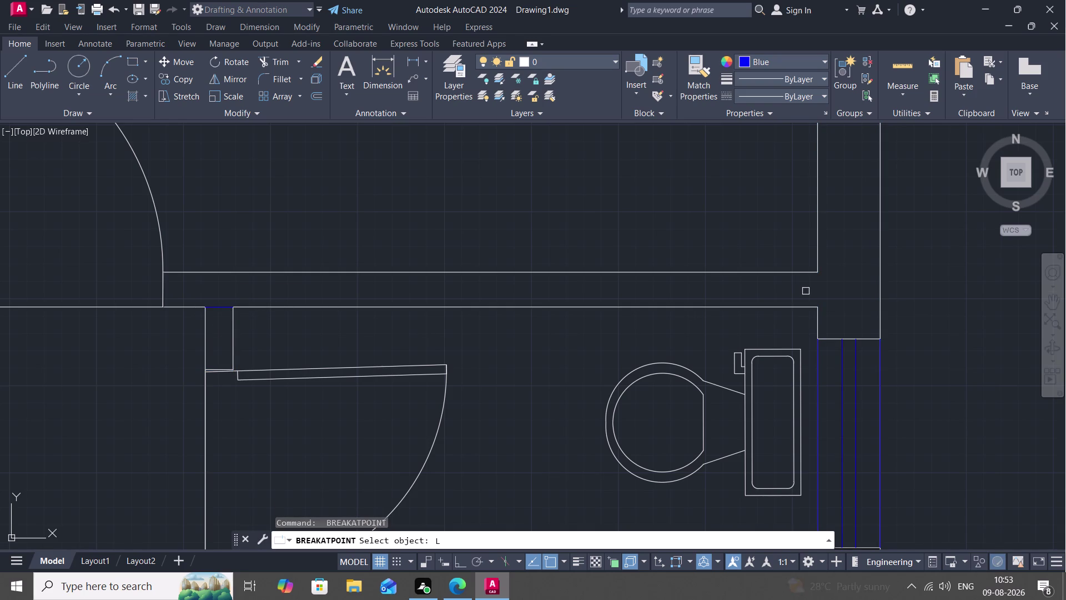
key(Escape)
Draw a line closing the open right end of the horizontal wall strip.
key(l)
key(space)
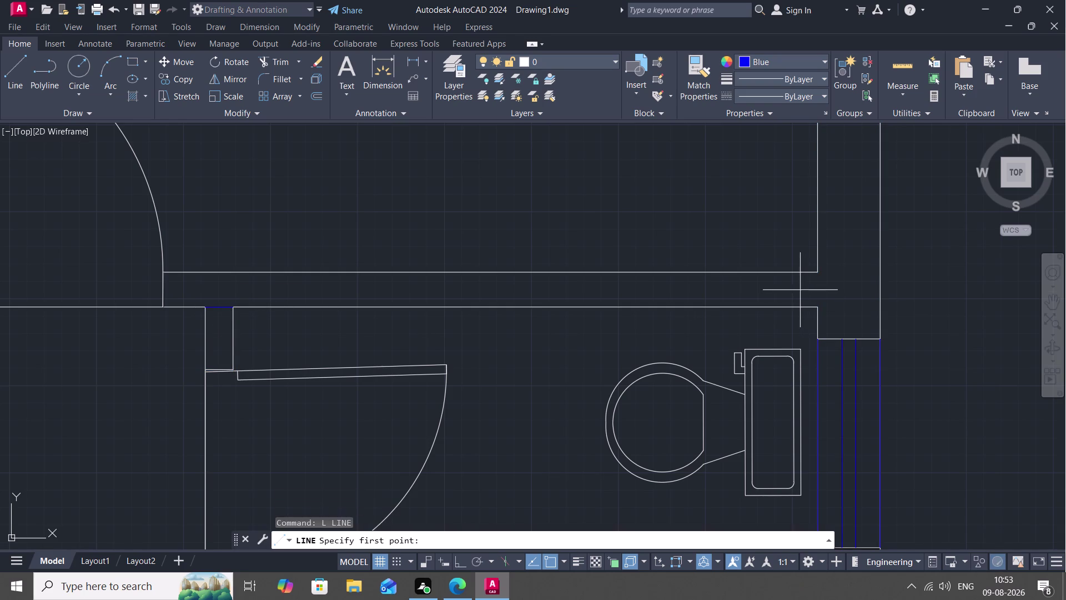
click(816, 272)
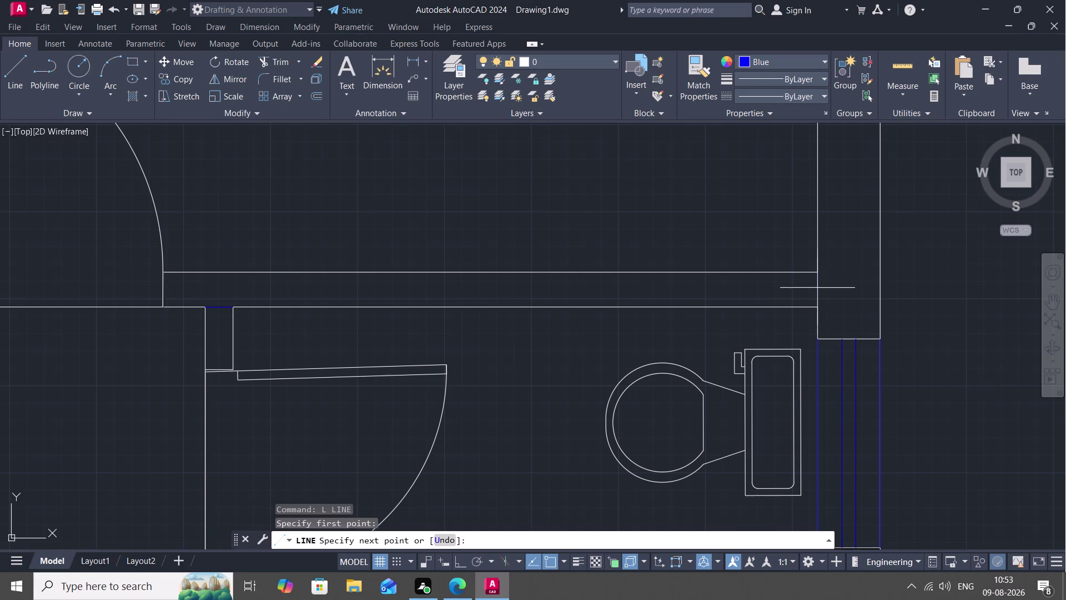
click(818, 305)
key(space)
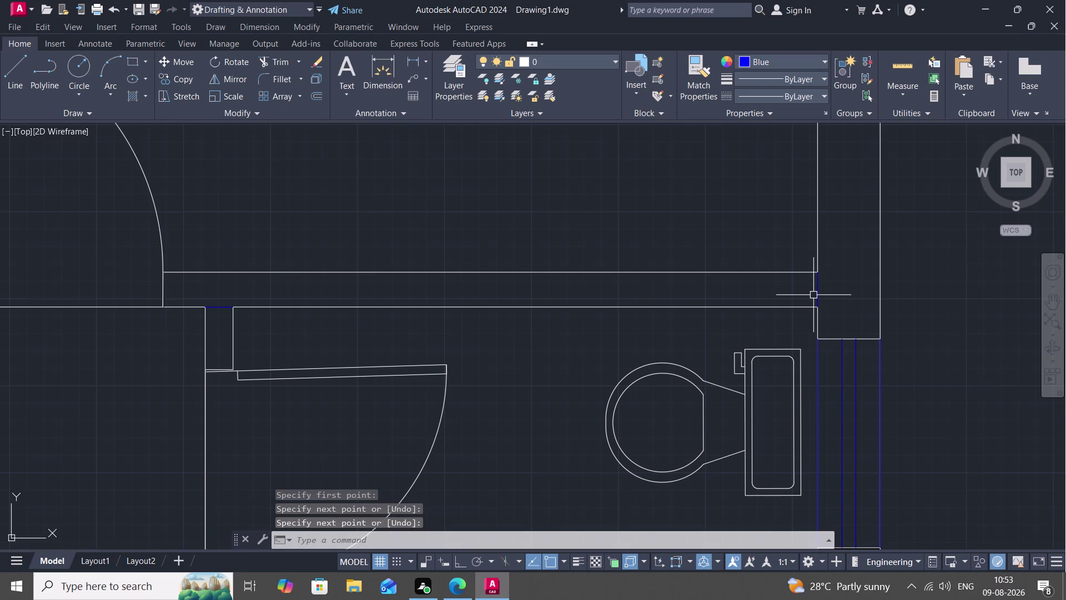
Begin joining the wall segments, then cancel the attempt.
key(j)
key(space)
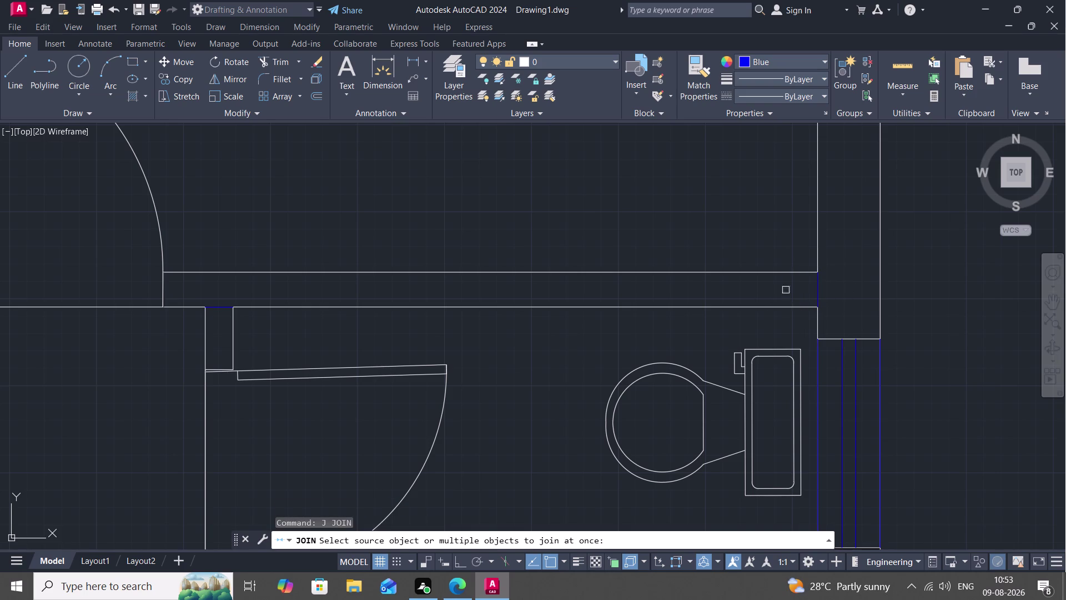
click(782, 273)
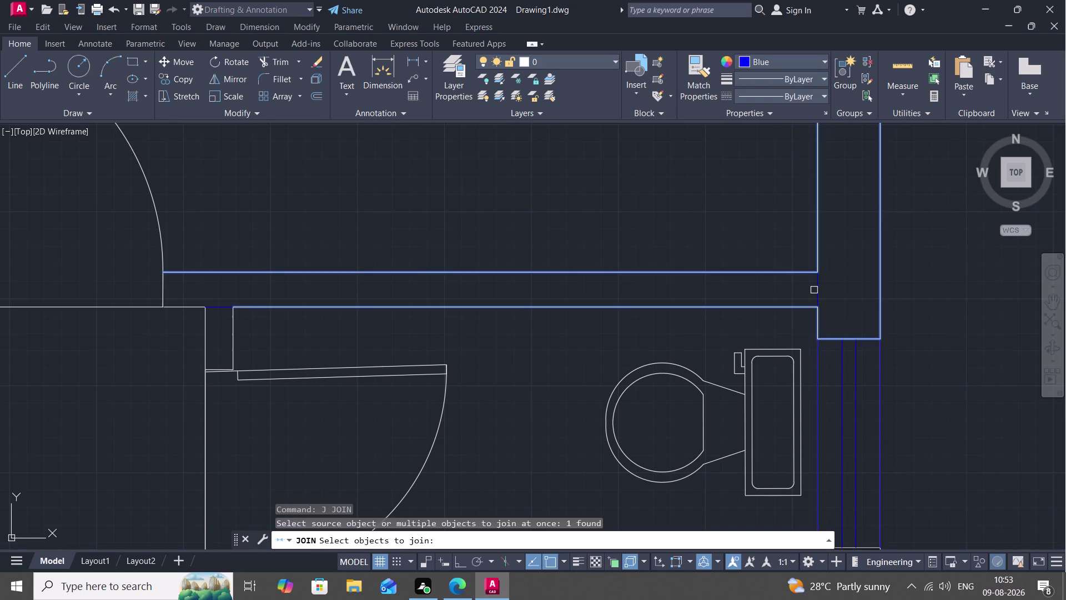
click(815, 290)
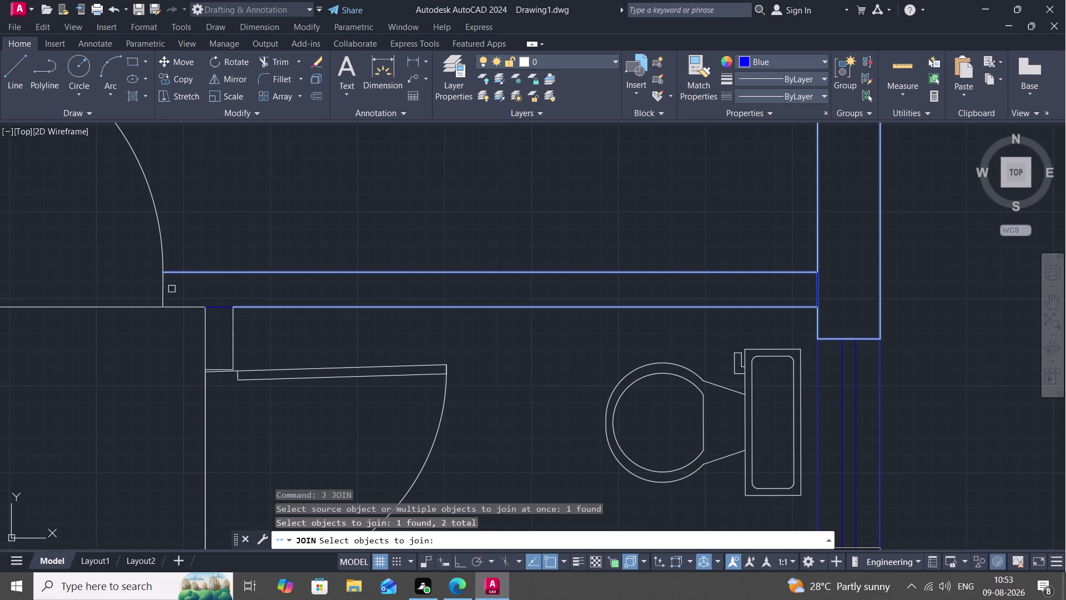
click(165, 290)
key(Escape)
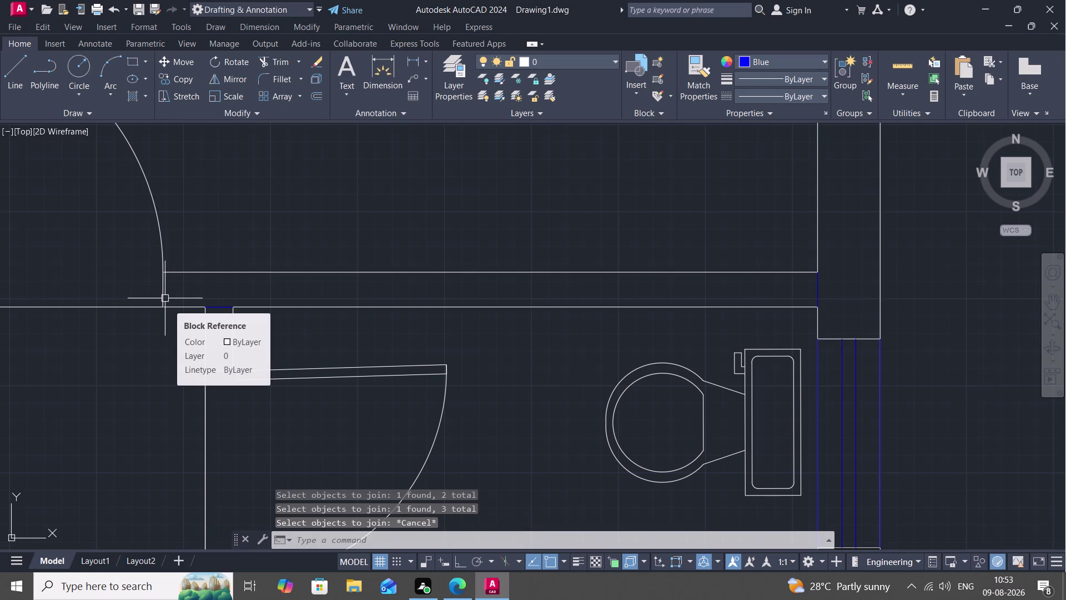
Join the left end line, wall lines and right closing line into one polyline.
text(J)
key(space)
click(187, 308)
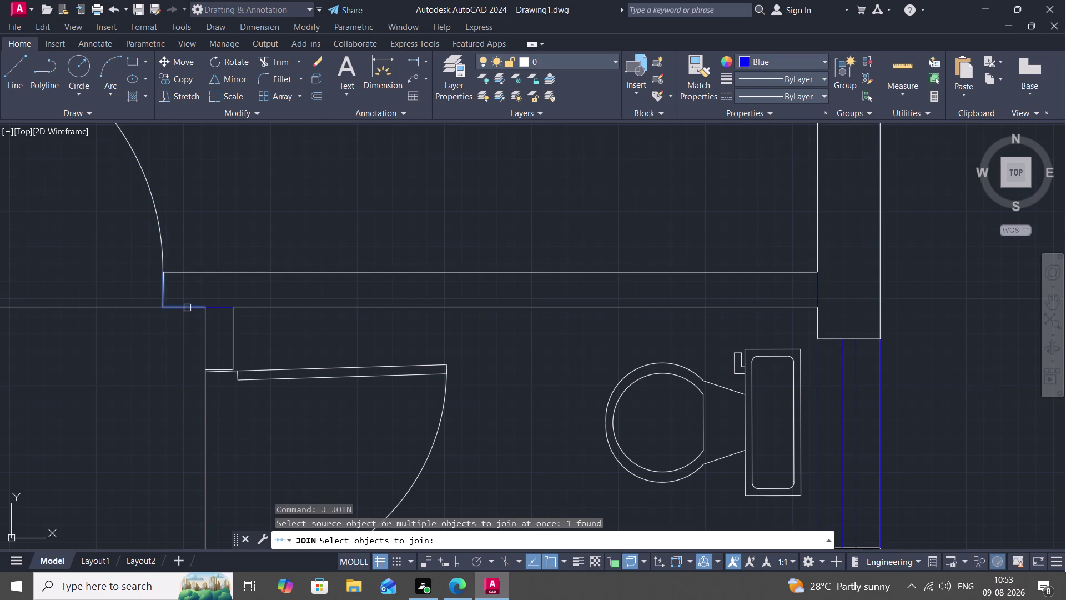
click(190, 272)
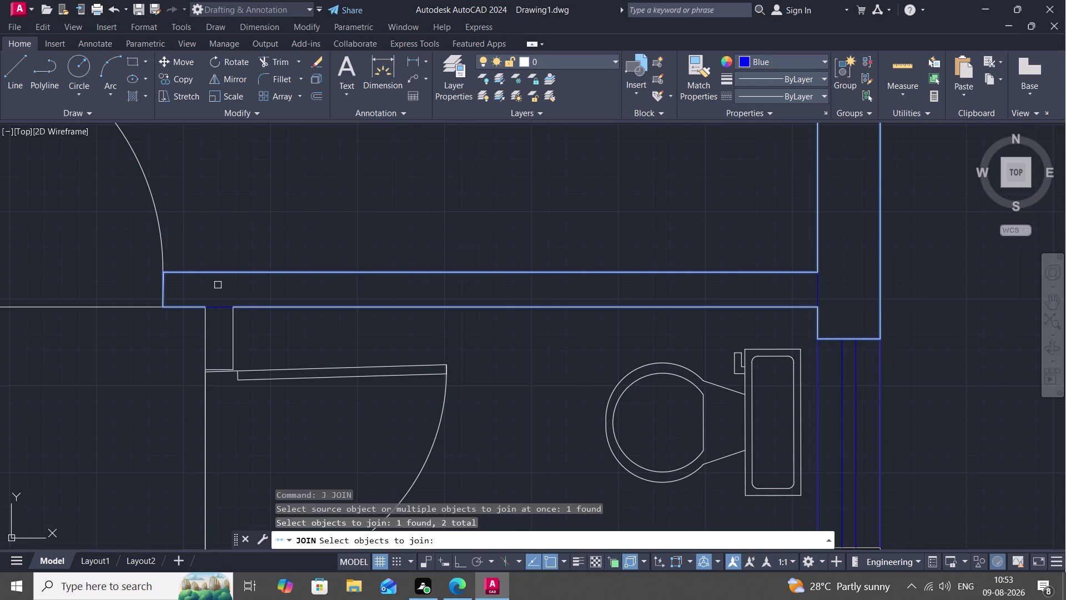
click(220, 305)
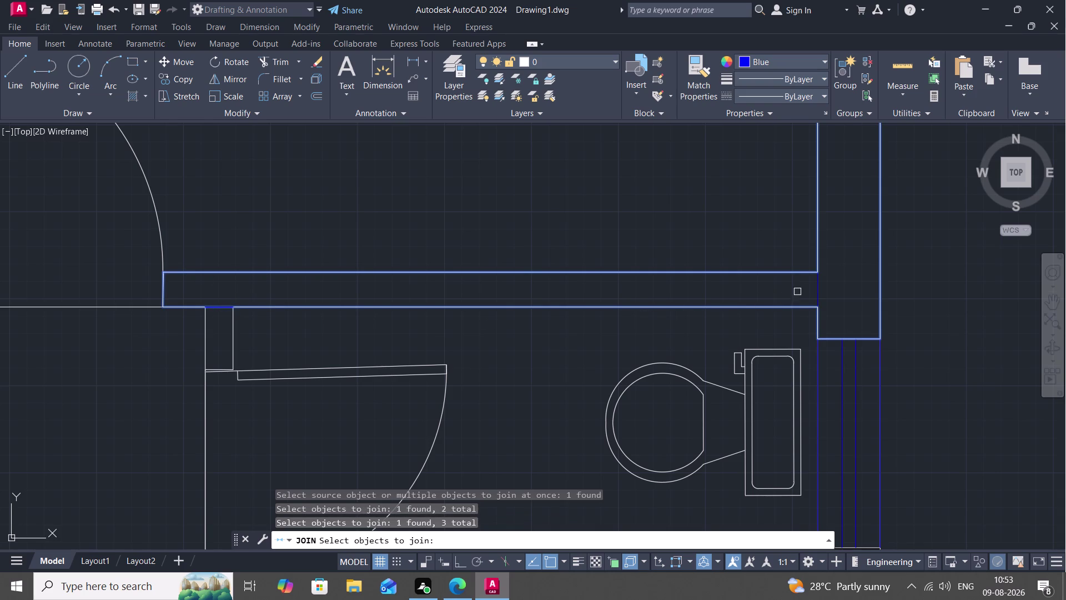
click(817, 288)
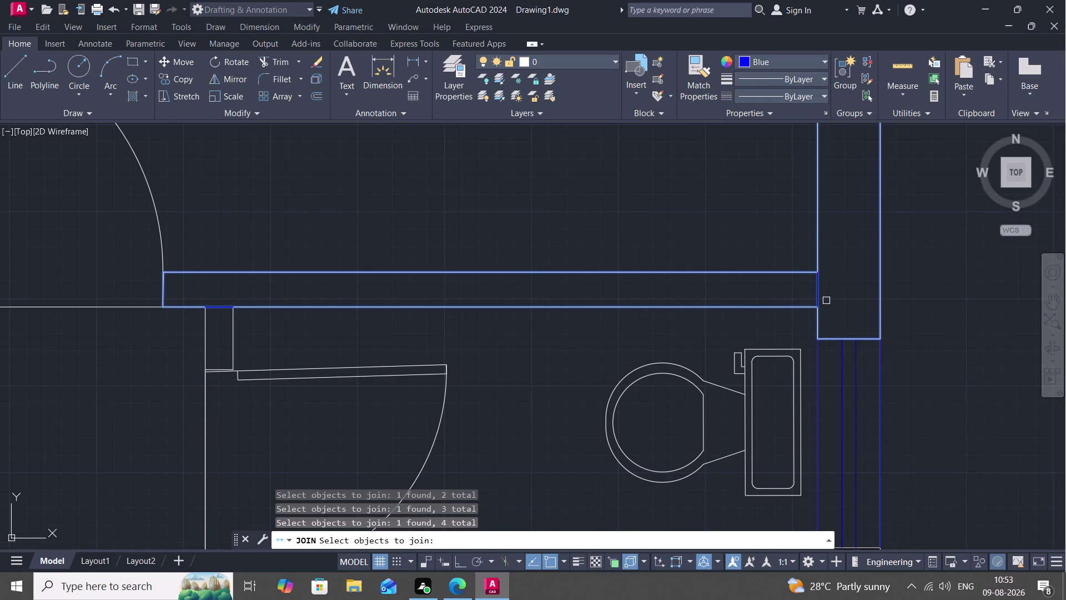
key(Return)
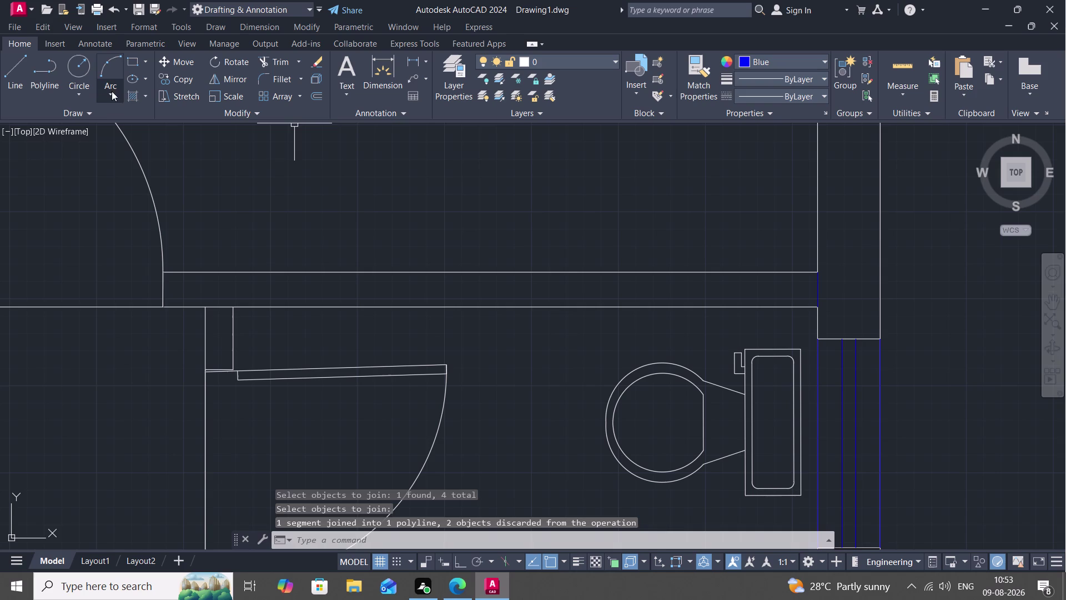
Fill the right vertical wall polyline beside the toilet with a SOLID black hatch.
text(H)
key(space)
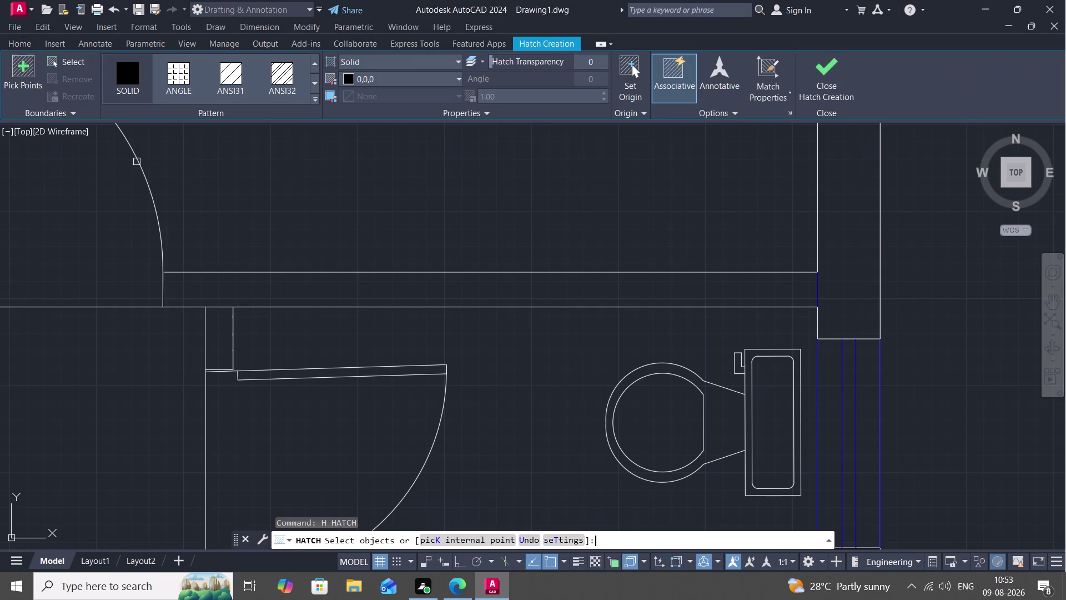
click(128, 75)
click(817, 243)
click(839, 262)
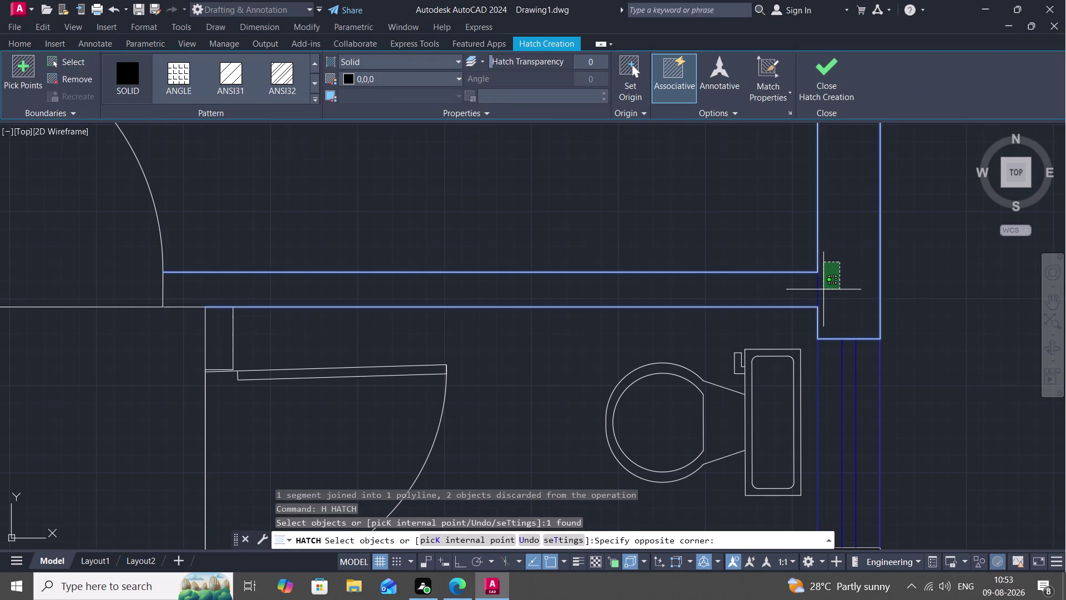
key(Escape)
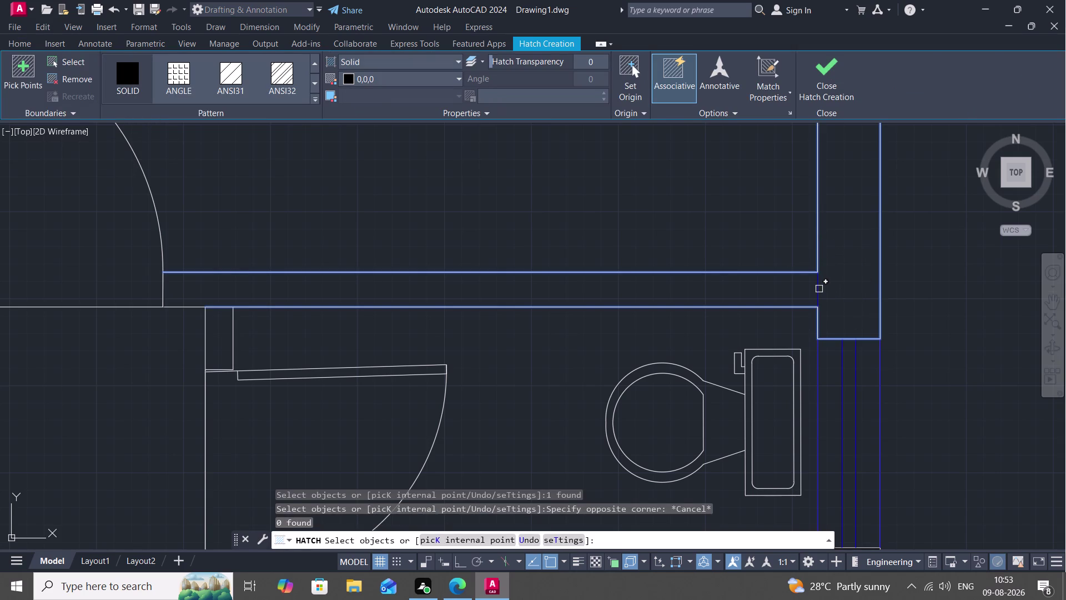
click(816, 286)
key(Escape)
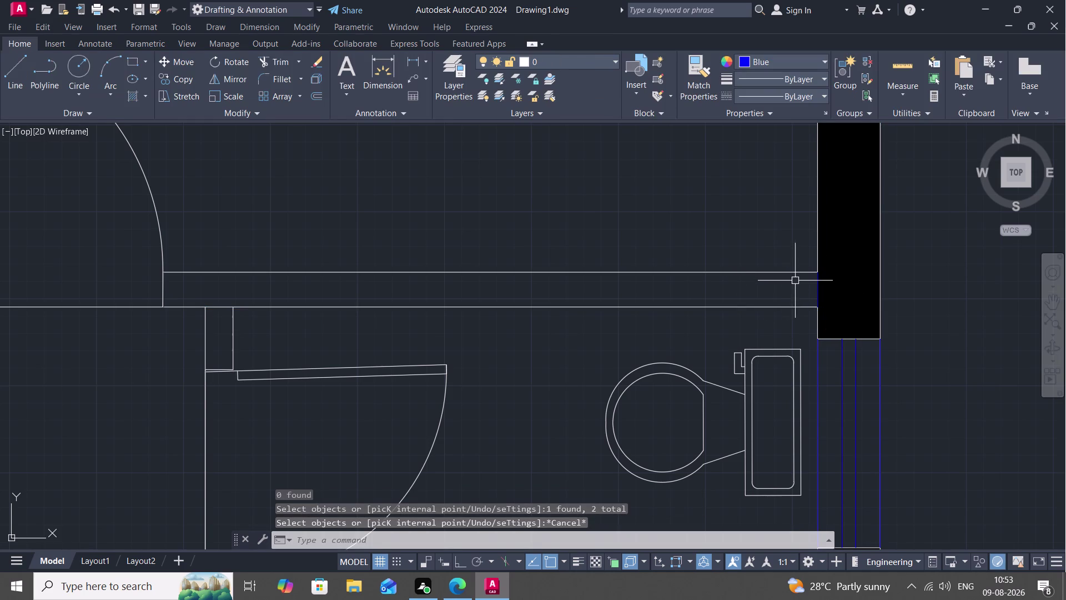
scroll(up, 3)
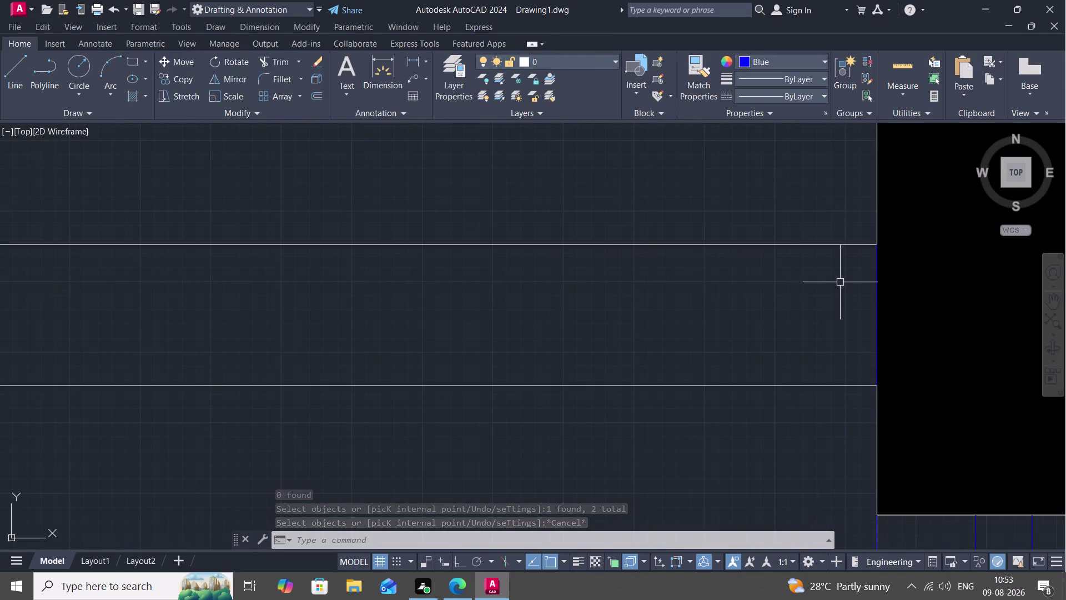
Draw a vertical line from the upper to lower wall edge beside the black-filled wall.
key(l)
key(space)
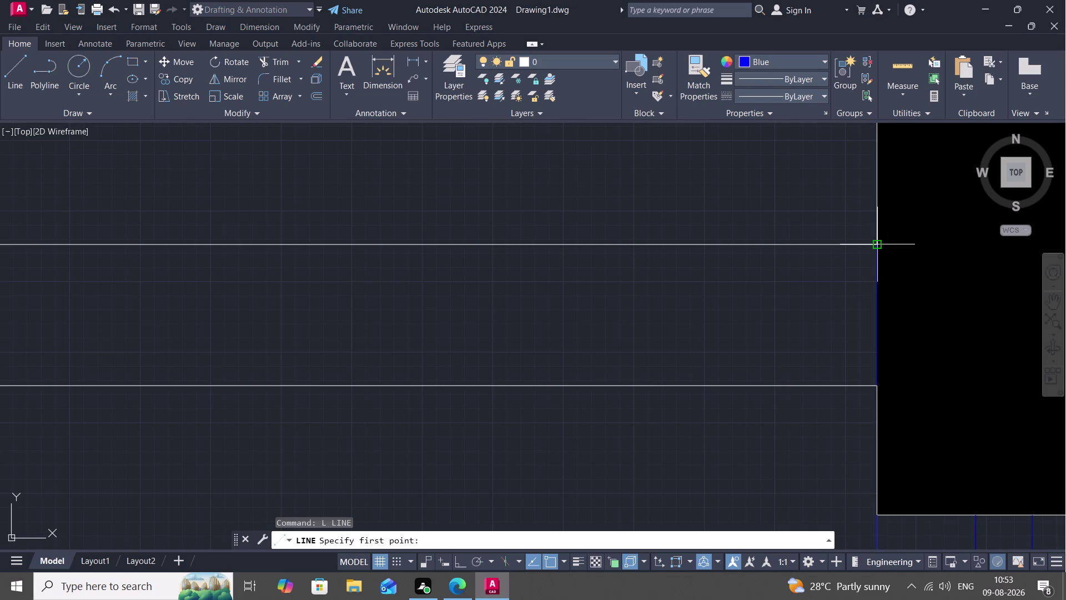
click(875, 246)
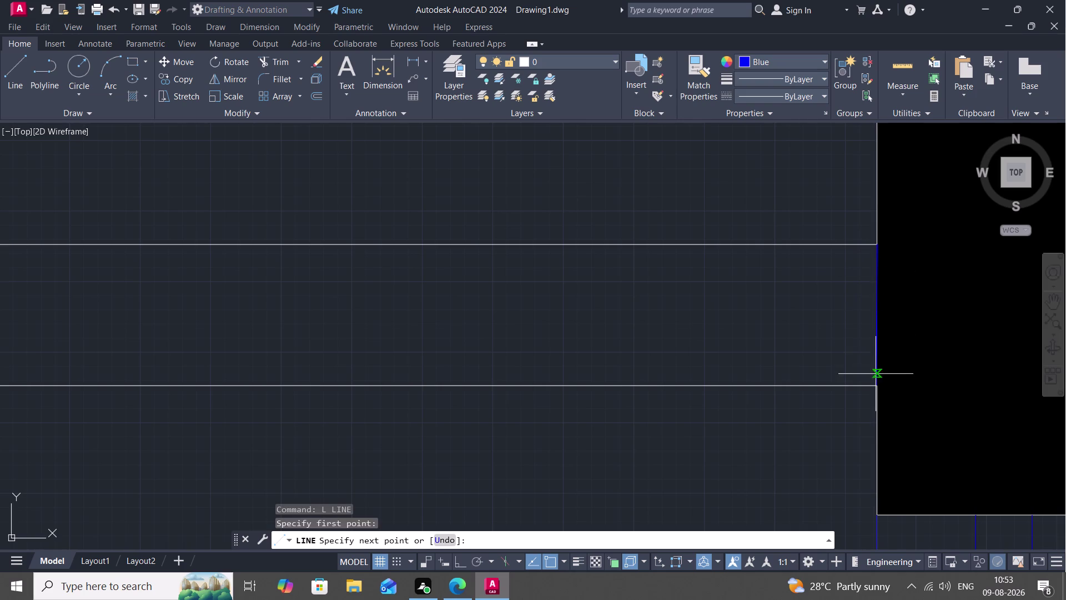
click(875, 382)
scroll(up, 3)
scroll(down, 3)
scroll(up, 3)
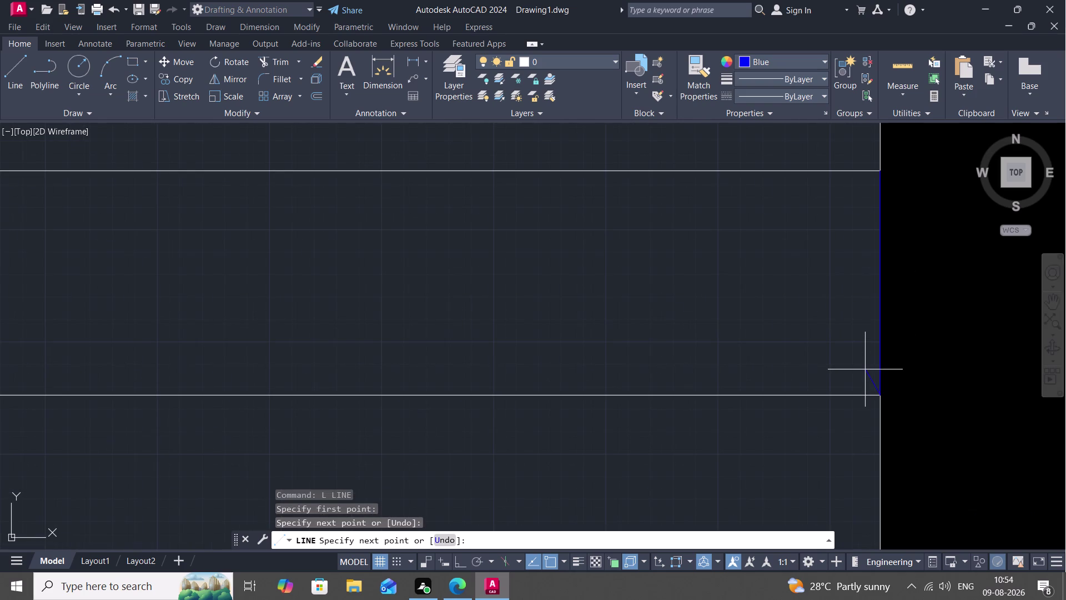
key(Escape)
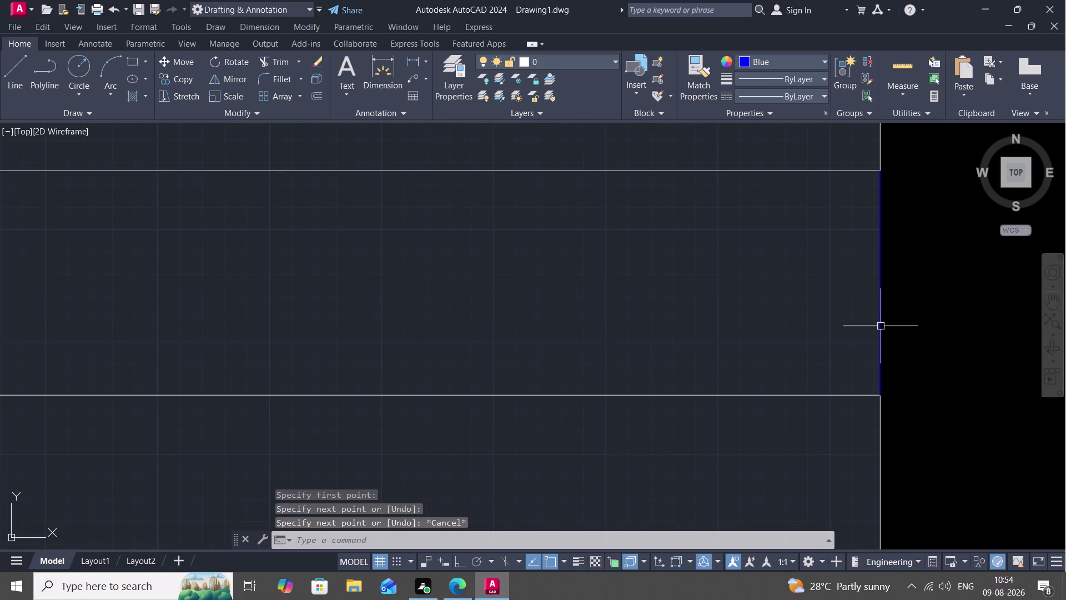